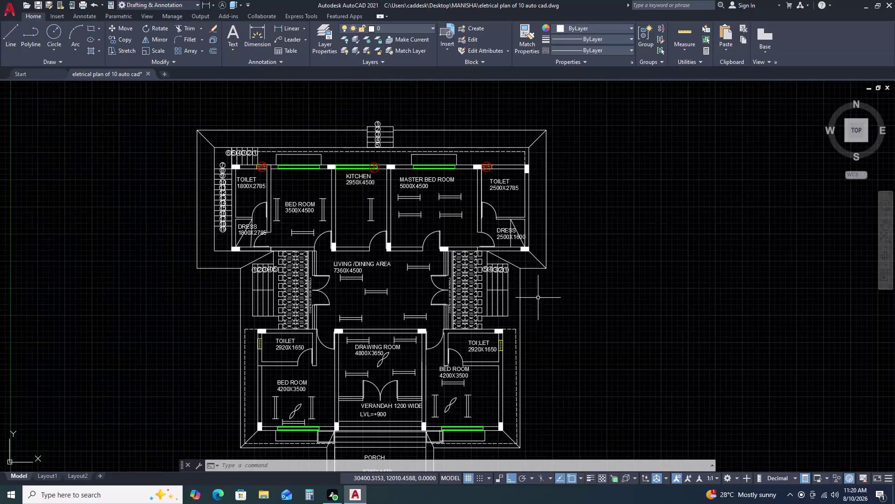
Shift the middle living/dining area tube light to the right.
scroll(down, 3)
scroll(up, 3)
middle_click(524, 313)
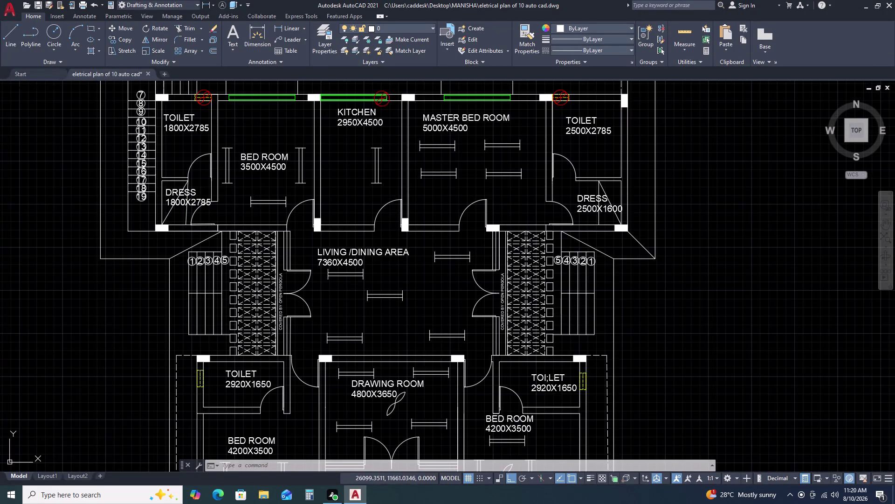
scroll(down, 3)
middle_drag(517, 341, 496, 319)
scroll(up, 3)
middle_drag(807, 335, 685, 314)
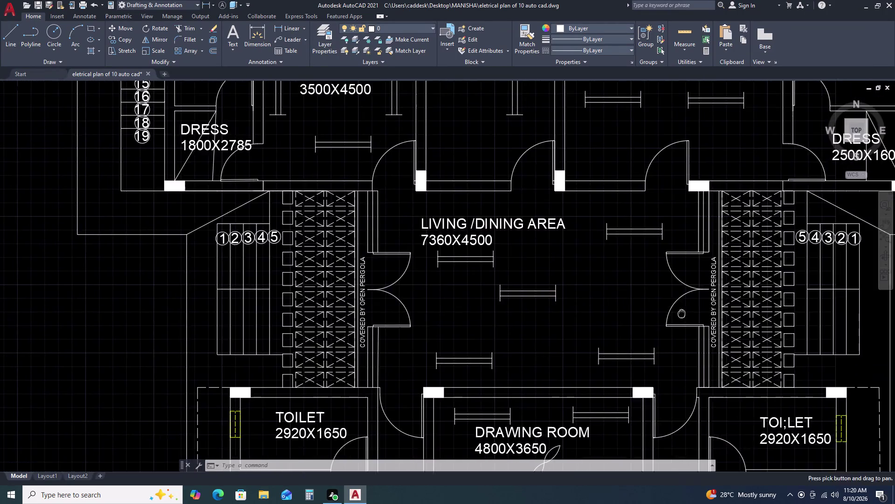
scroll(down, 3)
middle_drag(770, 344, 686, 310)
scroll(up, 3)
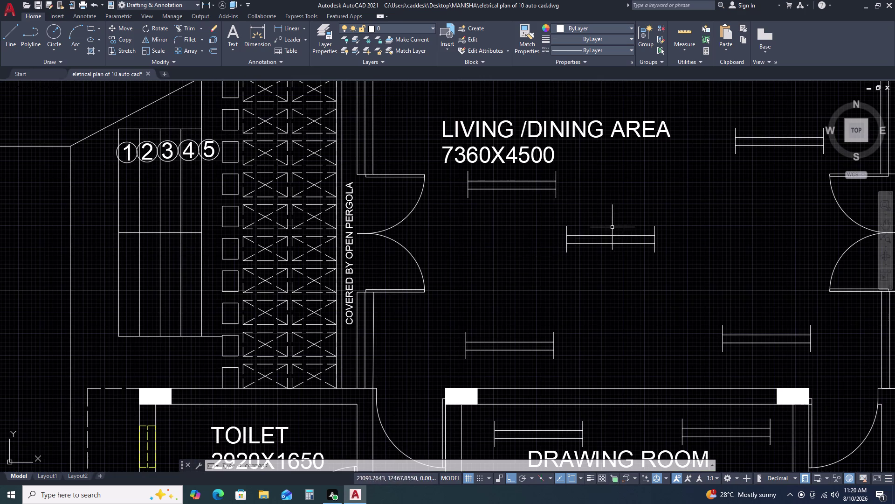
click(674, 219)
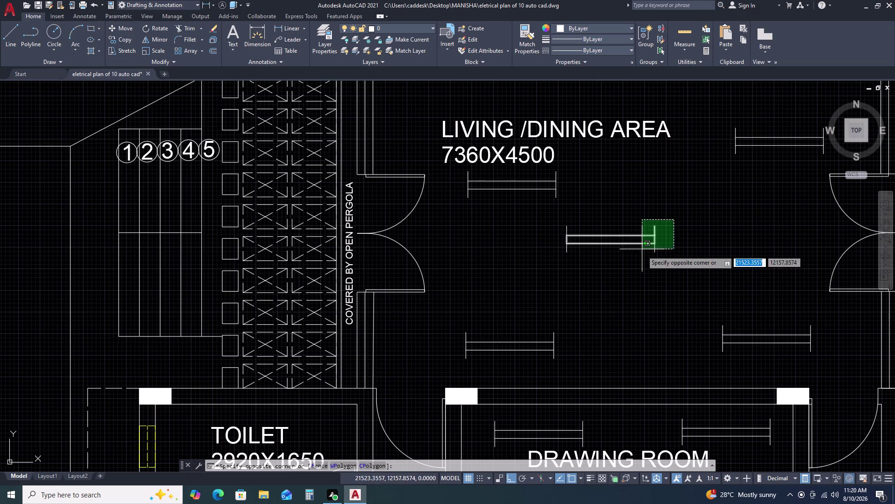
click(495, 275)
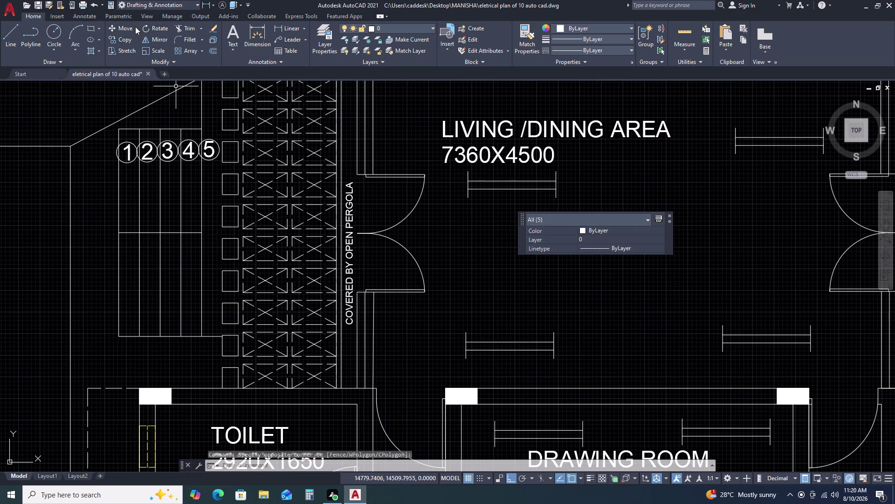
click(121, 26)
click(543, 282)
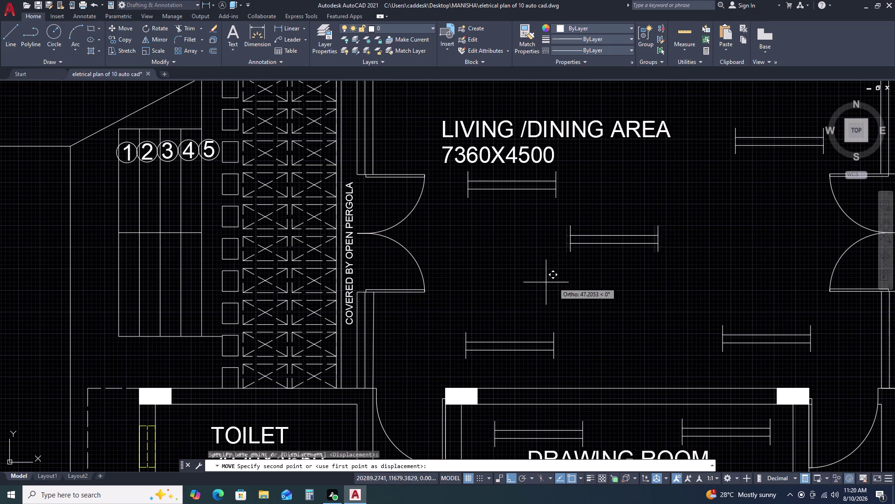
click(576, 286)
Raise the upper living/dining tube light toward the room label.
click(568, 167)
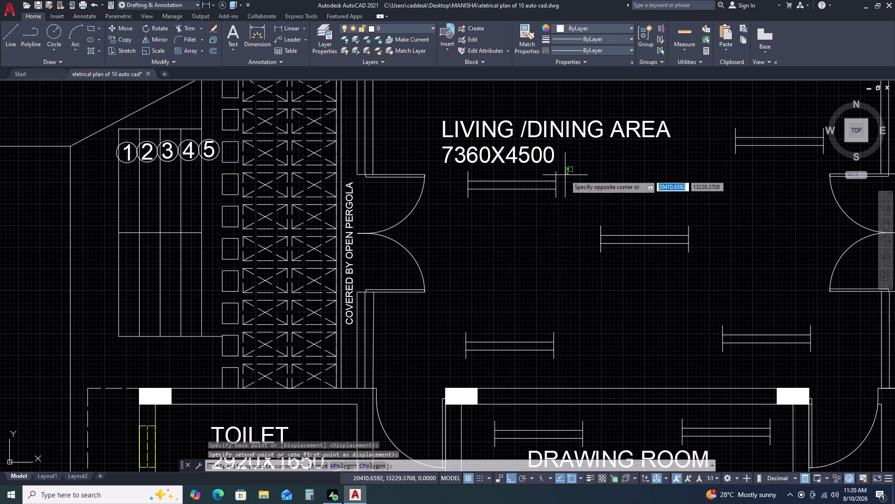
click(454, 204)
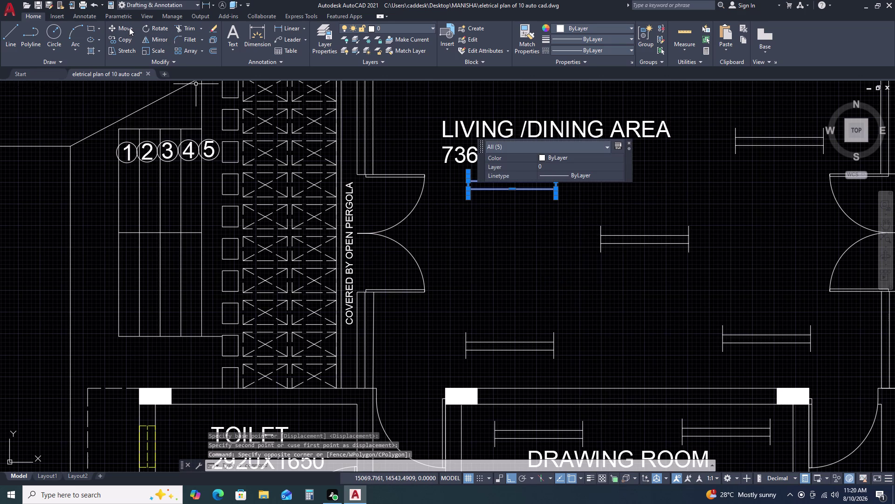
click(125, 27)
click(545, 203)
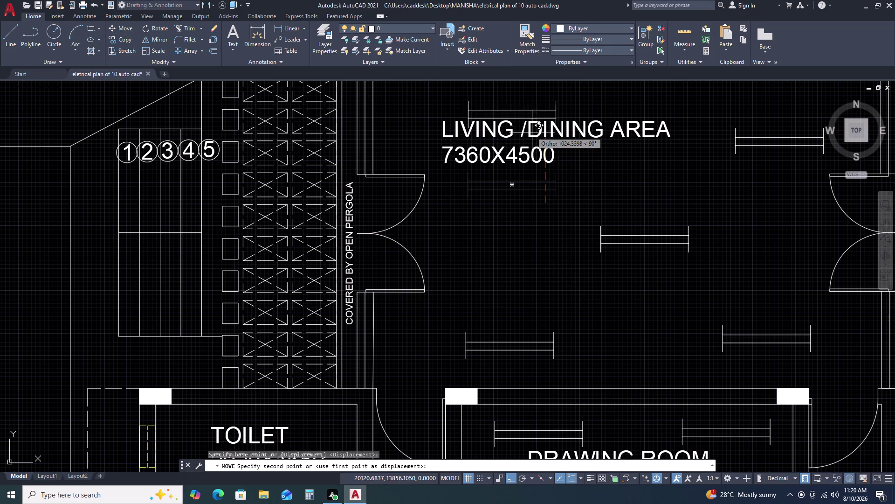
click(528, 112)
scroll(down, 3)
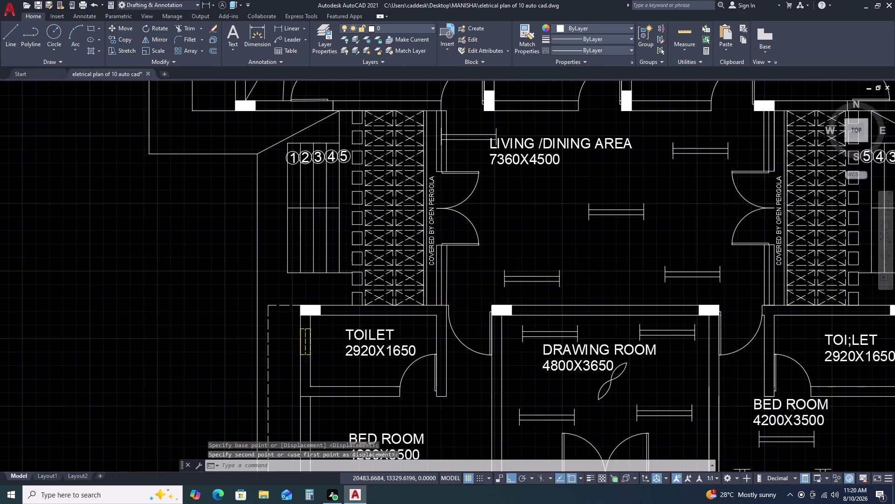
middle_drag(599, 193, 546, 255)
scroll(down, 3)
scroll(up, 3)
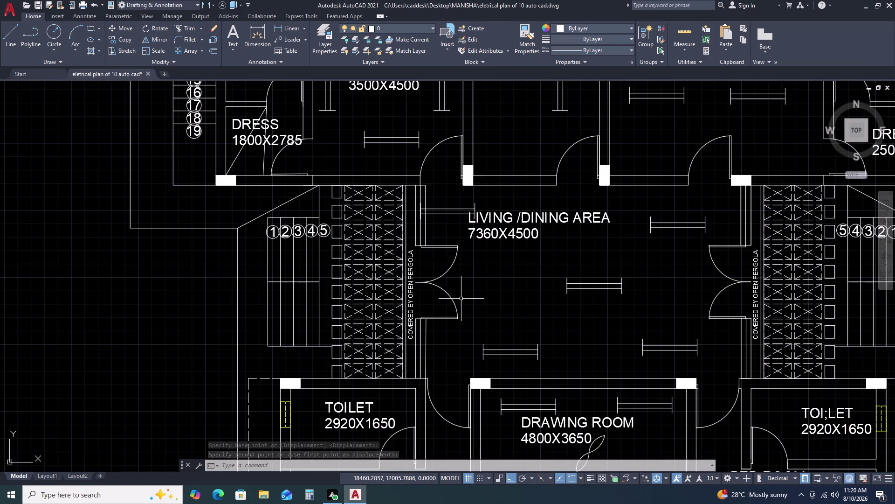
Undo the last two actions, reverting the upper tube light move.
key(ctrl+z)
key(ctrl+z)
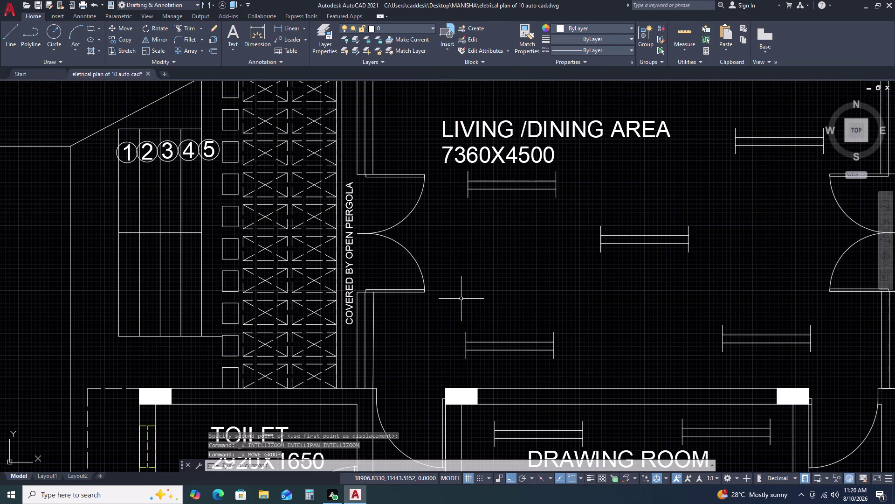
scroll(down, 3)
scroll(up, 3)
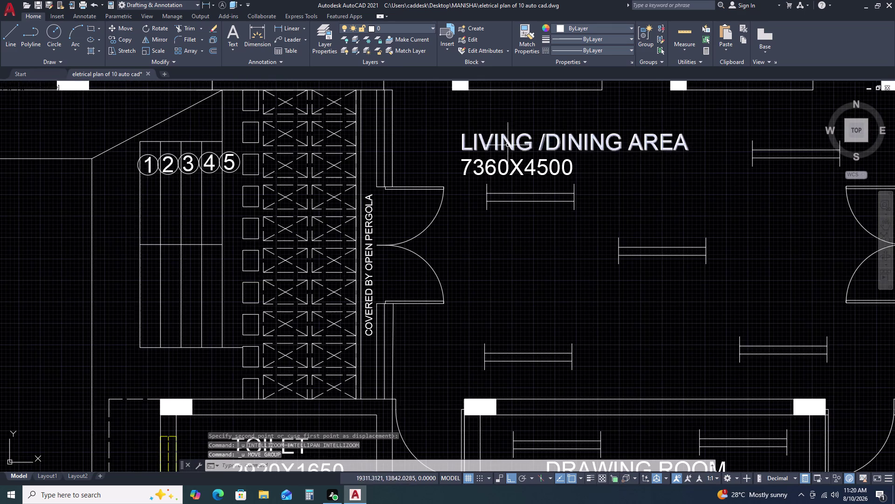
Move the LIVING /DINING AREA label lower in the room.
drag(575, 127, 567, 134)
click(509, 173)
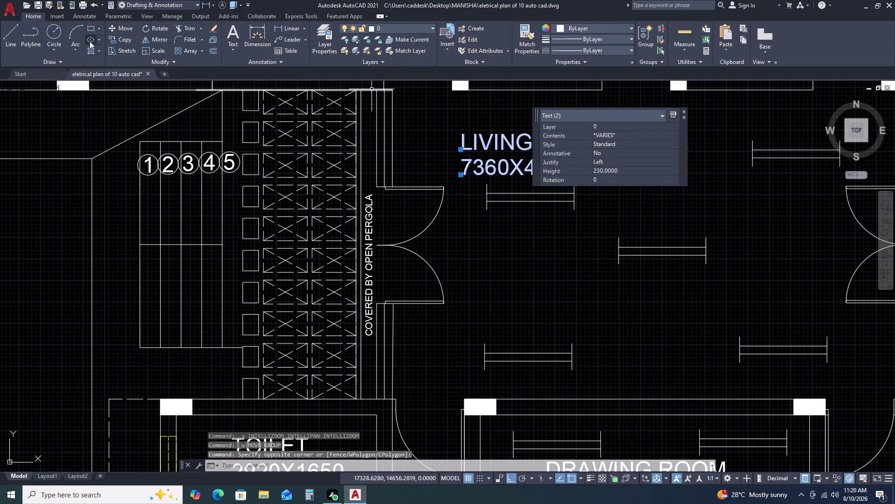
click(121, 29)
click(519, 169)
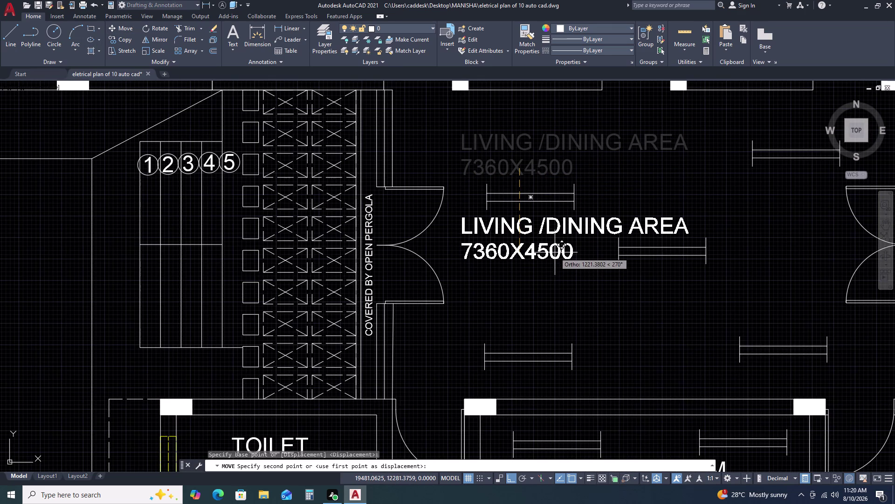
click(555, 253)
Move the upper tube light higher above the label.
click(481, 175)
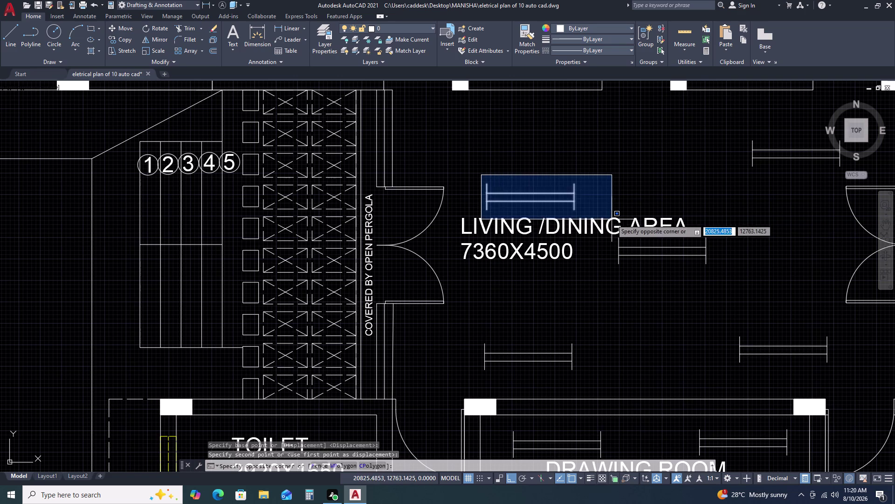
click(612, 219)
click(119, 23)
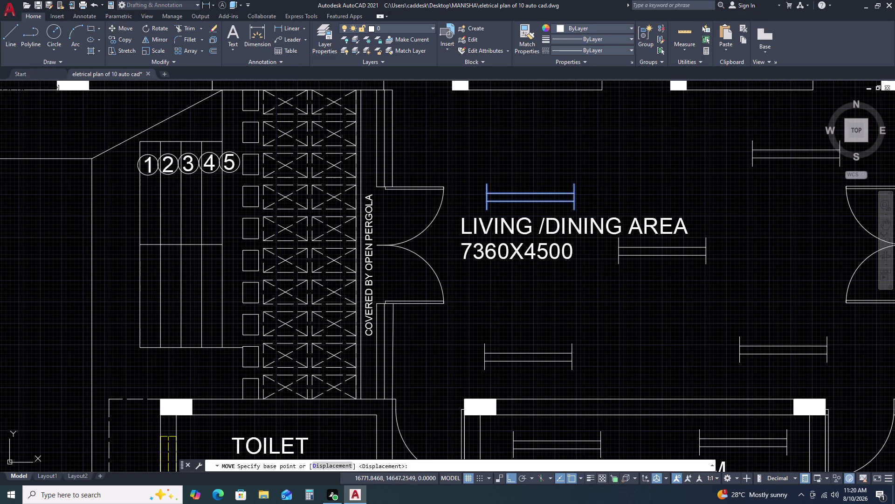
click(486, 210)
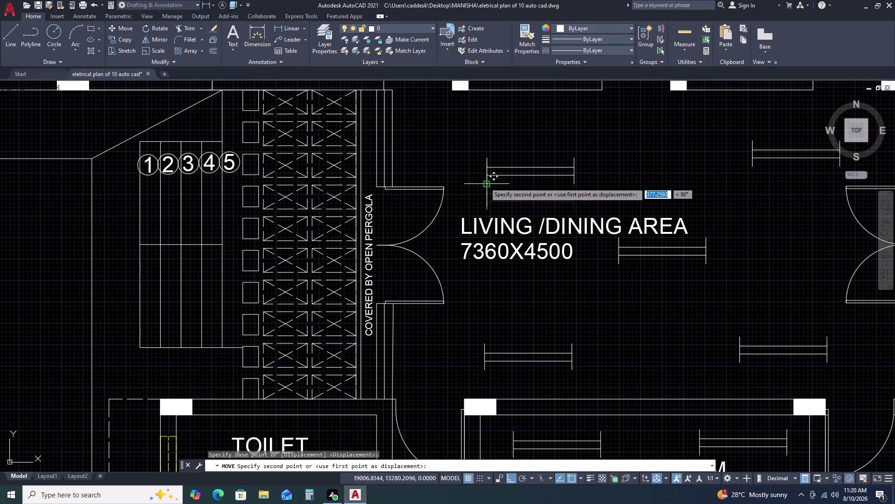
click(485, 176)
scroll(down, 3)
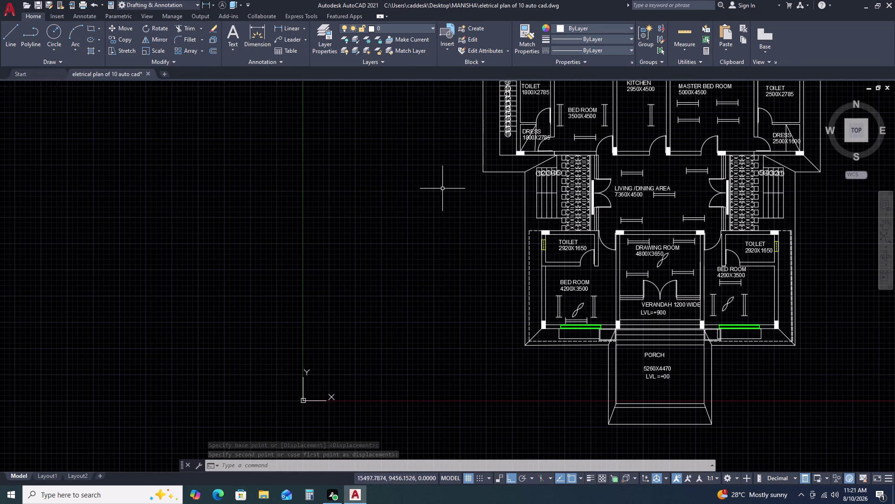
Dismiss the shortcut menu and window-select the Drawing Room's left and right tube lights.
right_drag(487, 151, 471, 122)
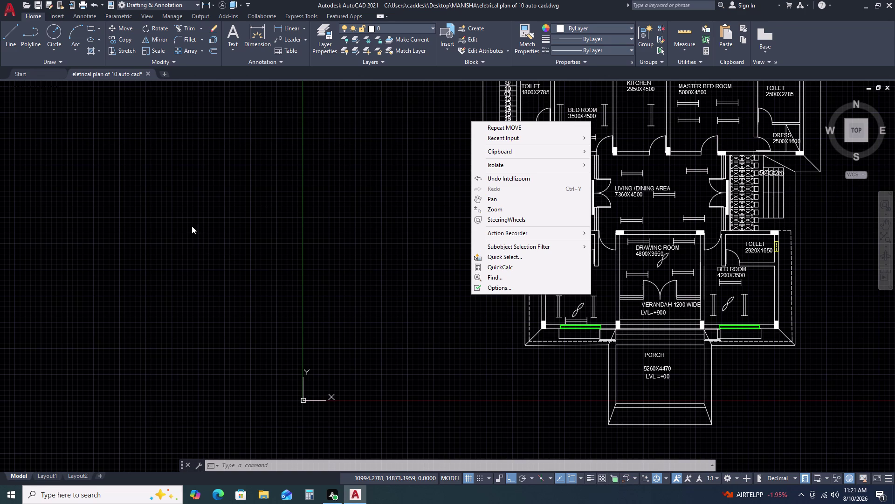
click(277, 205)
click(292, 268)
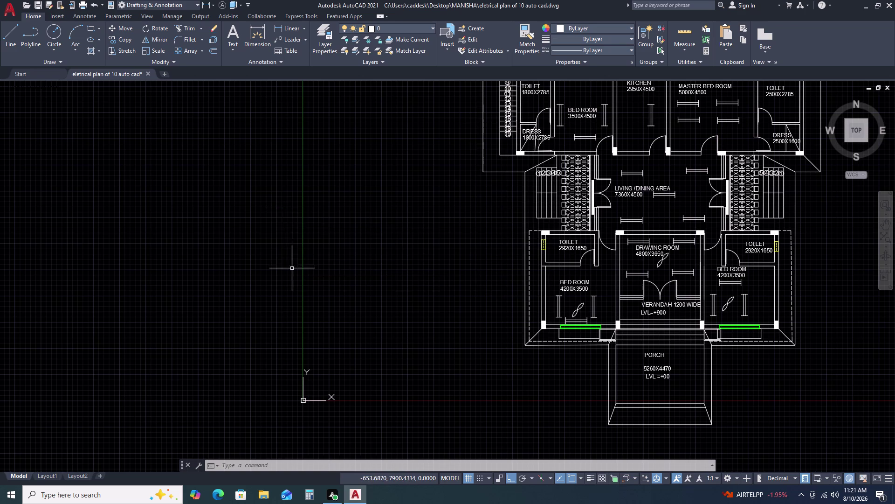
scroll(up, 3)
scroll(up, 3)
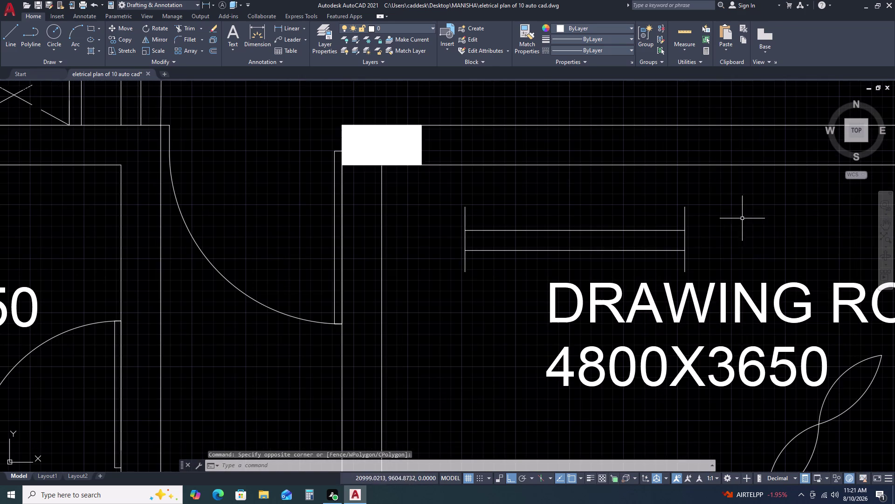
click(712, 194)
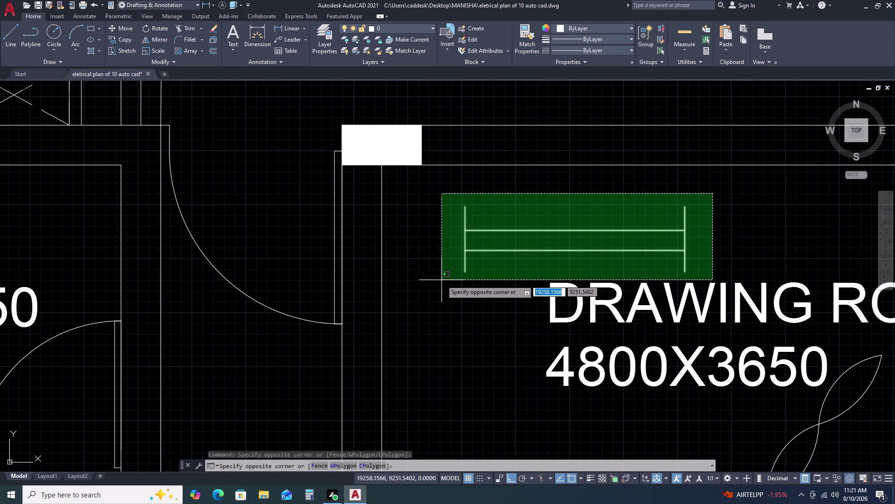
click(442, 280)
scroll(down, 3)
scroll(up, 3)
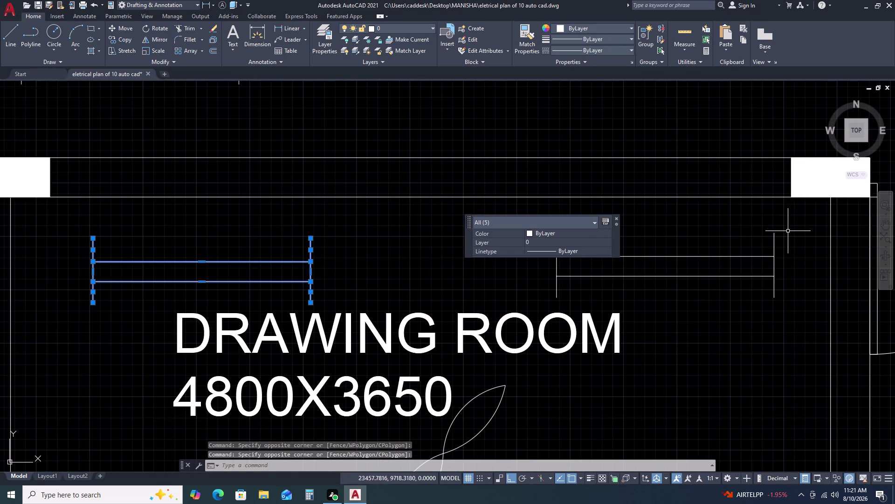
click(788, 230)
click(537, 307)
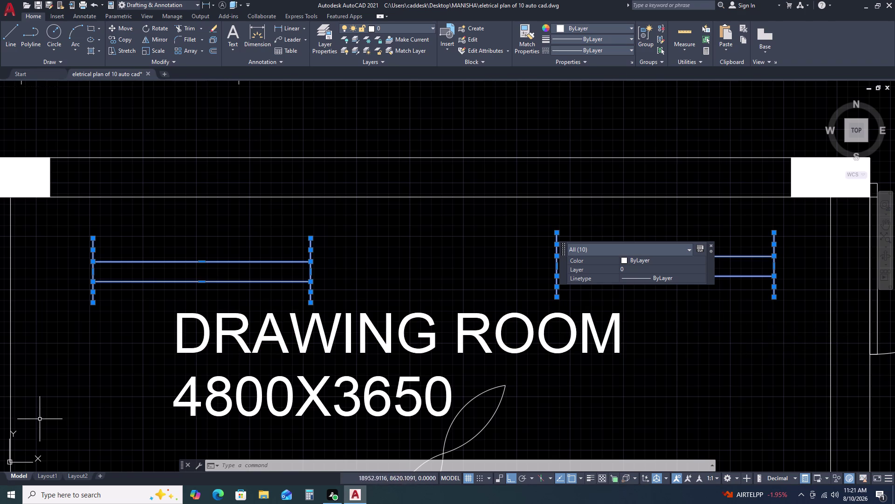
Select the drawing room ceiling fan and pan to the whole room.
scroll(down, 3)
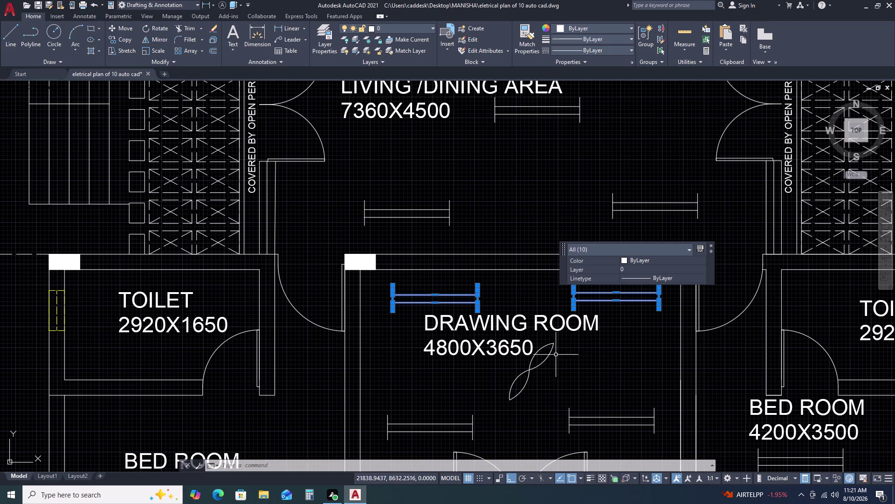
scroll(up, 3)
click(522, 395)
click(470, 427)
scroll(down, 3)
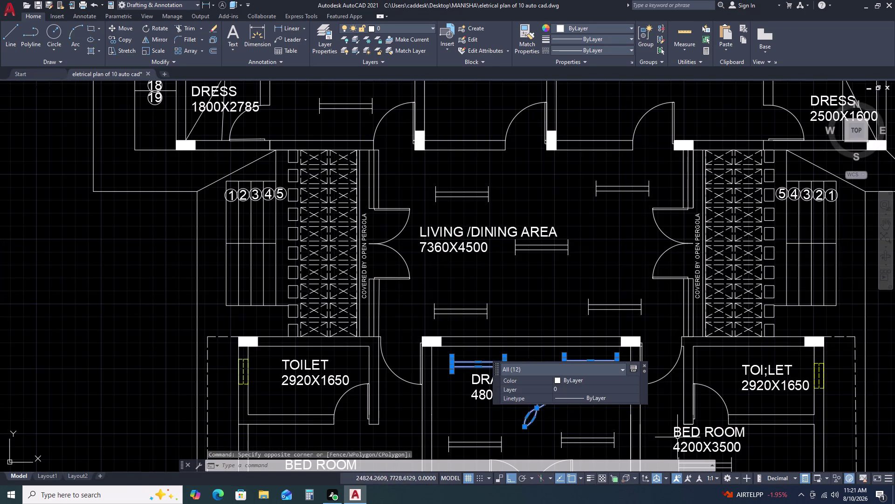
middle_drag(588, 439, 555, 358)
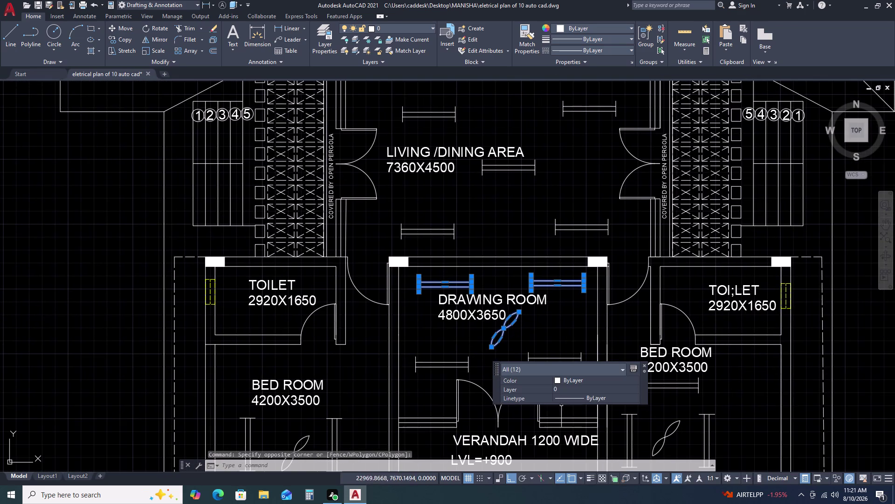
middle_drag(562, 409, 562, 331)
scroll(down, 3)
Add the lower tube lights and fan to the selection and start moving them.
click(578, 300)
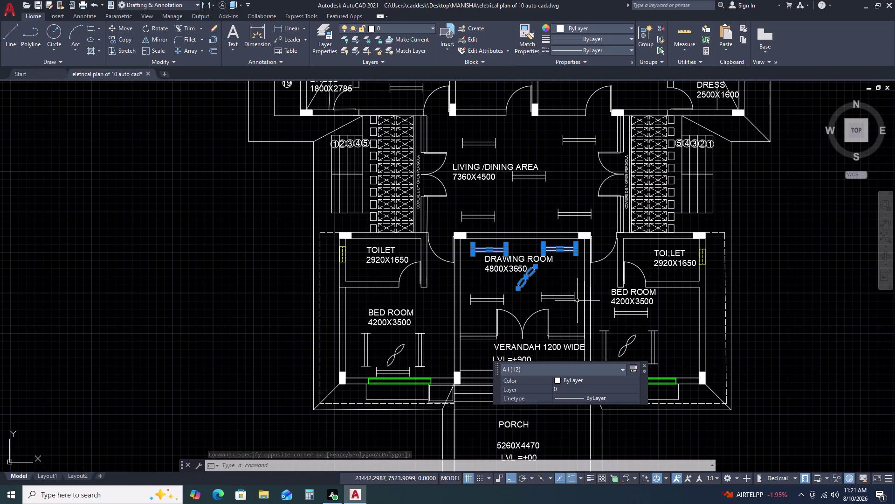
click(508, 295)
scroll(up, 3)
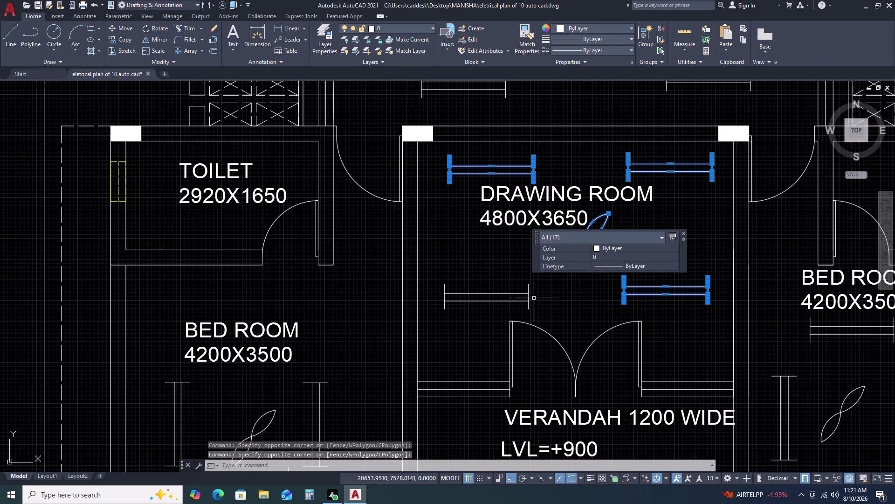
click(537, 297)
click(427, 300)
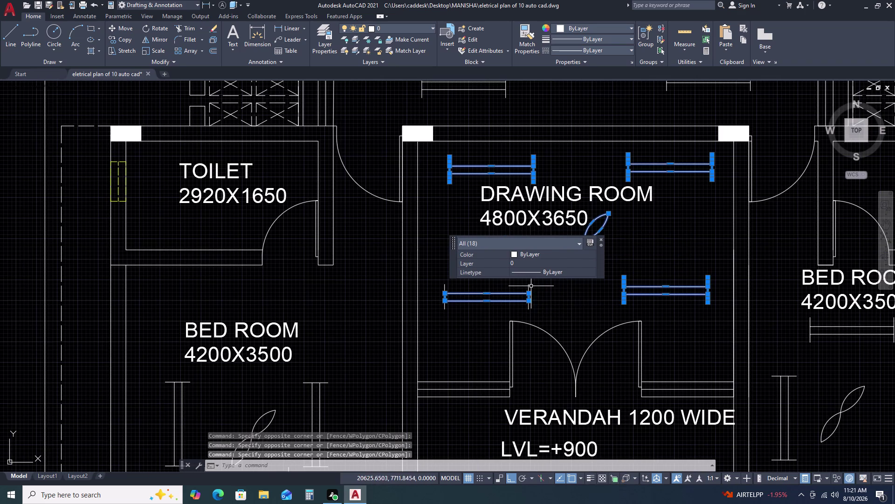
click(532, 286)
click(423, 308)
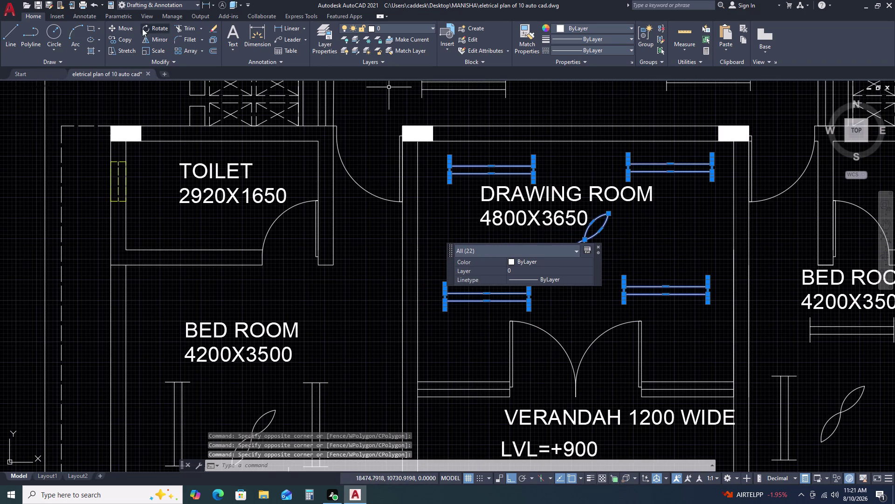
click(118, 28)
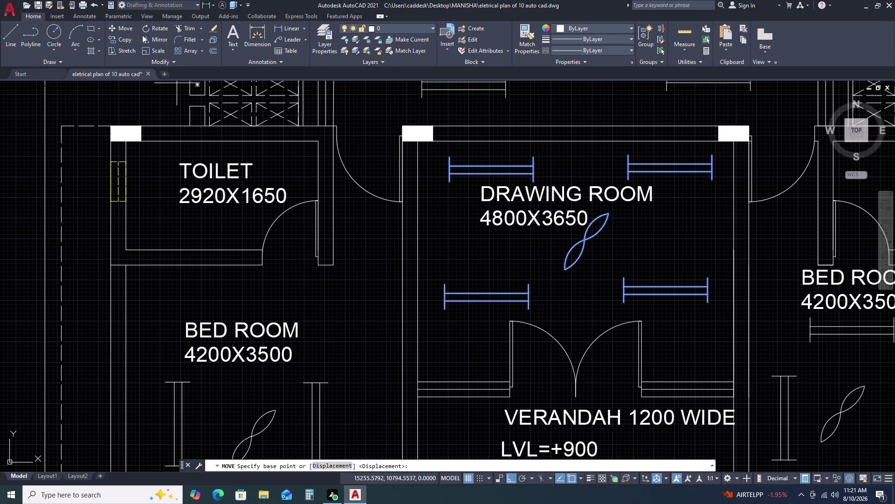
click(122, 38)
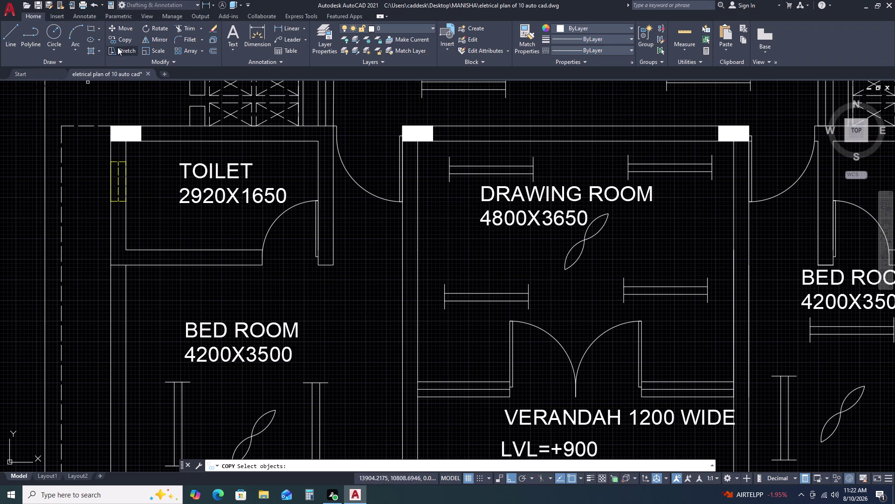
click(450, 342)
click(458, 343)
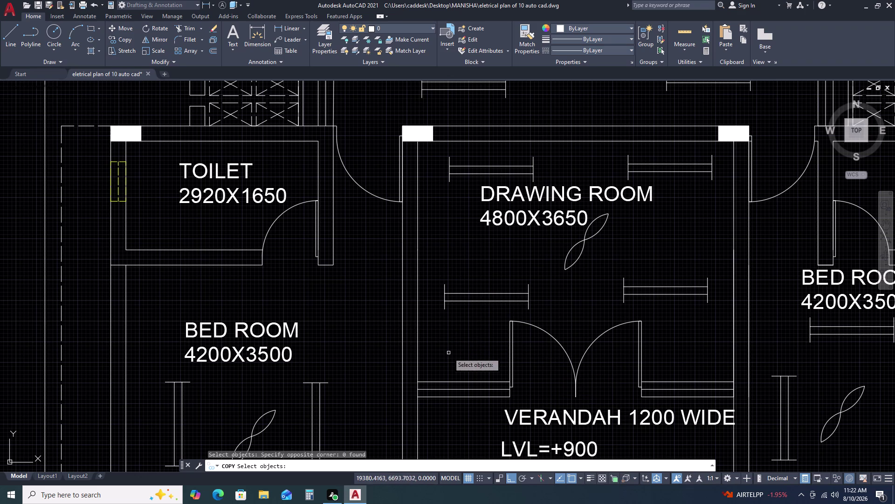
click(537, 272)
click(440, 311)
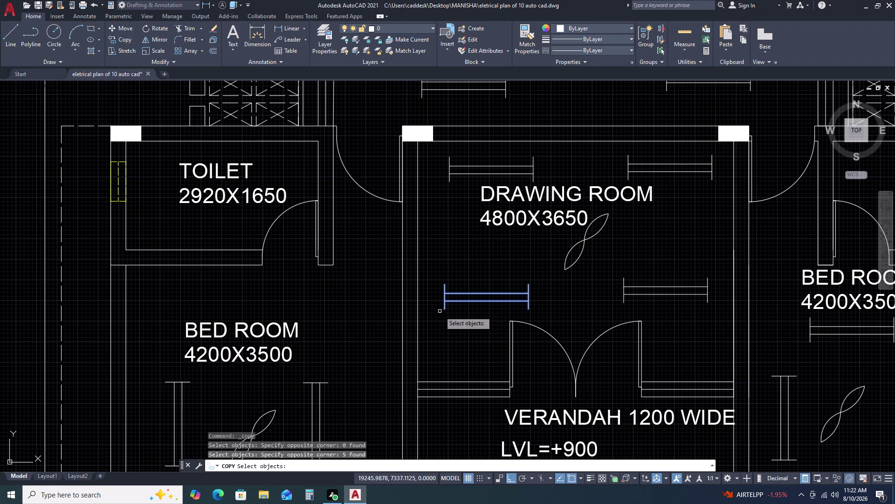
click(720, 270)
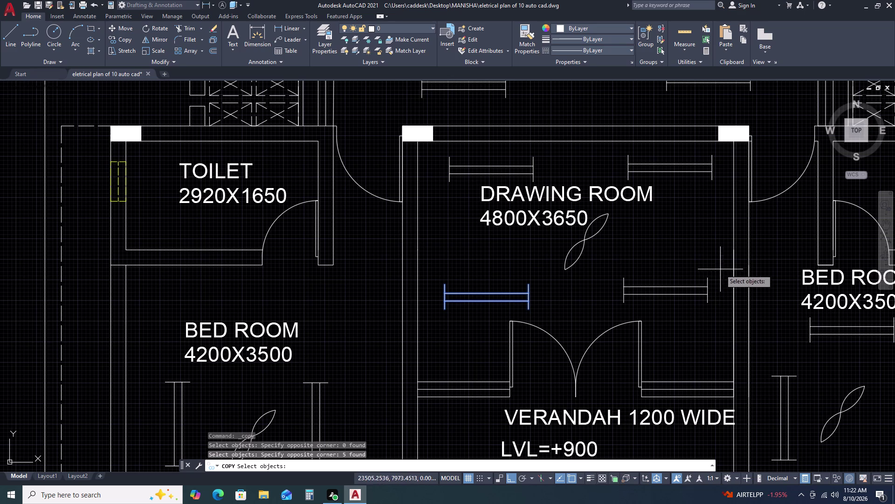
click(609, 306)
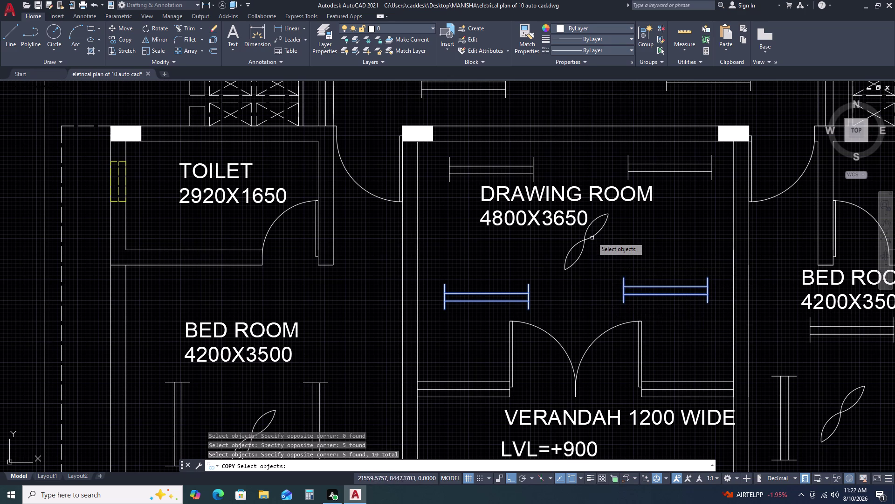
scroll(up, 3)
click(606, 228)
click(538, 318)
scroll(down, 3)
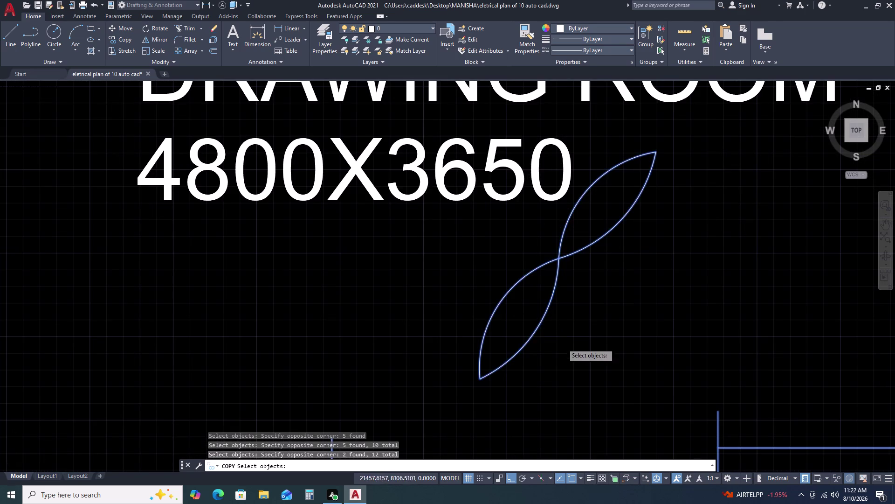
scroll(down, 3)
scroll(up, 3)
click(603, 230)
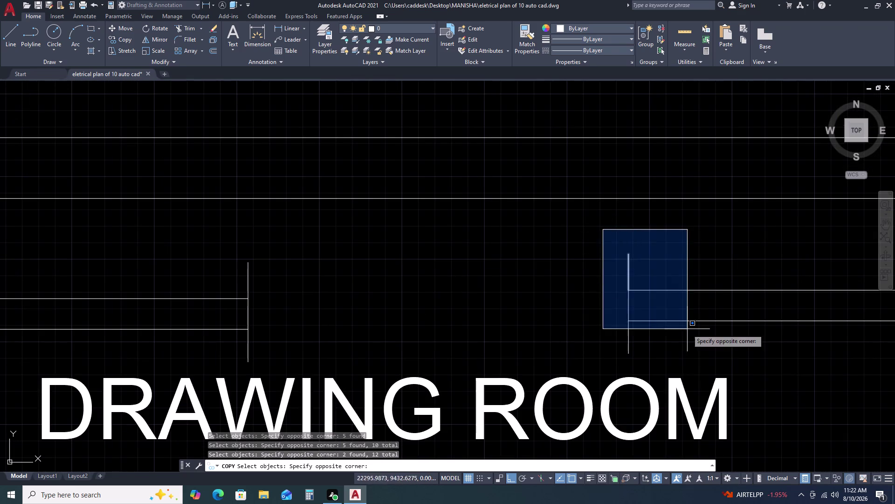
scroll(down, 3)
click(821, 339)
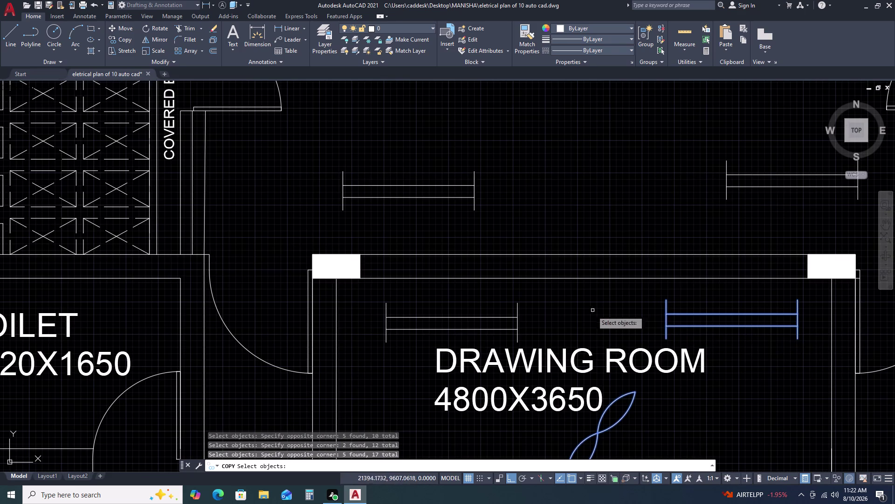
scroll(up, 3)
click(510, 262)
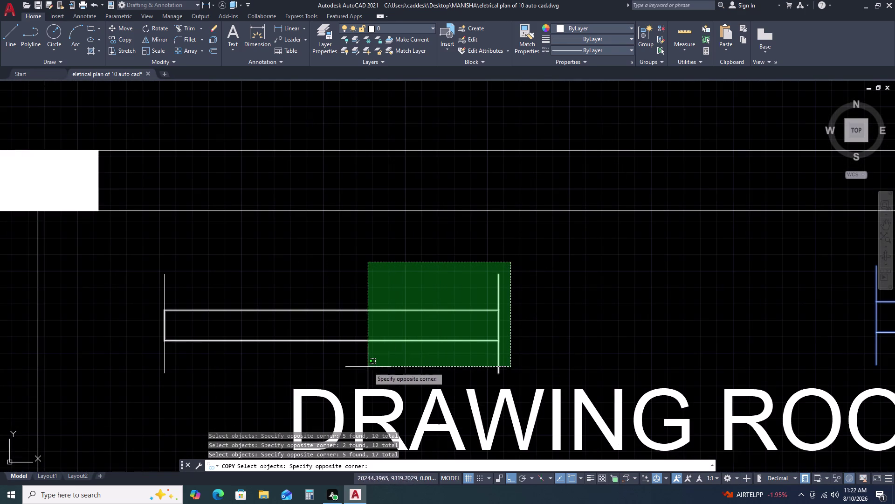
click(149, 364)
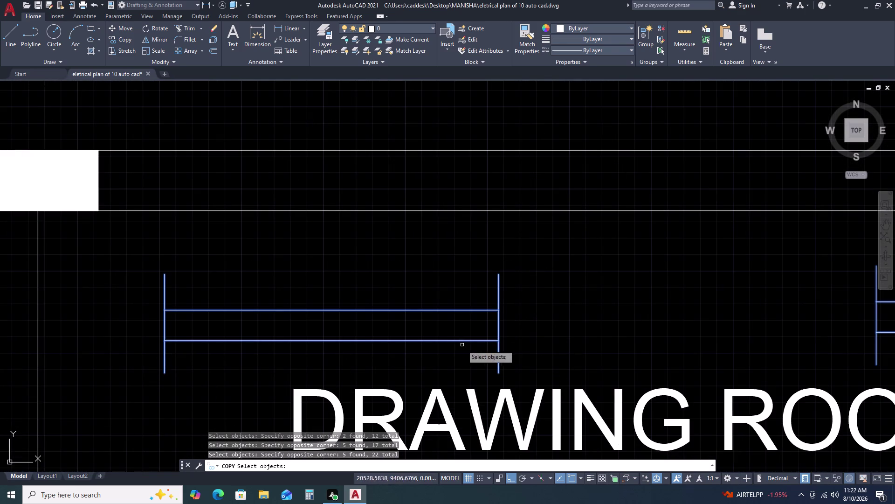
right_click(339, 240)
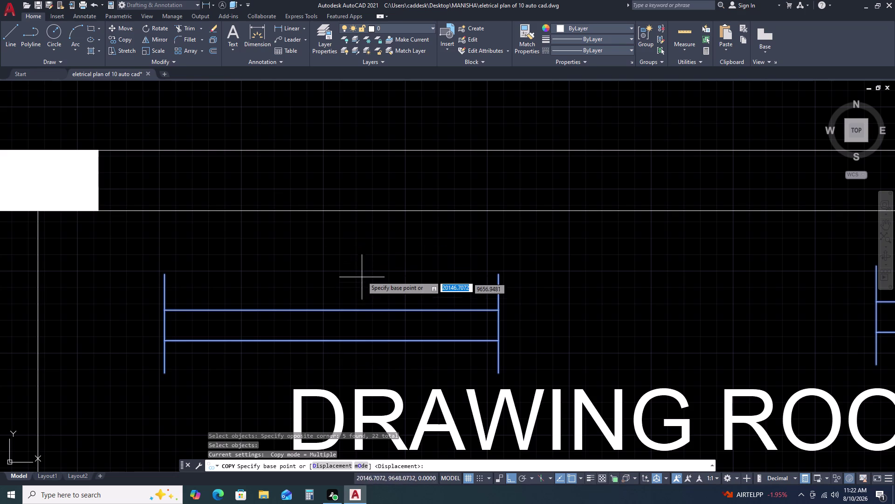
right_click(361, 261)
click(394, 274)
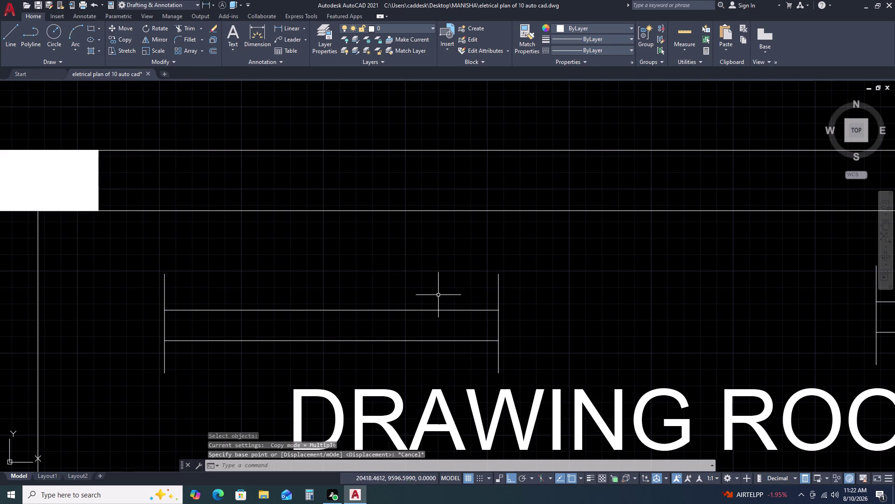
scroll(down, 3)
scroll(down, 3)
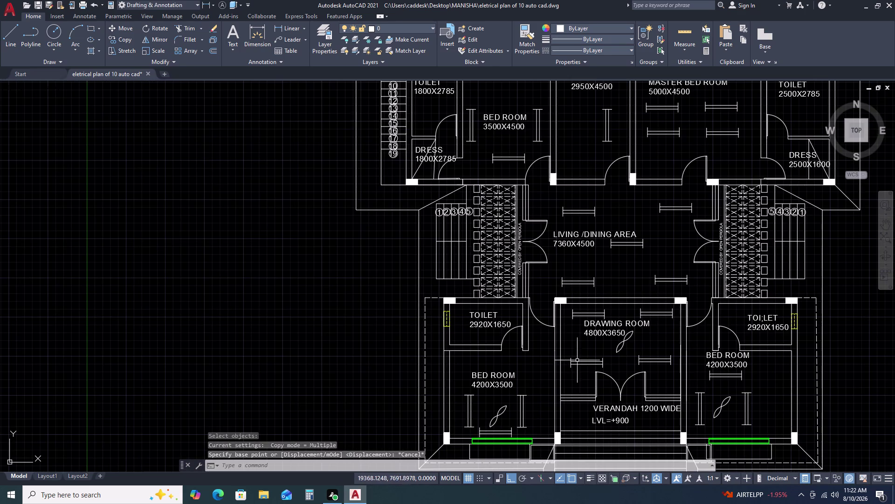
scroll(up, 3)
scroll(up, 3)
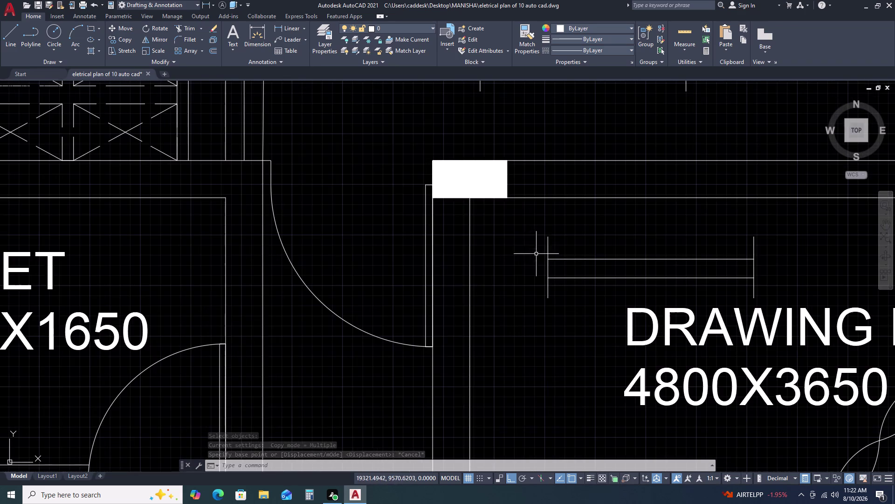
click(532, 223)
click(811, 301)
scroll(down, 3)
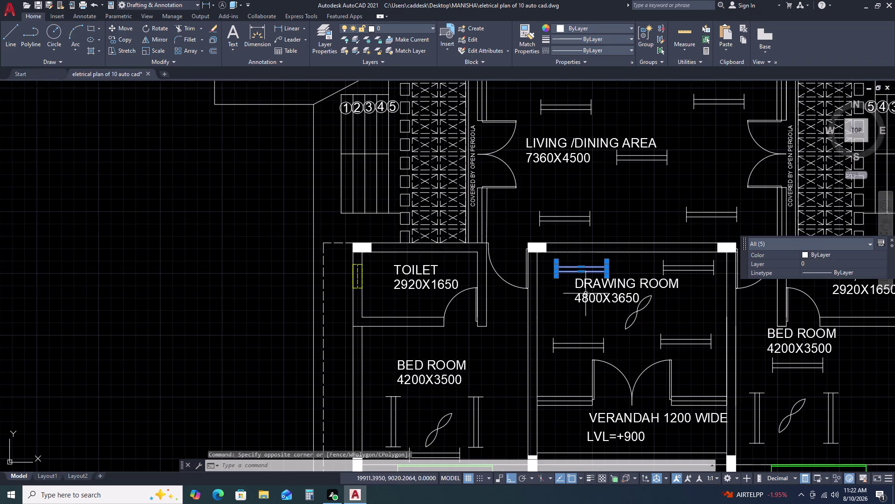
scroll(up, 3)
middle_drag(675, 333, 604, 297)
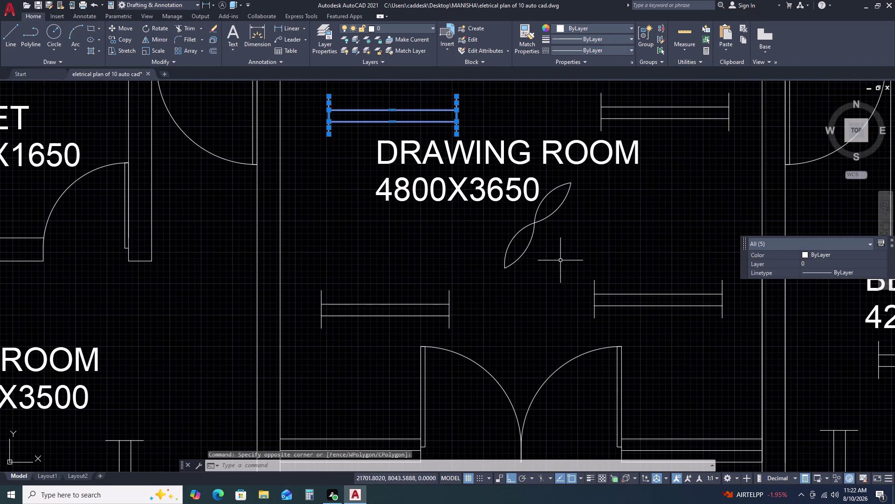
click(581, 256)
click(745, 328)
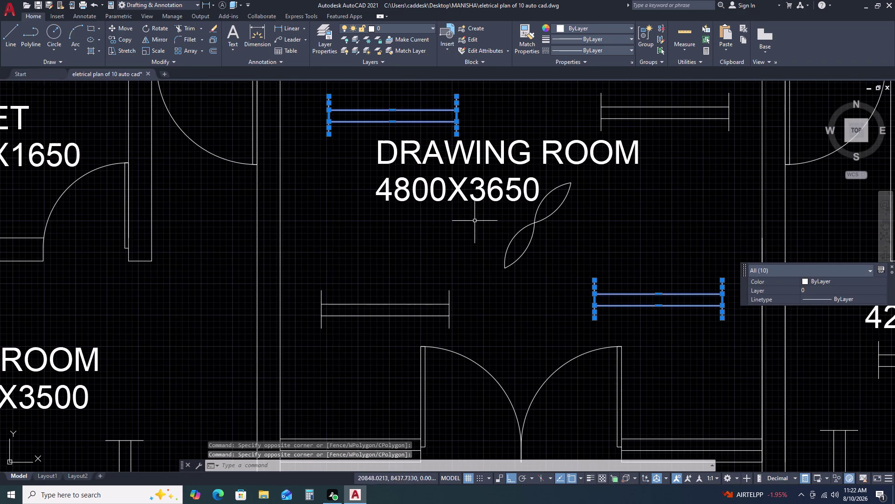
scroll(up, 3)
click(562, 234)
click(423, 289)
scroll(down, 3)
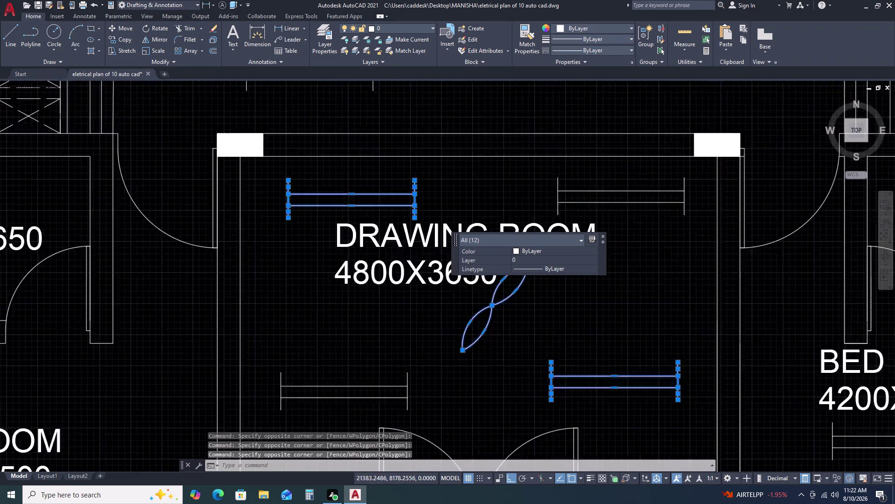
scroll(down, 3)
scroll(up, 3)
middle_drag(521, 283, 444, 319)
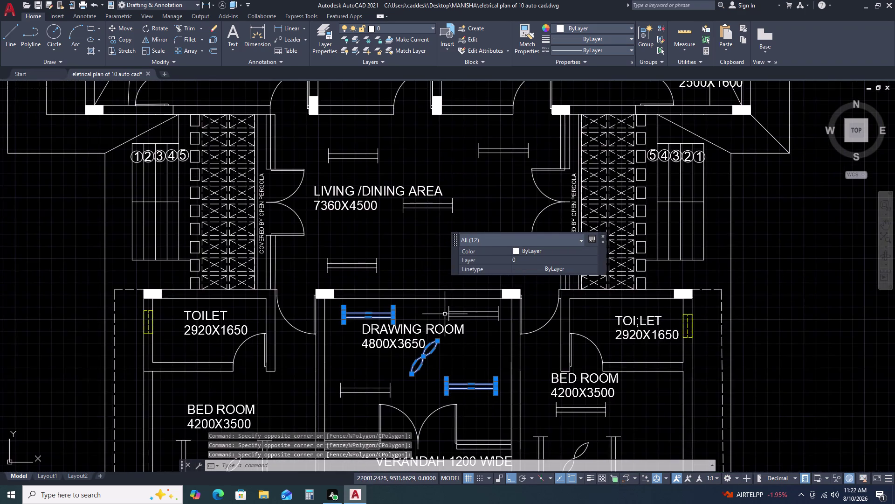
scroll(up, 3)
click(444, 284)
click(689, 353)
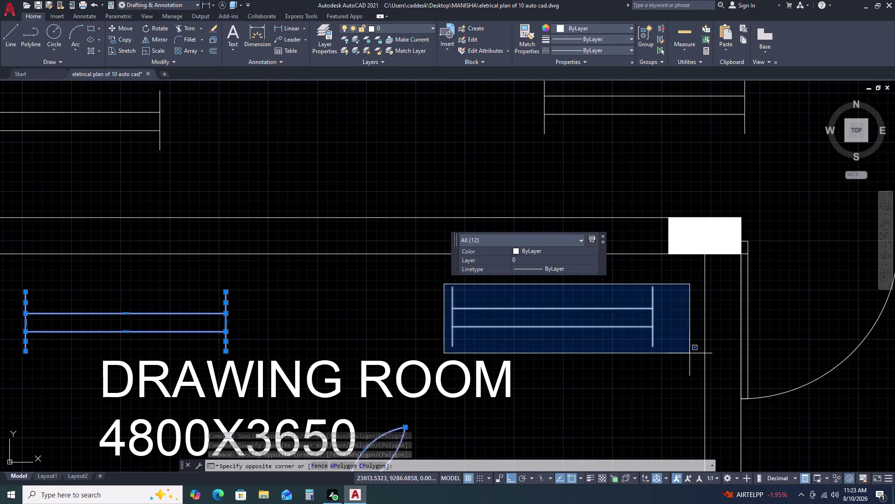
scroll(down, 3)
middle_drag(484, 353, 514, 237)
scroll(up, 3)
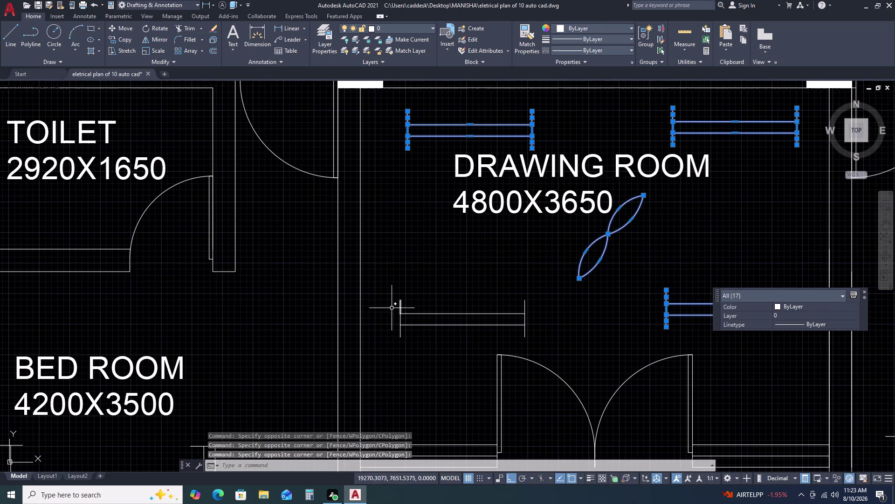
click(381, 295)
click(550, 346)
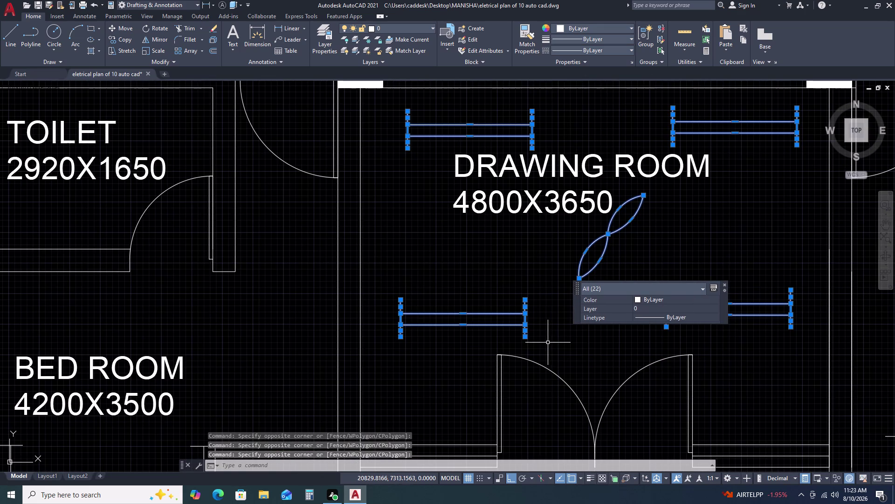
key(c)
key(o)
key(space)
drag(546, 331, 562, 331)
scroll(down, 3)
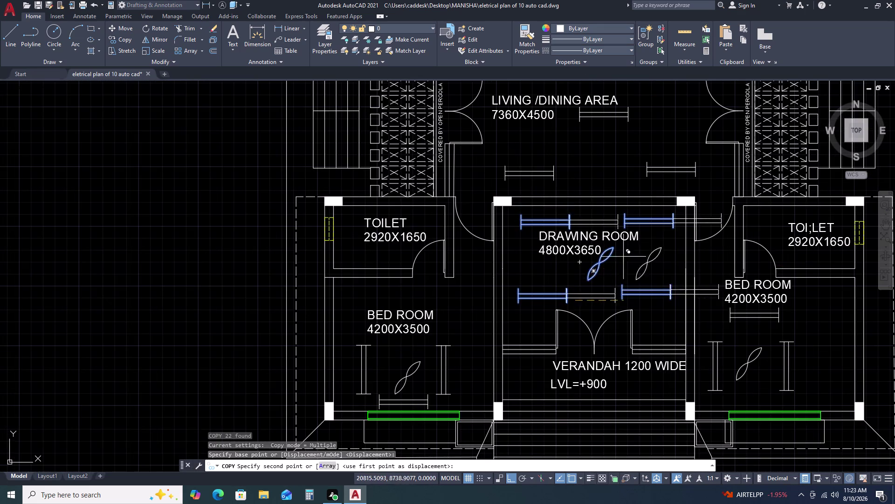
scroll(down, 3)
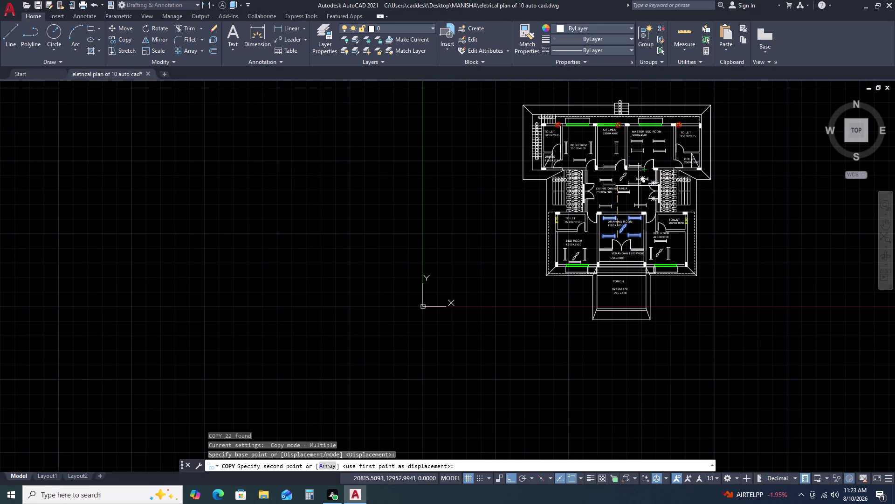
key(Escape)
scroll(up, 3)
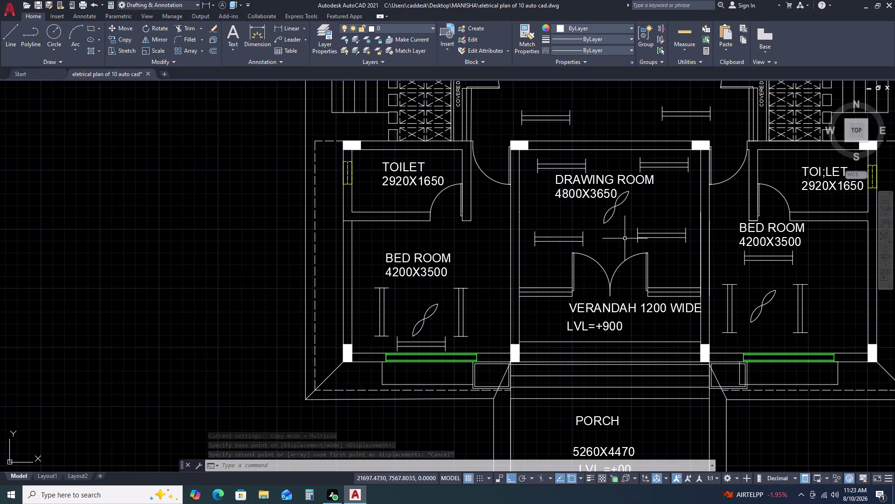
scroll(up, 3)
Cancel pending commands, select the drawing room fan, and start CO from its centre.
key(space)
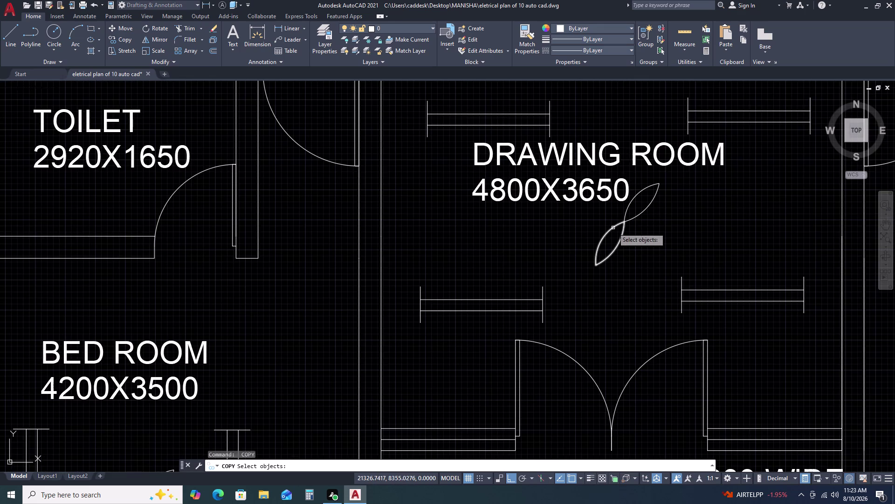
key(Escape)
key(Escape)
key(Escape)
scroll(up, 3)
click(688, 226)
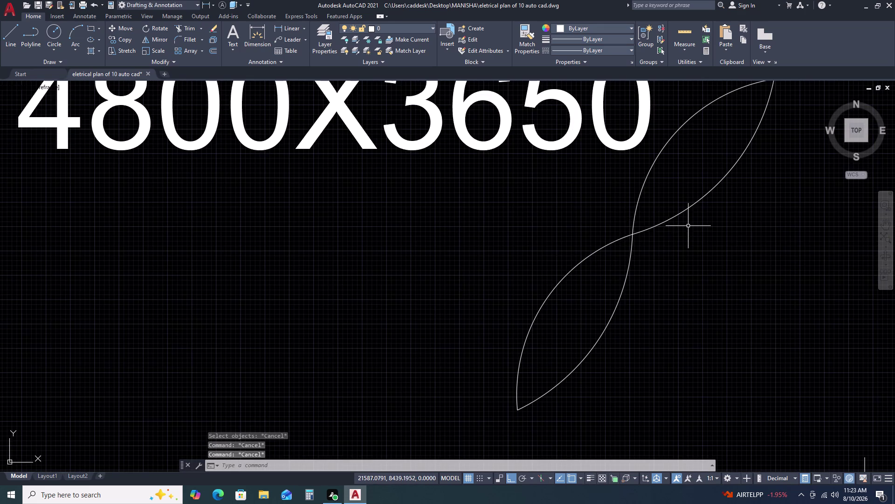
click(600, 282)
text(C)
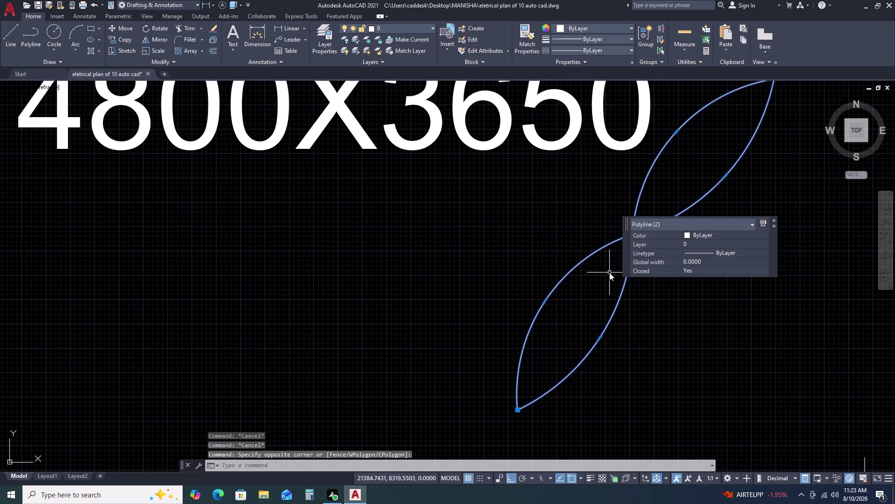
text(O)
key(space)
click(630, 232)
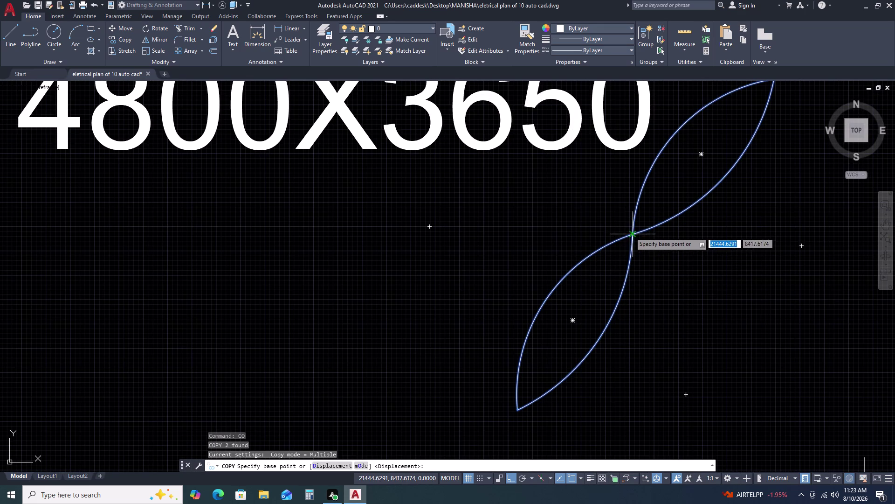
Place fan copies in the master bed room and the bed room with Ortho off.
scroll(down, 3)
scroll(down, 3)
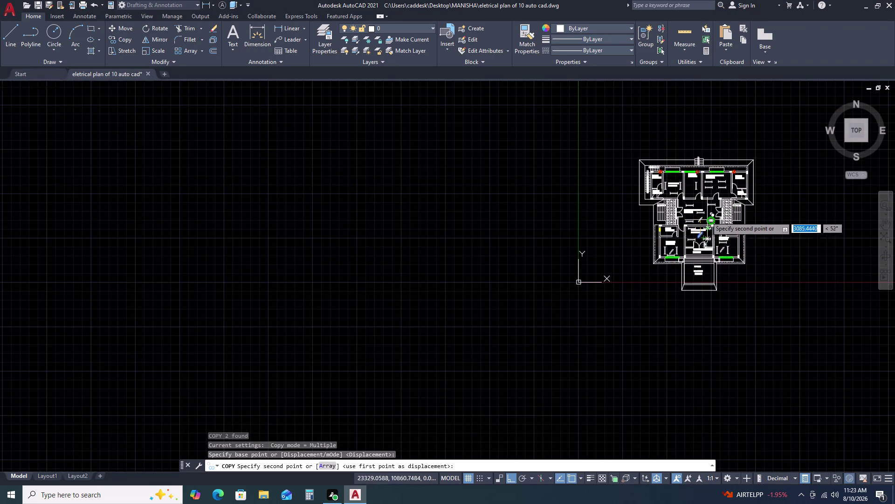
scroll(up, 3)
scroll(up, 3)
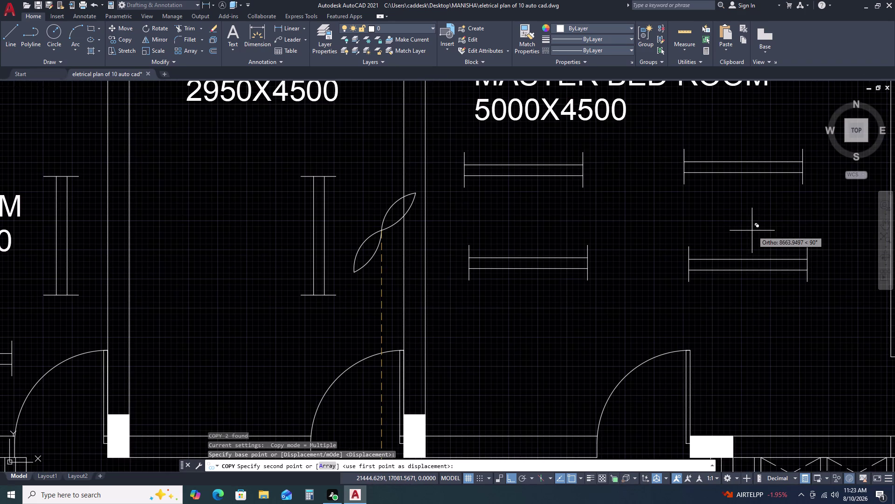
key(F8)
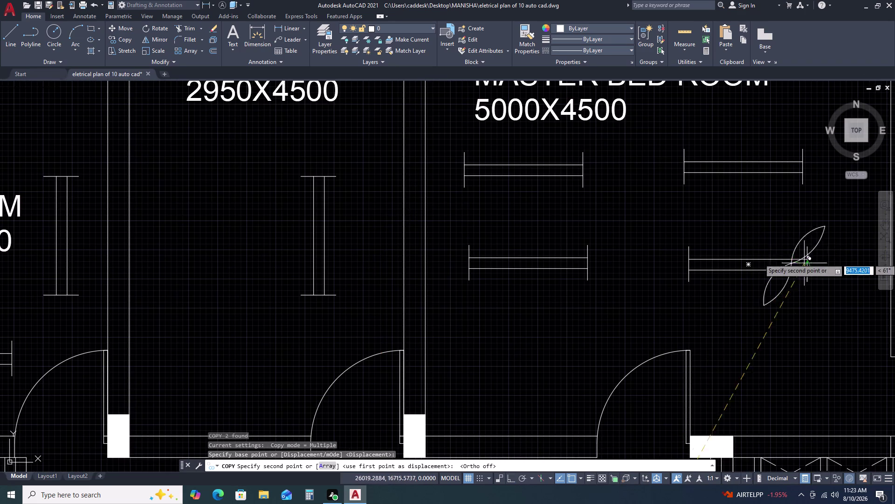
click(634, 221)
scroll(down, 3)
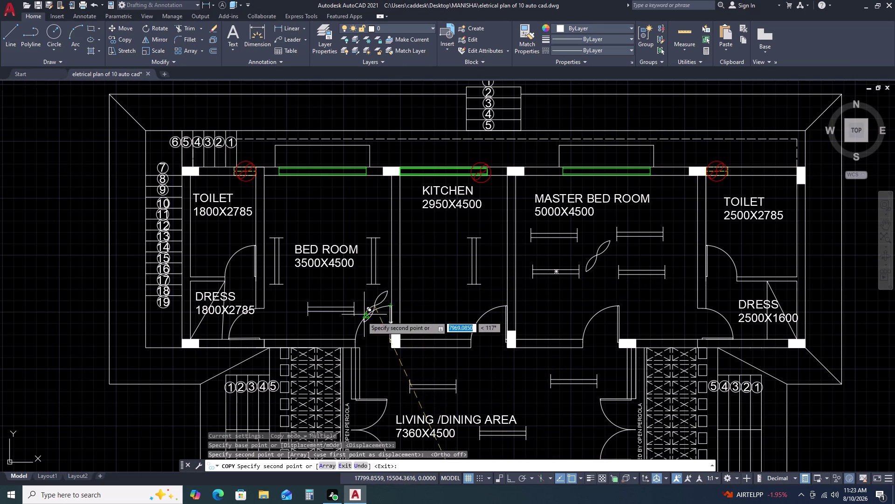
scroll(up, 3)
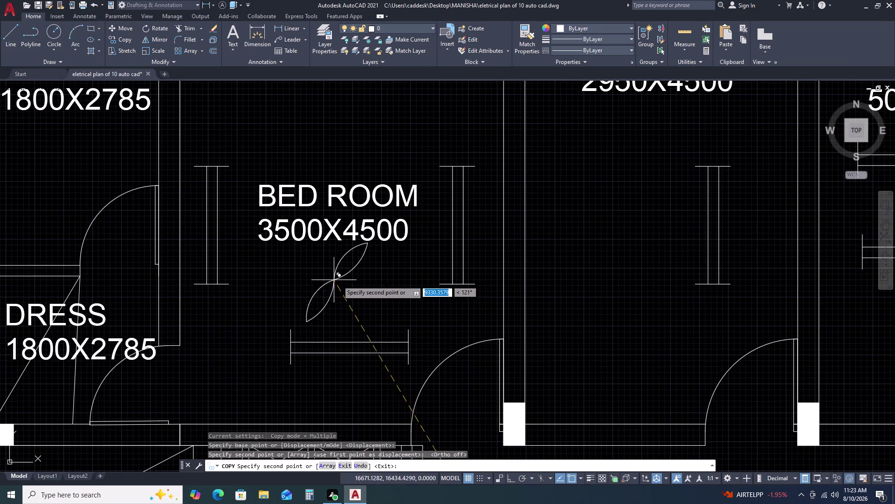
click(340, 281)
key(Escape)
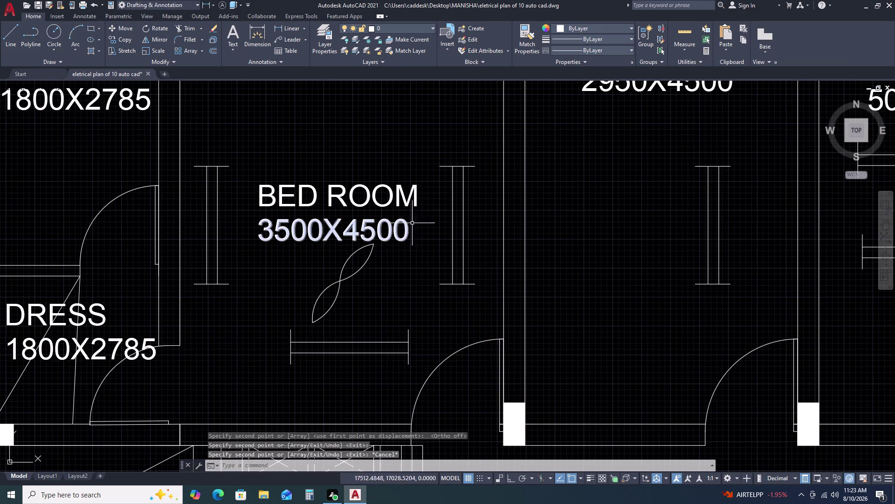
Move the BED ROOM label higher in the room.
click(409, 174)
click(402, 255)
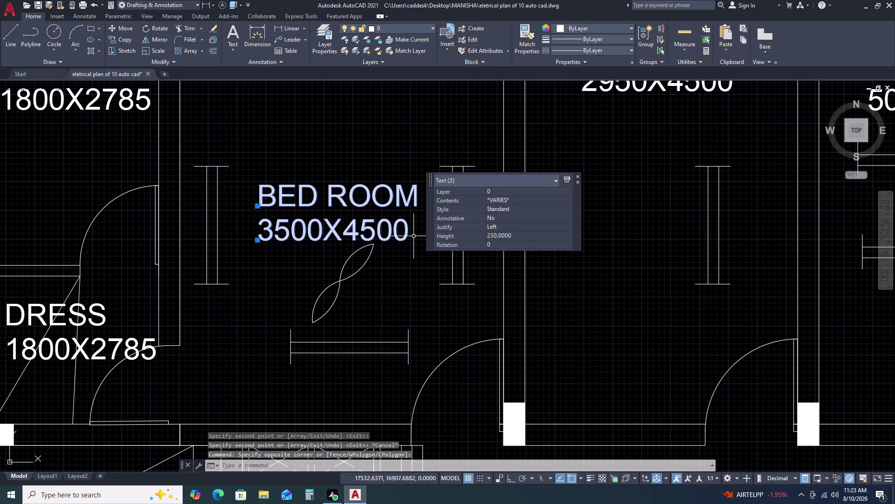
text(M)
key(space)
click(417, 236)
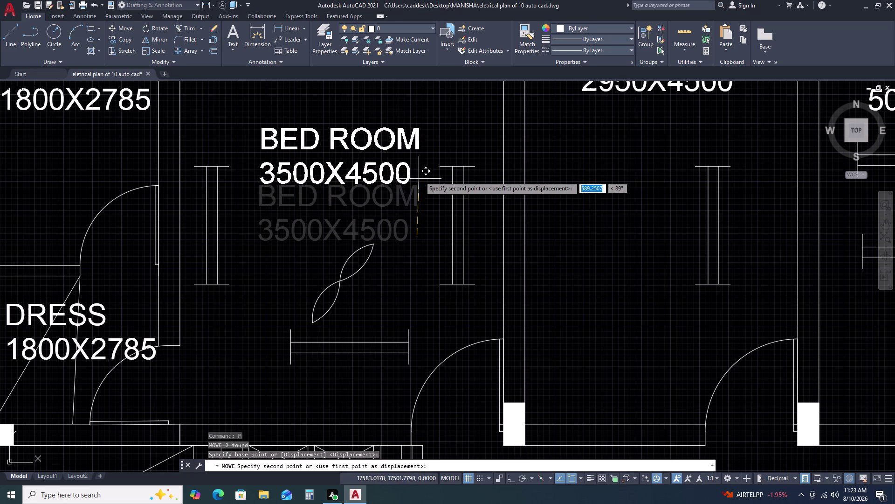
click(423, 157)
key(Escape)
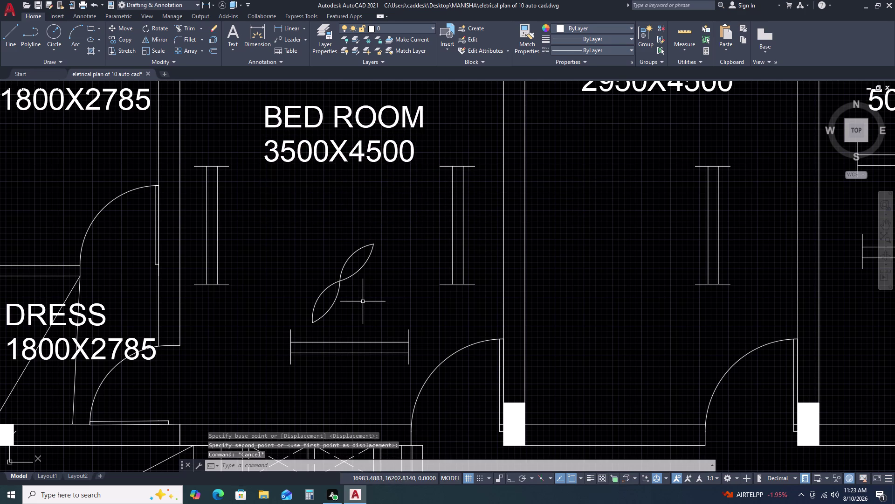
Move the bed room ceiling fan higher.
click(363, 301)
click(331, 271)
text(M)
key(space)
click(344, 259)
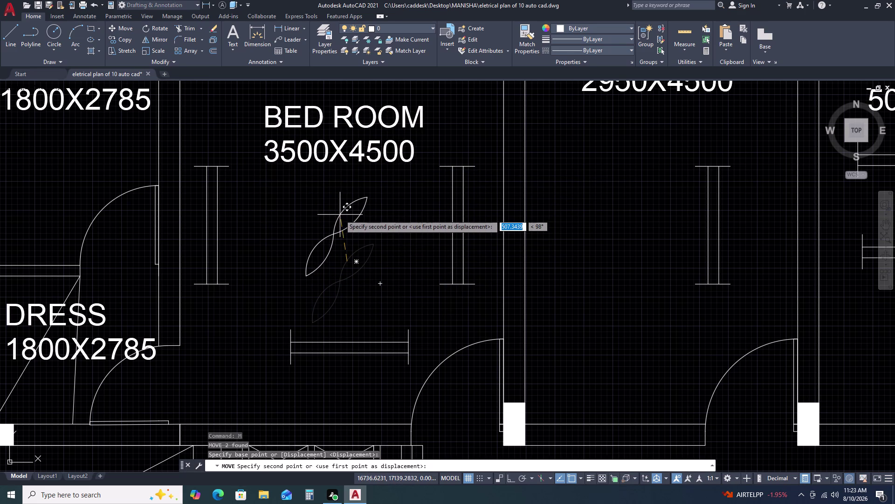
click(340, 214)
key(Escape)
Move the master bed room's two lower tube lights straight down with Ortho on.
scroll(down, 3)
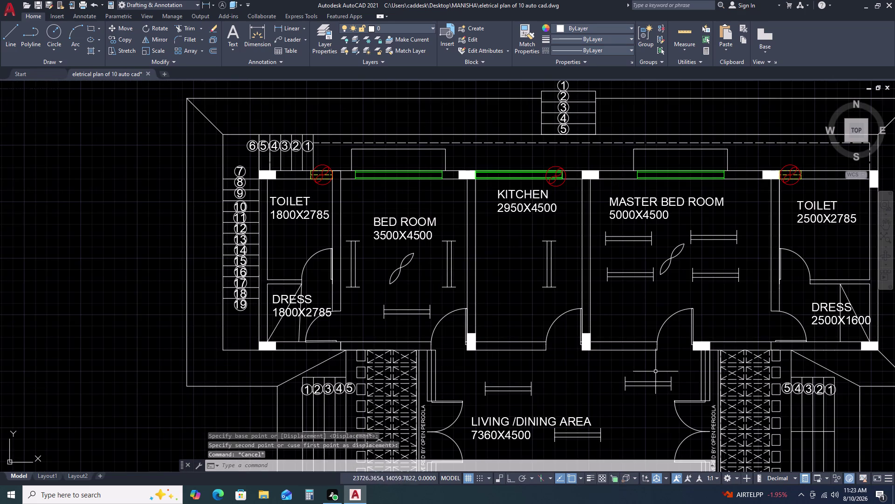
scroll(up, 3)
scroll(up, 3)
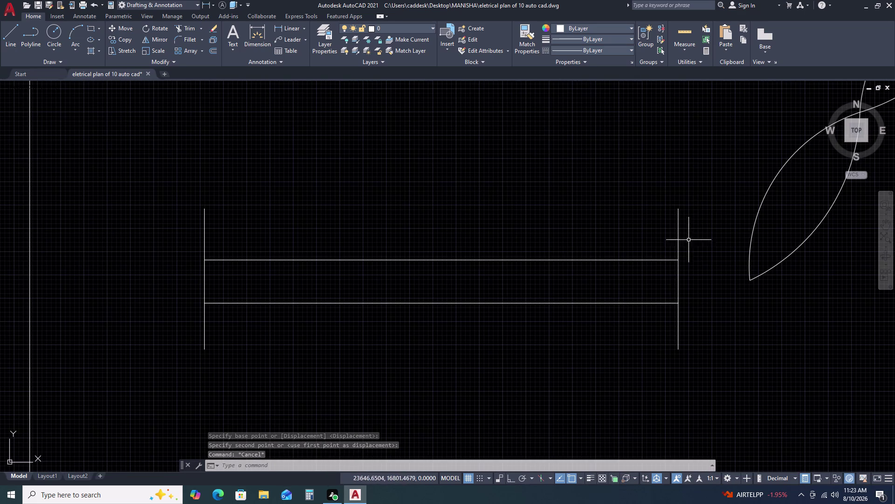
click(693, 206)
click(174, 351)
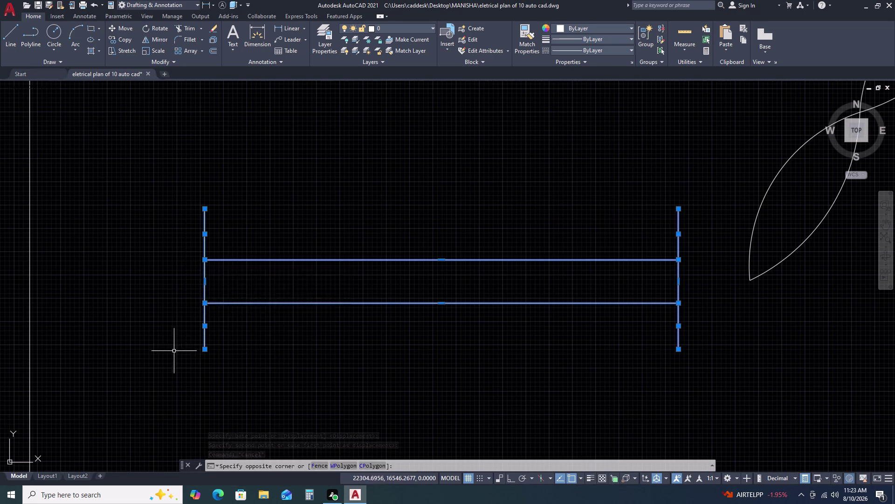
scroll(down, 3)
click(642, 291)
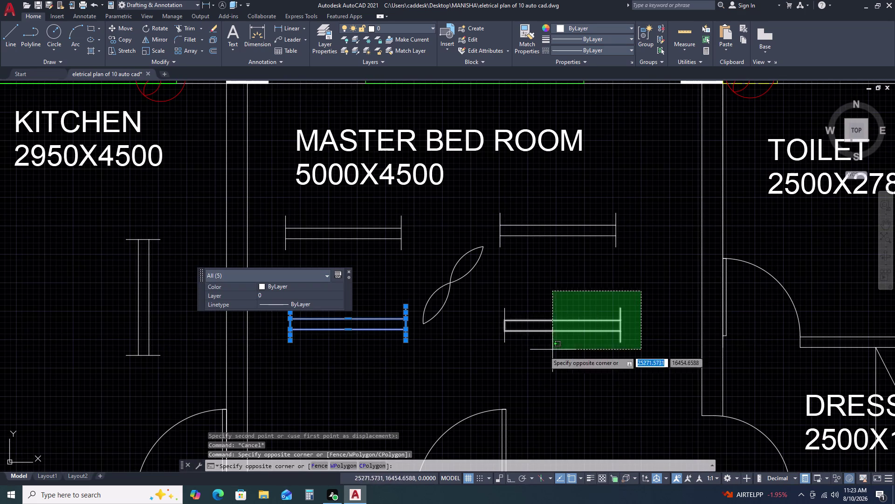
click(468, 362)
key(m)
key(space)
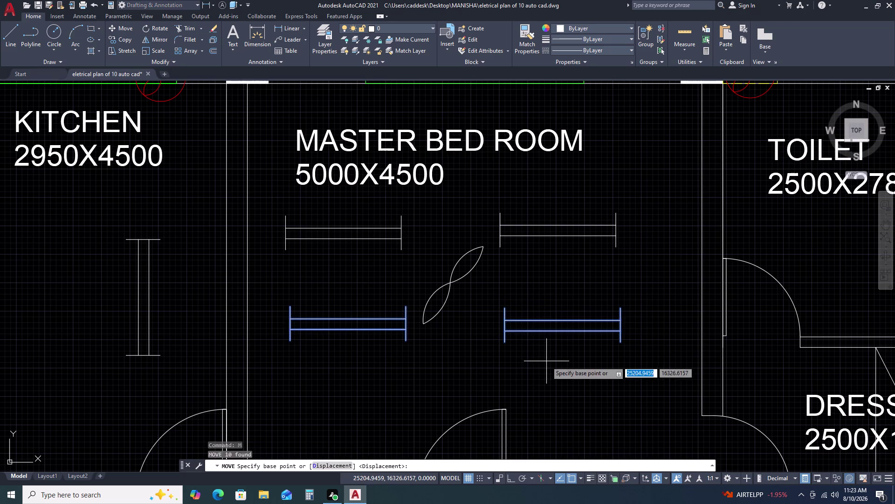
click(546, 361)
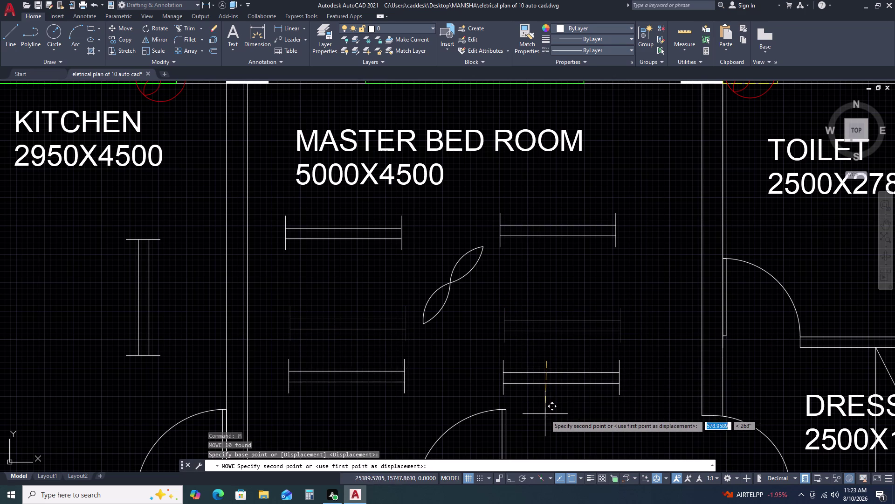
key(F8)
click(545, 415)
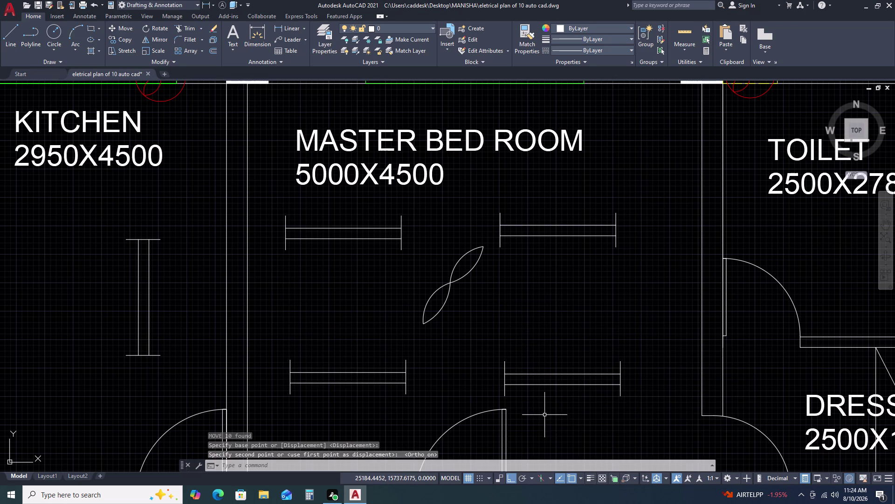
Move the master bed room fan lower, then pan to view the whole plan.
scroll(up, 3)
click(477, 257)
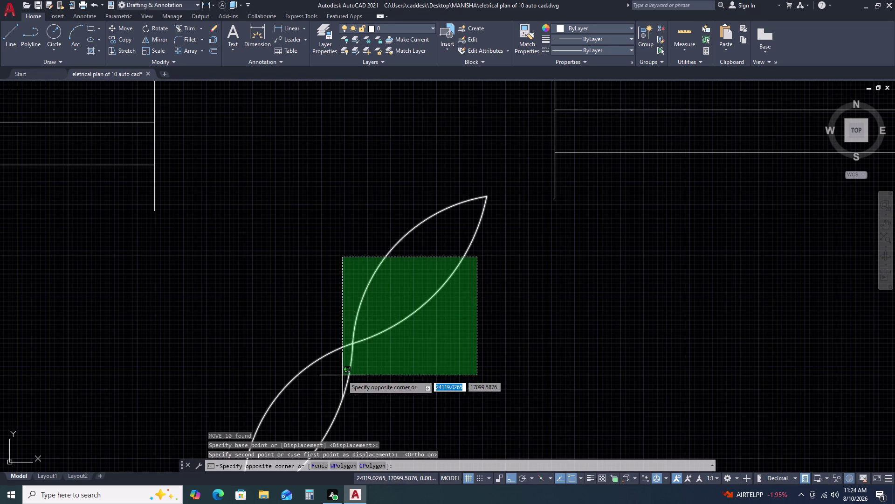
click(342, 374)
scroll(down, 3)
key(m)
key(space)
scroll(down, 3)
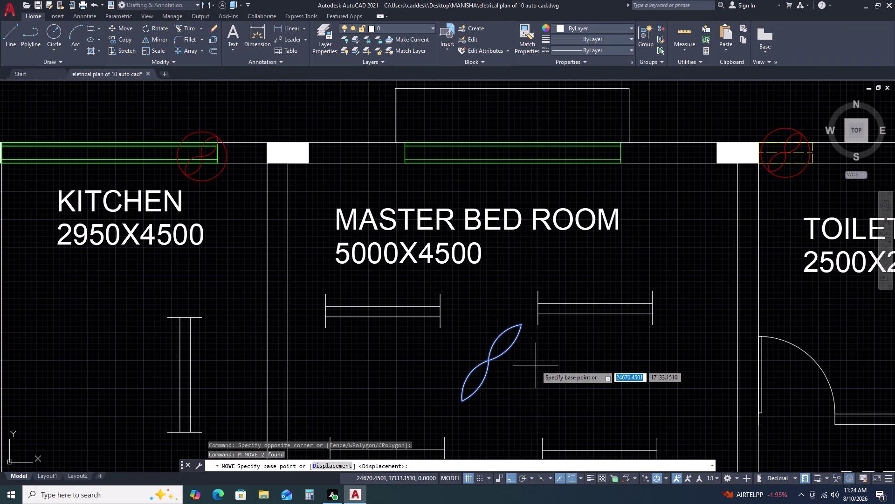
drag(536, 369, 536, 373)
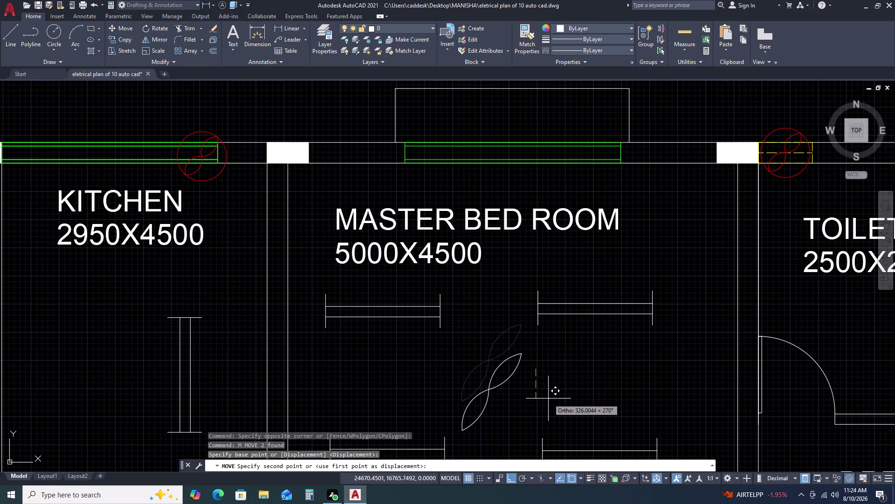
click(552, 400)
scroll(down, 3)
middle_drag(597, 396, 600, 376)
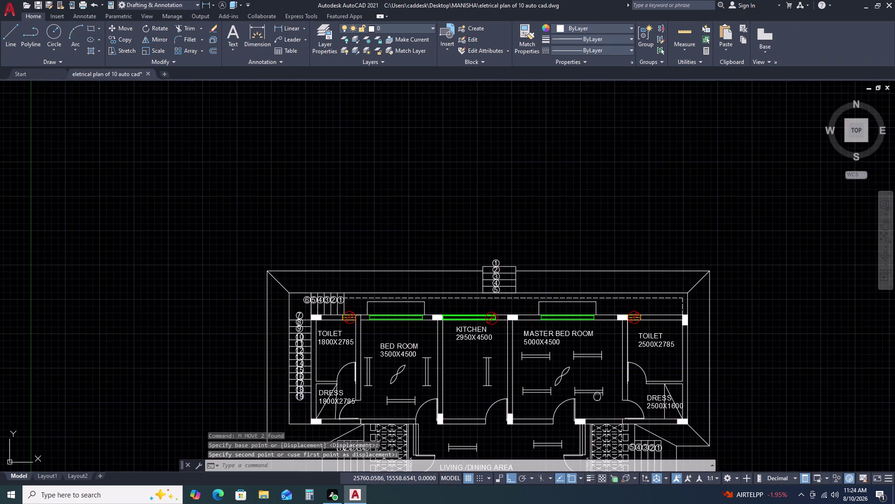
middle_drag(600, 375, 622, 294)
middle_drag(483, 389, 498, 283)
scroll(down, 3)
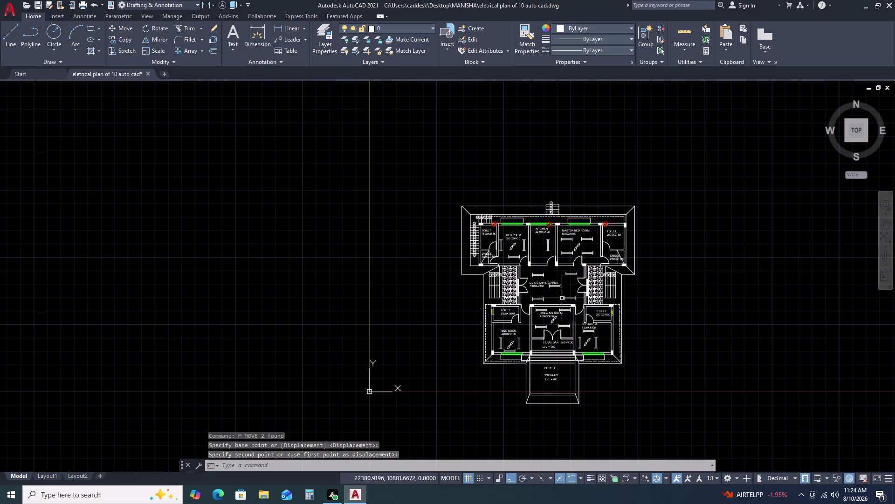
scroll(up, 3)
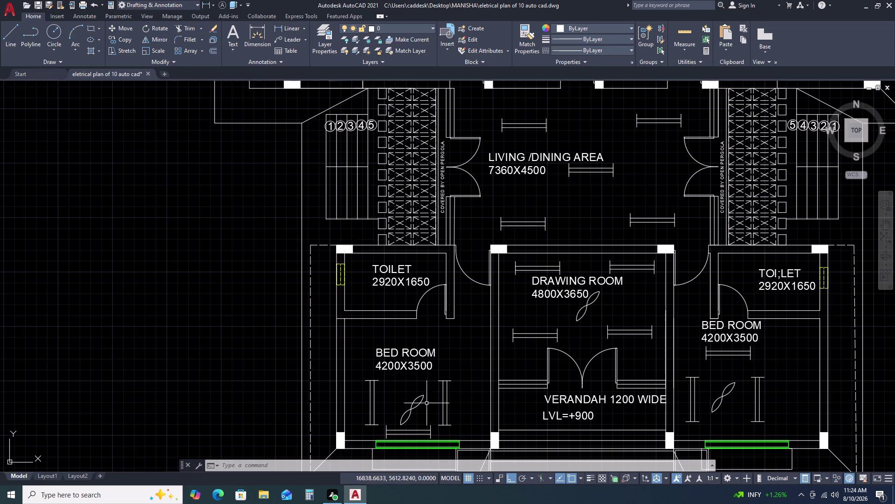
scroll(up, 3)
scroll(down, 3)
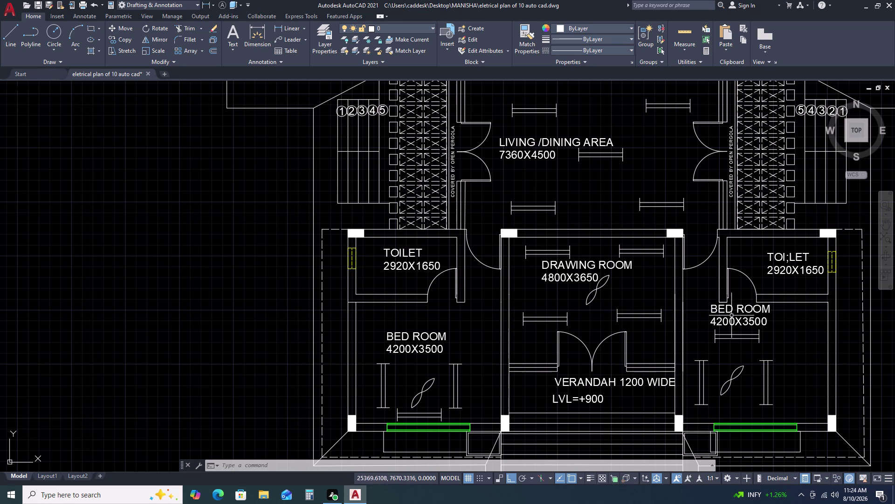
scroll(down, 3)
scroll(up, 3)
scroll(down, 3)
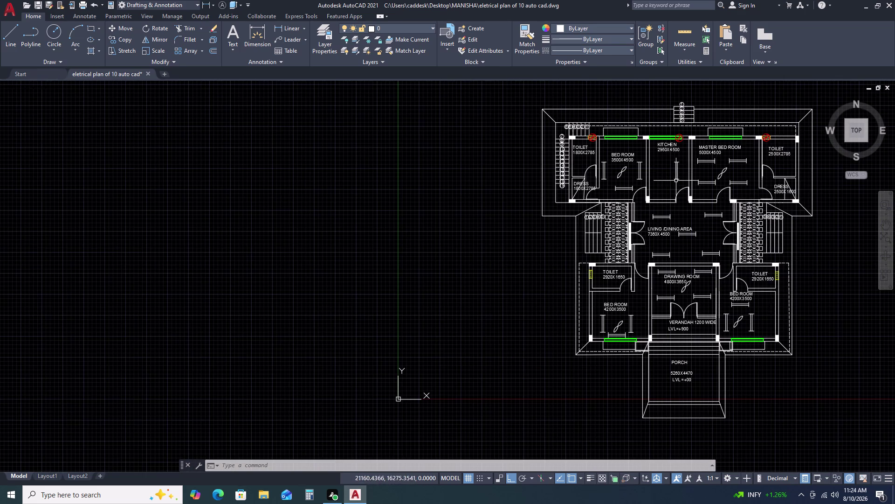
scroll(up, 3)
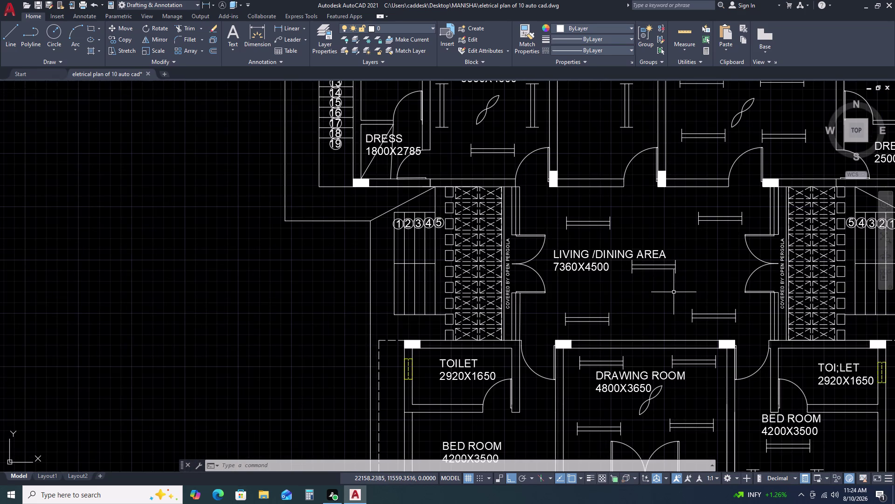
scroll(down, 3)
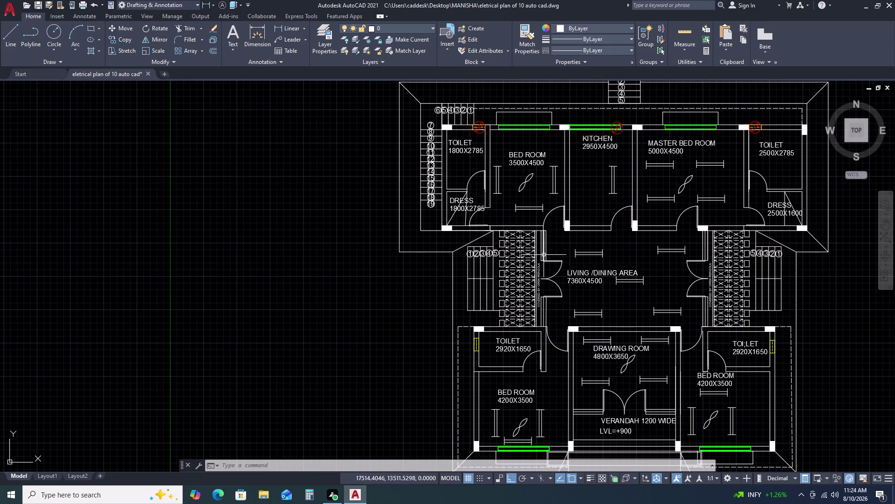
scroll(down, 3)
scroll(up, 3)
scroll(down, 3)
middle_drag(787, 218, 765, 200)
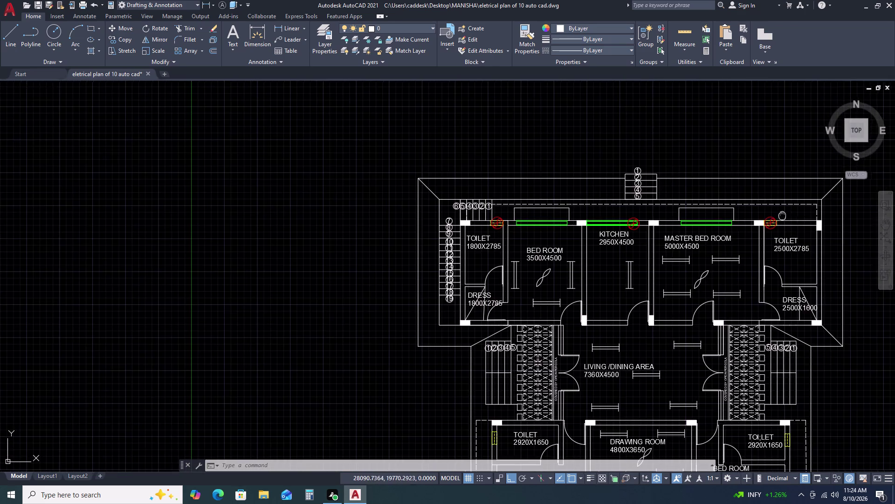
middle_drag(766, 200, 677, 163)
scroll(up, 3)
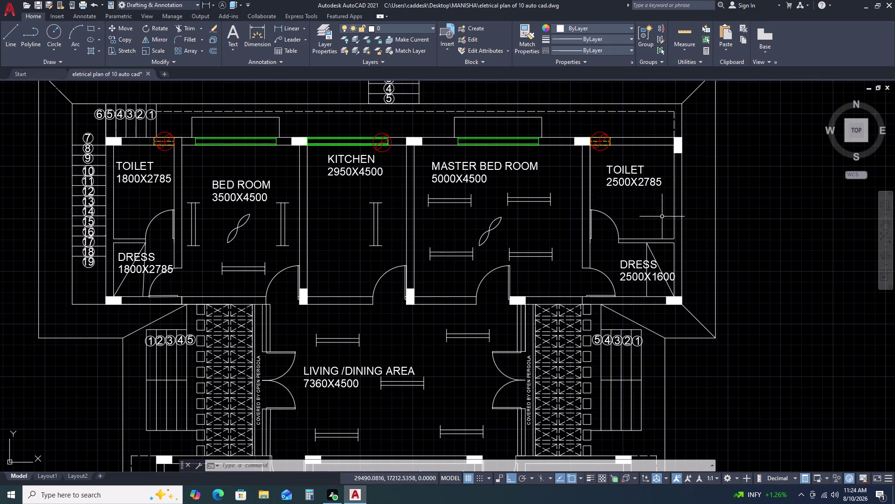
scroll(up, 3)
scroll(down, 3)
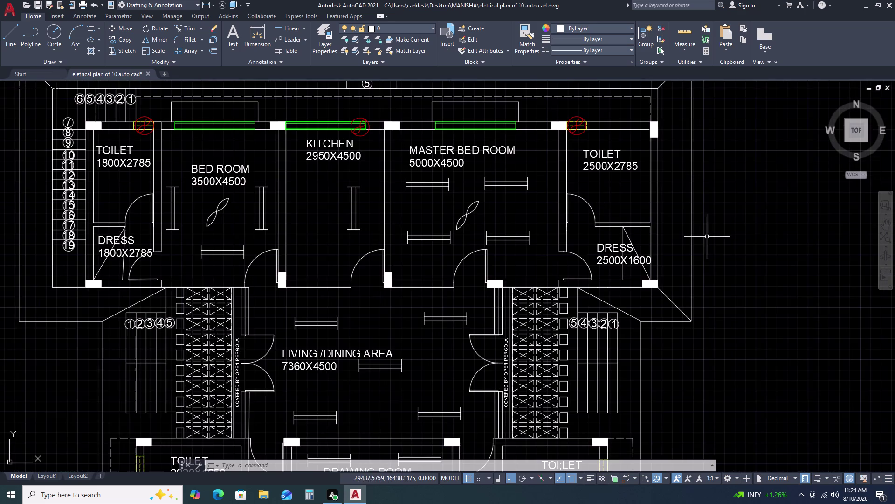
middle_drag(754, 242, 675, 217)
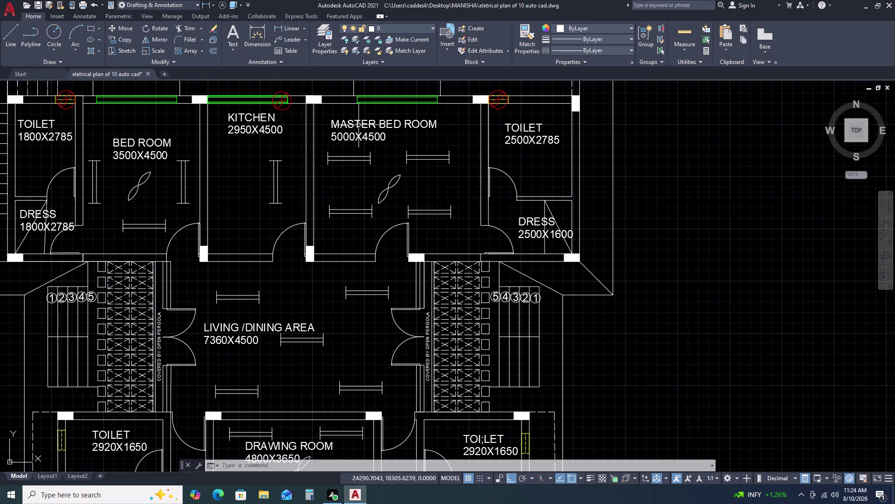
click(75, 33)
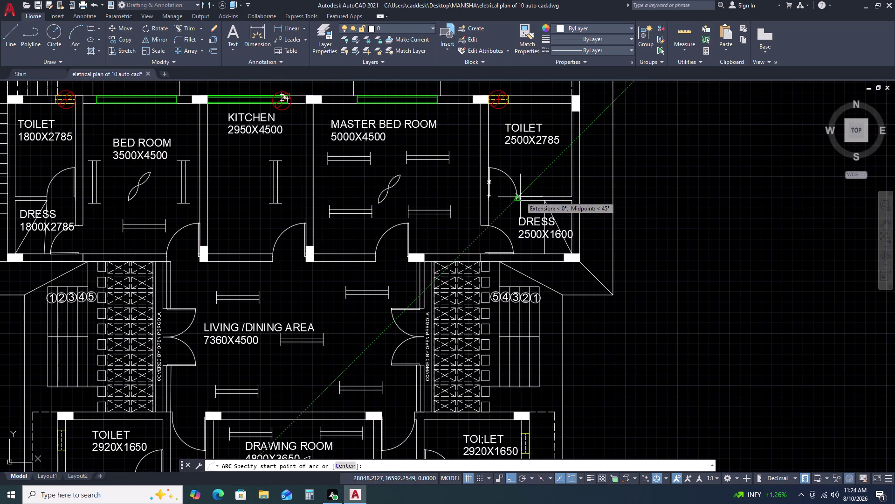
Draw a three-point semicircular arc on the toilet/dress room wall.
scroll(up, 3)
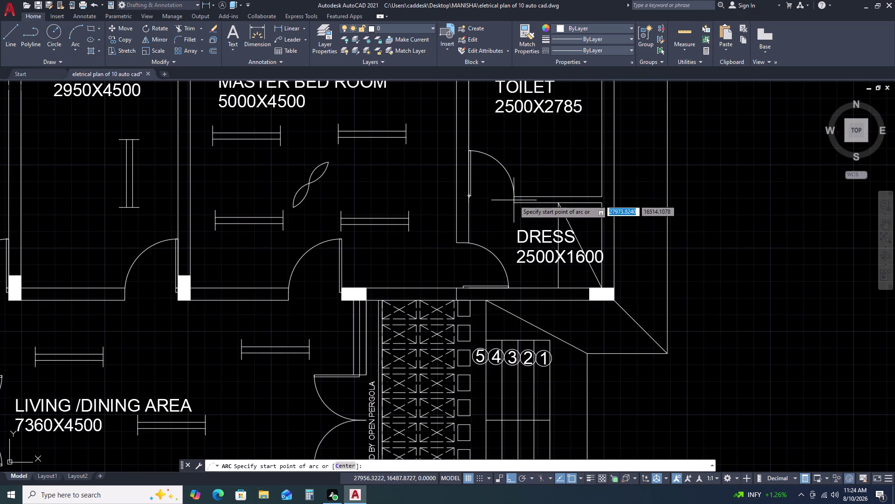
click(516, 195)
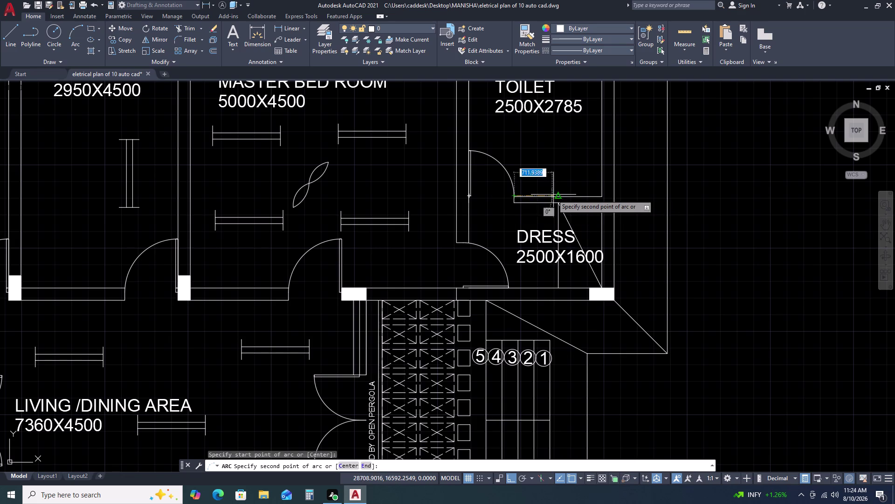
click(557, 197)
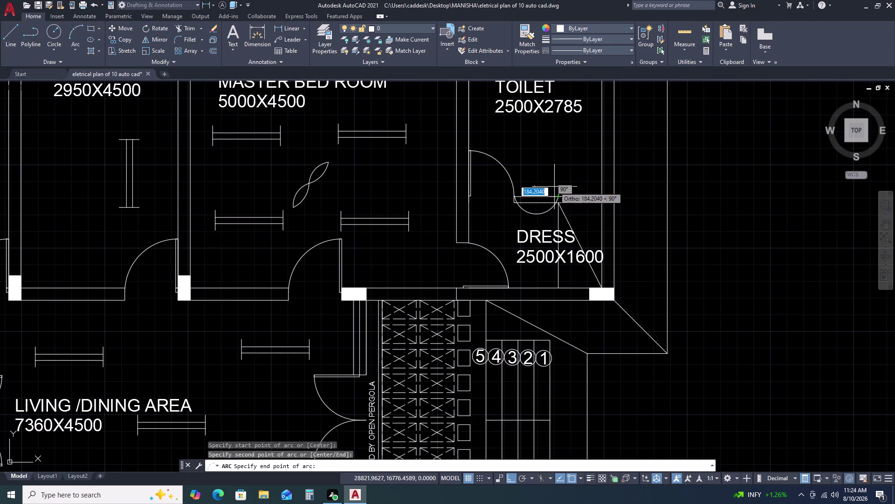
click(554, 186)
click(541, 213)
click(541, 214)
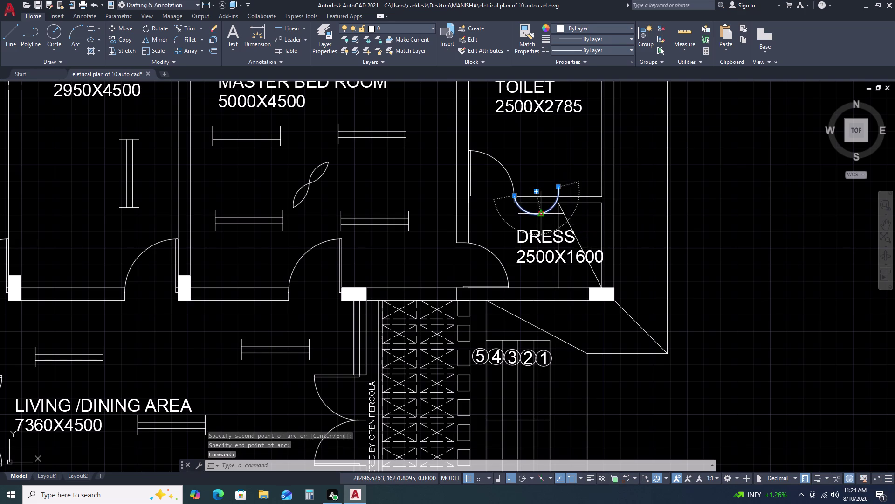
key(Escape)
key(Escape)
Rotate the arc 180° about its end so it bulges upward.
key(r)
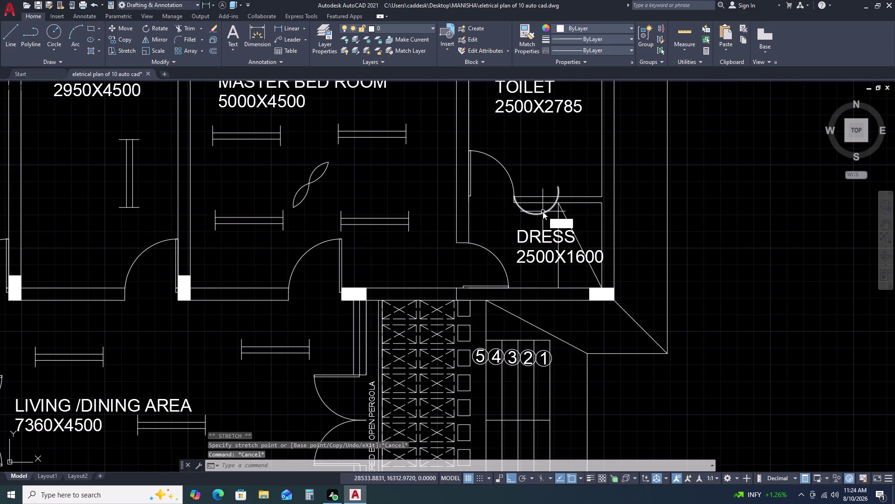
key(o)
key(space)
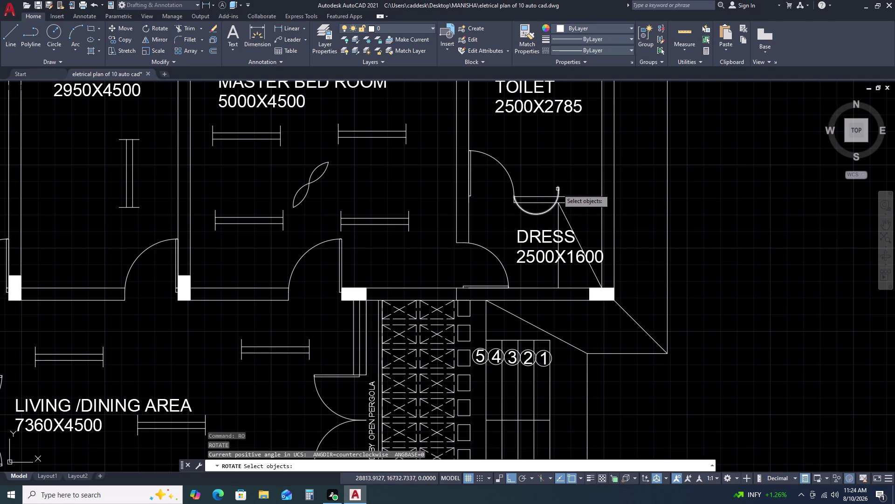
click(558, 188)
key(space)
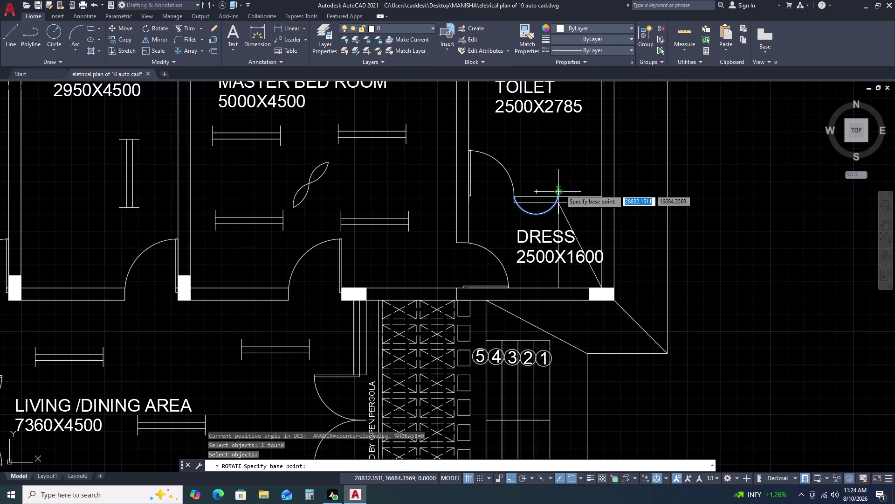
click(559, 188)
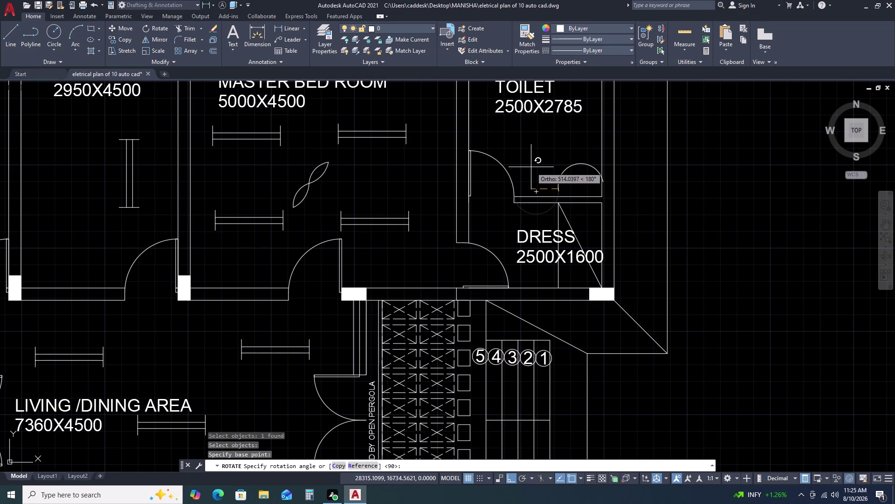
key(F8)
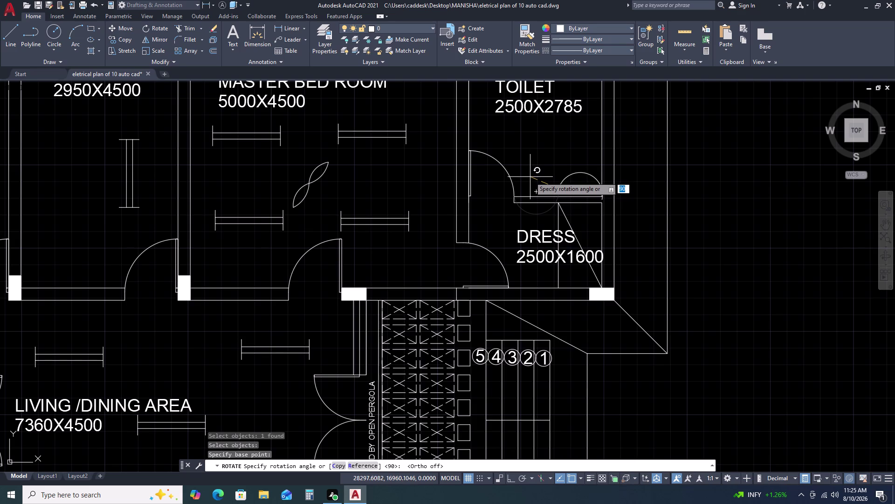
click(530, 177)
scroll(up, 3)
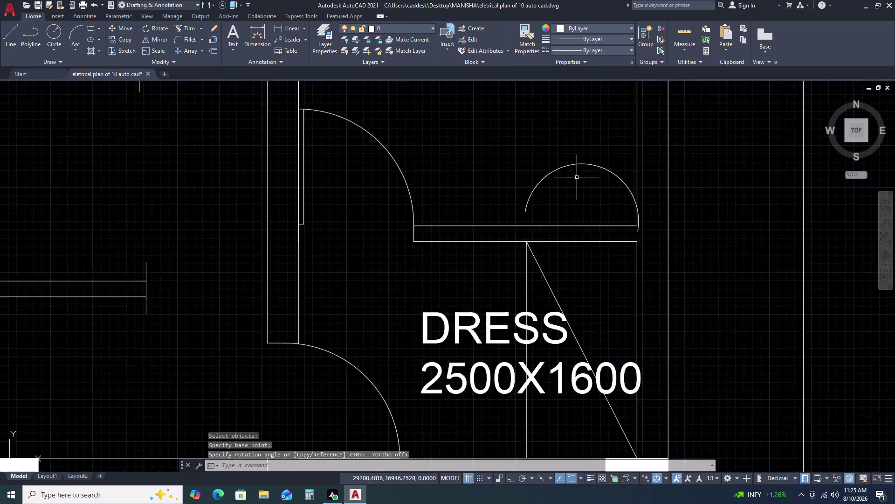
Move the arc by its centre grip onto the toilet wall line.
drag(612, 139, 592, 148)
click(528, 174)
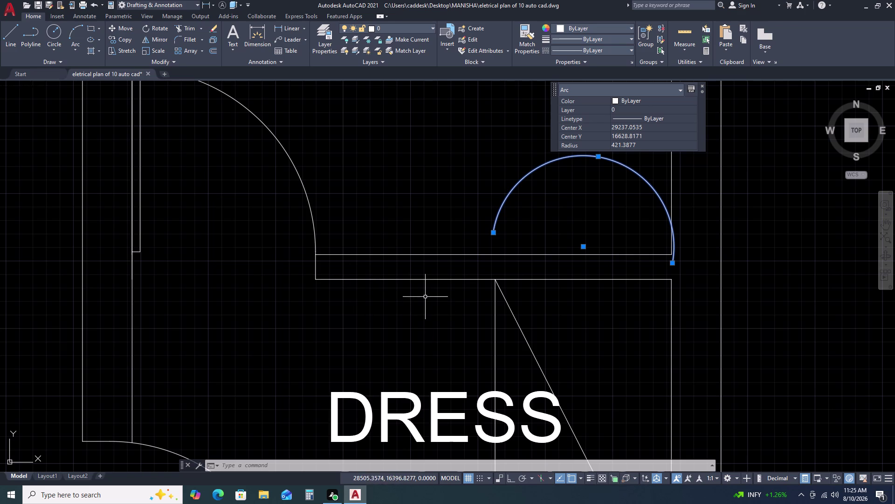
click(582, 247)
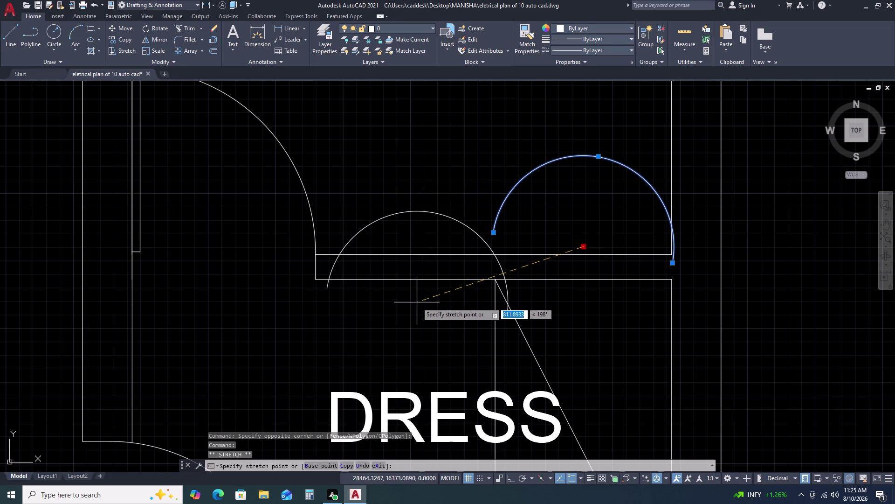
click(418, 304)
Trim away the arc's lower left portion below the wall.
text(T)
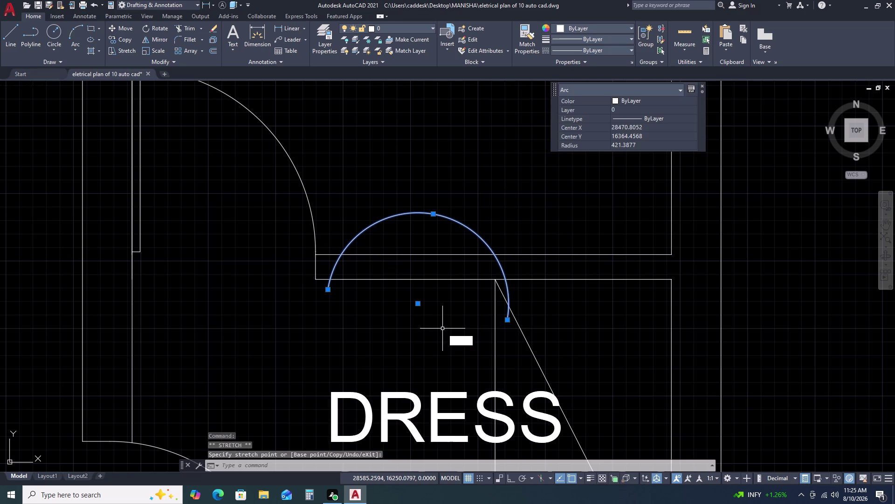
text(R)
key(space)
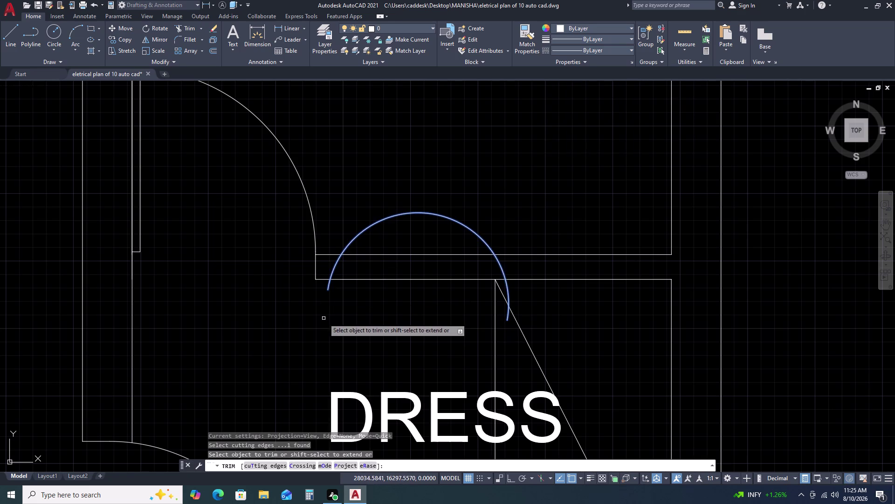
key(Escape)
text(TR)
key(space)
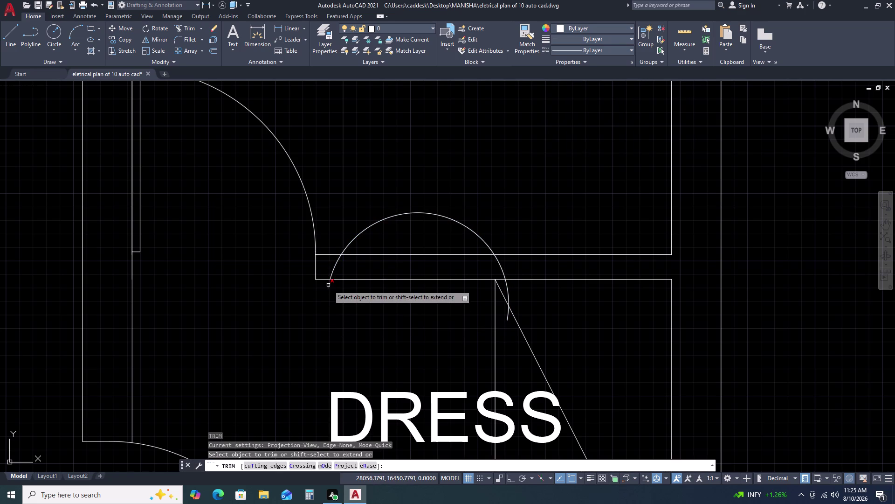
click(329, 285)
click(332, 265)
click(349, 271)
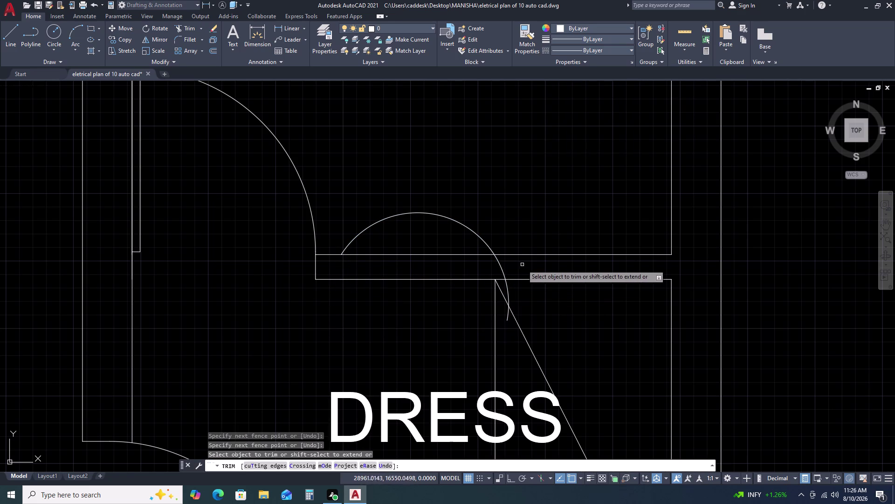
Trim the arc's lower right portion and the remaining piece below the wall.
click(521, 264)
click(485, 266)
click(507, 289)
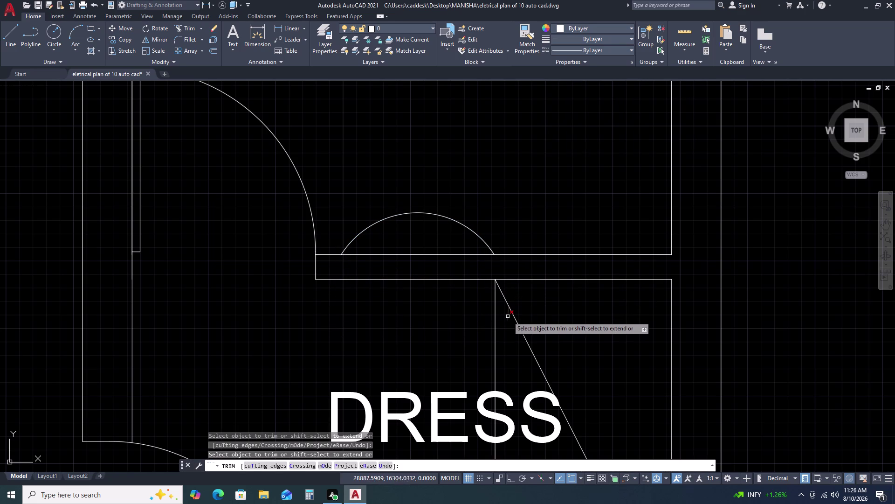
click(507, 316)
key(Escape)
Drag the arc's top grip upward to make a taller dome.
click(415, 204)
click(402, 233)
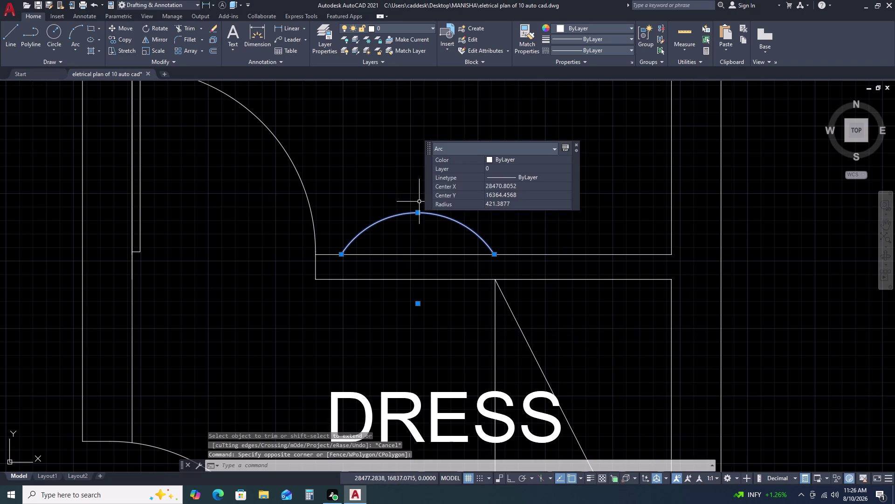
click(418, 212)
click(423, 189)
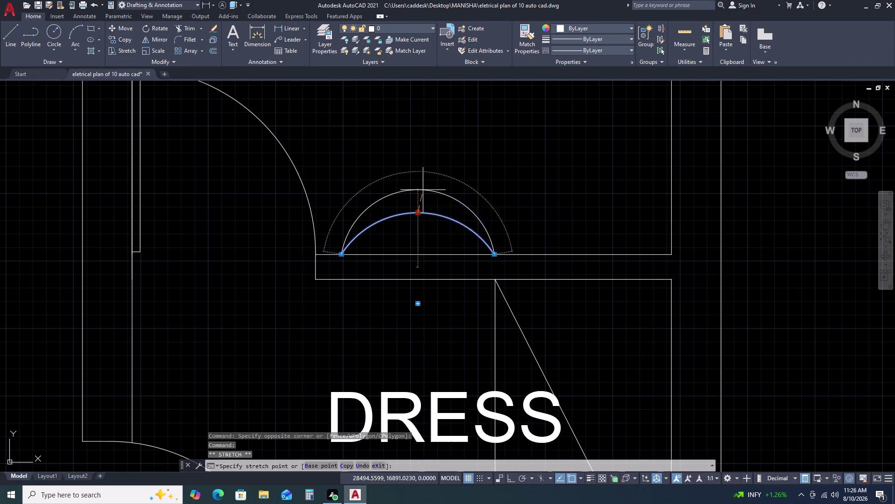
key(Escape)
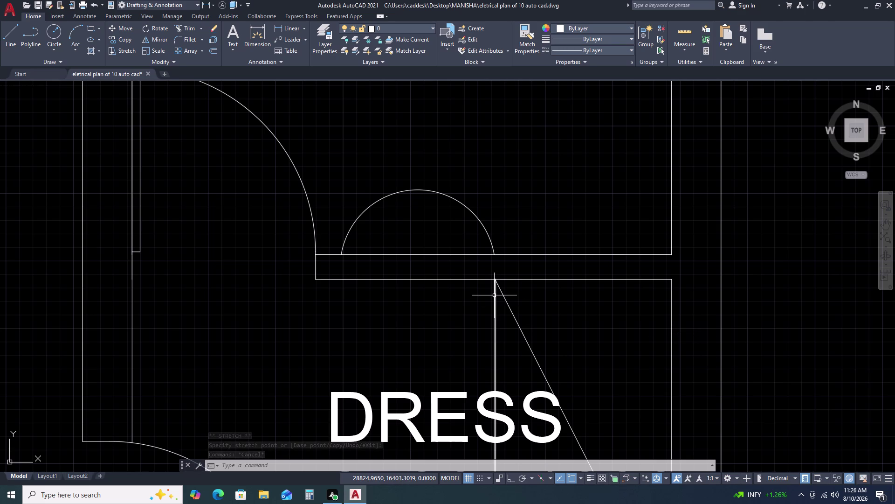
Draw left, top and right rays radiating from the dome with LINE.
text(L)
key(space)
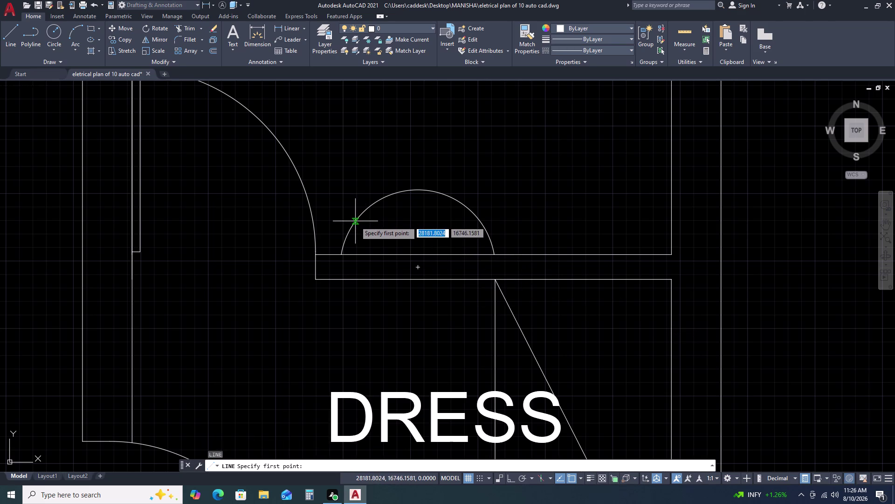
click(355, 221)
click(317, 157)
key(Escape)
key(space)
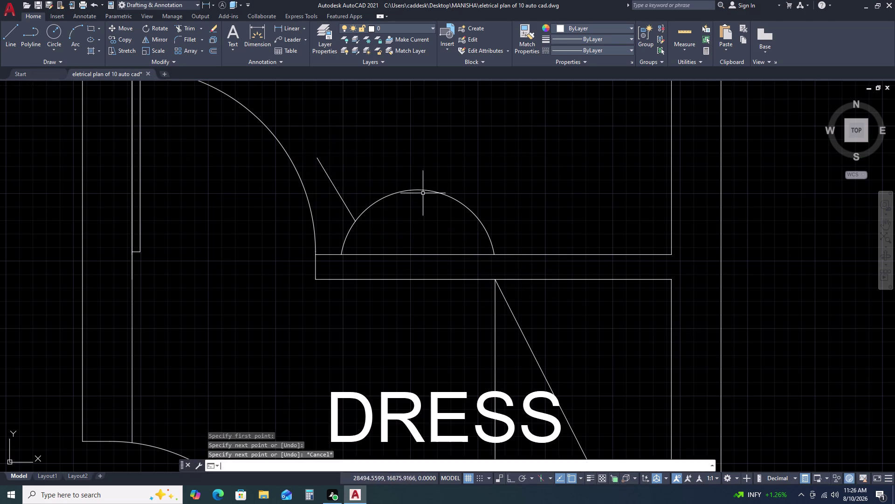
click(417, 188)
click(419, 134)
key(space)
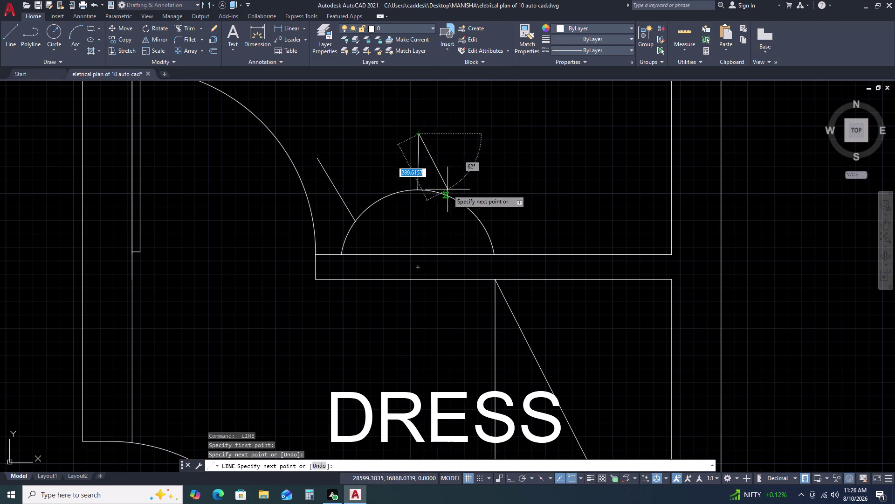
key(space)
click(481, 222)
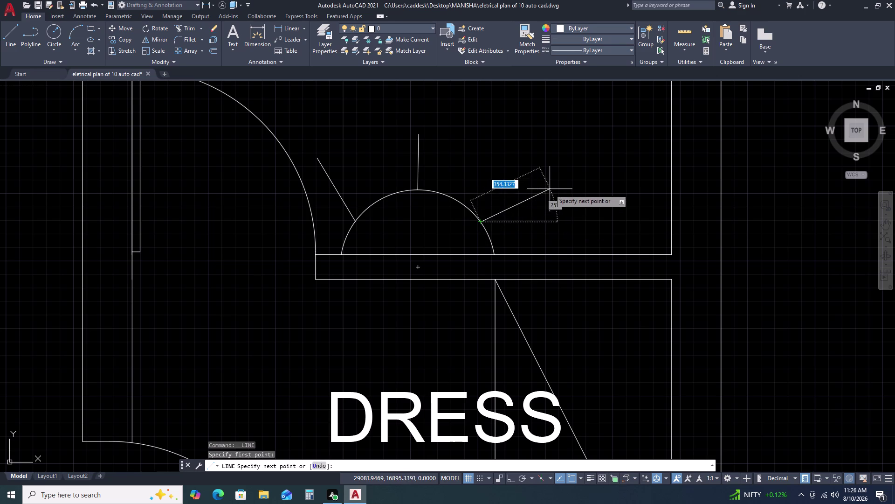
click(549, 189)
key(Escape)
Delete the left ray.
click(325, 177)
click(331, 176)
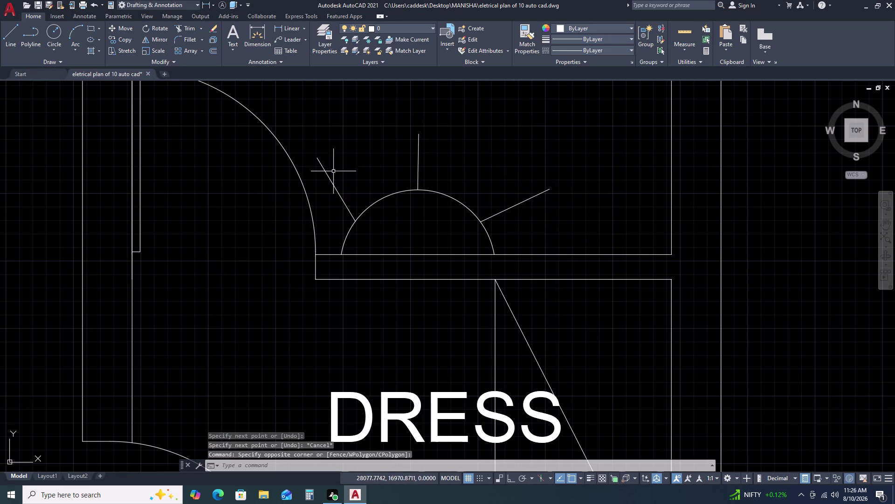
click(337, 162)
click(330, 186)
key(Delete)
key(space)
key(space)
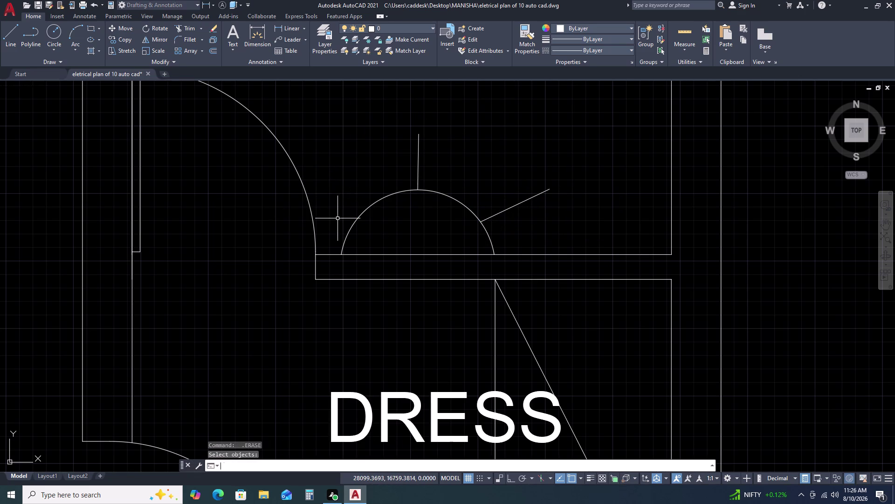
Start a leader annotation from the ribbon, then cancel it.
click(302, 43)
click(304, 43)
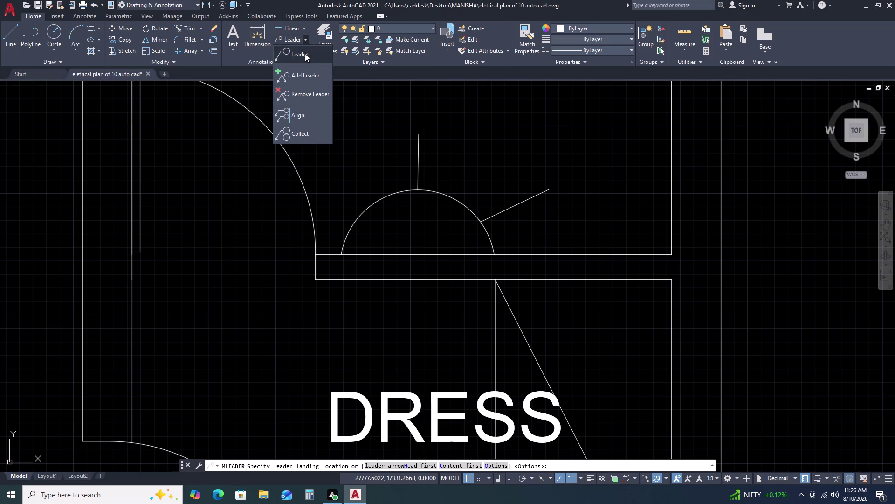
click(402, 103)
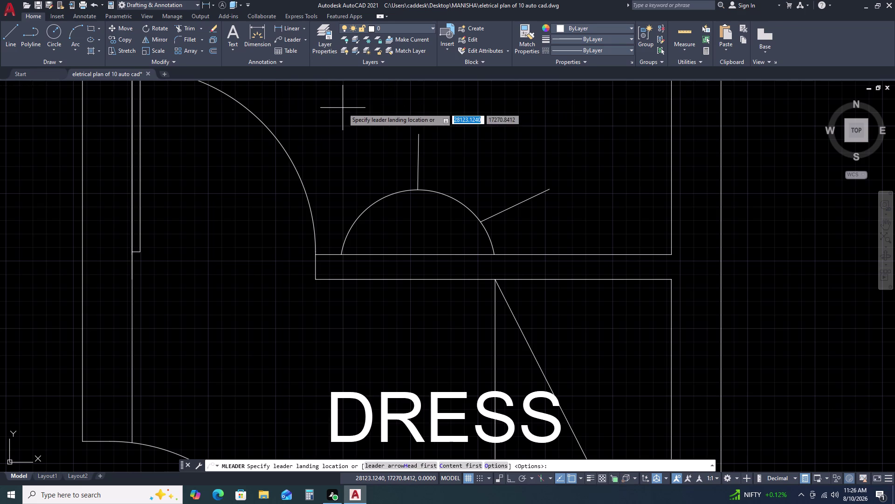
click(343, 107)
key(Escape)
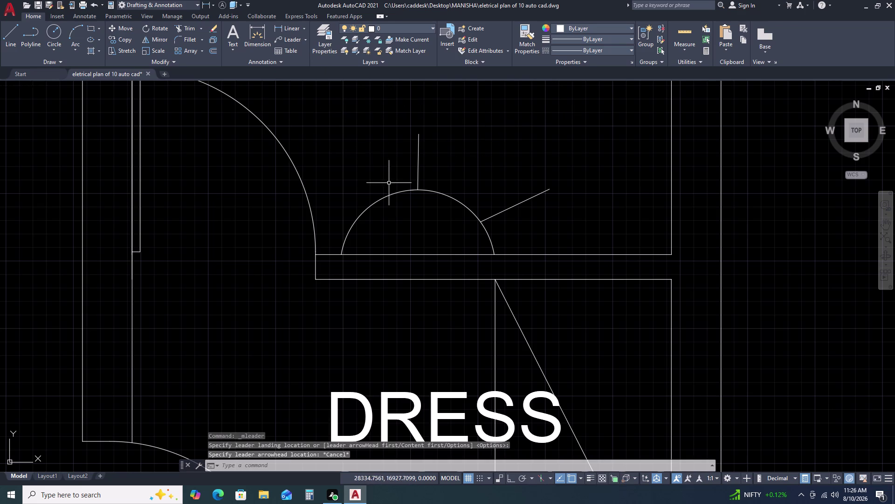
Redraw the left ray from the dome with LINE.
text(L)
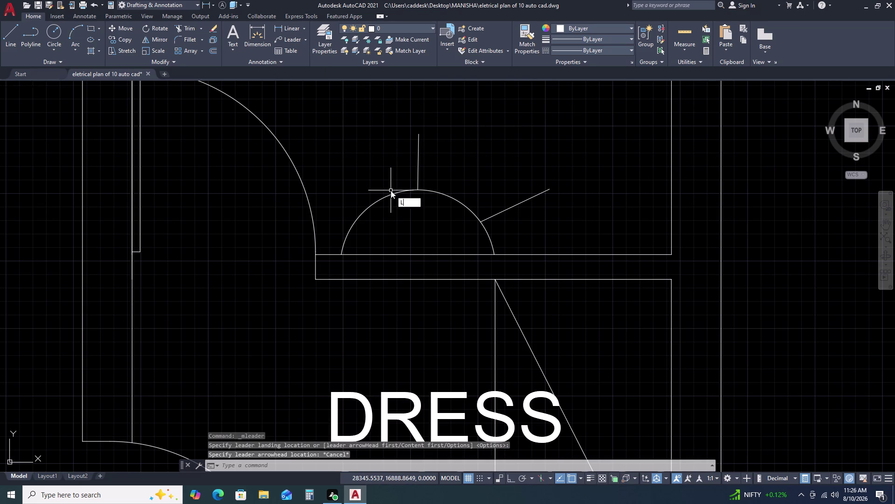
key(space)
double_click(355, 219)
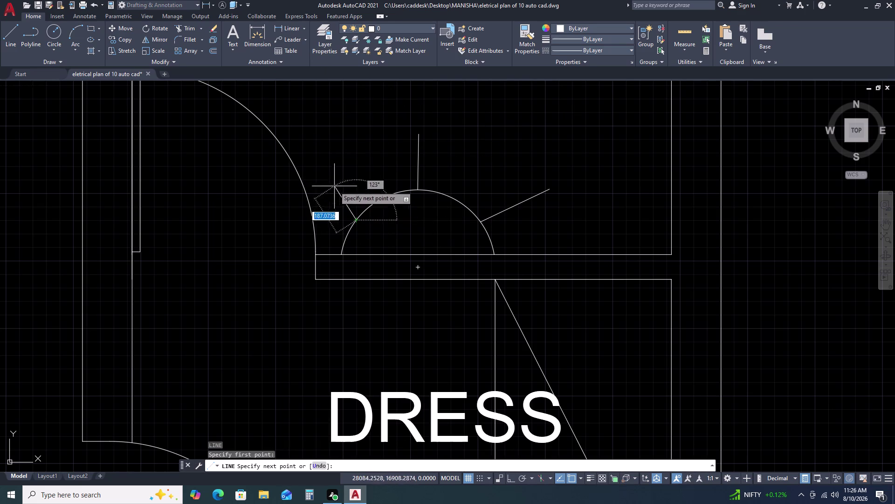
click(316, 168)
key(Escape)
scroll(down, 3)
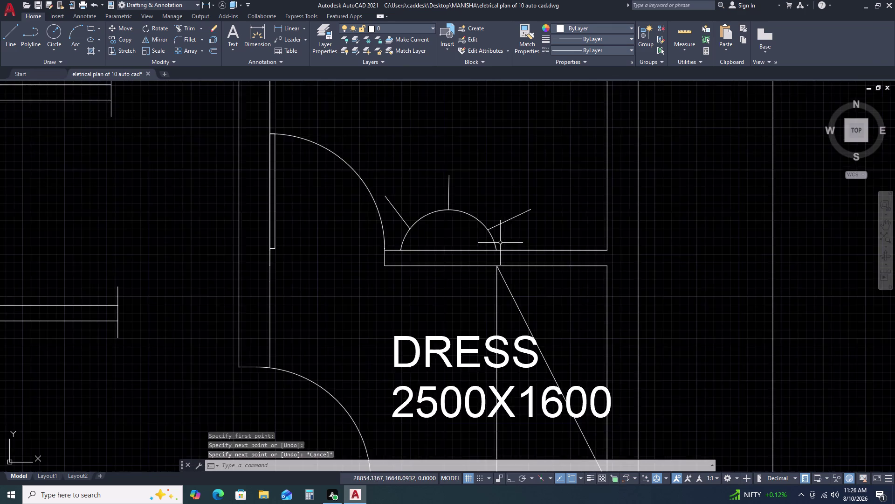
Window-select the wall light symbol and move it slightly right.
scroll(down, 3)
scroll(down, 3)
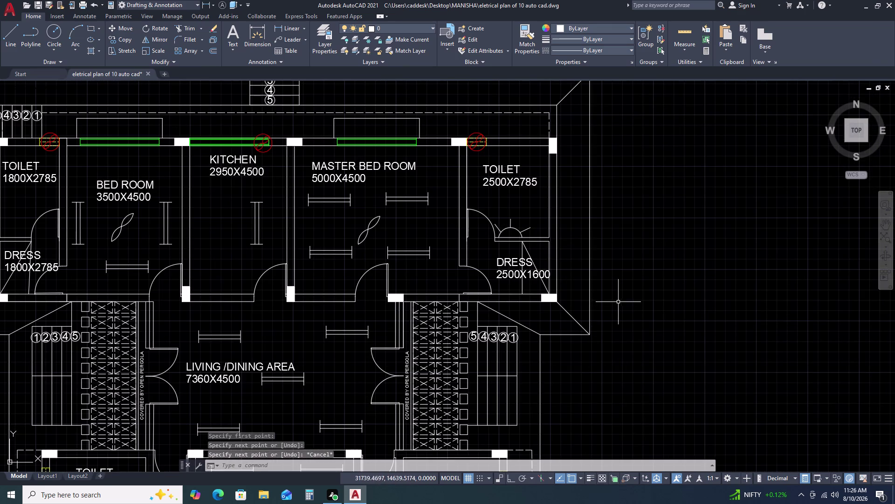
scroll(up, 3)
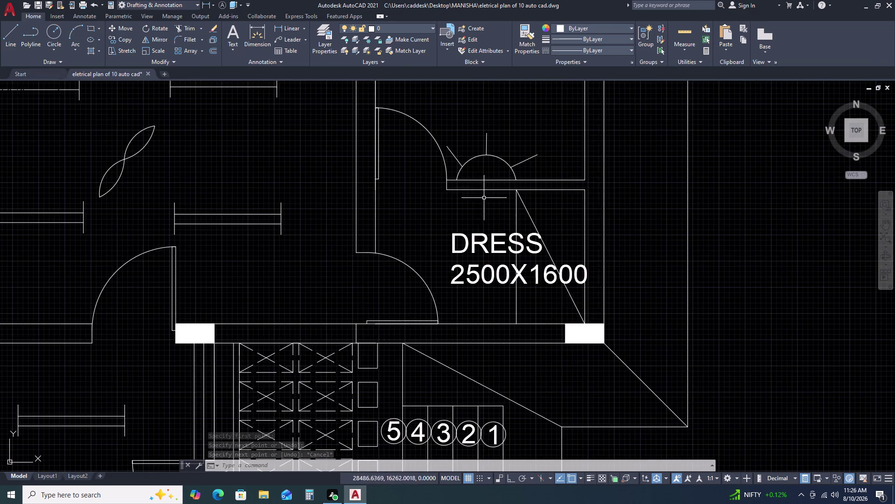
scroll(up, 3)
drag(690, 173, 687, 174)
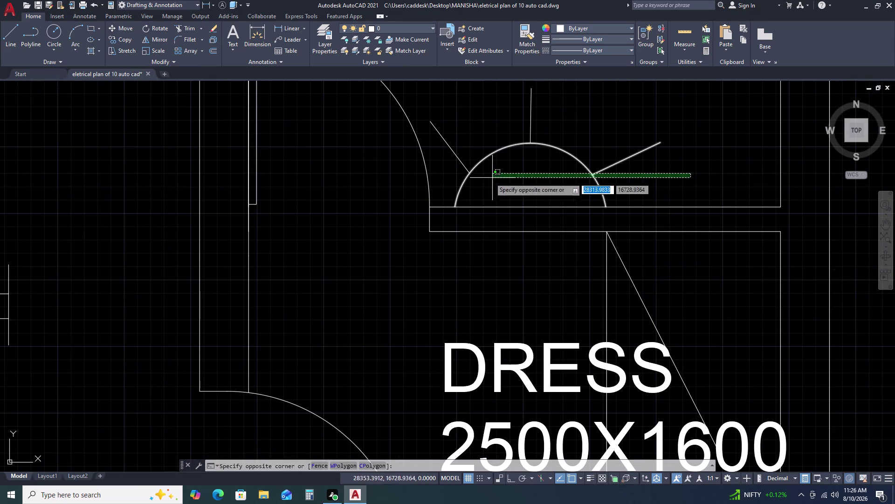
click(452, 131)
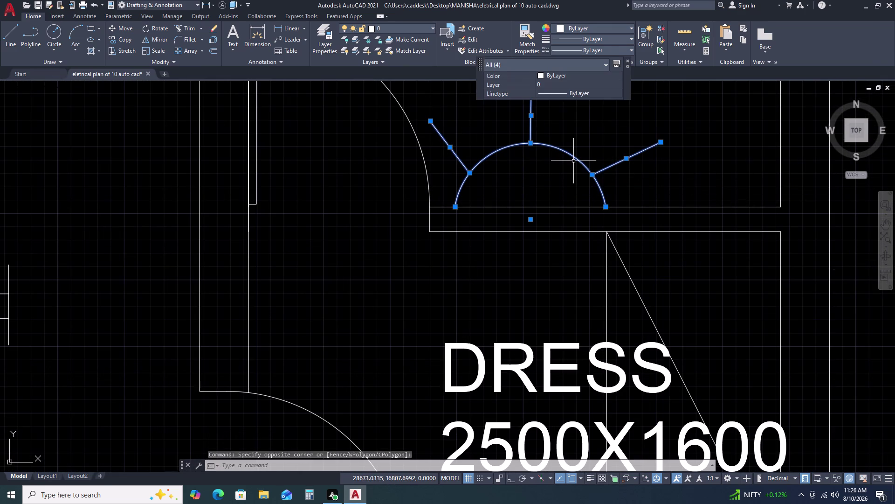
key(m)
key(space)
click(593, 179)
click(645, 186)
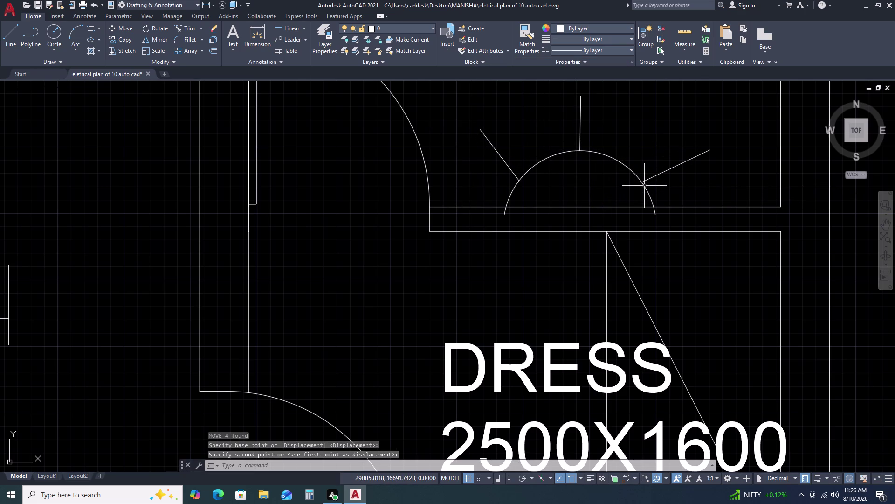
key(Escape)
Shorten the left ray by dragging its outer end grip.
click(509, 155)
click(488, 166)
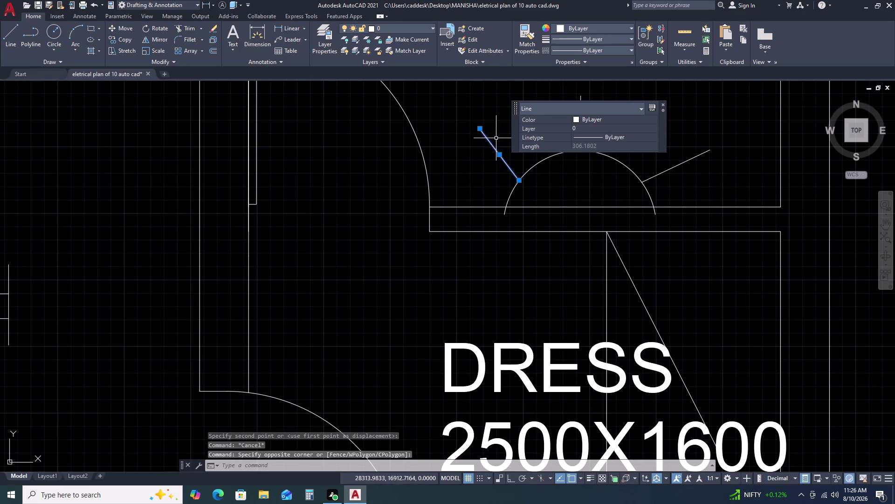
click(482, 129)
click(477, 142)
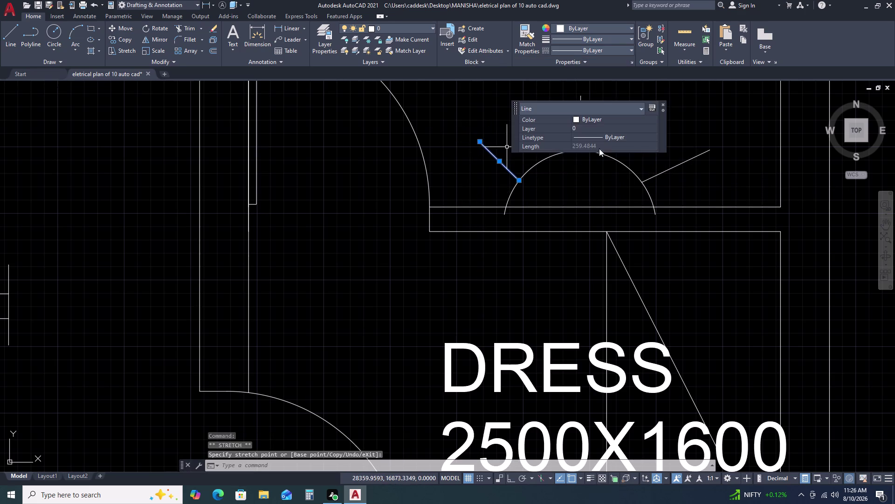
key(Escape)
Adjust the right ray's outer end point with its grip.
click(704, 160)
click(679, 149)
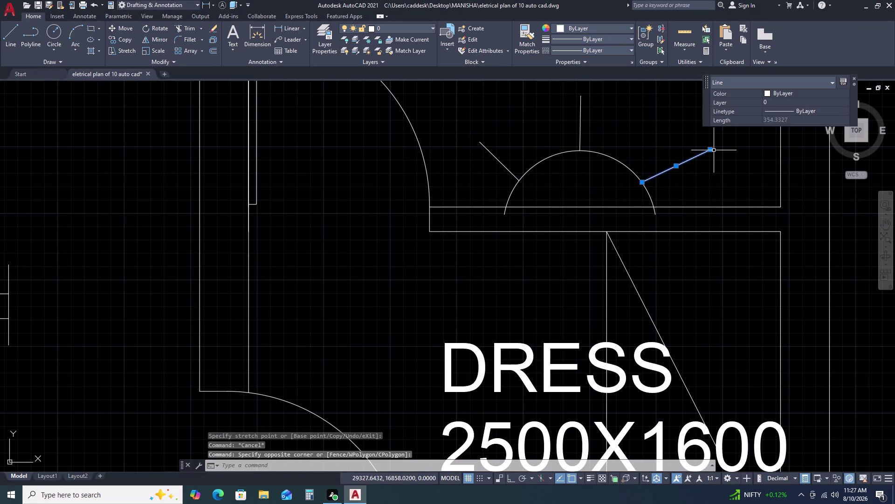
click(711, 150)
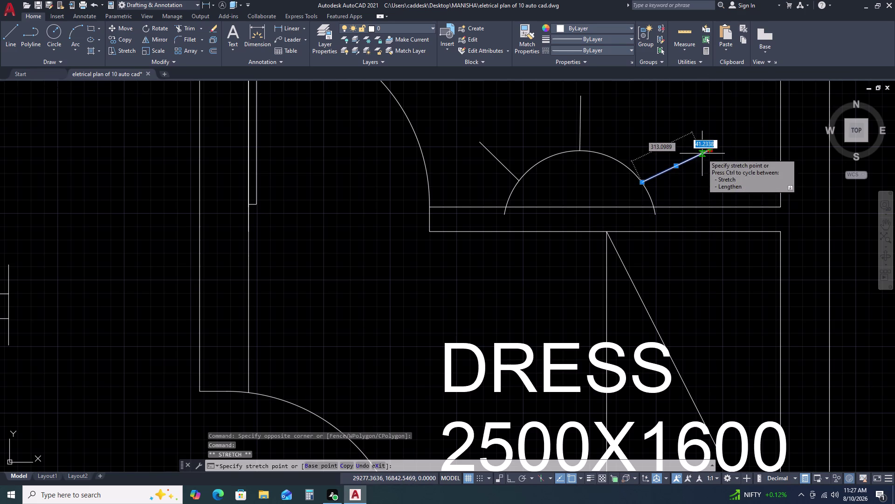
click(704, 156)
key(Escape)
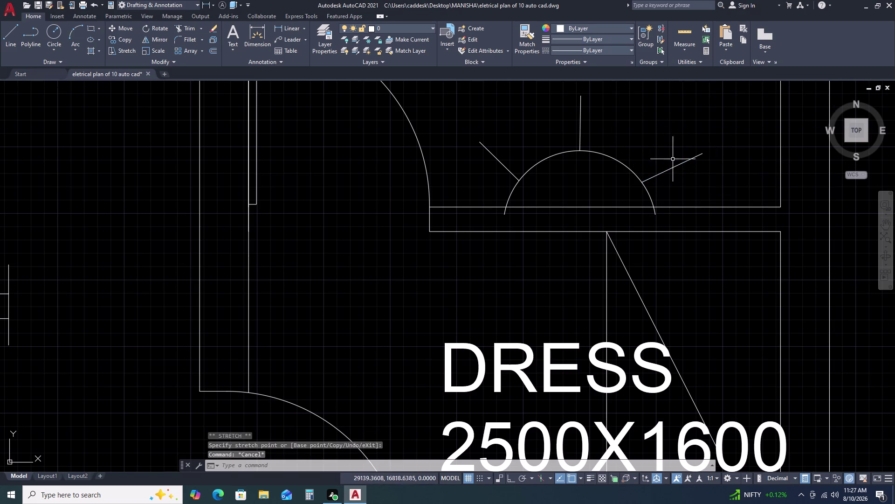
Move the right ray against the arc and stretch its outer end to match the left.
click(668, 172)
click(652, 168)
text(M)
key(space)
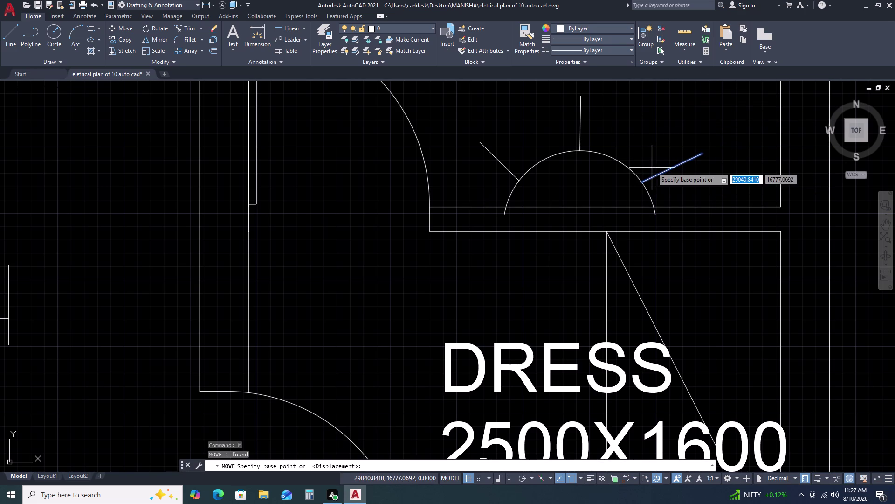
click(643, 181)
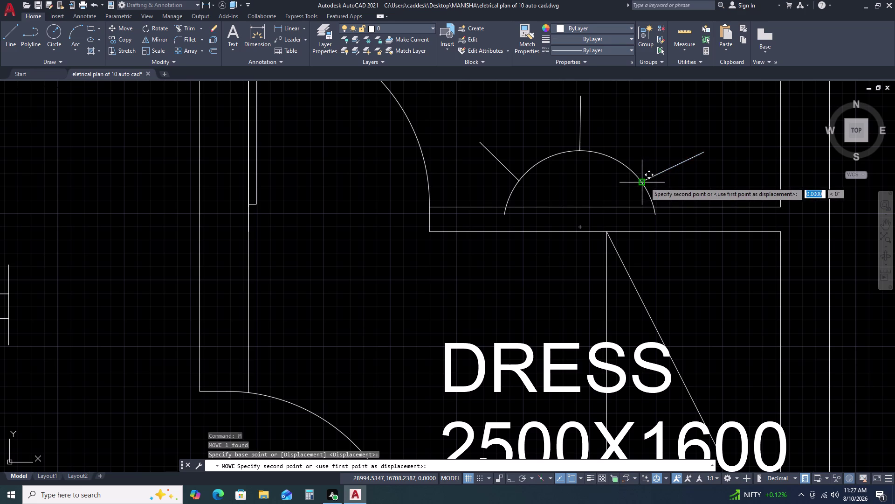
click(648, 187)
click(695, 168)
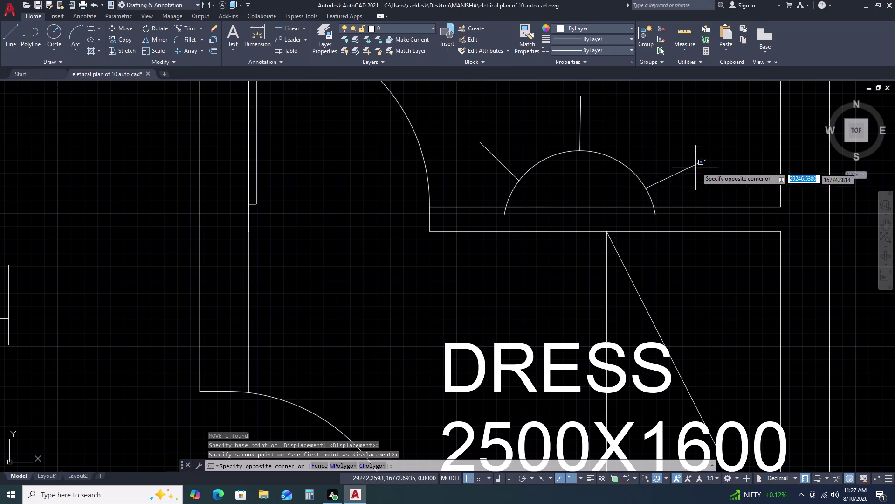
click(689, 153)
click(706, 158)
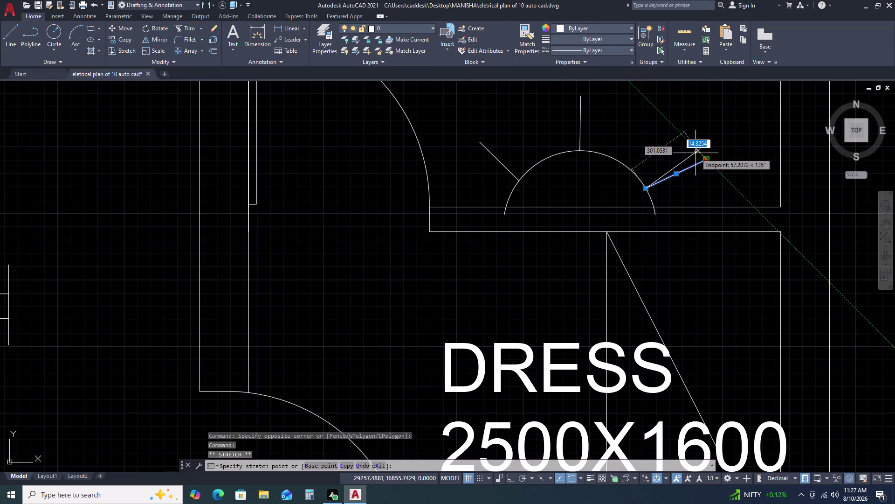
click(696, 153)
key(Escape)
Select the wall light's dome and all its rays.
scroll(down, 3)
scroll(up, 3)
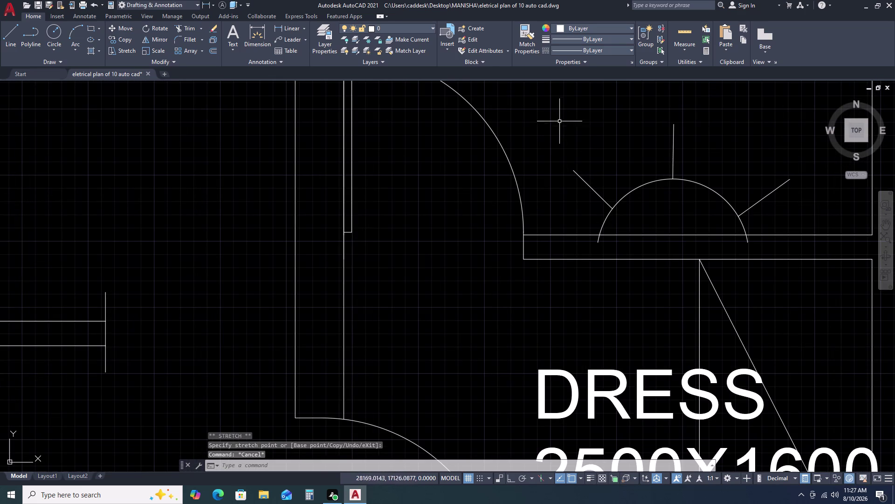
click(556, 117)
click(789, 255)
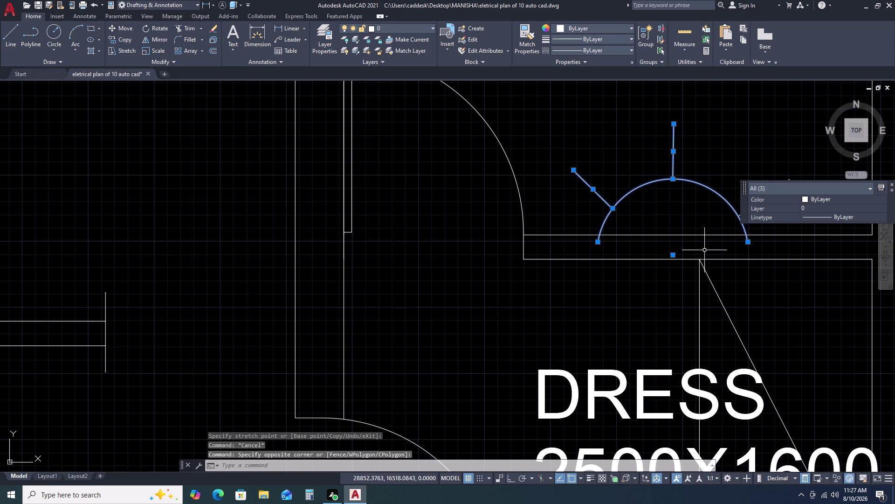
middle_drag(711, 222, 650, 209)
middle_drag(597, 198, 592, 196)
click(692, 191)
click(669, 161)
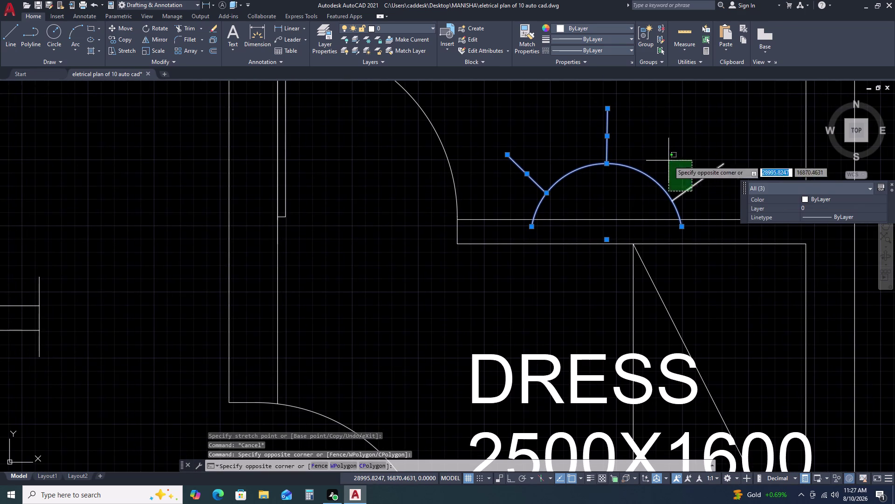
Move the symbol onto the toilet's lower wall line beside the door.
text(M)
key(space)
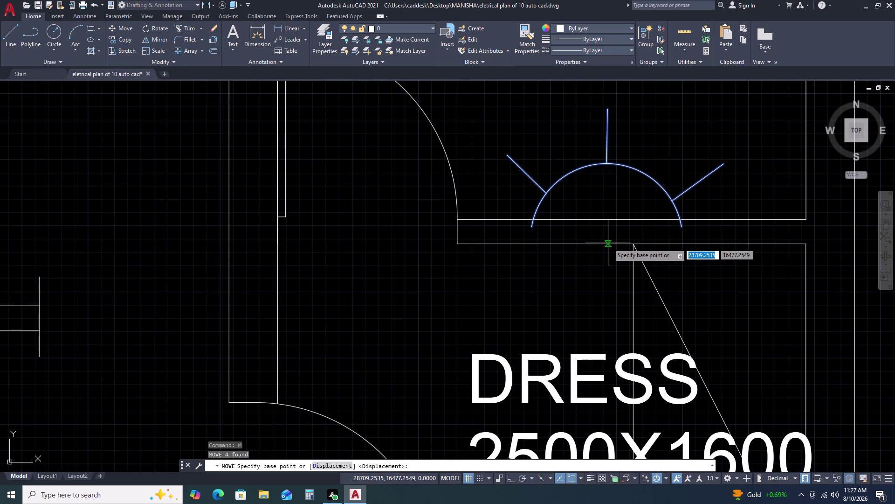
click(683, 224)
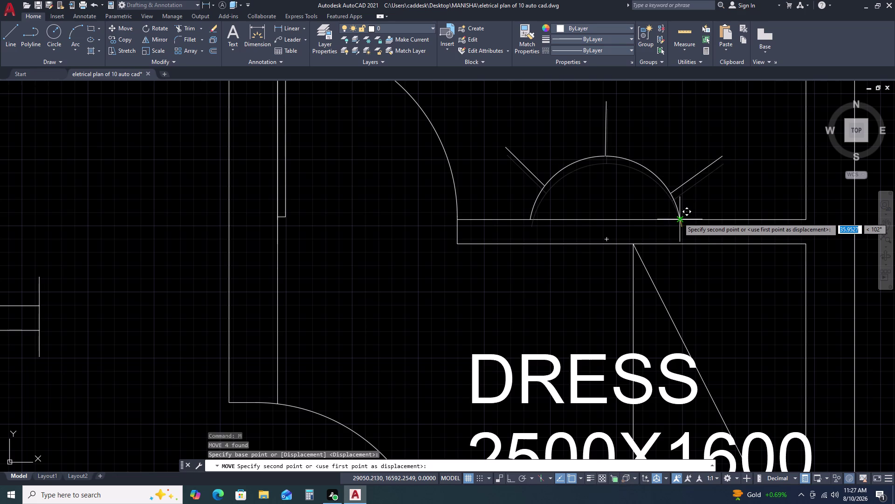
click(678, 217)
scroll(down, 3)
scroll(down, 3)
scroll(up, 3)
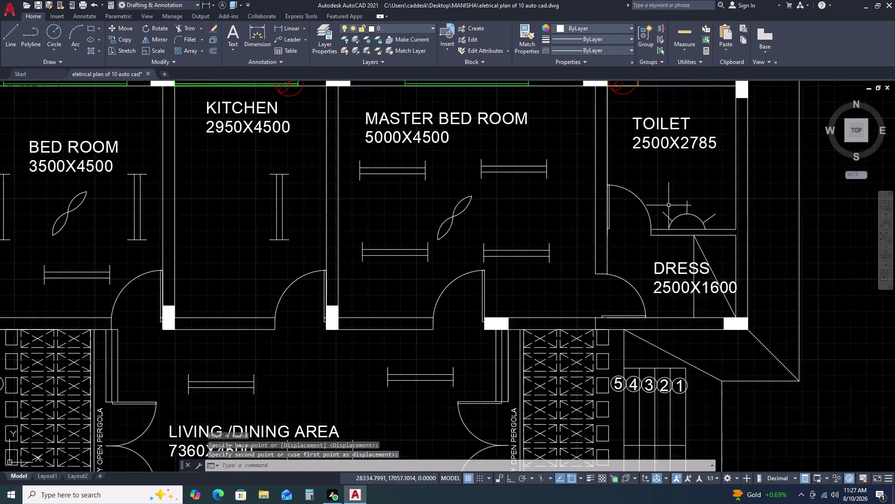
scroll(up, 3)
scroll(down, 3)
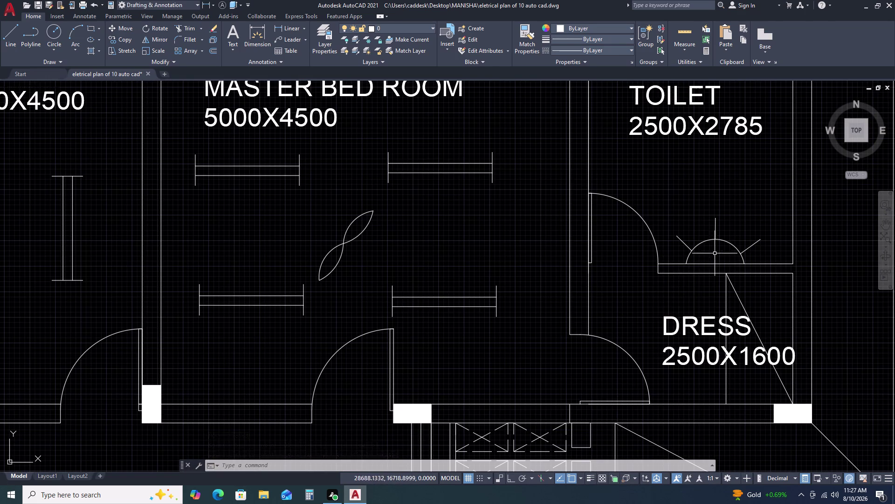
Select the wall light symbol and start copying it (CO) from a base point.
scroll(up, 3)
click(807, 250)
click(609, 215)
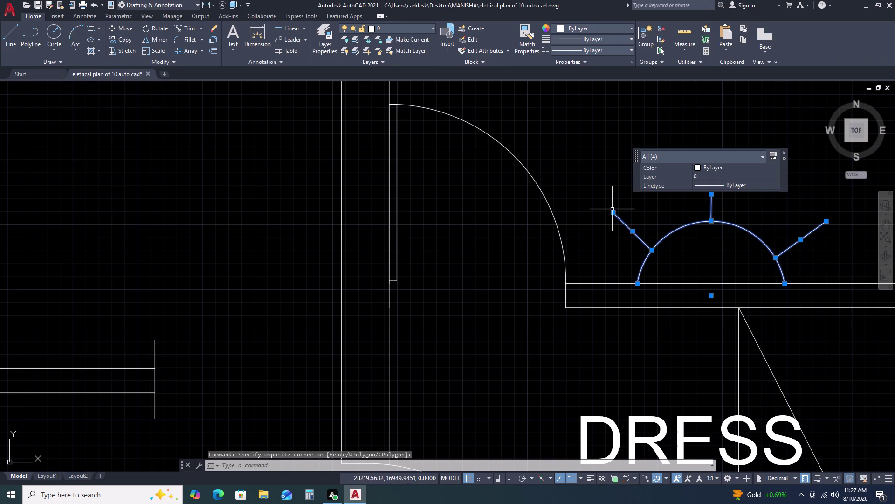
text(CO)
key(space)
click(679, 256)
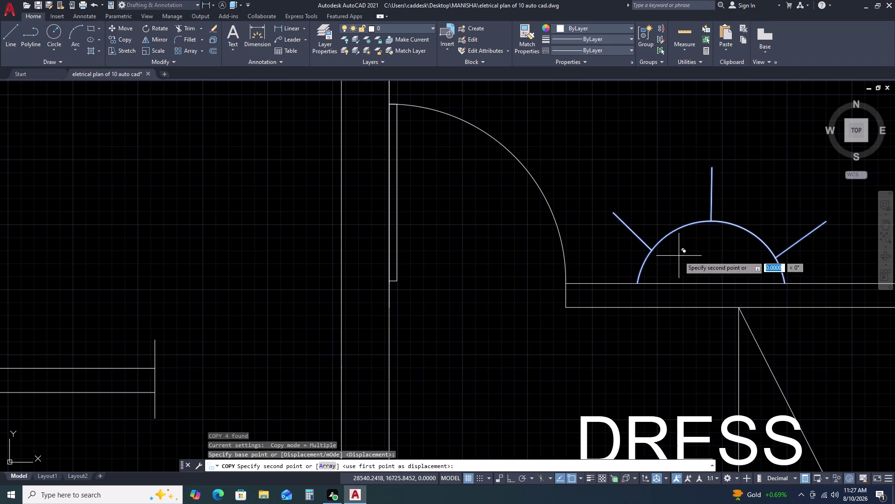
Place wall light copies in the right bed room and three in the drawing room.
scroll(down, 3)
middle_drag(604, 383, 606, 379)
middle_drag(613, 334, 613, 327)
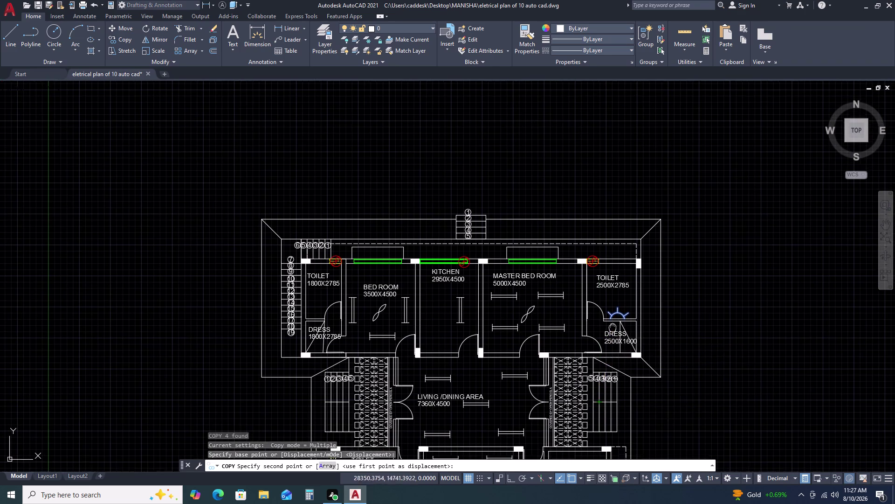
middle_drag(628, 408, 682, 246)
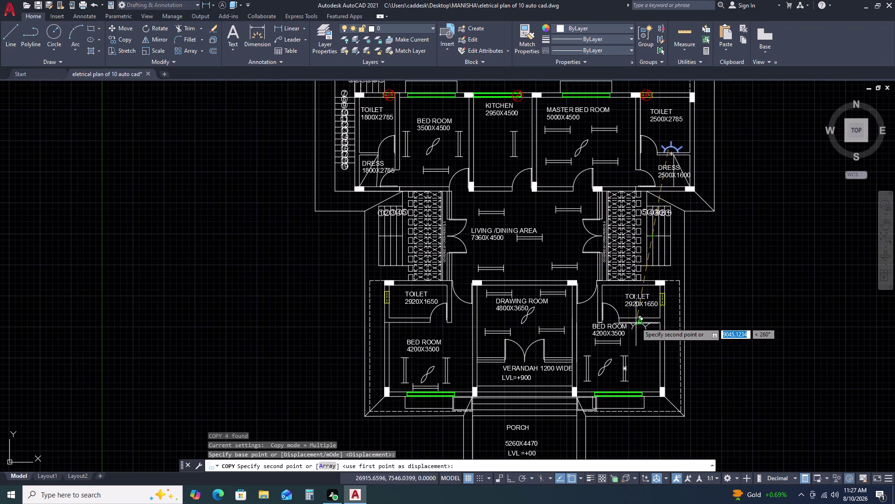
scroll(up, 3)
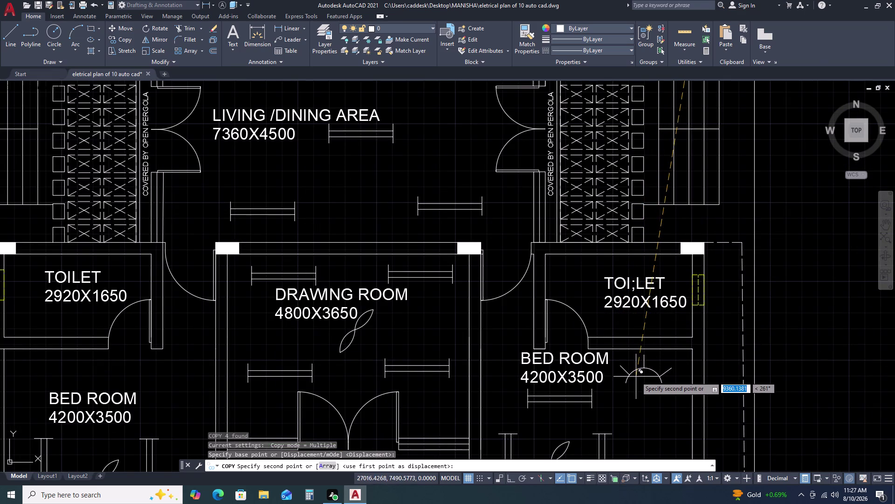
click(640, 381)
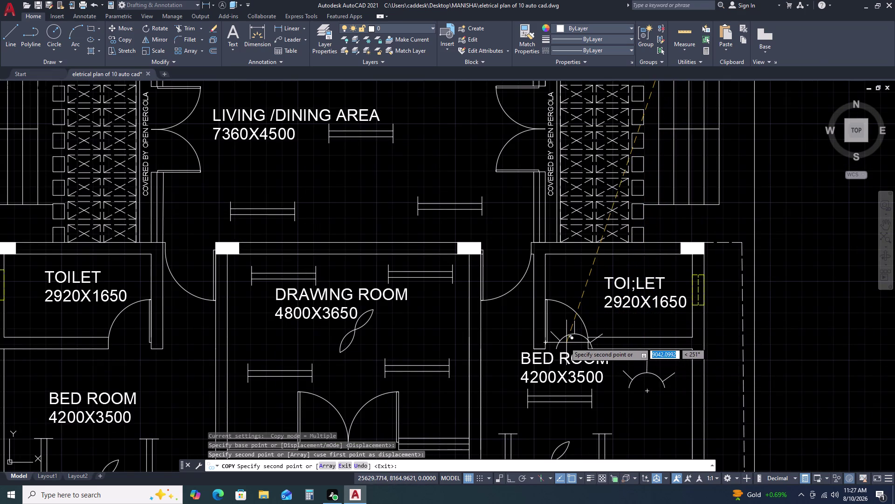
click(435, 322)
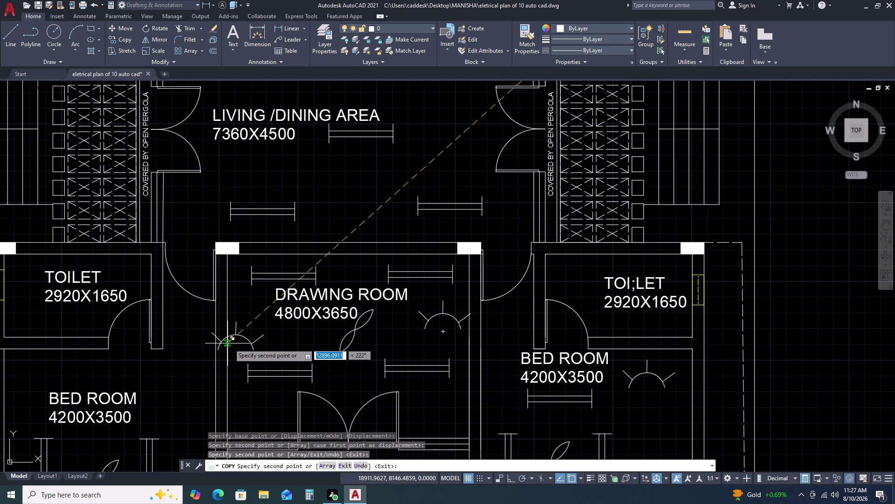
click(251, 351)
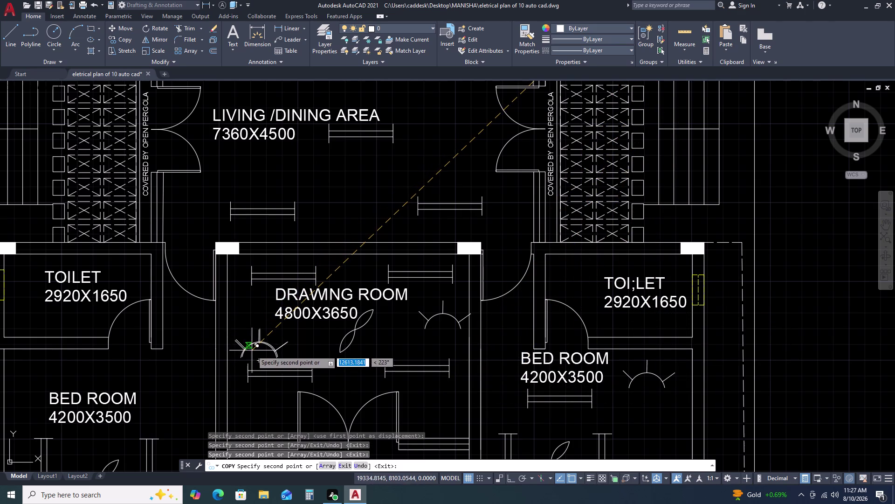
scroll(up, 3)
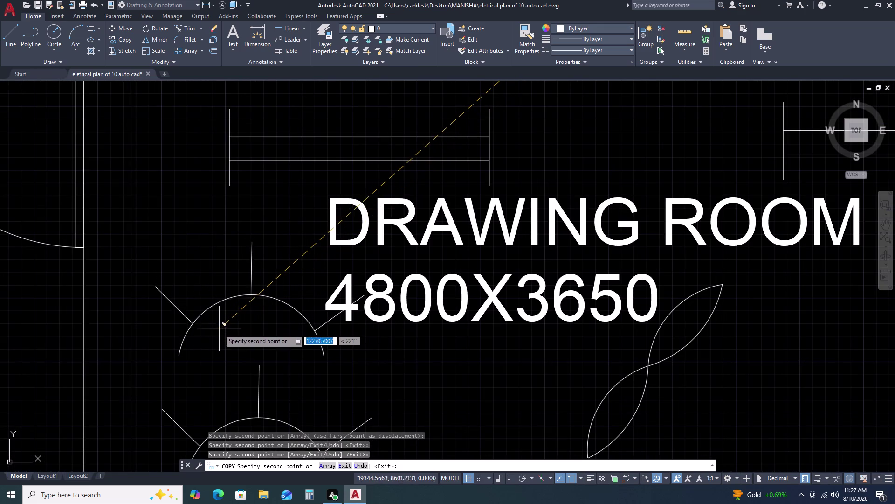
click(219, 330)
Place wall light copies in the left bed room and along the bed room walls.
scroll(down, 3)
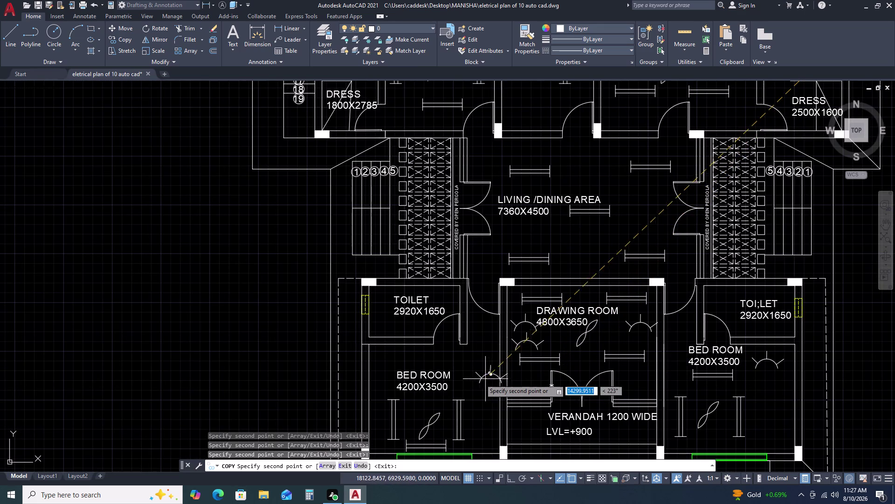
middle_drag(493, 382, 537, 266)
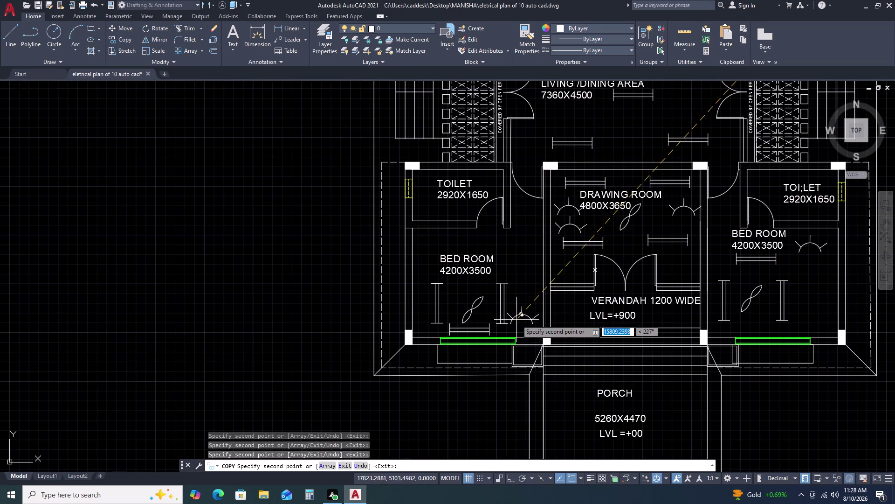
scroll(up, 3)
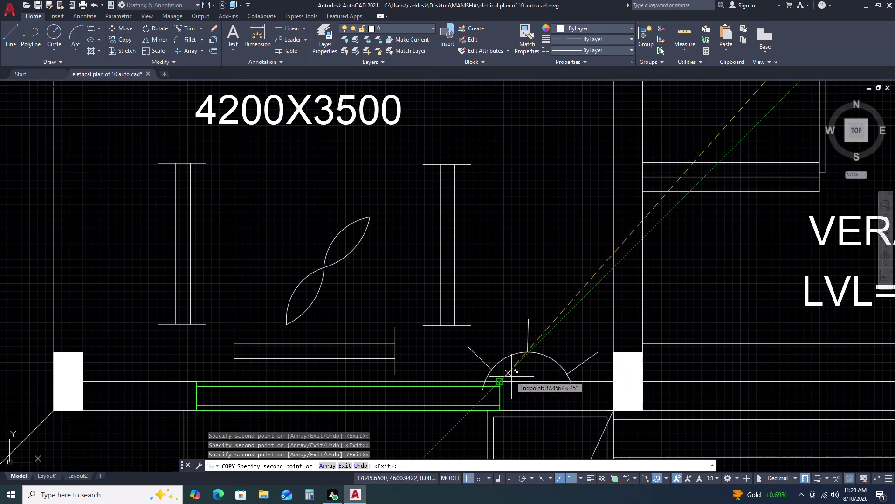
click(523, 350)
scroll(down, 3)
scroll(up, 3)
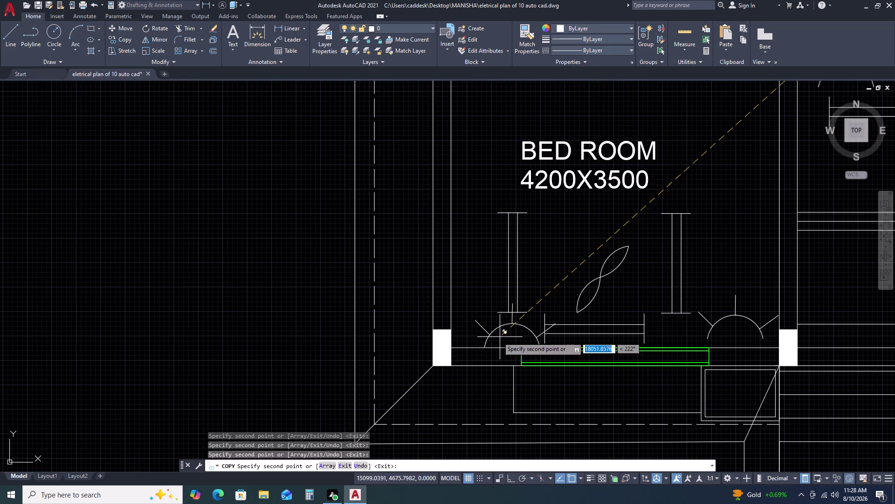
click(483, 330)
scroll(down, 3)
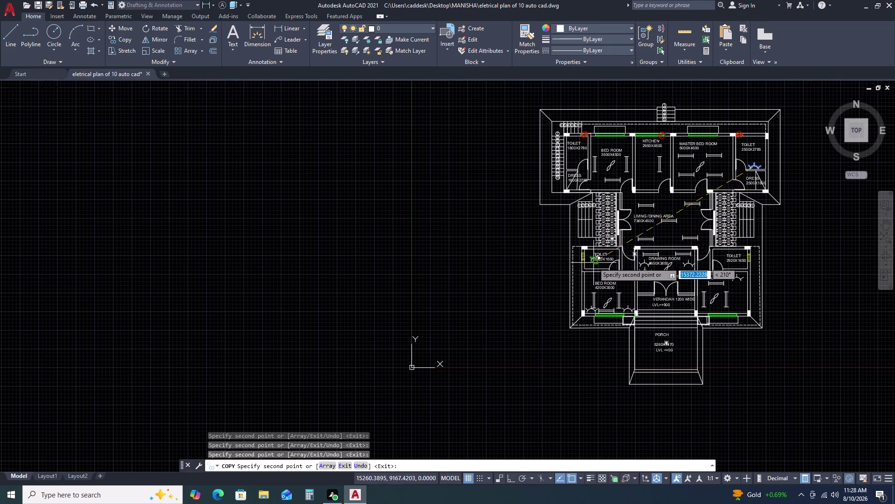
scroll(up, 3)
scroll(up, 3)
click(568, 241)
scroll(down, 3)
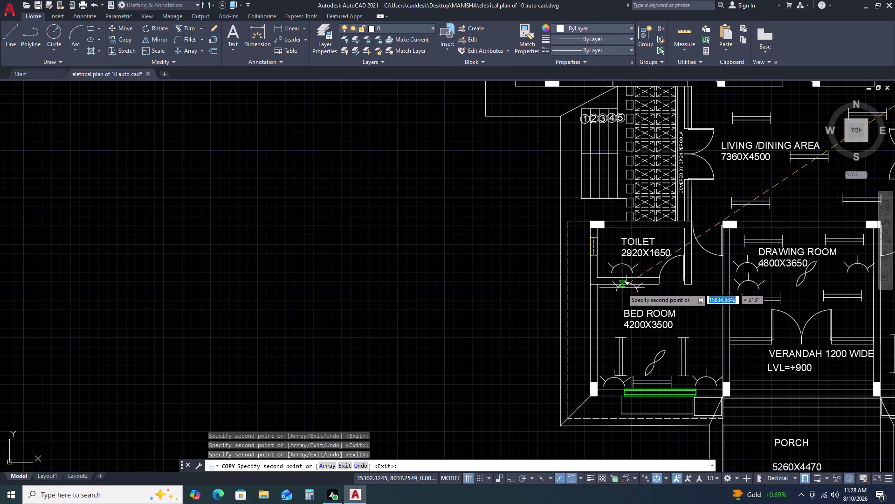
scroll(down, 3)
scroll(up, 3)
scroll(up, 3)
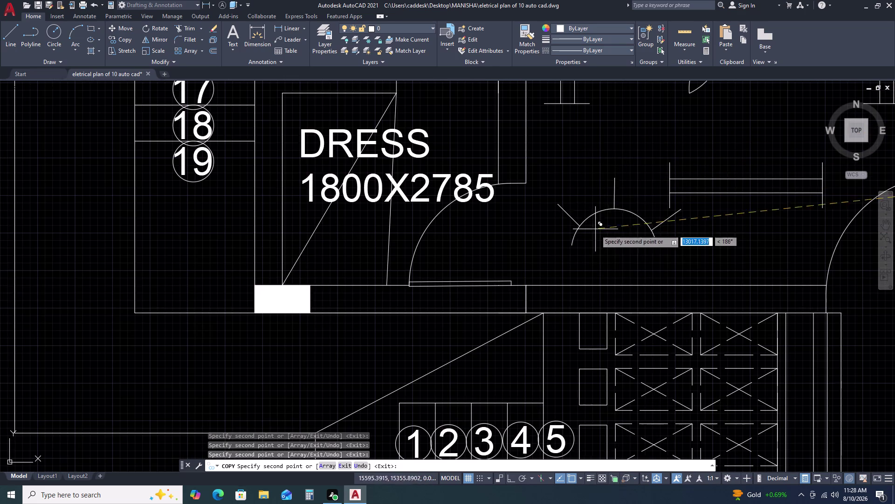
click(585, 263)
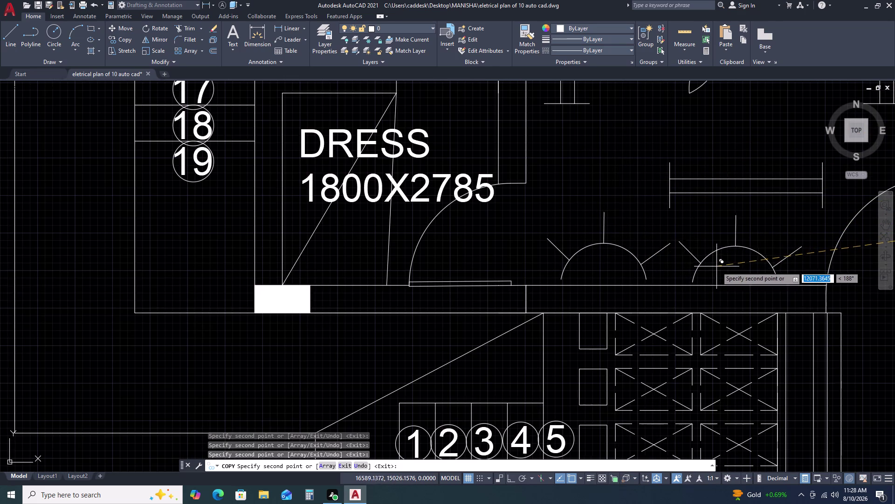
click(717, 266)
Place wall lights in both toilets, the kitchen, a bed room and the master bed room, then end copying.
scroll(down, 3)
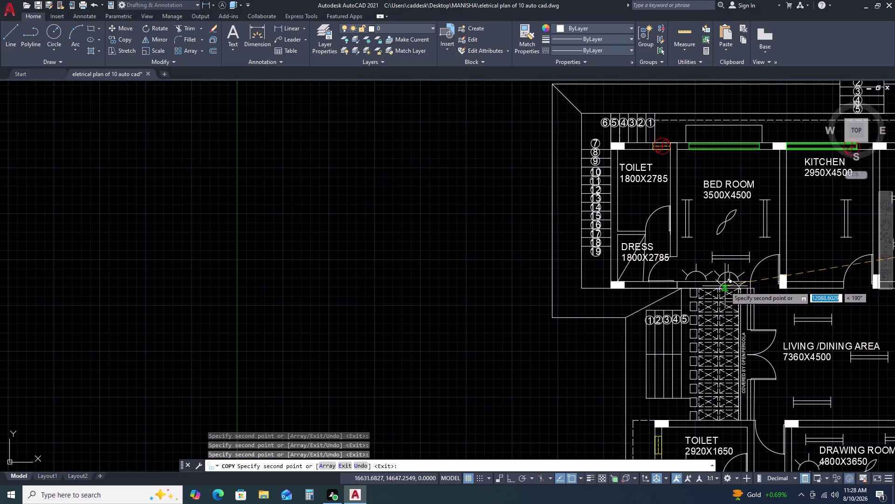
scroll(up, 3)
click(620, 202)
scroll(down, 3)
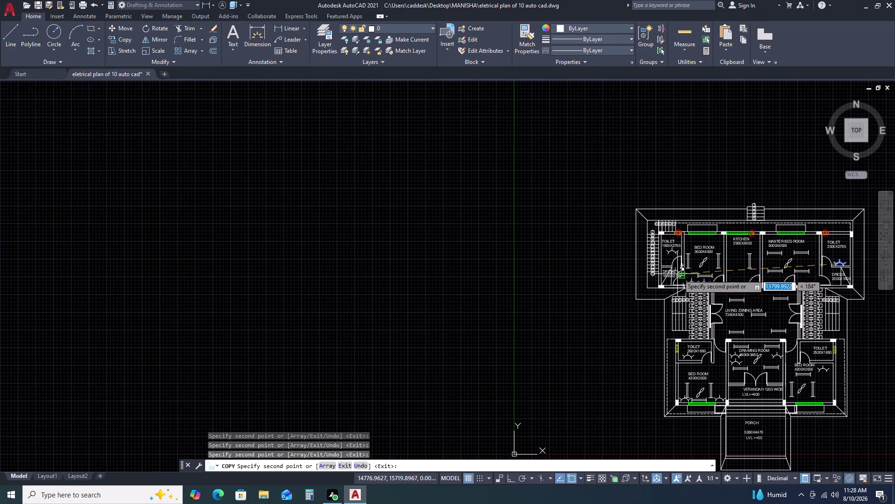
scroll(up, 3)
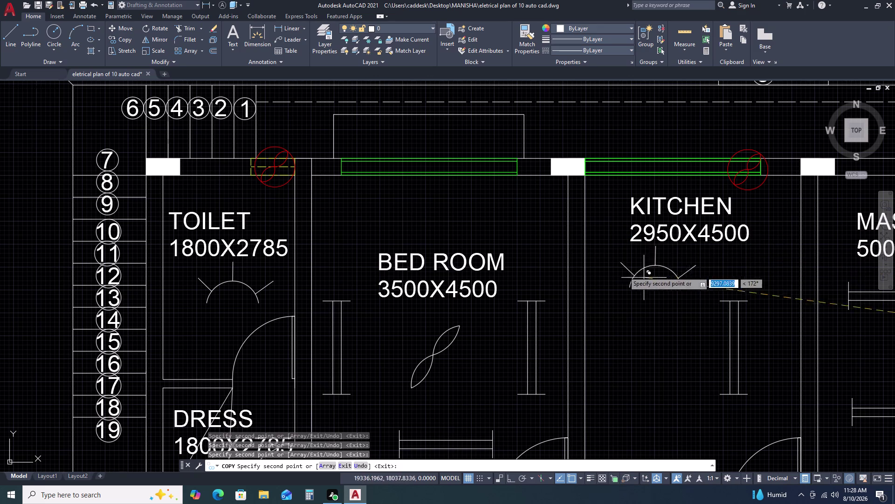
click(507, 212)
click(635, 303)
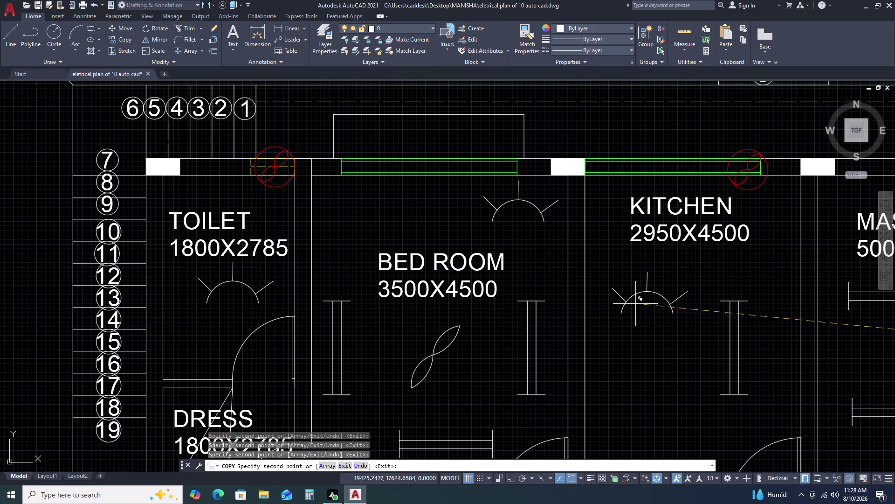
scroll(down, 3)
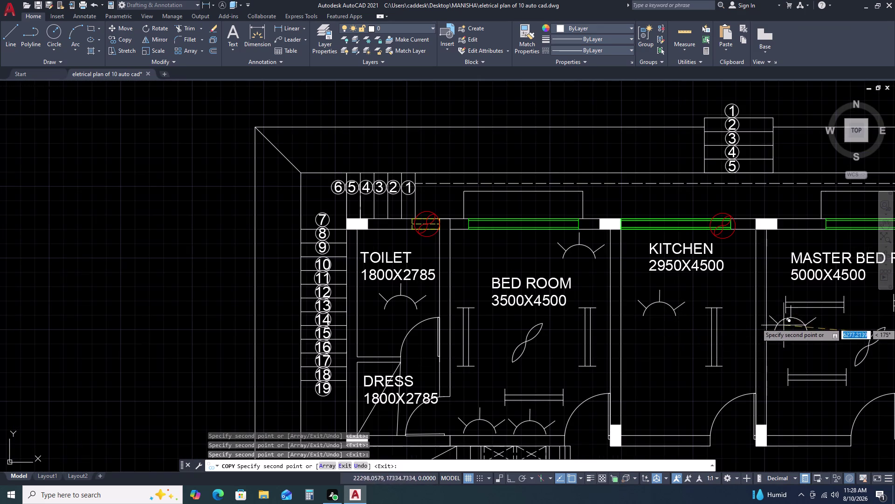
middle_drag(775, 290, 522, 300)
scroll(down, 3)
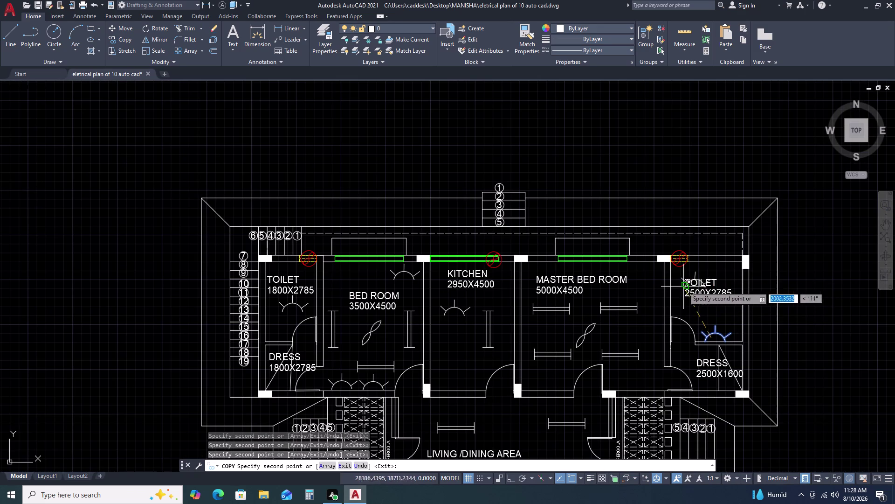
scroll(up, 3)
click(631, 267)
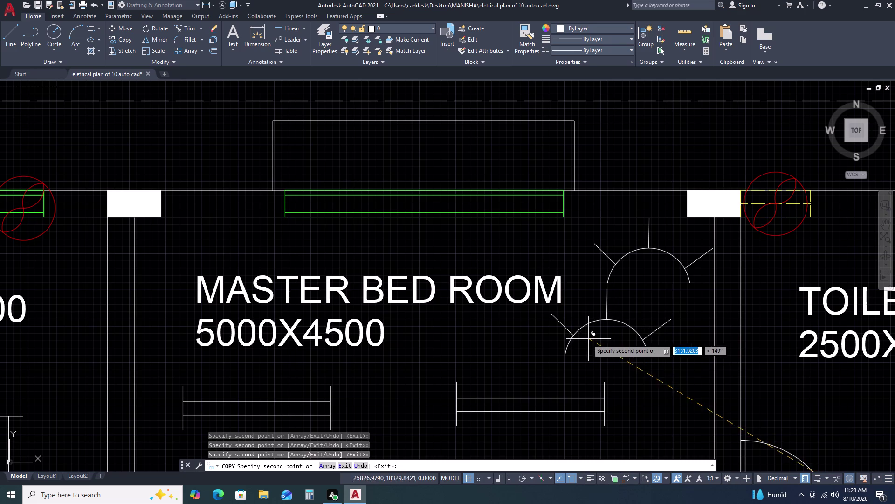
click(586, 339)
key(Escape)
scroll(down, 3)
scroll(down, 3)
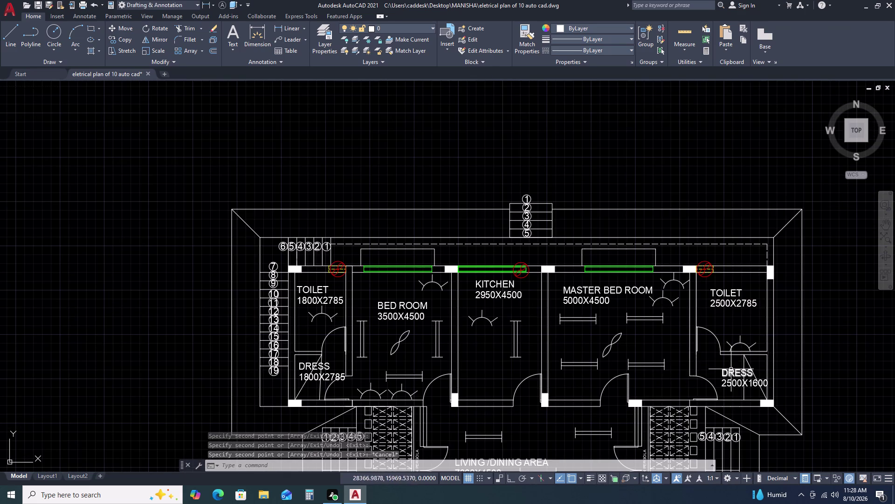
scroll(up, 3)
middle_drag(821, 393, 787, 288)
middle_drag(782, 268, 779, 262)
scroll(down, 3)
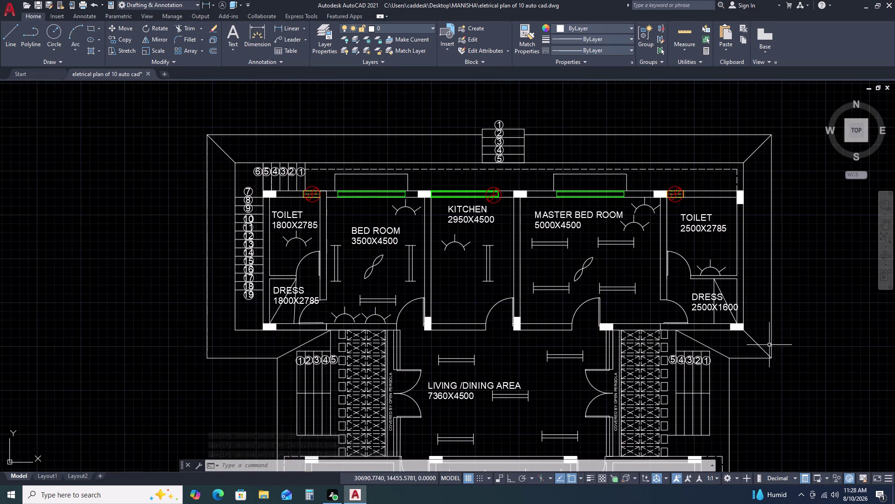
middle_drag(768, 394, 753, 197)
scroll(up, 3)
middle_drag(720, 354, 729, 287)
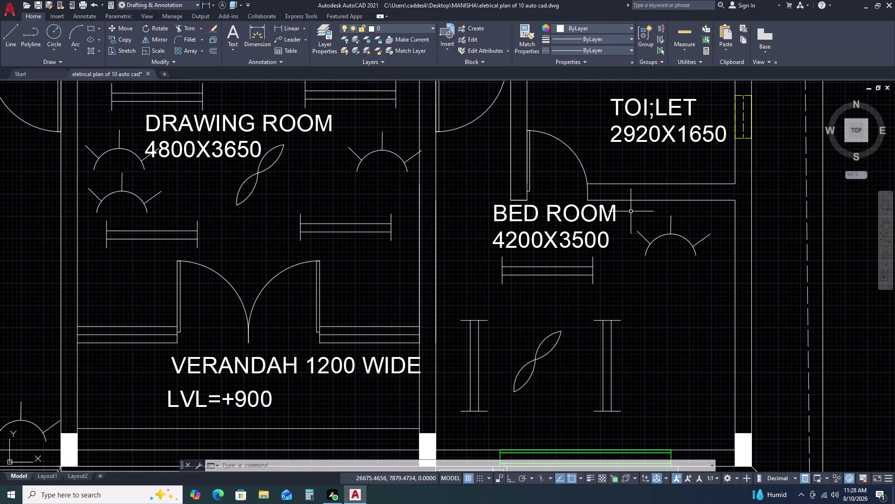
Mirror the right bed room's wall light across a horizontal line, erasing the original.
drag(631, 212, 634, 215)
click(716, 270)
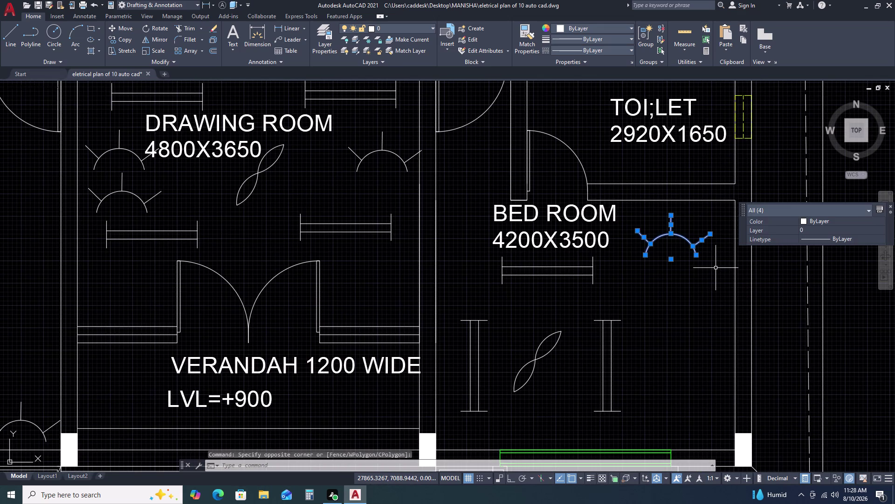
text(MI)
key(space)
click(645, 257)
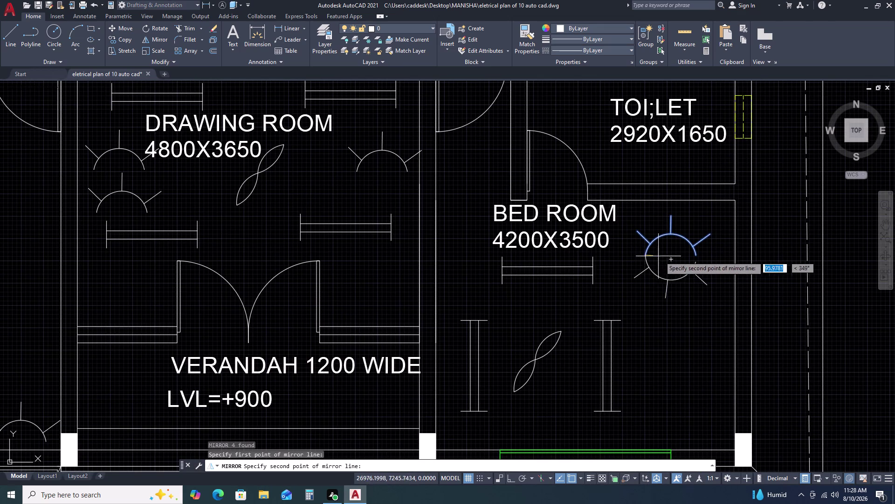
click(696, 257)
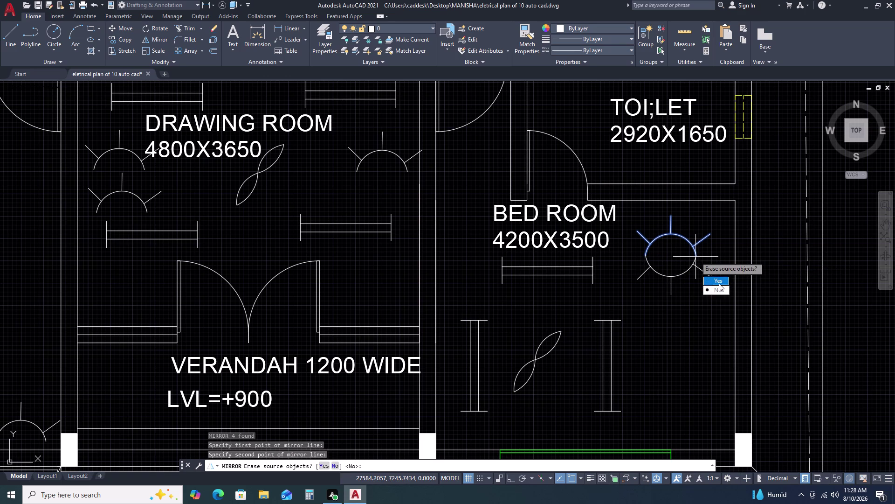
click(720, 282)
click(711, 247)
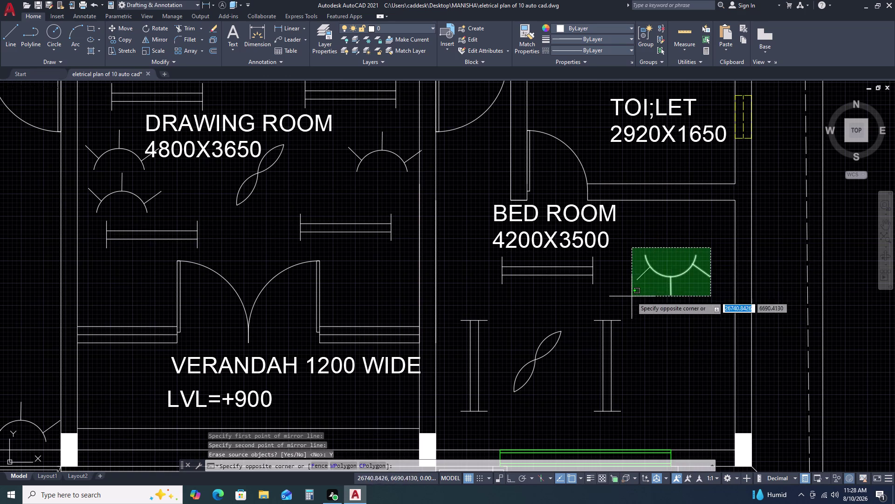
click(630, 297)
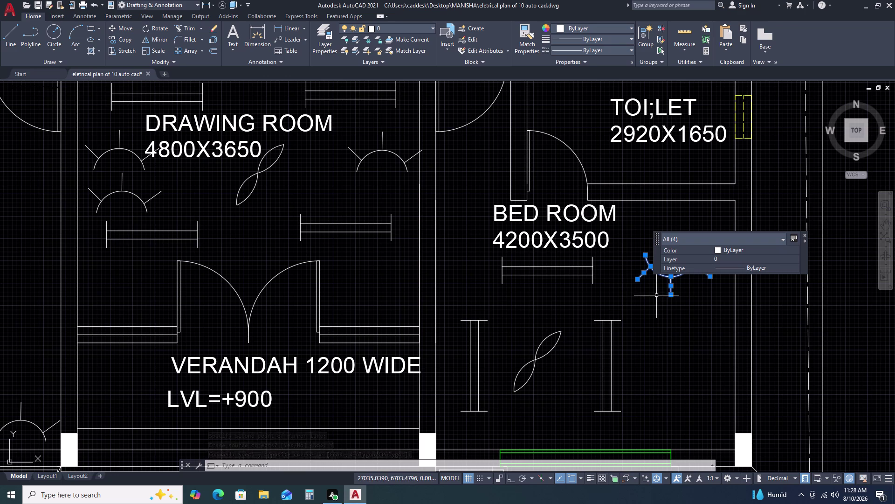
key(Escape)
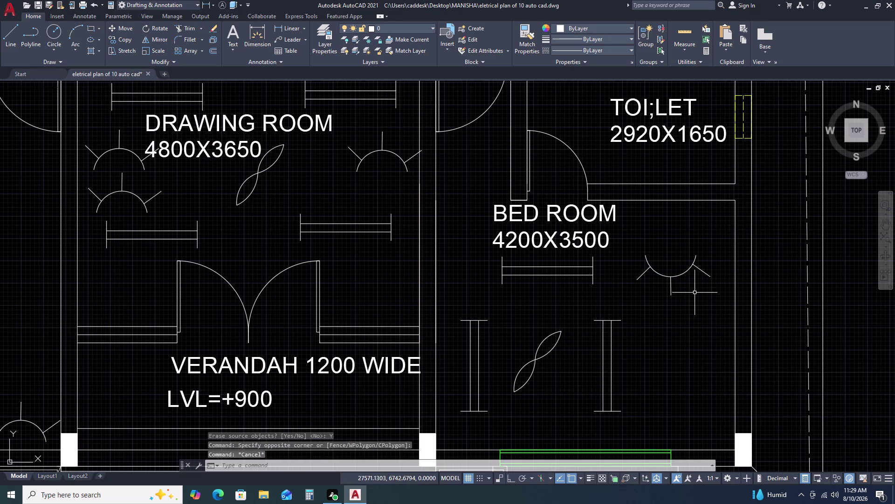
scroll(down, 3)
scroll(down, 3)
scroll(up, 3)
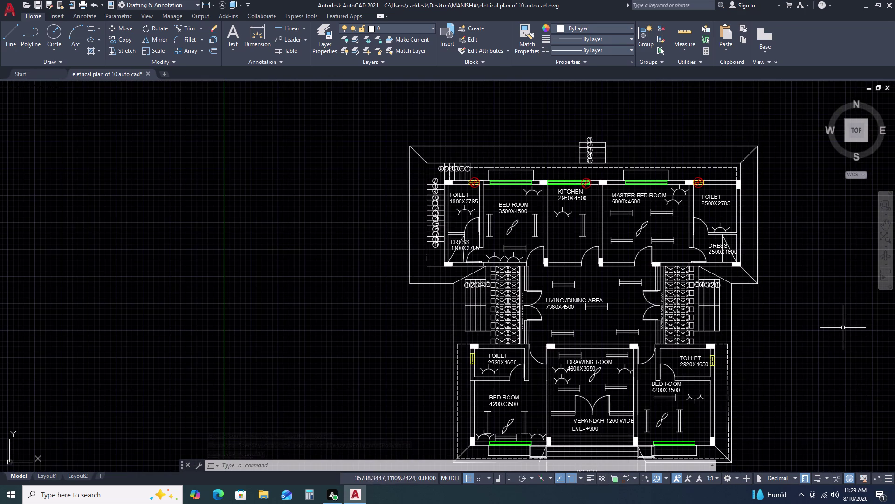
Rotate the bed room wall light 90° with Ortho on.
middle_drag(707, 389, 713, 270)
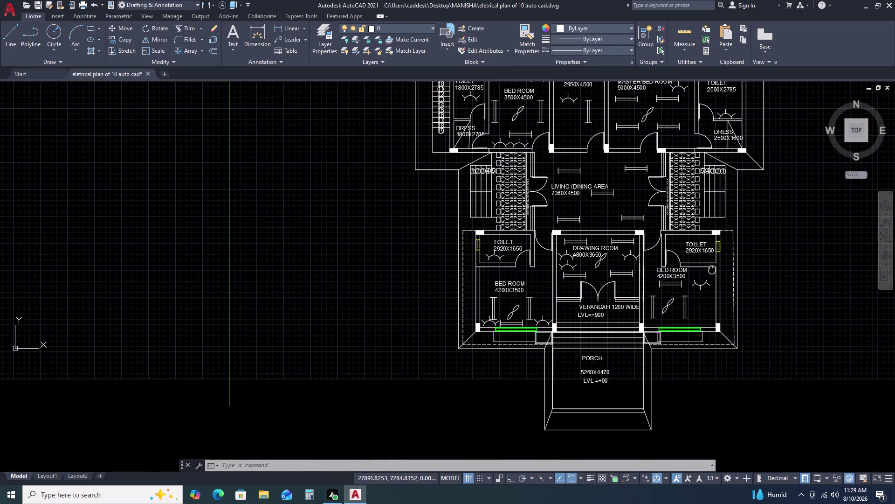
scroll(up, 3)
click(769, 270)
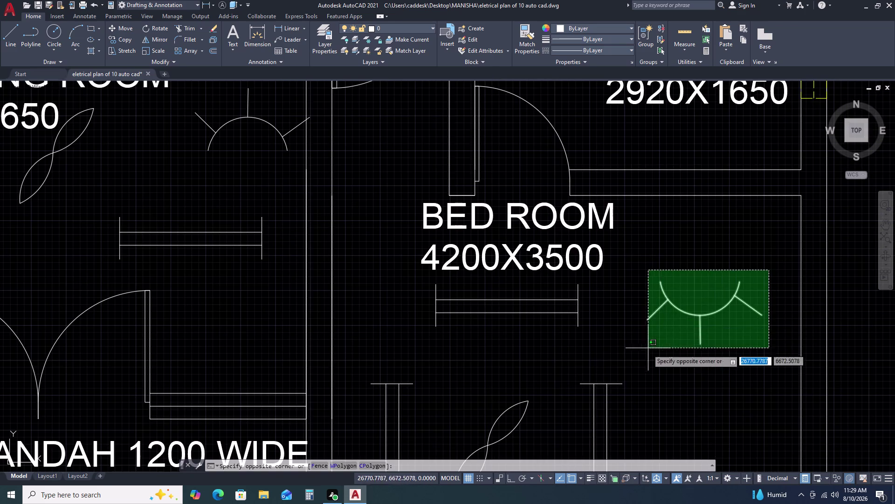
click(648, 353)
key(r)
text(O)
key(space)
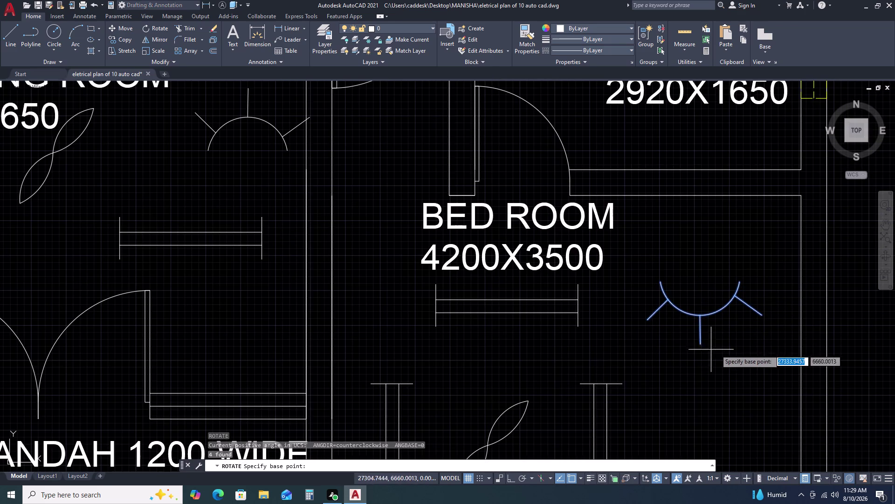
click(737, 349)
key(F8)
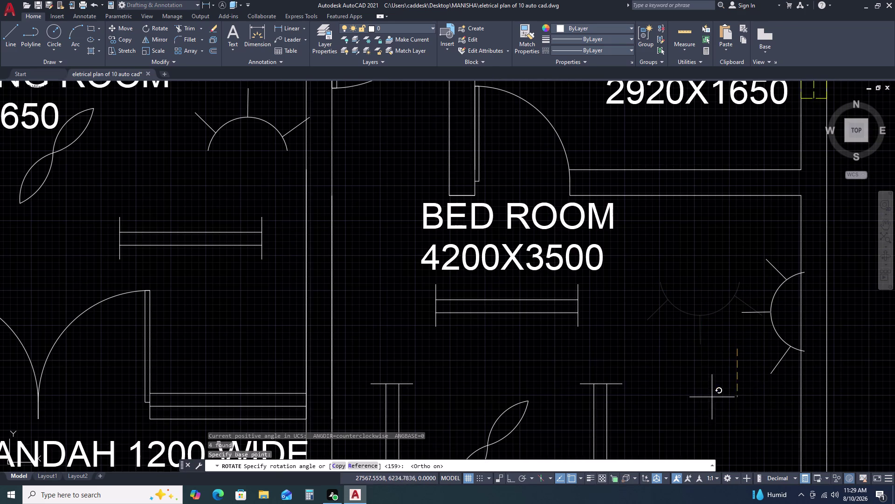
click(739, 398)
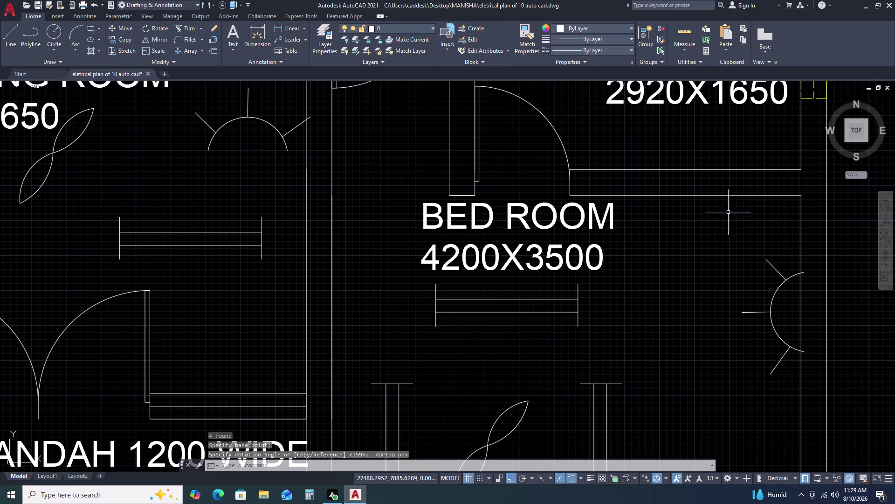
Move the rotated wall light onto the 2920X1650 toilet's right wall.
click(729, 212)
click(828, 401)
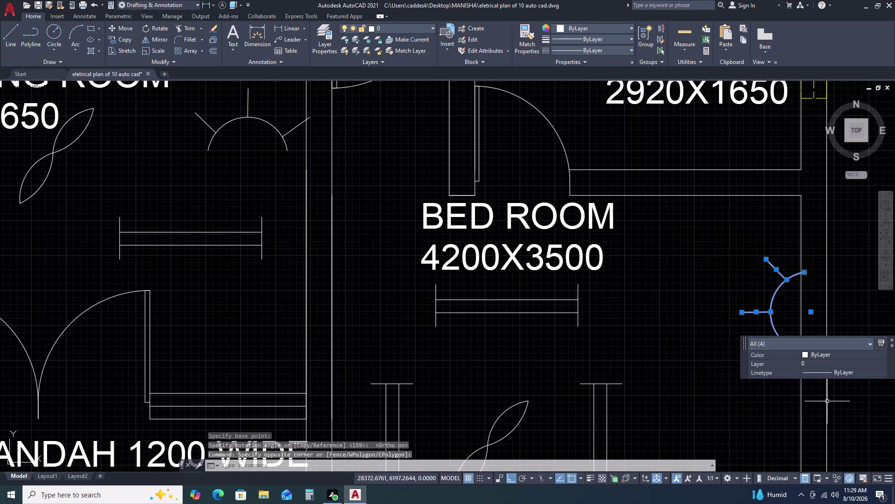
text(M)
key(space)
click(805, 352)
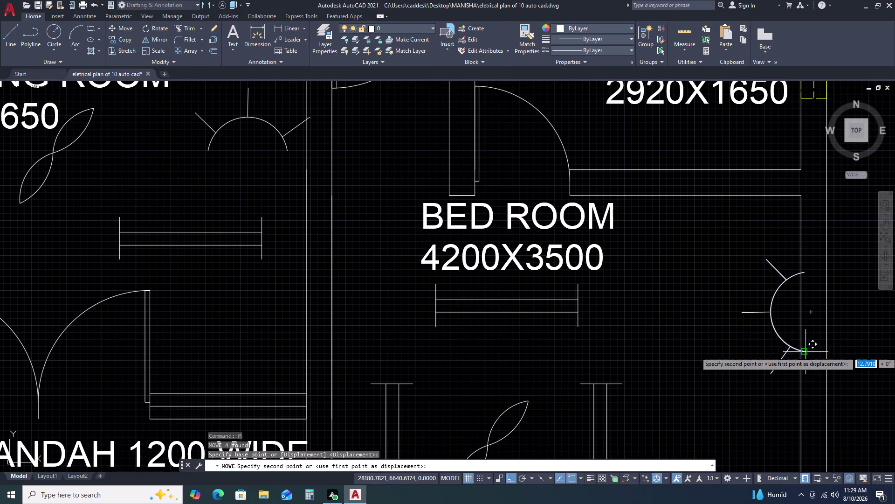
scroll(down, 3)
middle_drag(773, 212, 753, 324)
scroll(down, 3)
scroll(up, 3)
scroll(up, 3)
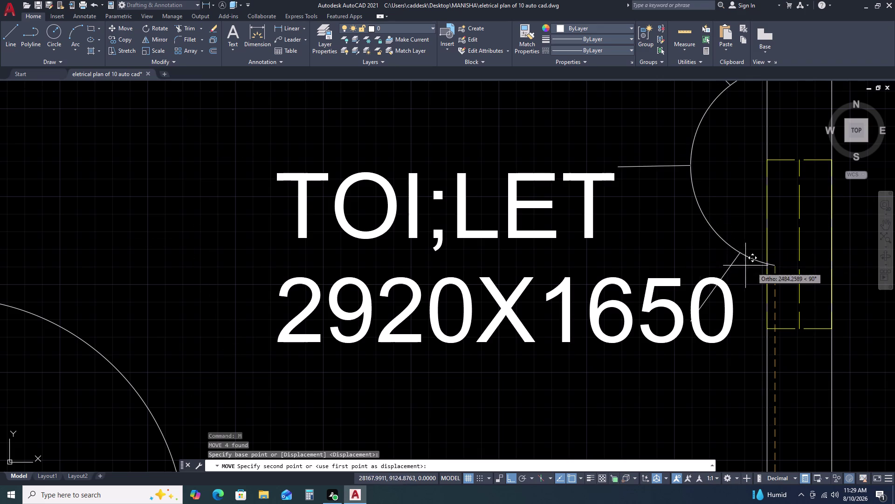
click(769, 276)
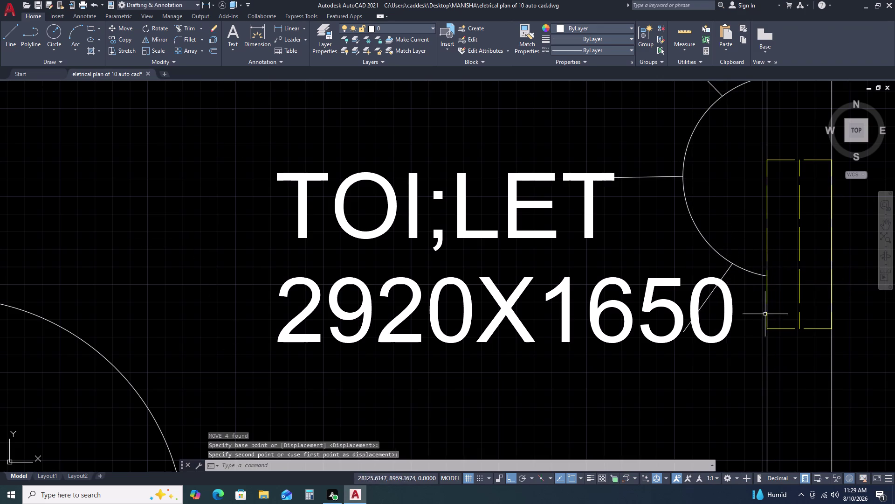
scroll(down, 3)
click(683, 255)
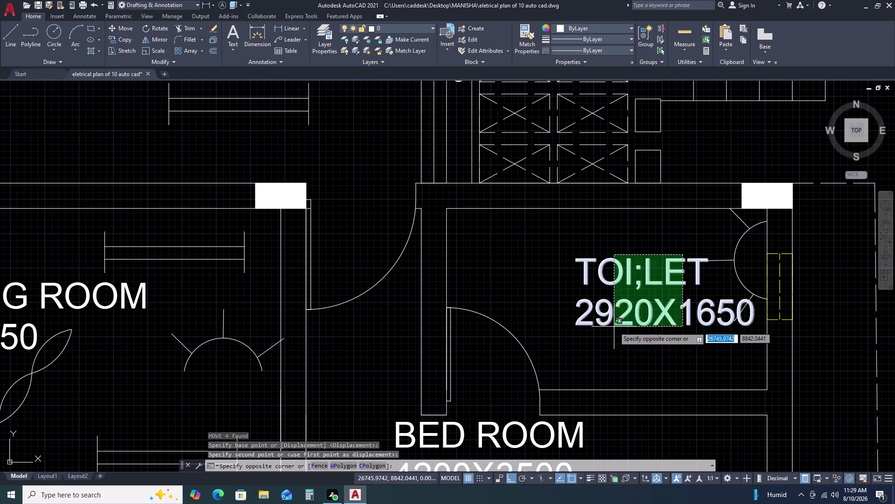
Move the TOI;LET label slightly to the left within the toilet.
click(614, 327)
text(L)
key(space)
click(626, 325)
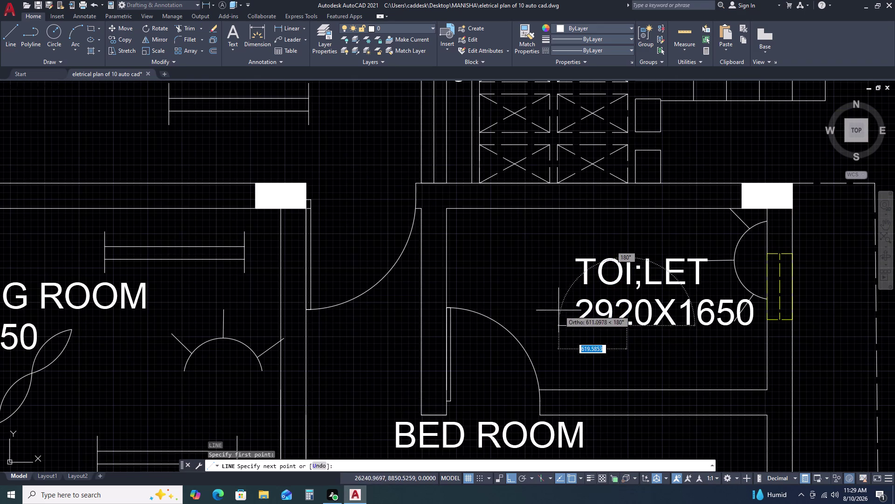
key(Escape)
drag(676, 248, 673, 253)
click(610, 328)
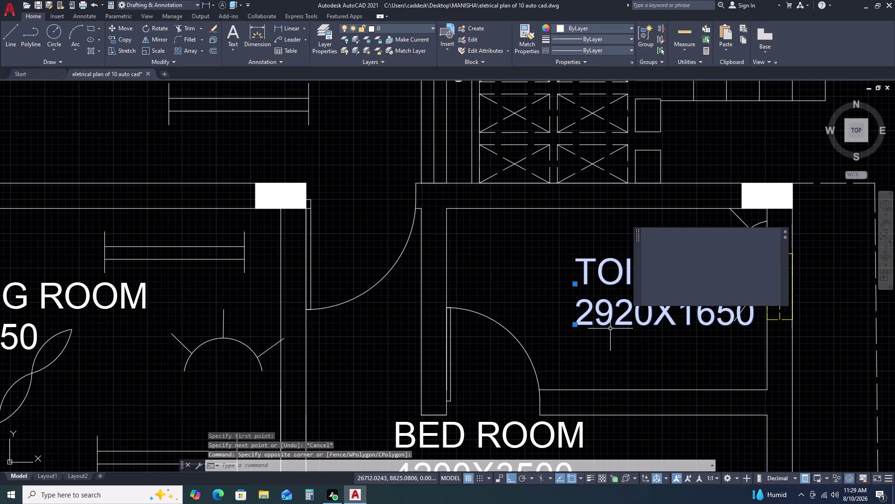
text(M)
key(space)
click(610, 329)
click(536, 304)
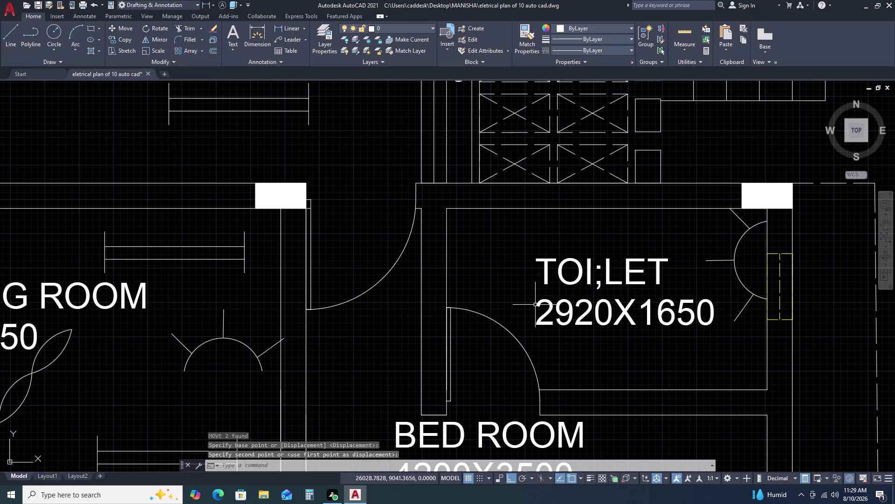
key(Escape)
Edit the label text from TOI;LET to TOILET.
double_click(626, 287)
click(616, 277)
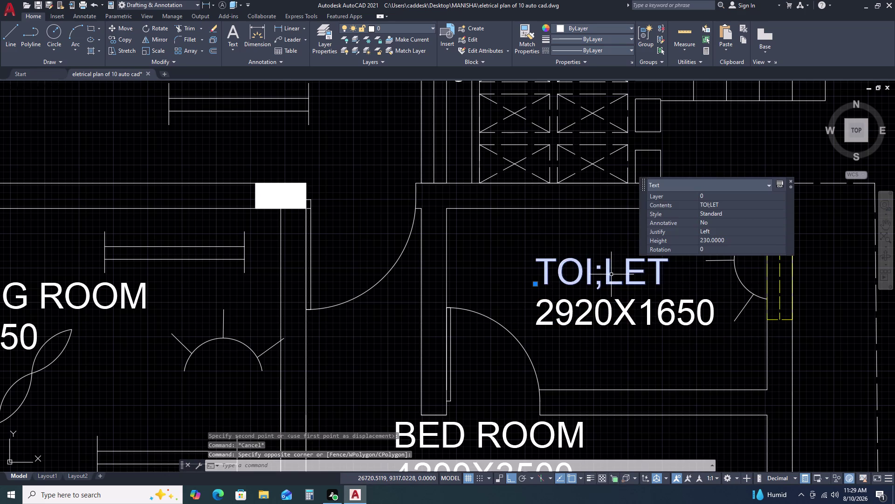
double_click(608, 269)
click(606, 270)
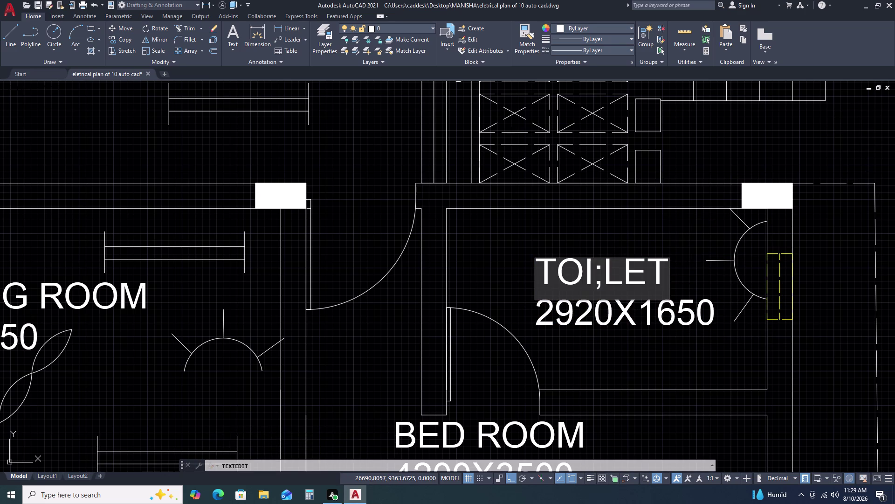
key(BackSpace)
key(l)
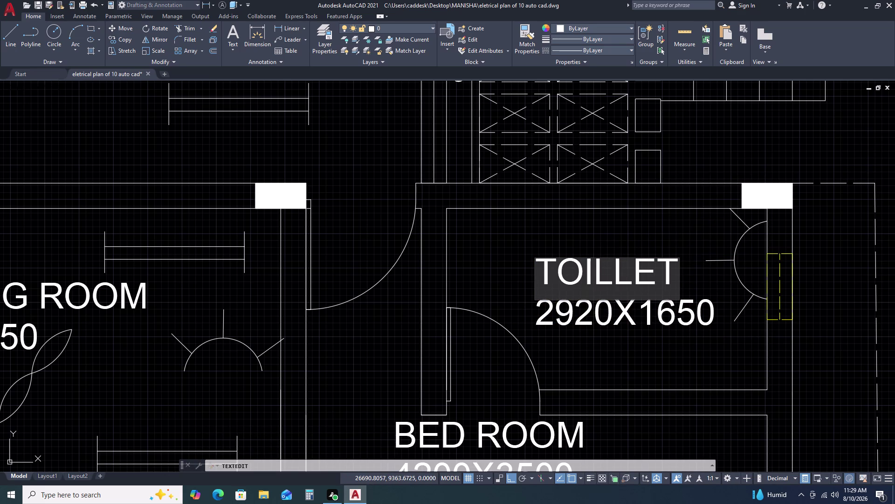
key(BackSpace)
click(652, 329)
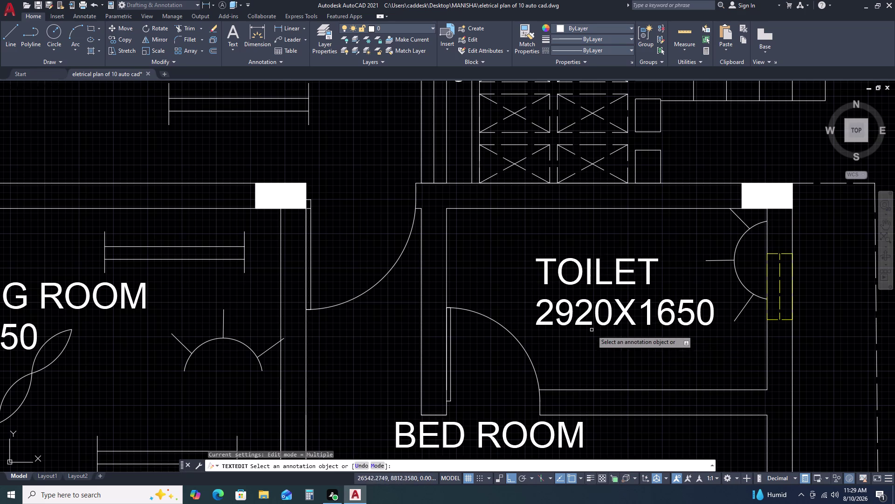
key(Escape)
scroll(down, 3)
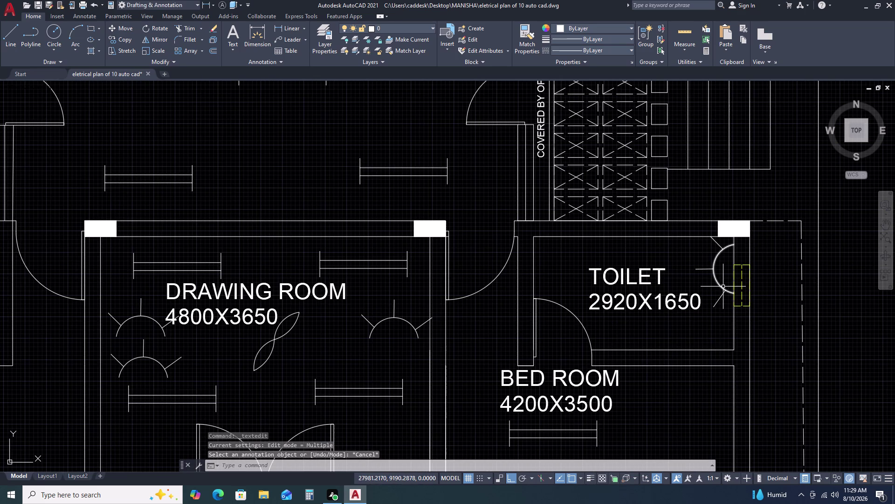
Rotate the drawing room's right wall light about the right wall, then undo it.
scroll(down, 3)
scroll(down, 3)
middle_drag(748, 368, 746, 325)
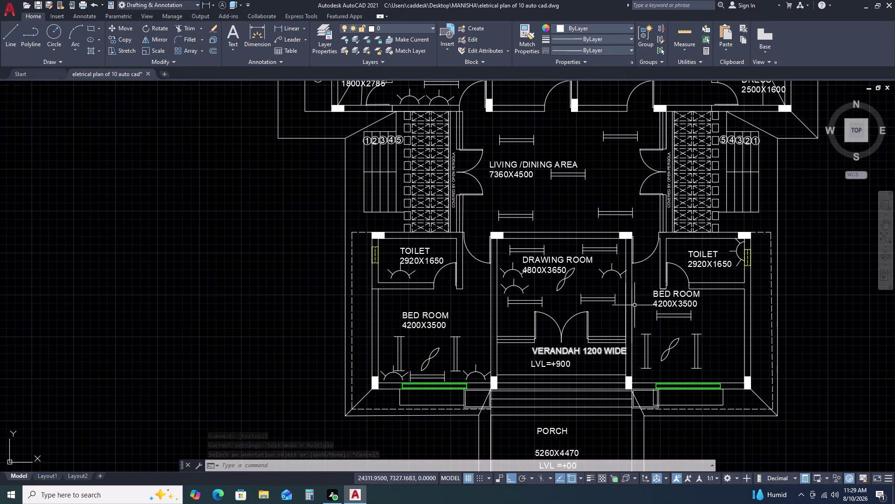
scroll(up, 3)
middle_drag(642, 292, 707, 300)
middle_click(709, 301)
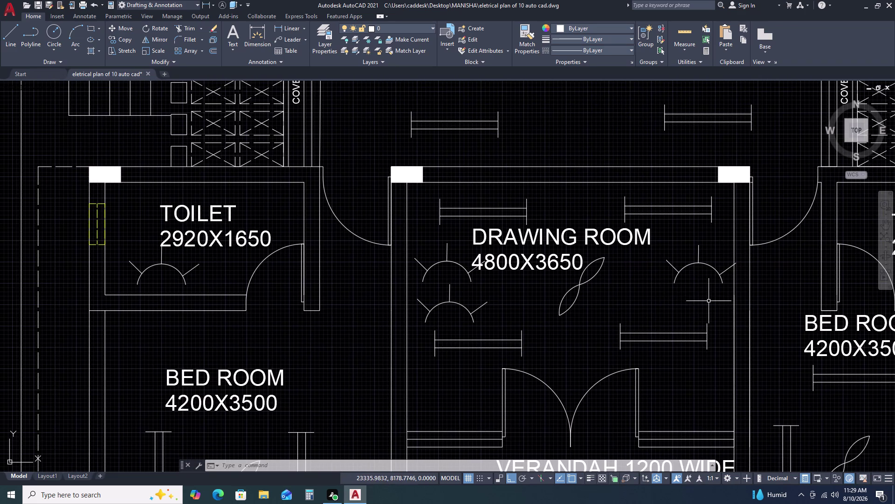
click(656, 242)
click(743, 302)
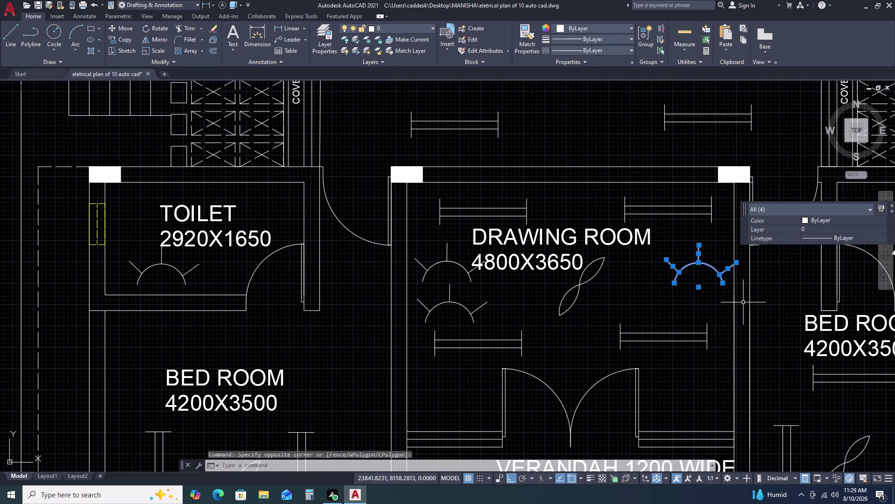
key(r)
text(O)
key(space)
drag(752, 299, 753, 282)
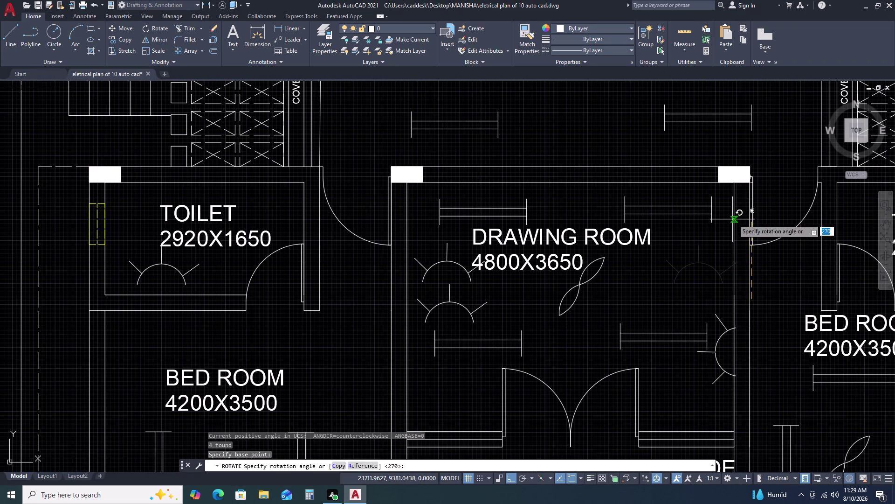
click(733, 219)
key(ctrl+z)
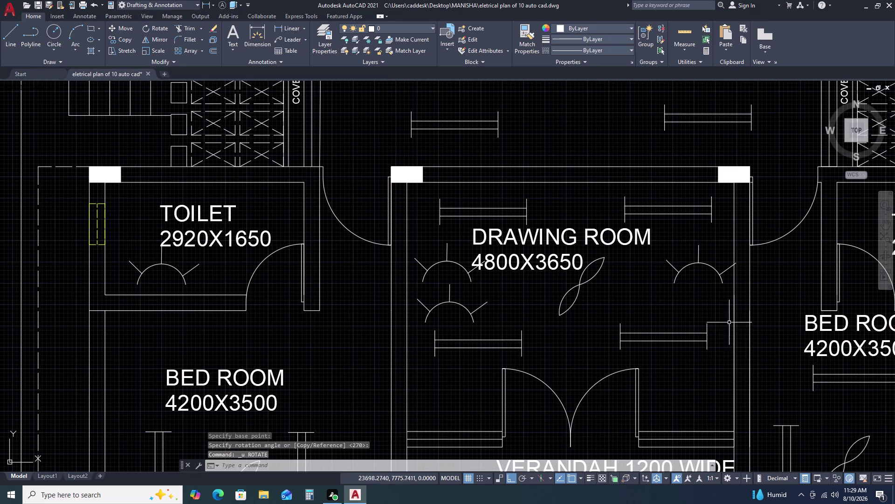
Rotate the wall light again from a new pivot so it faces the right wall.
click(654, 243)
click(747, 301)
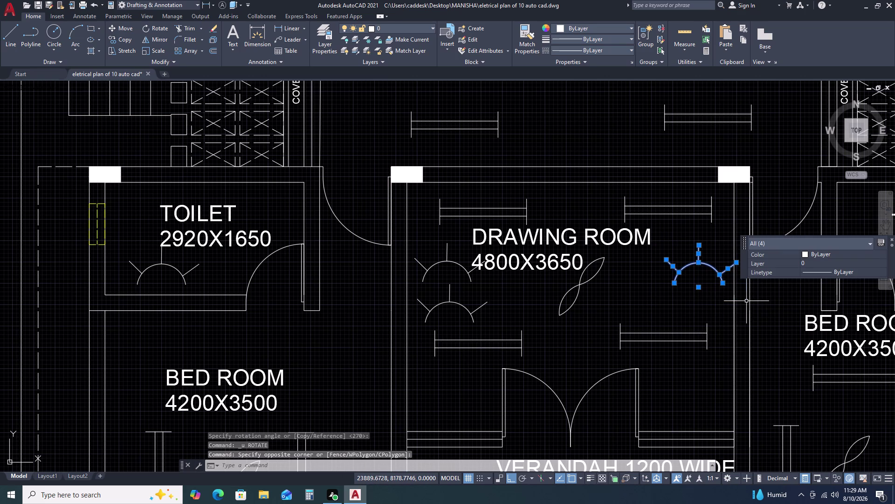
text(RO)
key(space)
drag(737, 284, 735, 278)
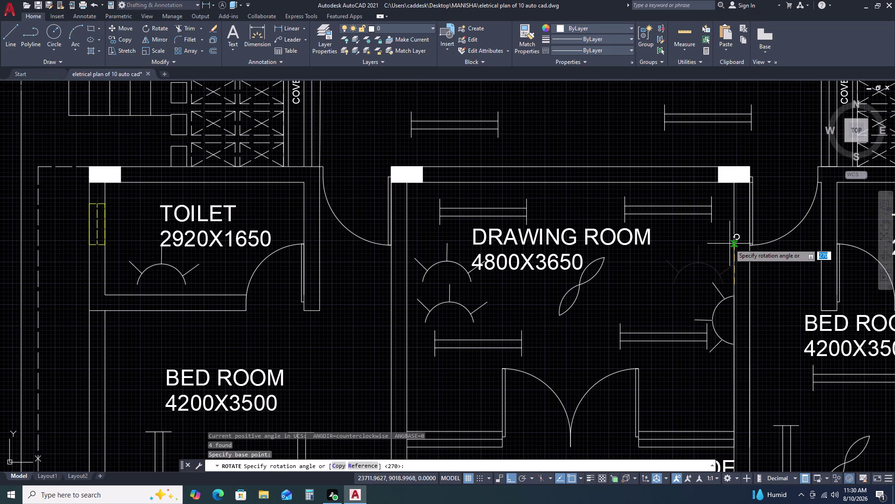
click(730, 244)
scroll(up, 3)
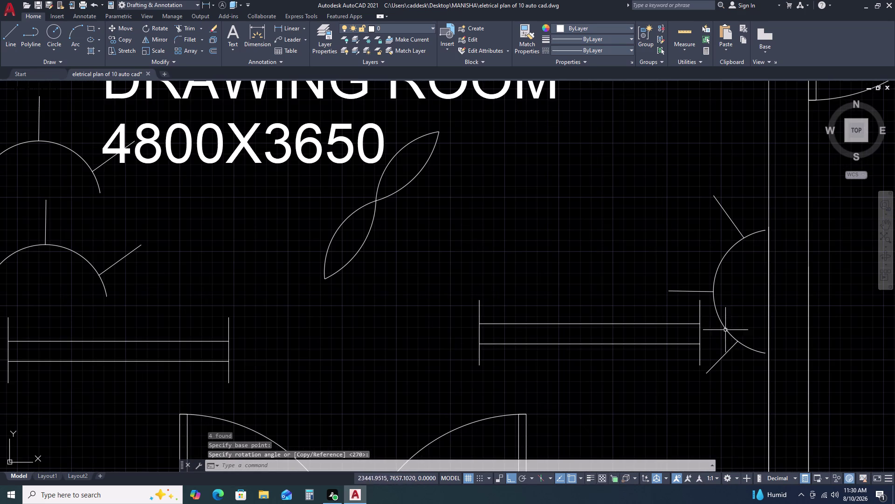
click(729, 253)
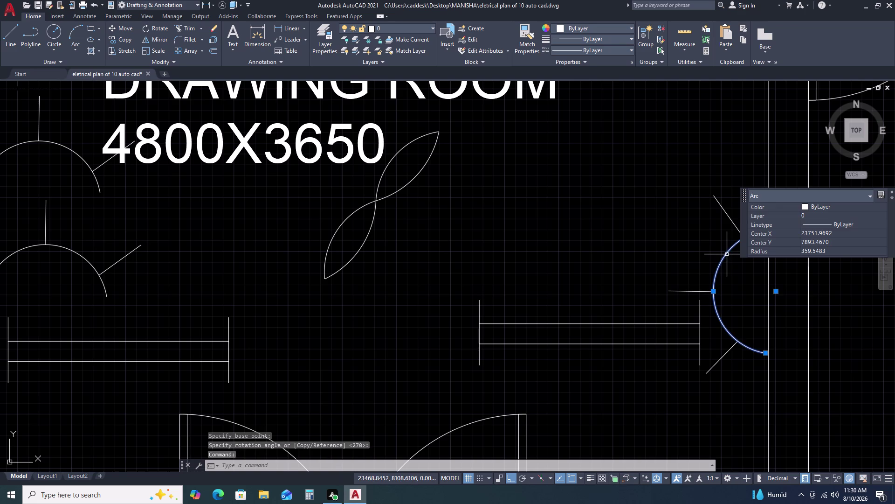
Offset the wall light's arc 50 units inward.
key(o)
key(space)
text(50)
key(space)
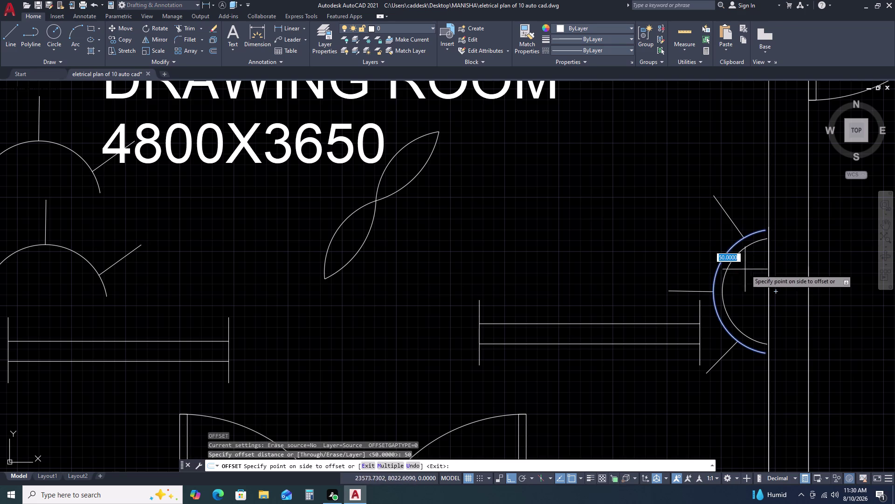
click(758, 279)
key(Escape)
scroll(down, 3)
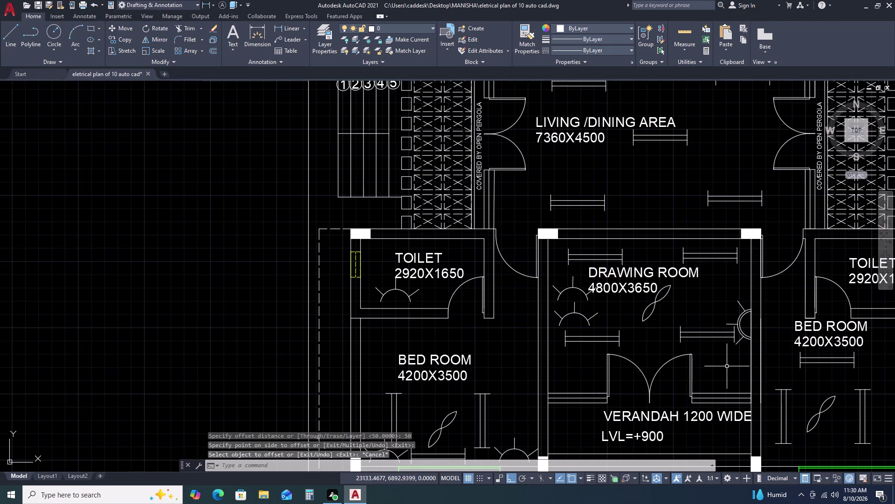
scroll(up, 3)
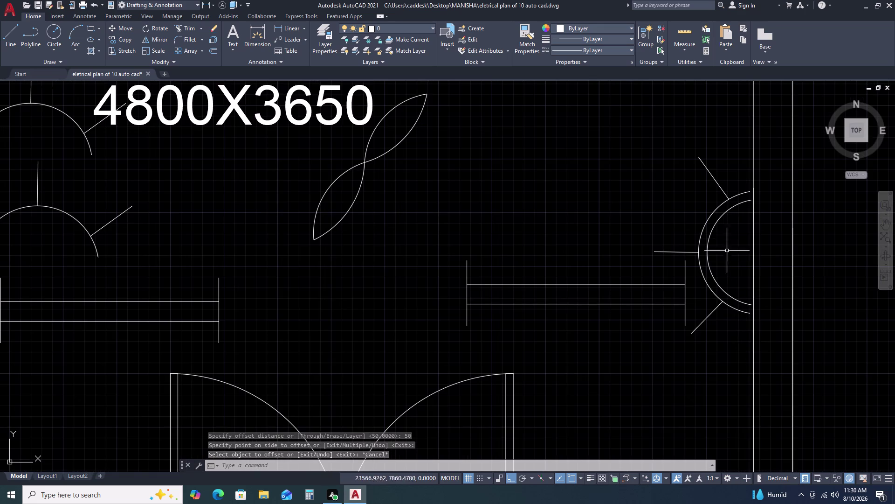
Repeat the 50 offset, then delete the resulting duplicate inner arc.
click(715, 222)
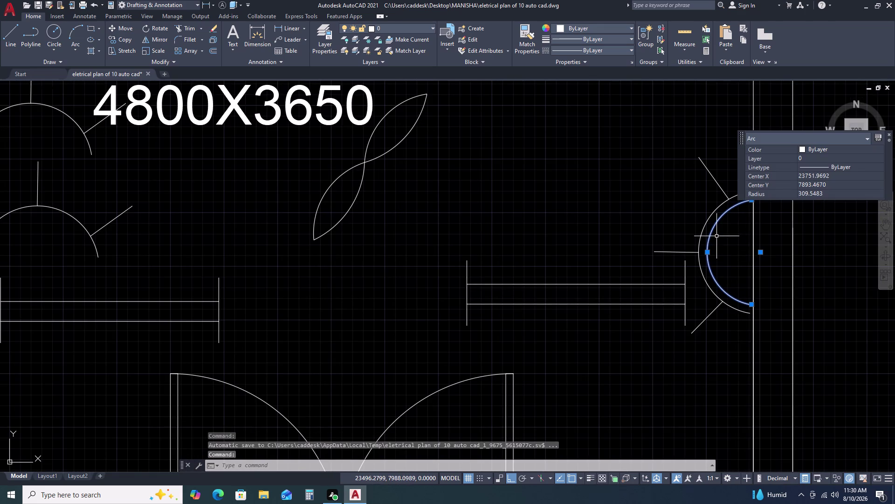
key(0)
key(space)
key(BackSpace)
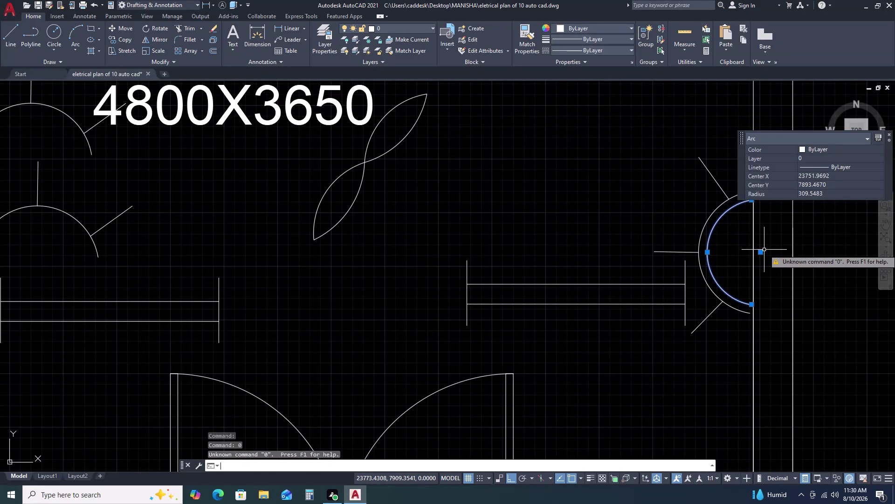
text(O)
key(space)
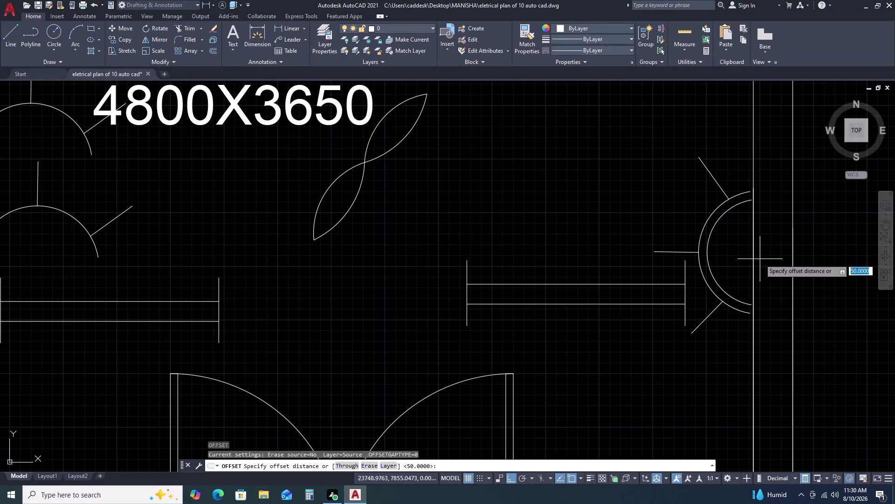
key(space)
click(765, 259)
key(Escape)
click(710, 236)
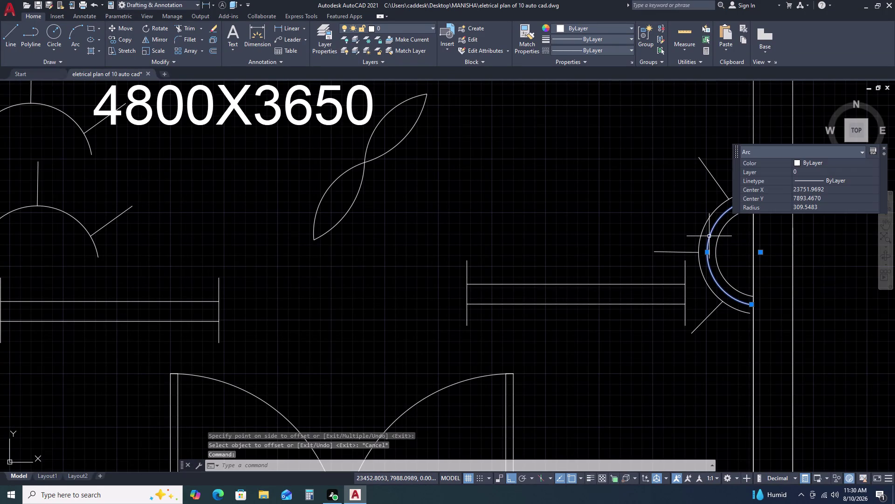
key(Delete)
scroll(up, 3)
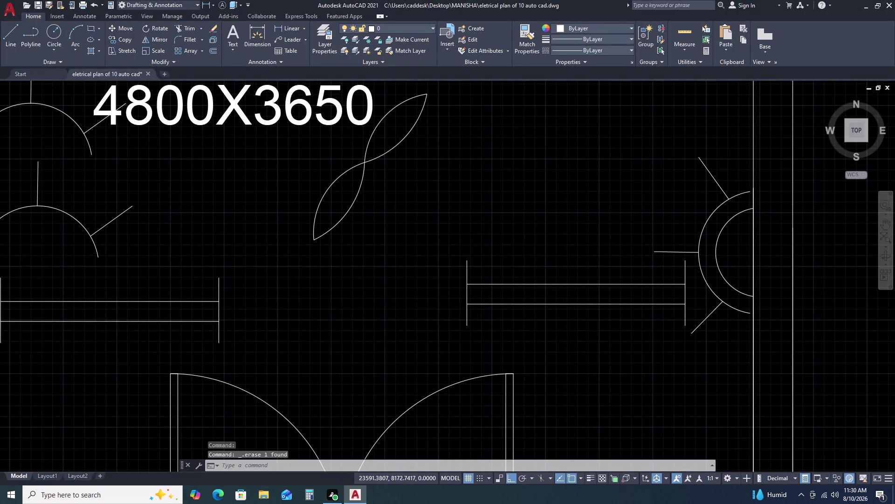
Extend both ends of the inner arc to the wall line using a fence.
key(r)
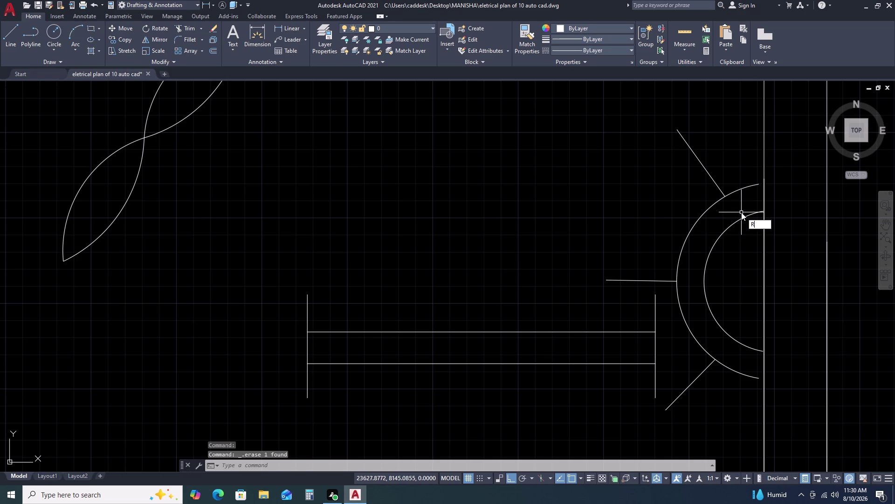
key(Escape)
key(e)
key(x)
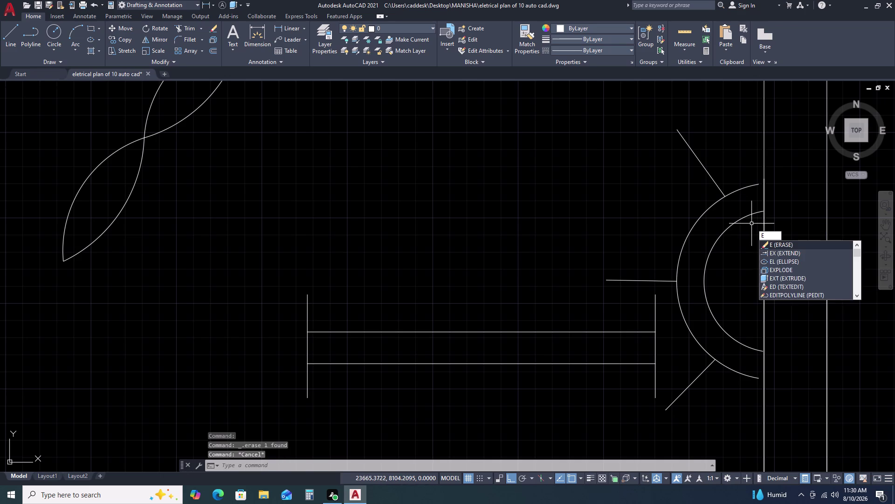
key(space)
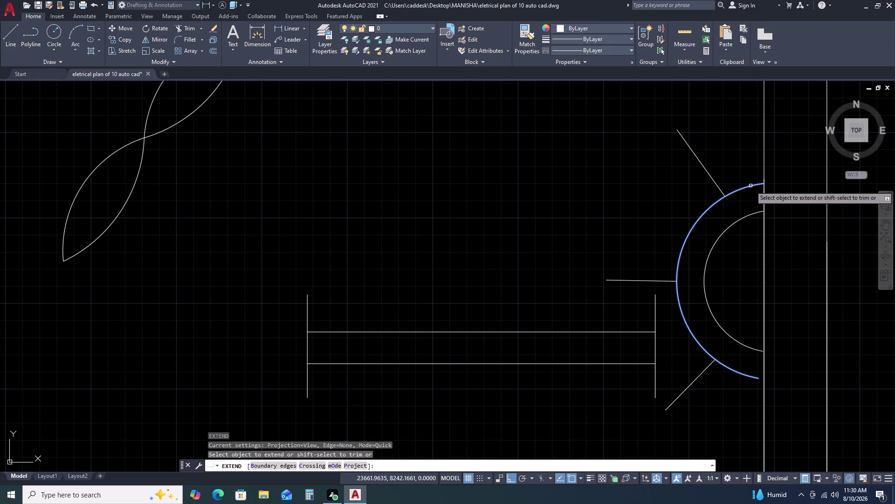
click(750, 186)
click(753, 218)
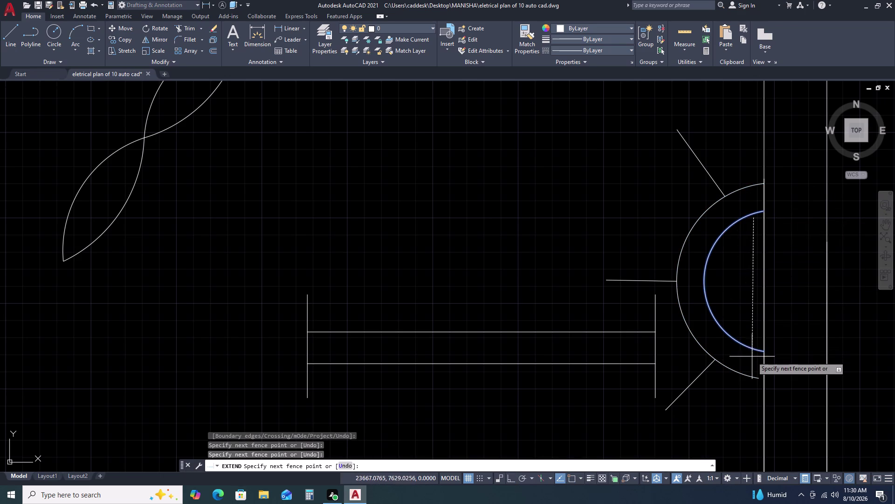
click(757, 357)
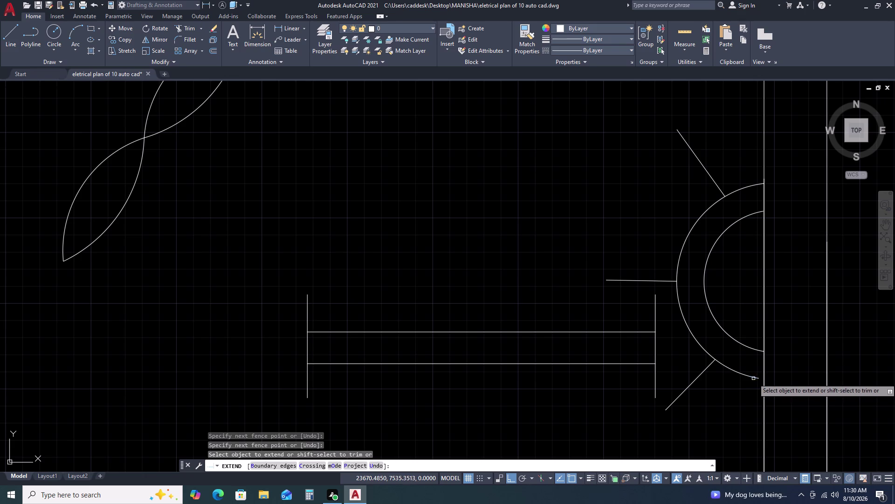
click(755, 378)
key(Escape)
scroll(down, 3)
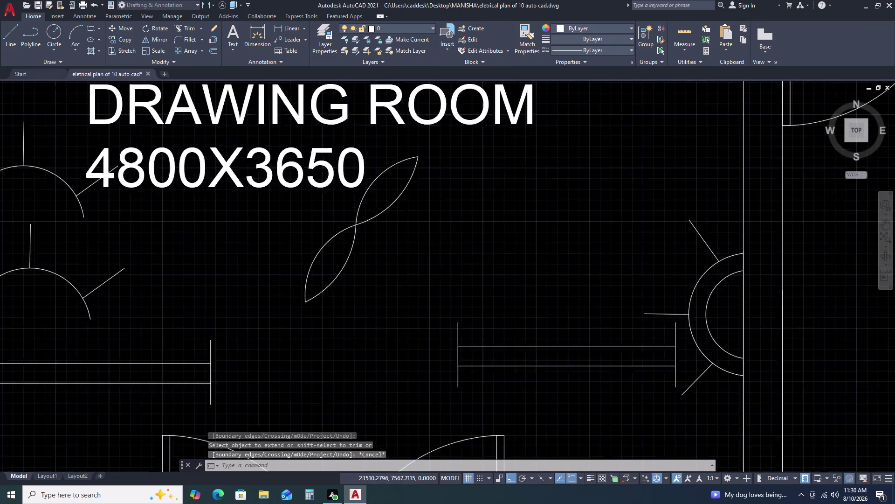
scroll(up, 3)
scroll(up, 3)
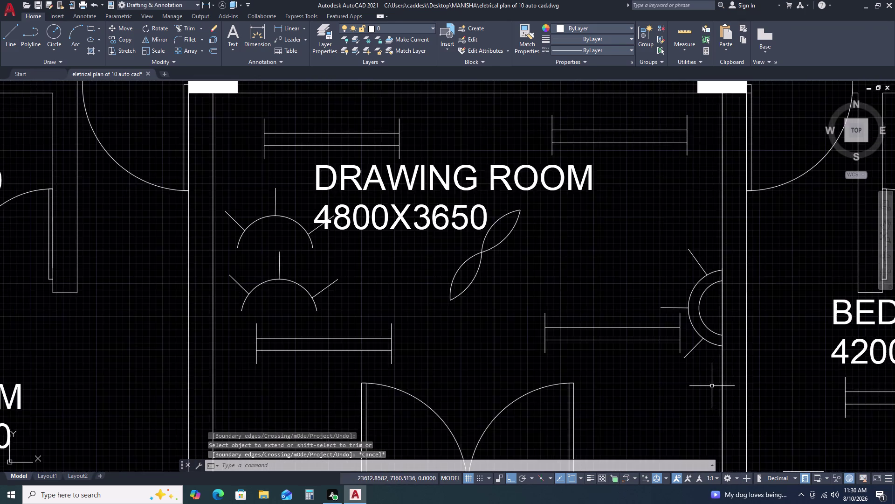
Select the wall light symbol and try joining its pieces.
scroll(up, 3)
click(714, 324)
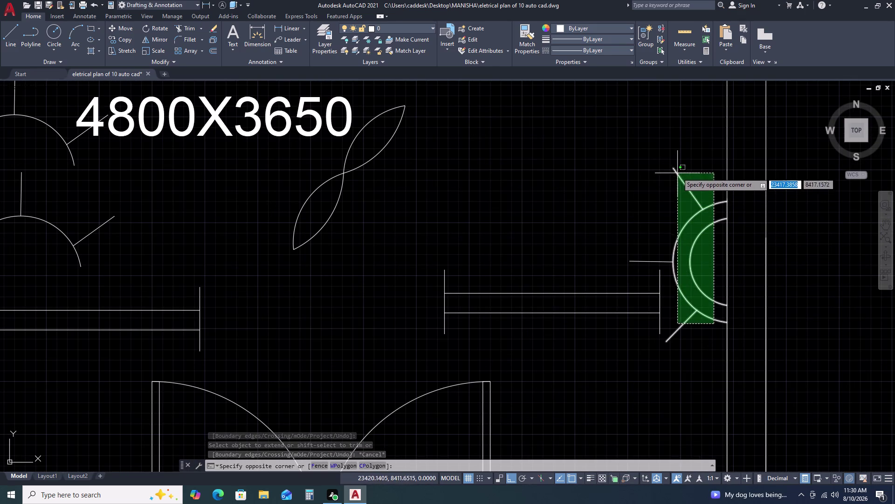
drag(675, 168, 671, 163)
click(681, 266)
click(650, 248)
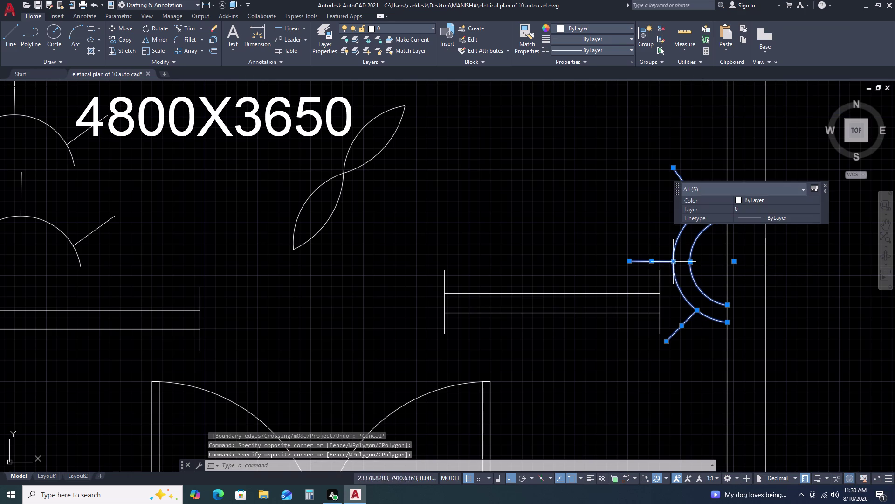
key(j)
key(Return)
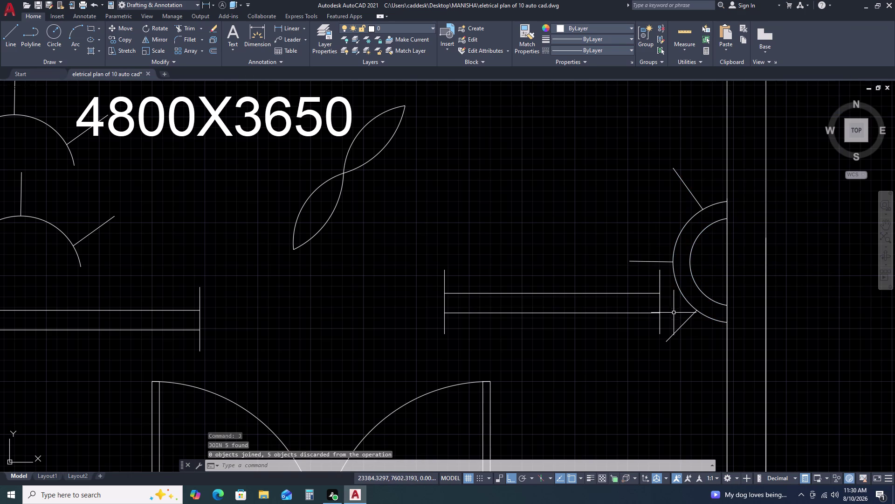
Reselect the symbol's arcs and lines and try JOIN again.
drag(713, 333, 694, 308)
click(682, 274)
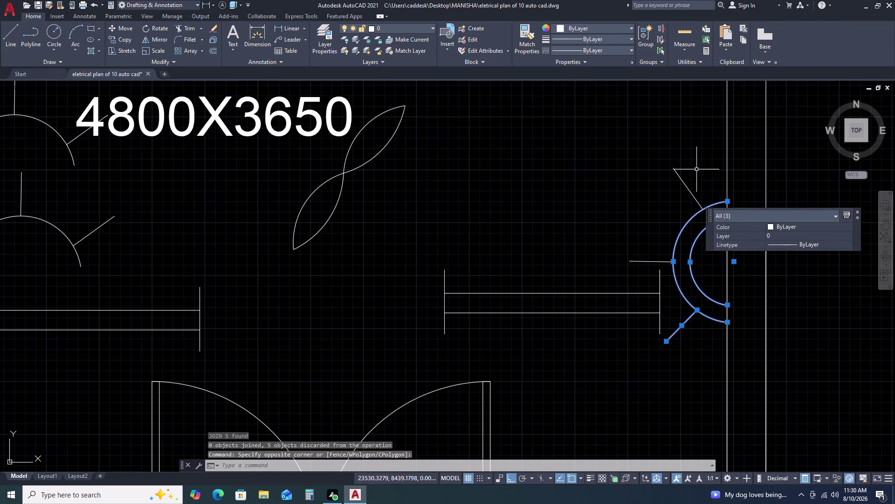
click(697, 170)
click(622, 266)
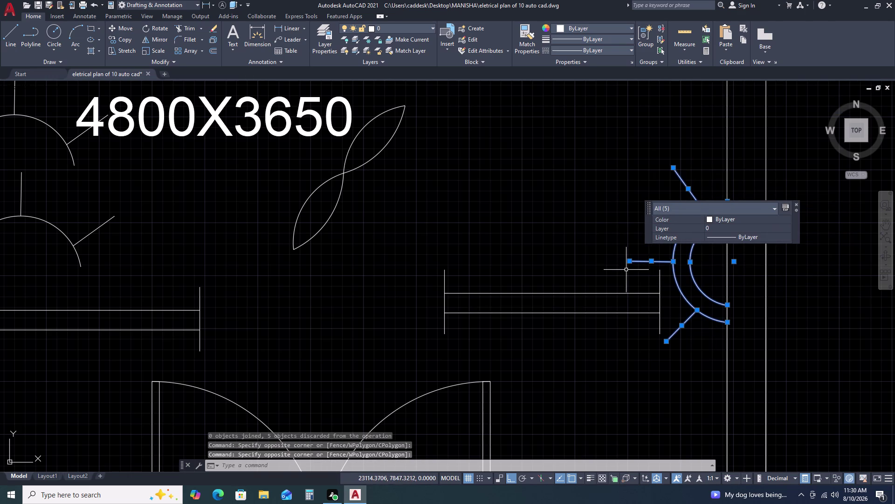
key(j)
key(Return)
Select the whole wall light and move it onto the Drawing Room's right wall near the top.
drag(701, 318, 700, 310)
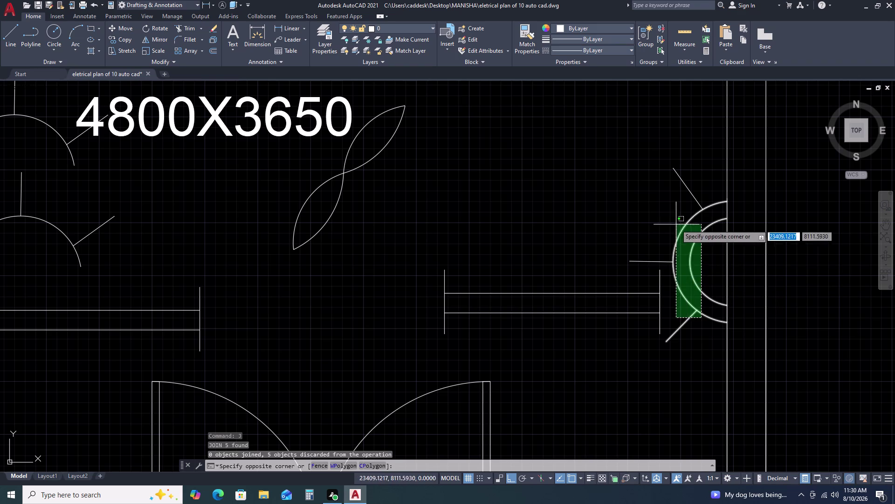
click(678, 185)
click(664, 259)
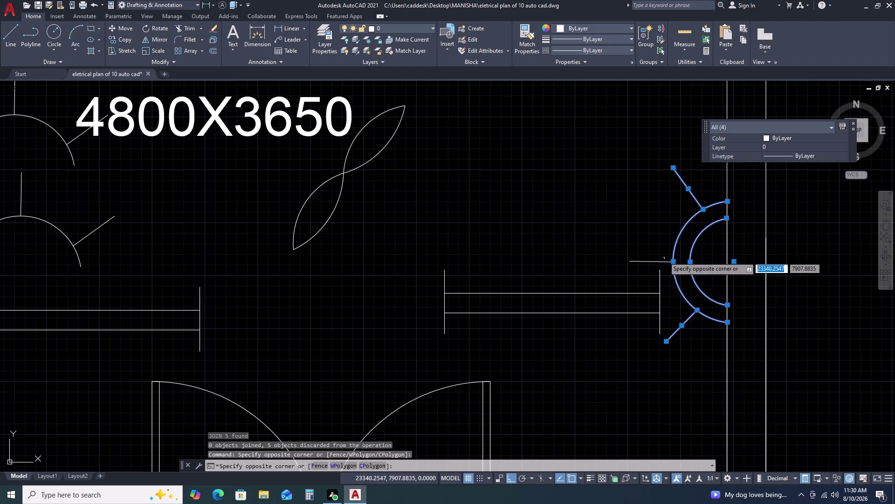
click(656, 250)
click(649, 265)
click(640, 250)
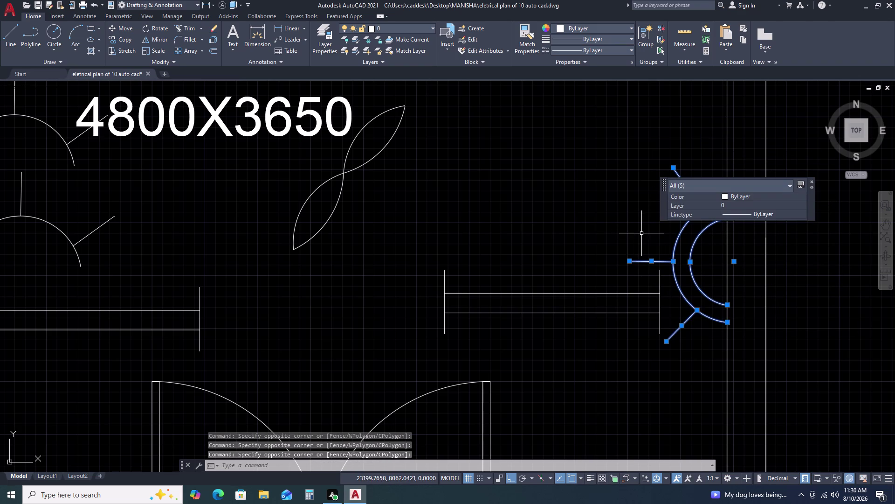
key(m)
key(space)
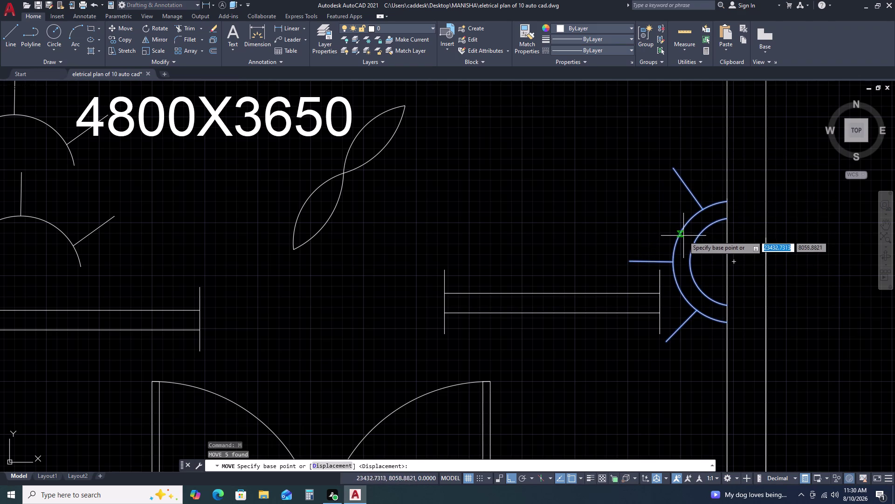
click(727, 260)
scroll(down, 3)
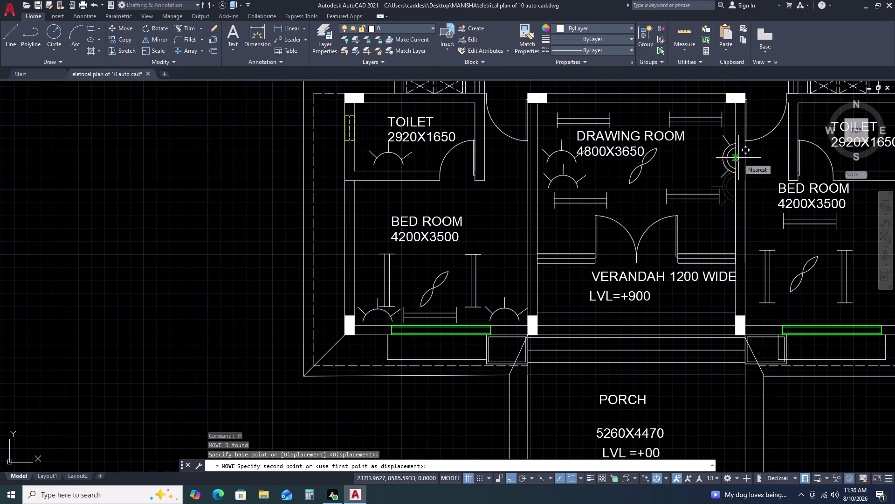
click(736, 158)
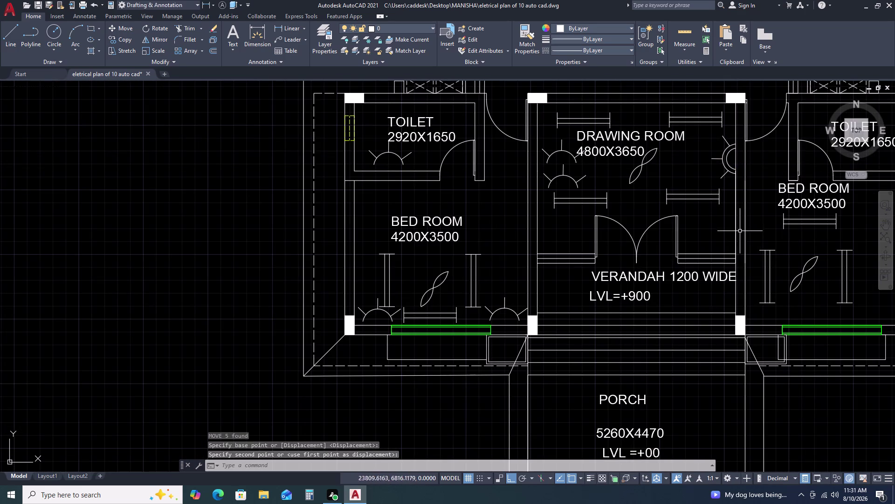
scroll(up, 3)
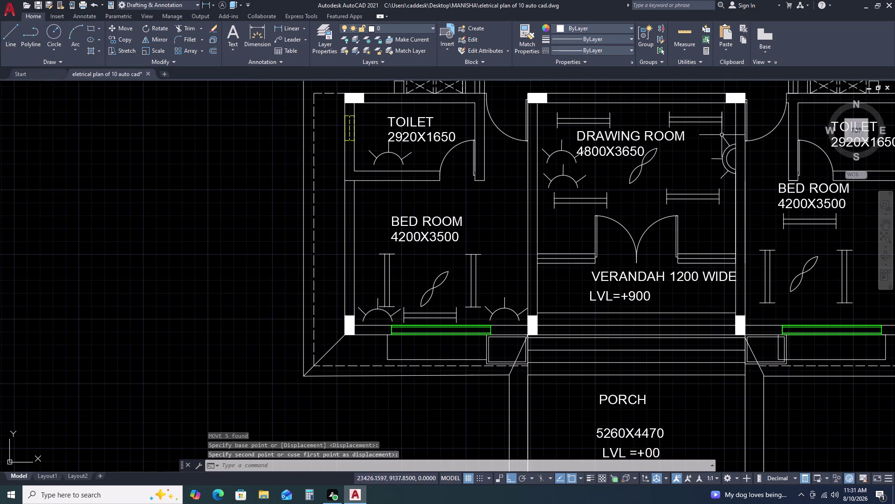
Mirror the wall light about a vertical line on the wall, keeping the original.
scroll(up, 3)
click(679, 114)
click(794, 324)
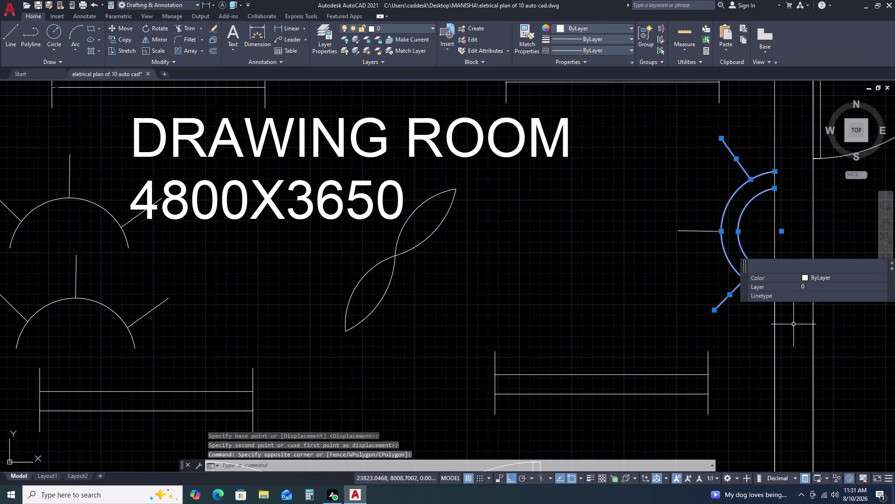
click(714, 218)
click(669, 255)
text(MI)
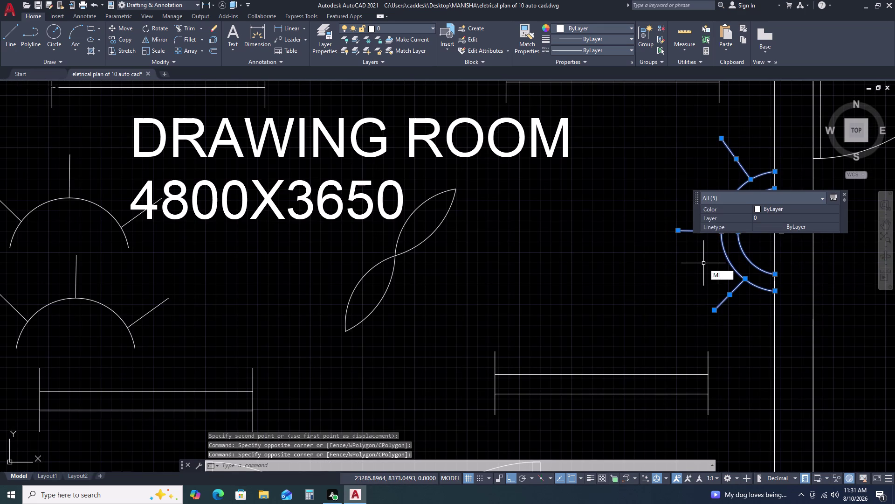
key(space)
drag(775, 291, 776, 272)
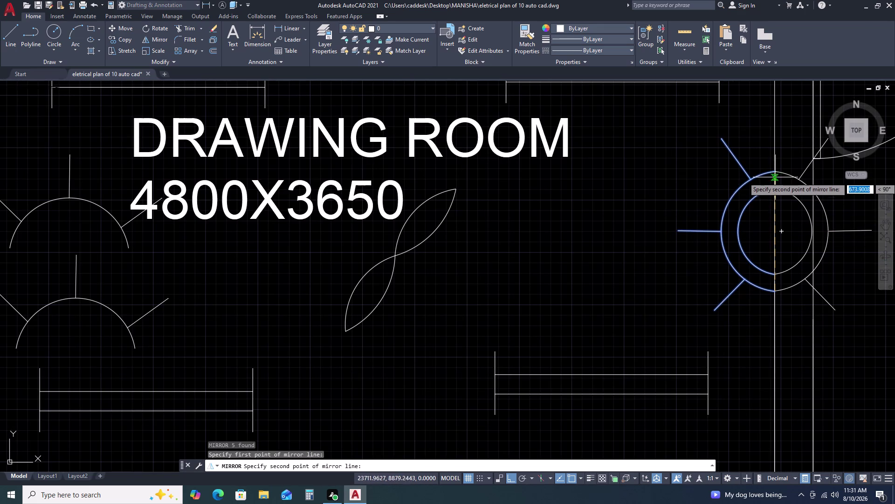
click(774, 171)
click(806, 208)
scroll(down, 3)
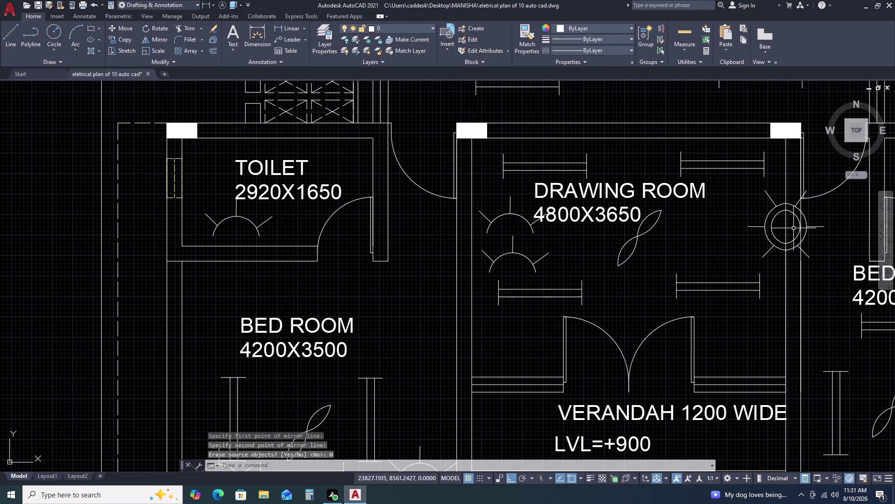
scroll(up, 3)
Move the mirrored copy lower down the Bed Room wall with Ortho off.
click(781, 172)
scroll(down, 3)
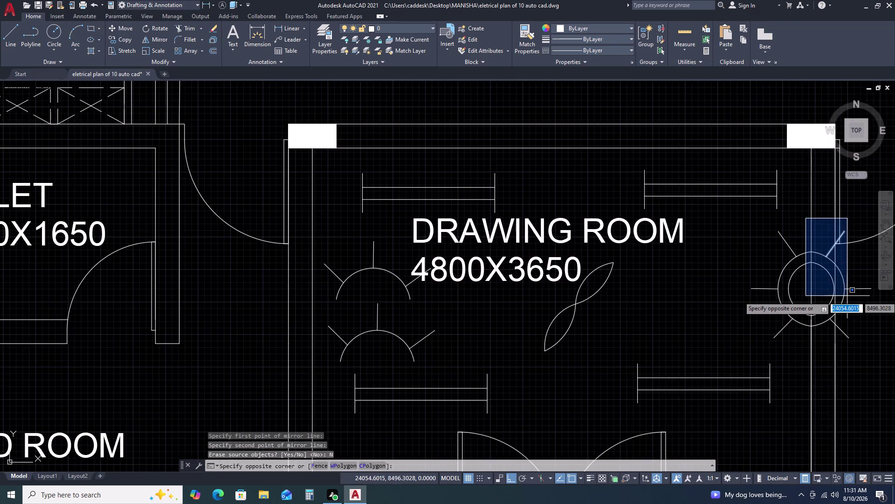
middle_drag(850, 328, 680, 297)
middle_drag(617, 287, 612, 286)
click(695, 314)
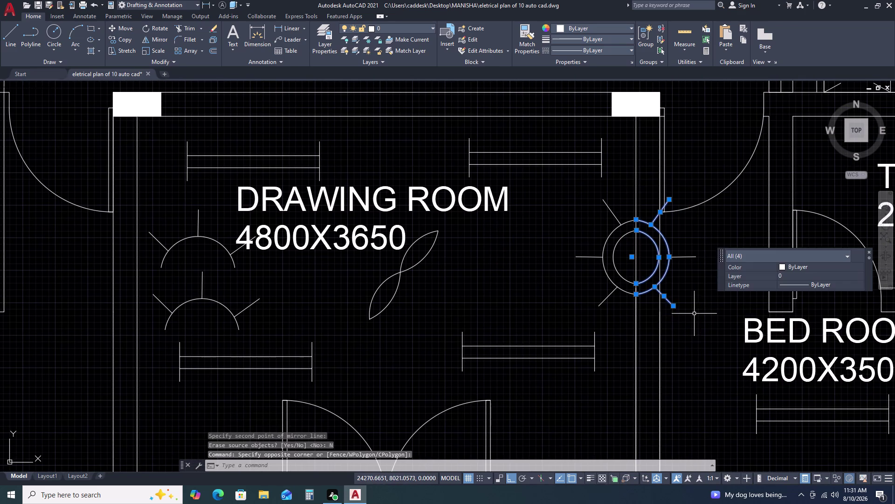
click(701, 248)
click(692, 267)
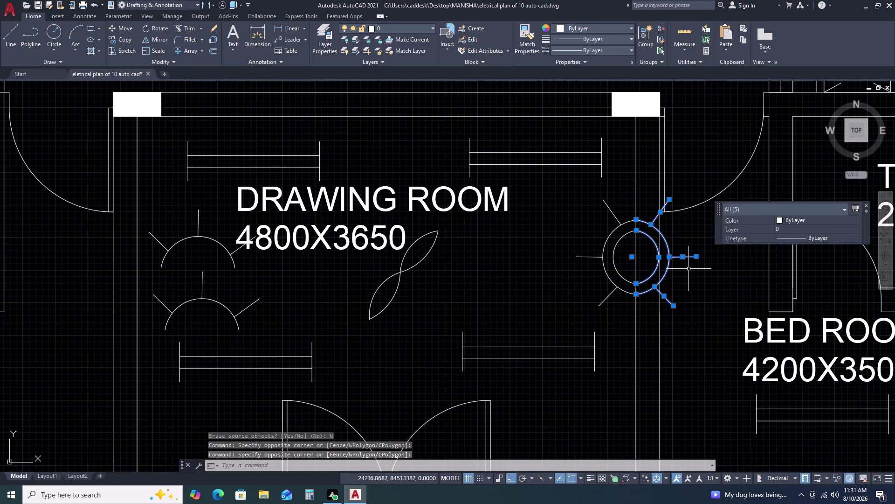
text(M)
key(space)
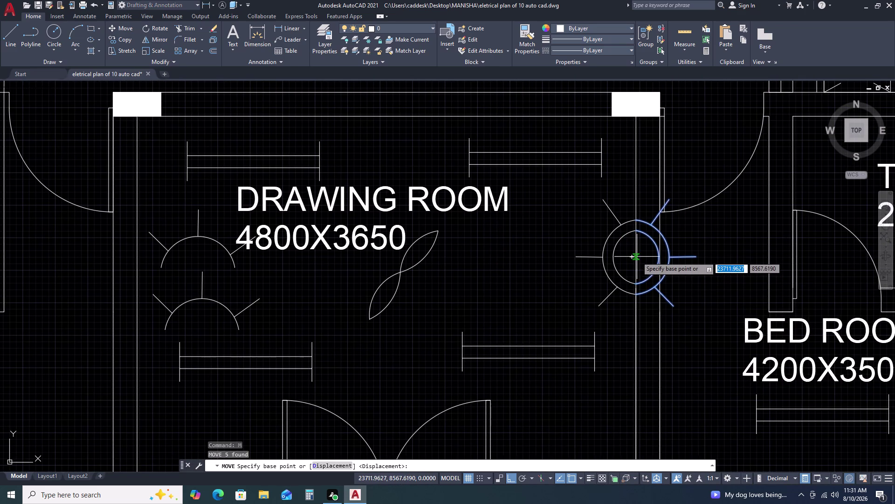
click(637, 257)
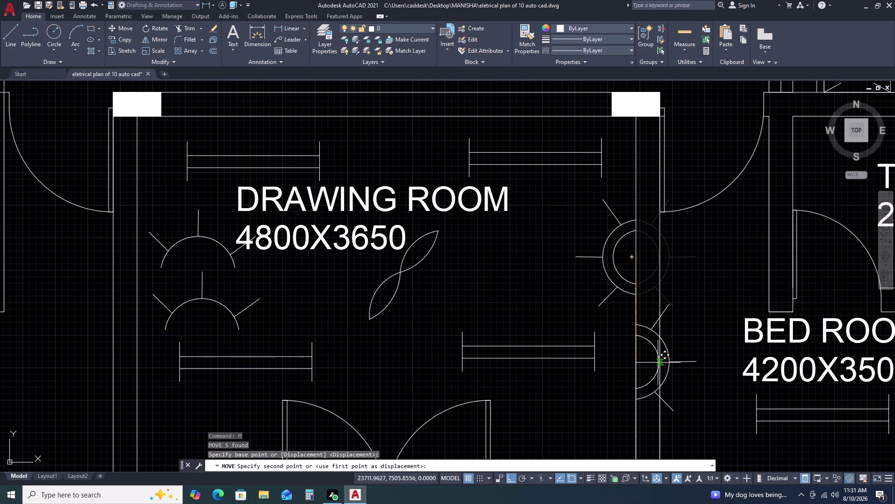
key(F8)
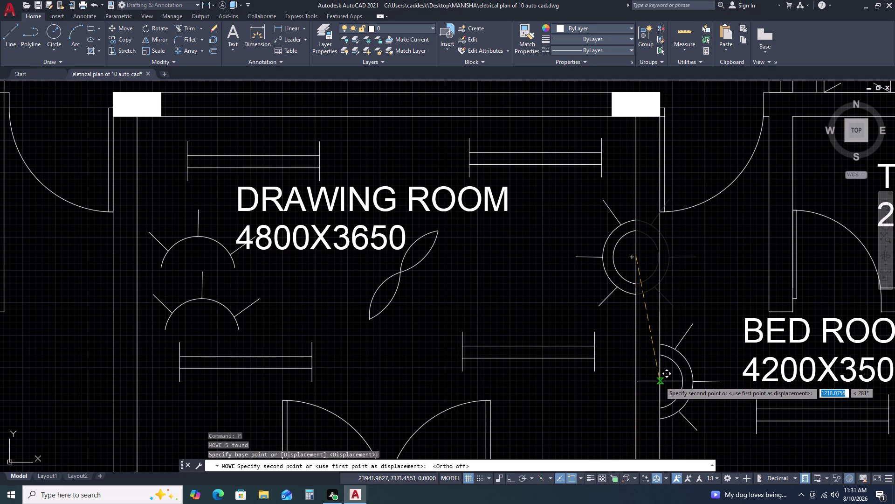
click(660, 381)
scroll(down, 3)
middle_drag(702, 419, 704, 407)
middle_drag(706, 388, 710, 363)
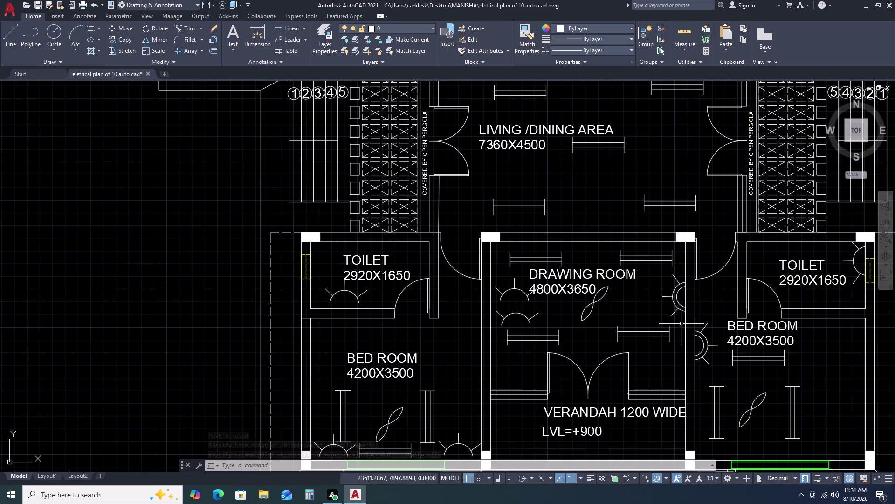
scroll(up, 3)
Delete the wall light symbol by the Toilet wall and its leftover stray lines.
click(559, 212)
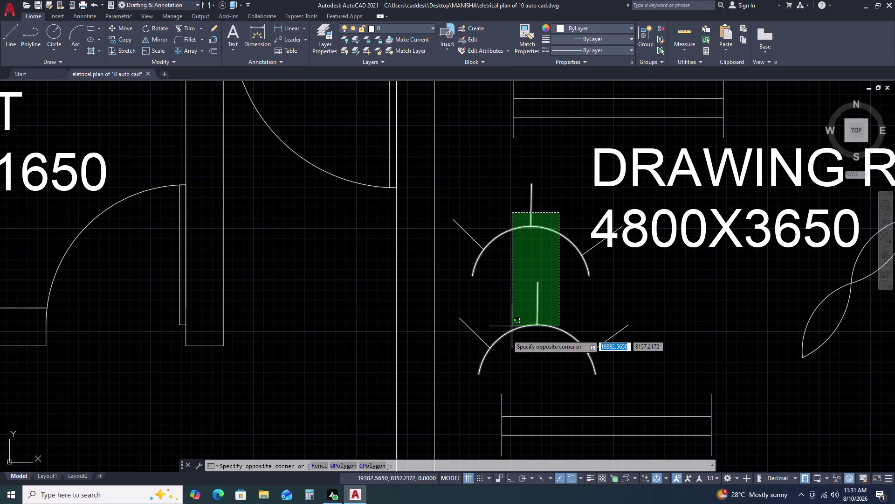
click(486, 359)
key(Delete)
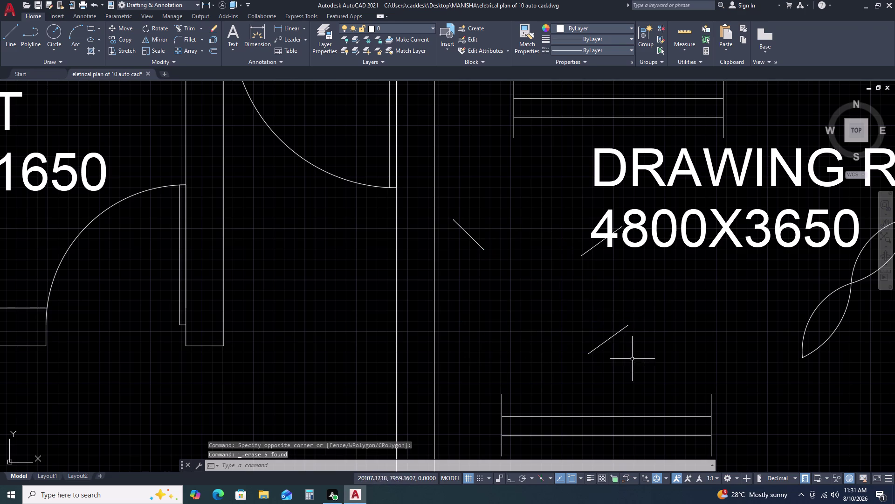
drag(624, 348, 610, 336)
drag(579, 302, 576, 297)
drag(588, 263, 587, 256)
click(577, 243)
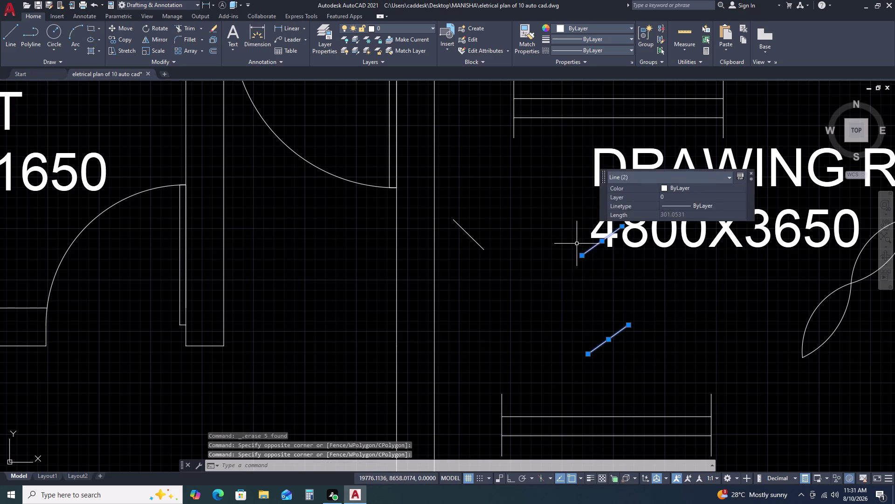
key(Delete)
click(498, 236)
click(475, 263)
key(Delete)
scroll(down, 3)
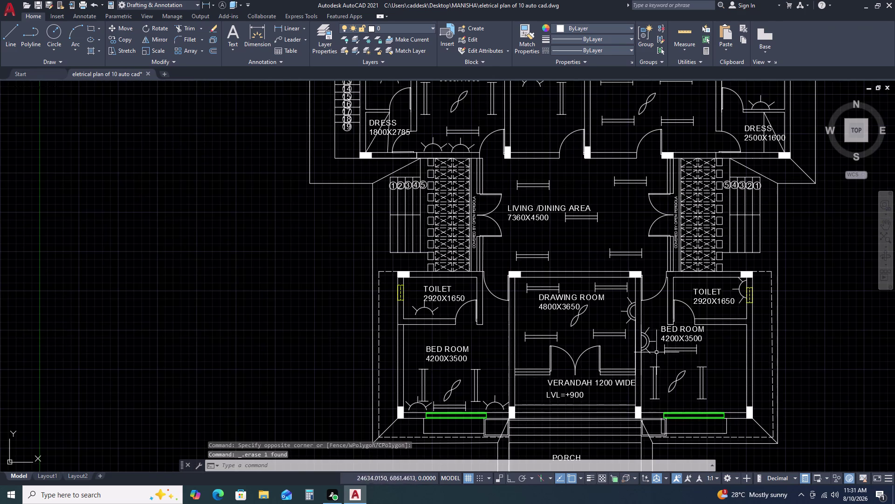
scroll(up, 3)
Mirror the Bed Room wall light across a vertical line onto the drawing room's opposite wall.
click(612, 286)
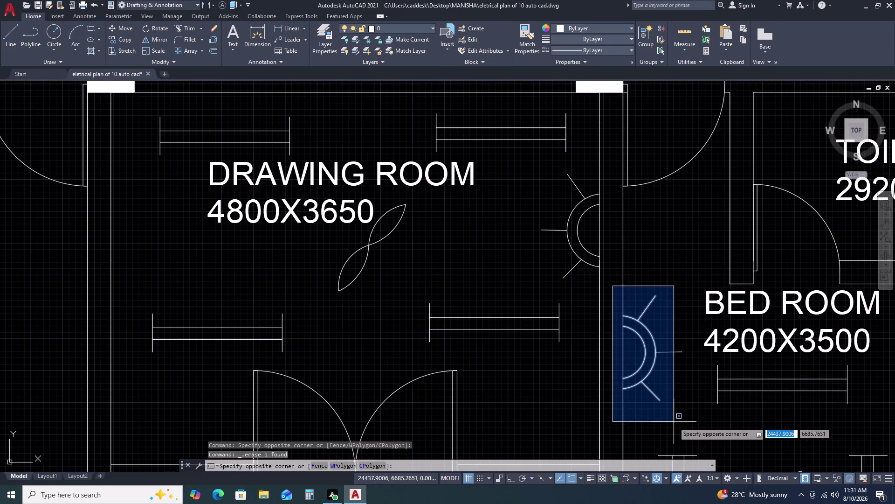
click(674, 421)
drag(677, 379, 670, 353)
click(662, 313)
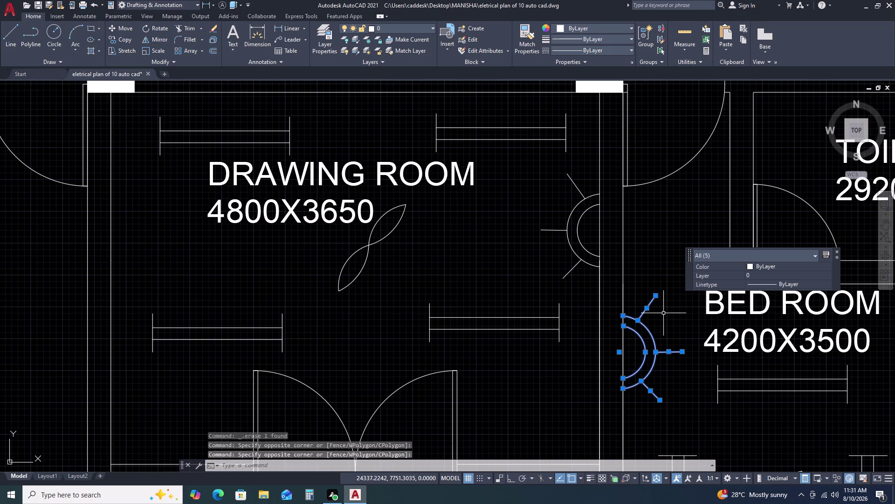
text(MI)
key(space)
scroll(down, 3)
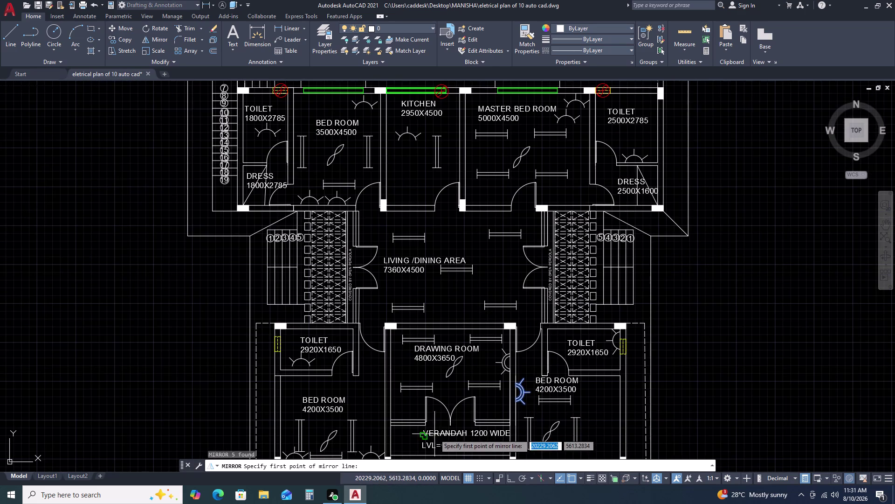
drag(451, 425, 451, 409)
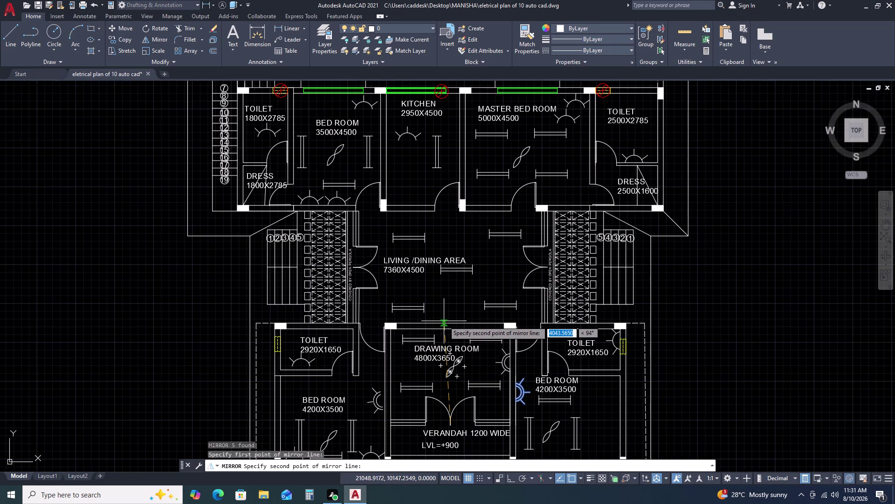
key(F8)
click(449, 284)
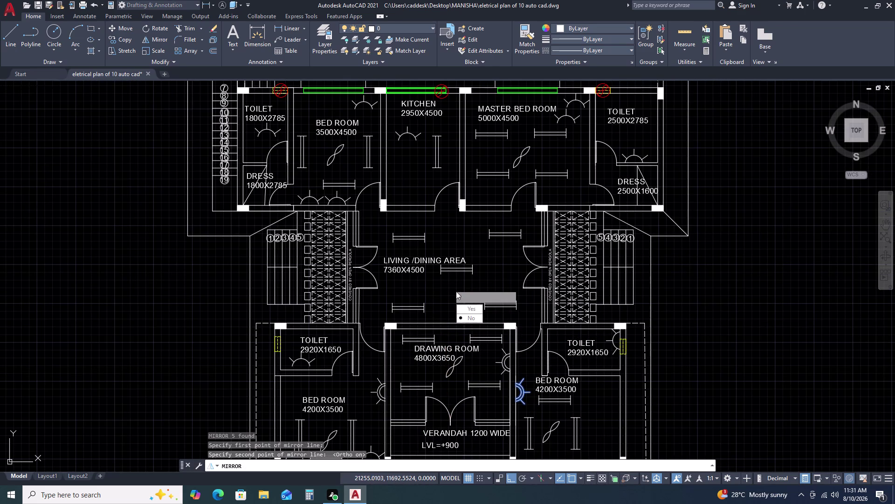
drag(470, 318, 449, 284)
middle_drag(335, 445, 338, 443)
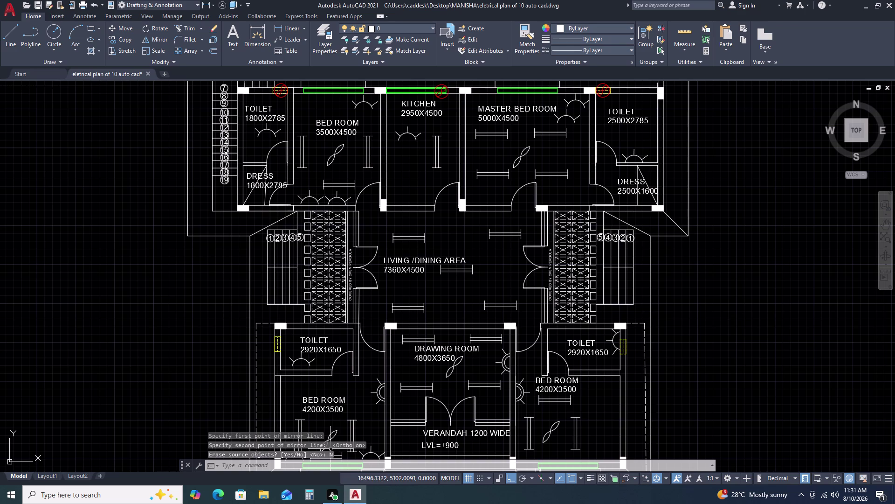
middle_drag(338, 443, 520, 379)
scroll(down, 3)
middle_drag(534, 378, 721, 320)
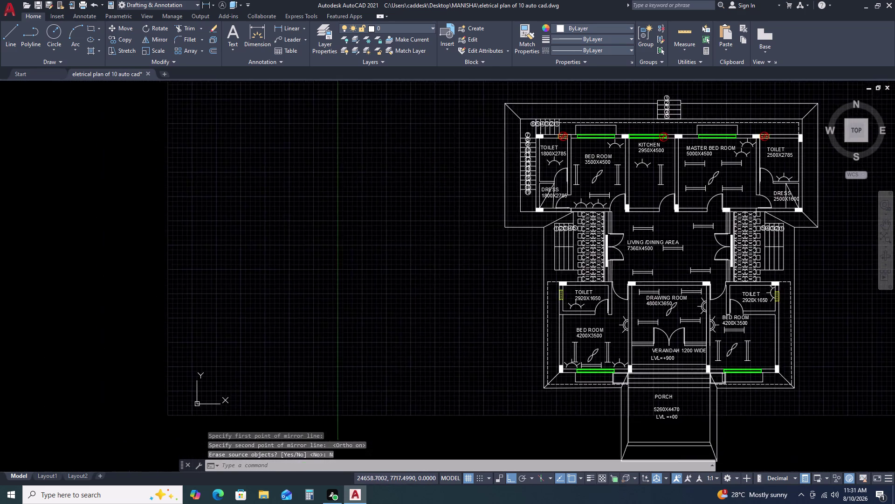
Mirror the bedroom wall light across the shared wall line, keeping the original.
scroll(down, 3)
scroll(up, 3)
scroll(up, 3)
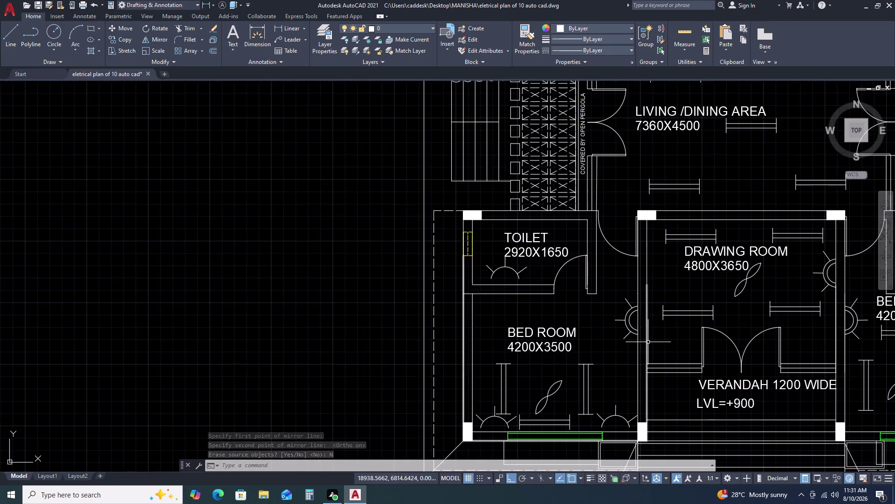
scroll(up, 3)
click(535, 223)
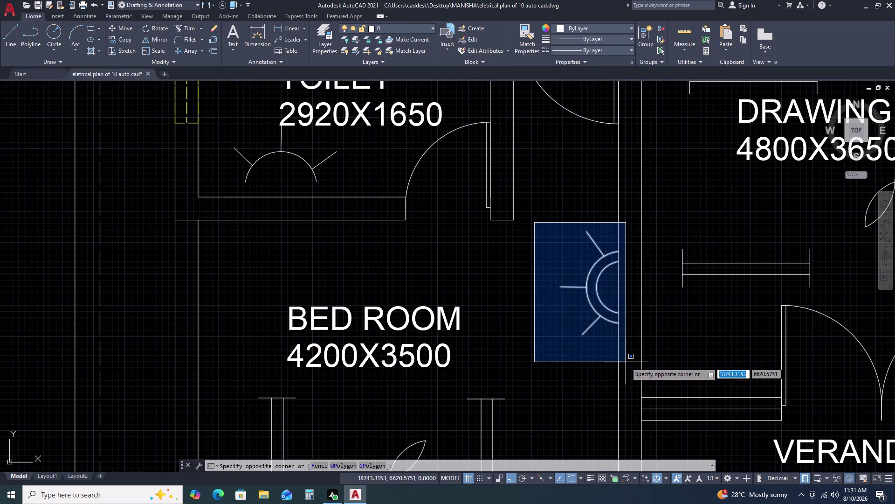
click(626, 362)
text(MI)
key(space)
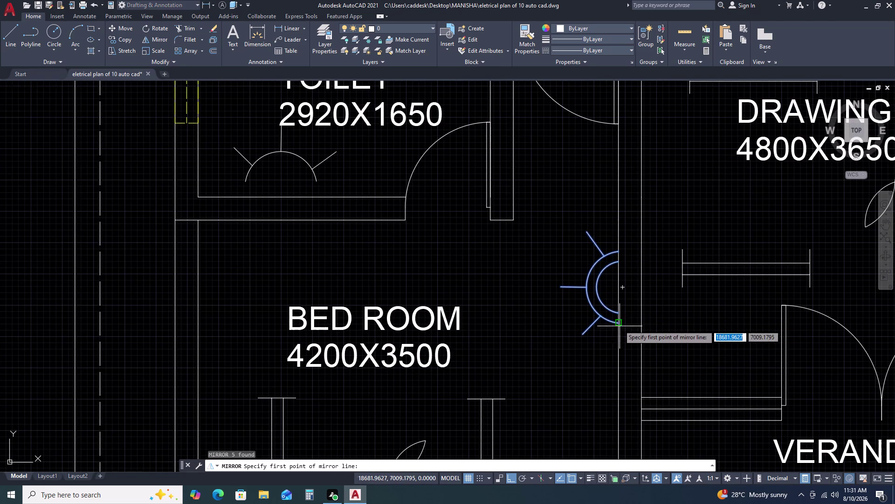
drag(617, 323, 614, 304)
drag(618, 247, 618, 243)
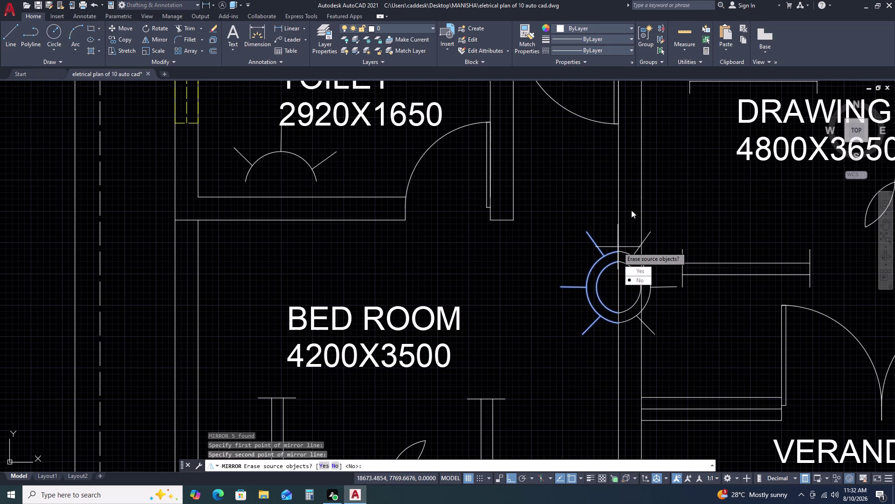
click(640, 278)
Move the drawing-room-facing copy up near the room's top with Ortho off.
click(601, 191)
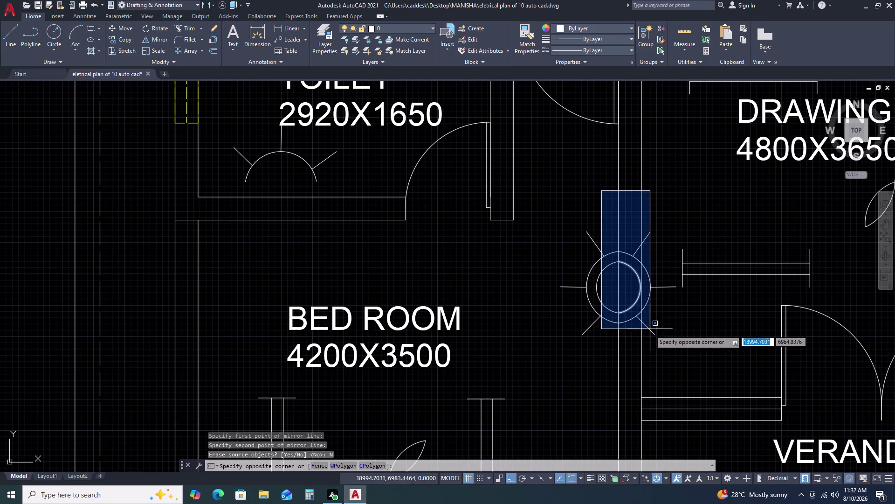
click(669, 353)
key(m)
key(space)
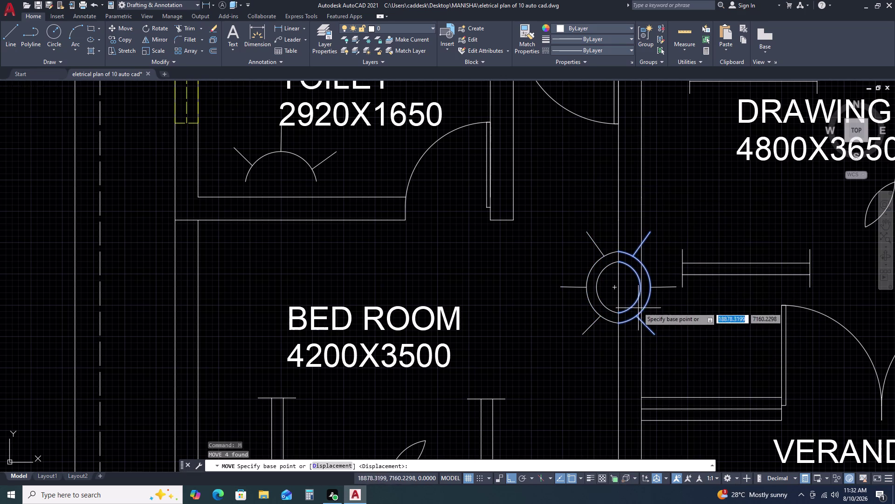
double_click(618, 289)
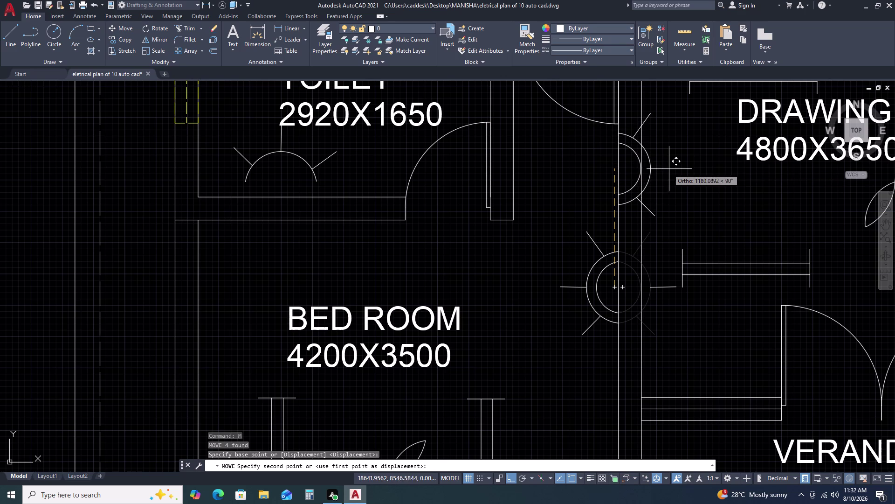
key(F8)
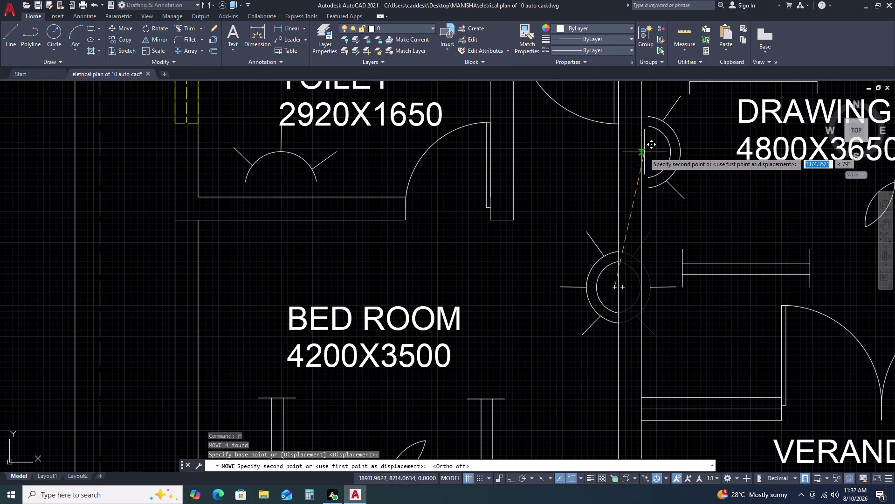
scroll(down, 3)
scroll(up, 3)
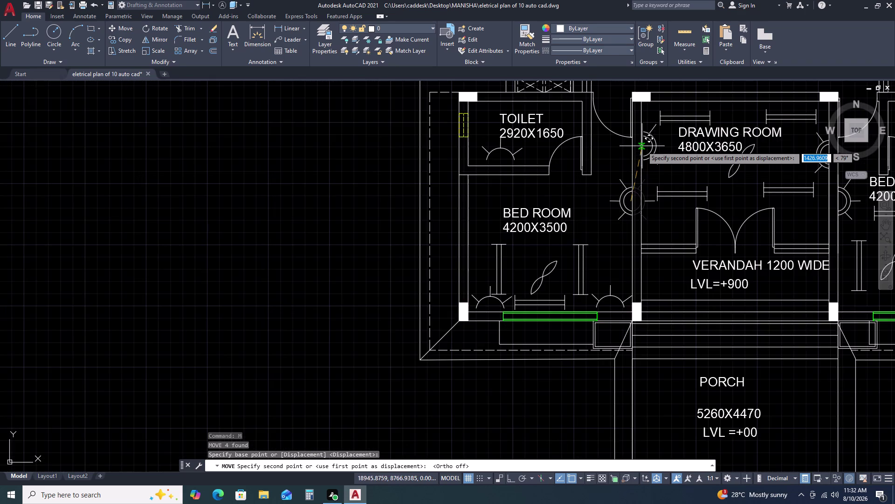
scroll(up, 3)
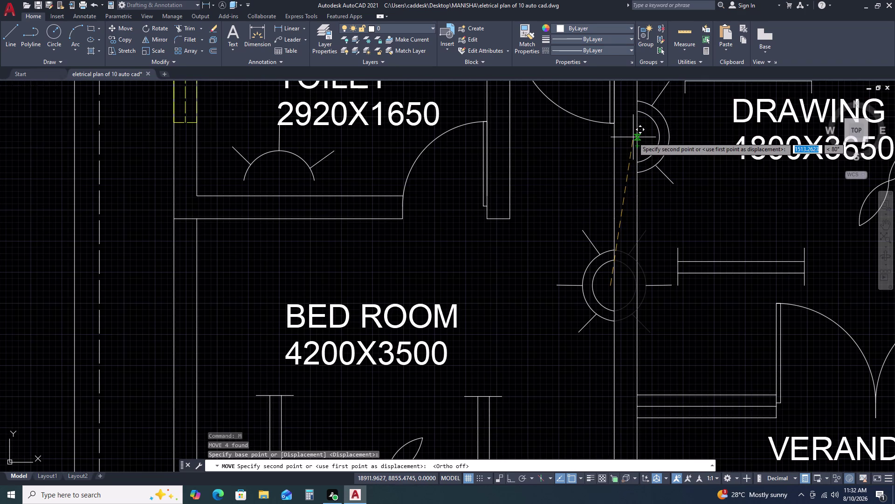
click(633, 137)
key(Escape)
scroll(down, 3)
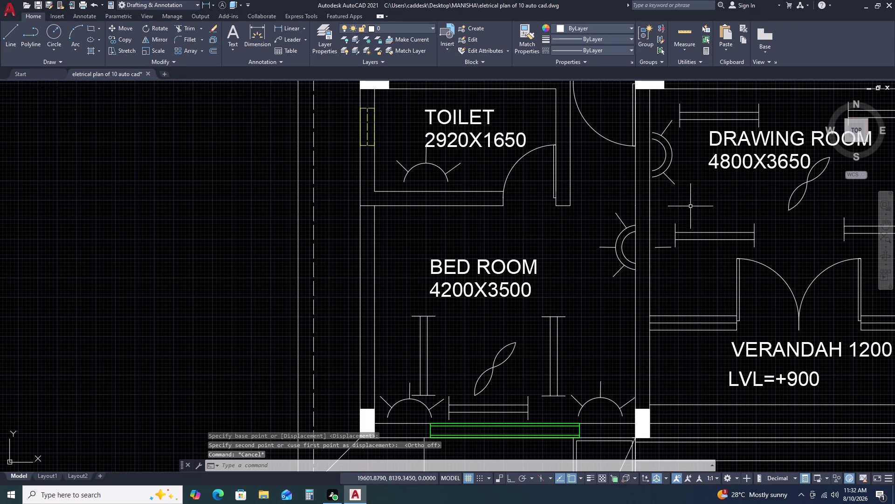
Move the short stray line near the drawing room's left wall to its new position.
scroll(up, 3)
drag(681, 222, 682, 210)
click(646, 127)
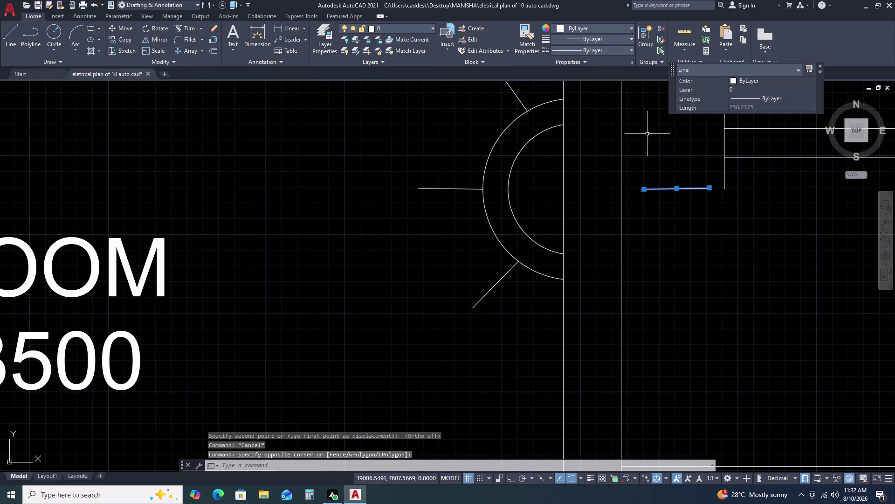
text(M)
key(space)
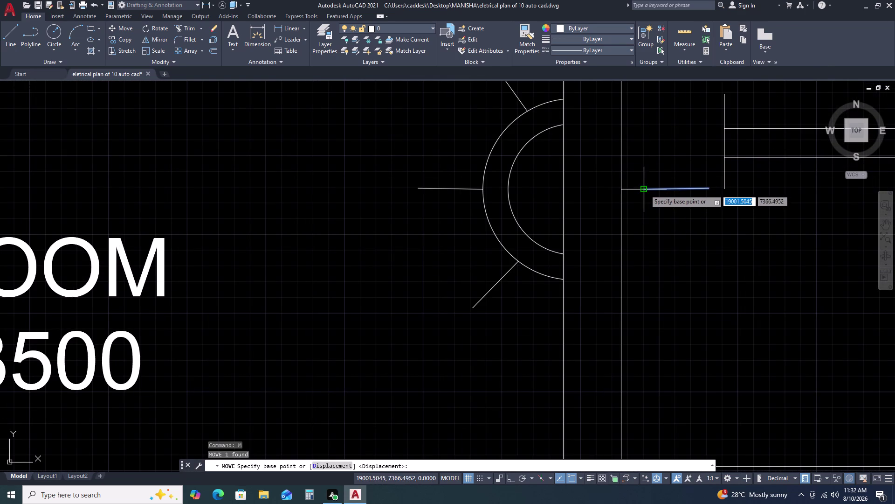
click(645, 189)
scroll(down, 3)
scroll(down, 3)
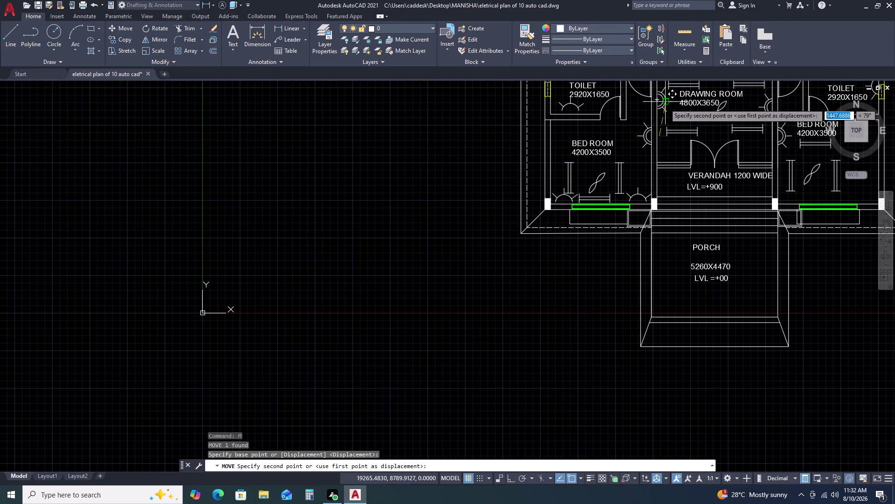
scroll(up, 3)
click(667, 95)
scroll(down, 3)
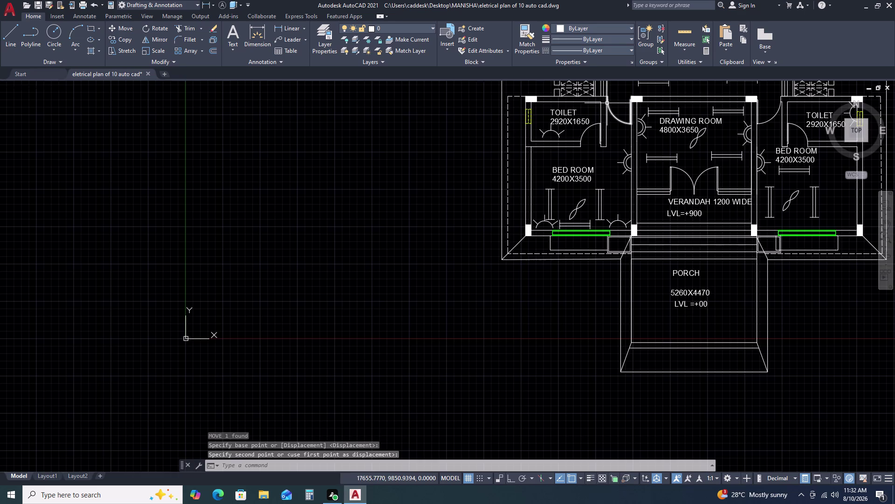
key(Escape)
scroll(up, 3)
scroll(down, 3)
scroll(up, 3)
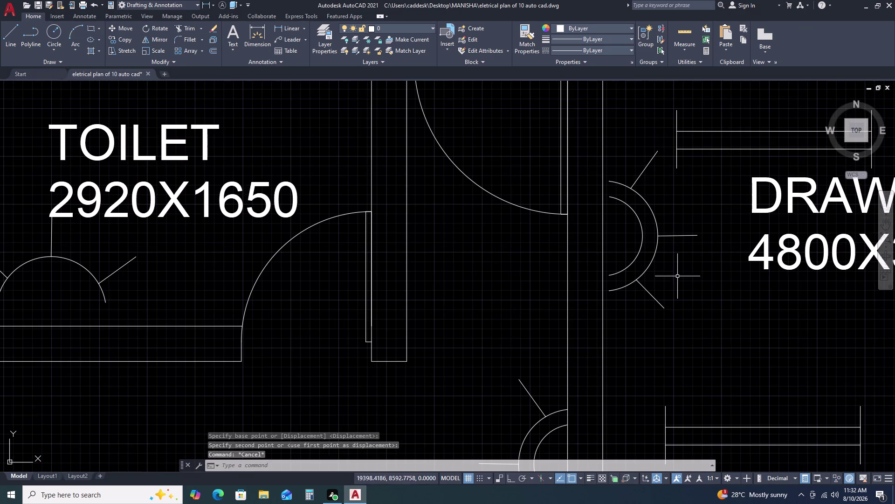
Nudge the drawing room's left-wall light symbol slightly left into place.
drag(682, 318, 676, 310)
click(632, 171)
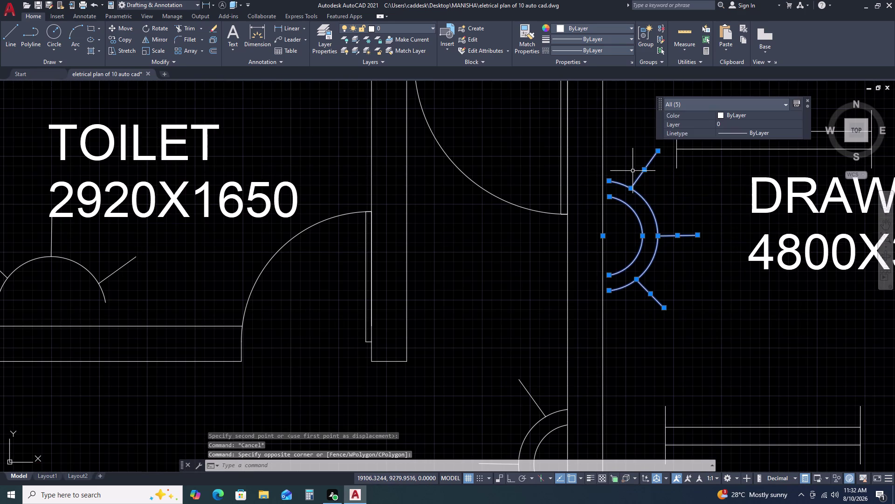
key(m)
key(space)
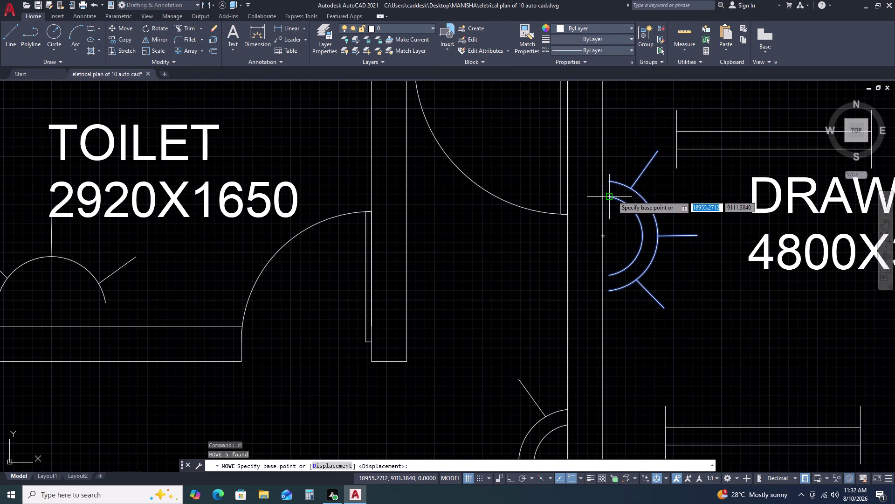
click(612, 196)
click(605, 196)
scroll(down, 3)
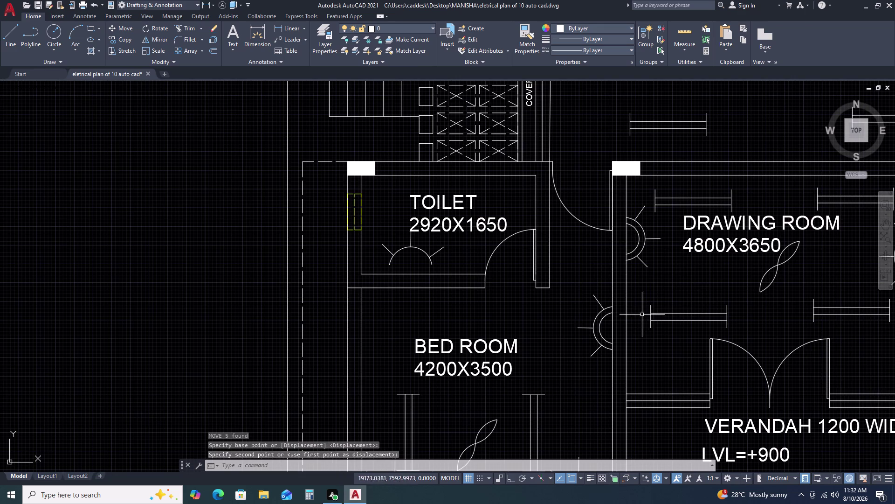
scroll(up, 3)
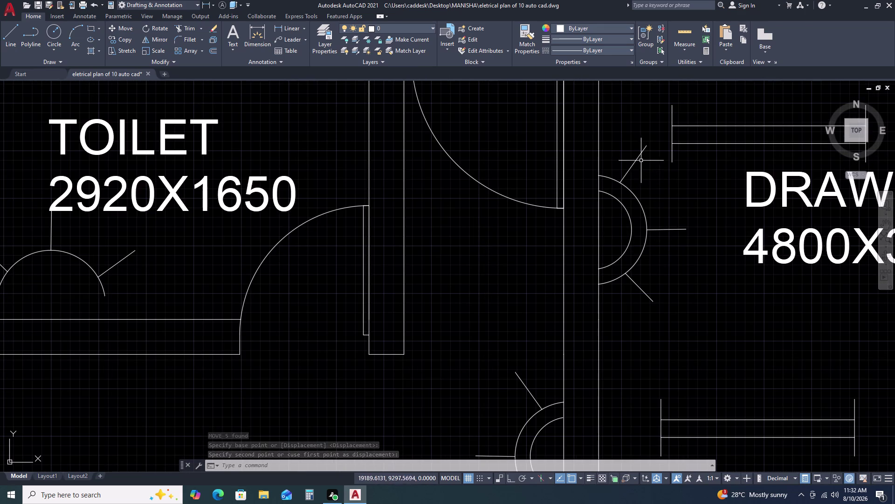
Copy the whole wall light symbol to a spot lower on the same wall.
click(641, 158)
click(632, 154)
click(677, 240)
click(644, 204)
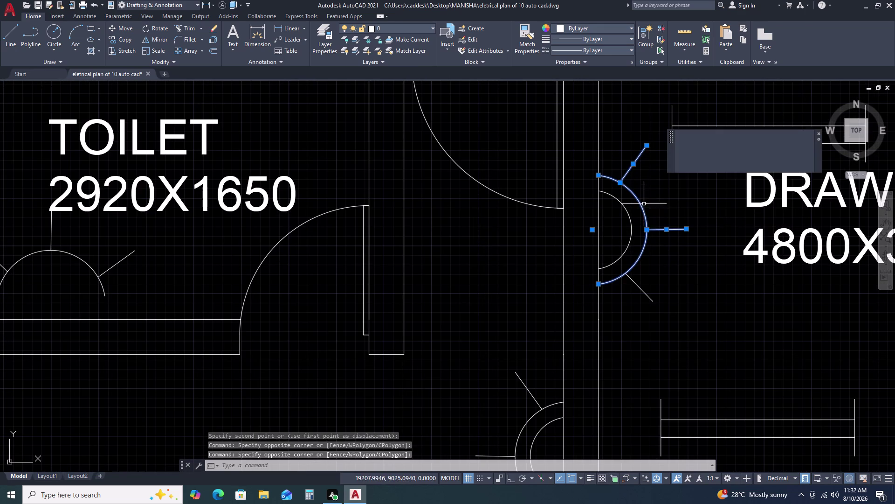
click(657, 284)
click(642, 307)
text(C)
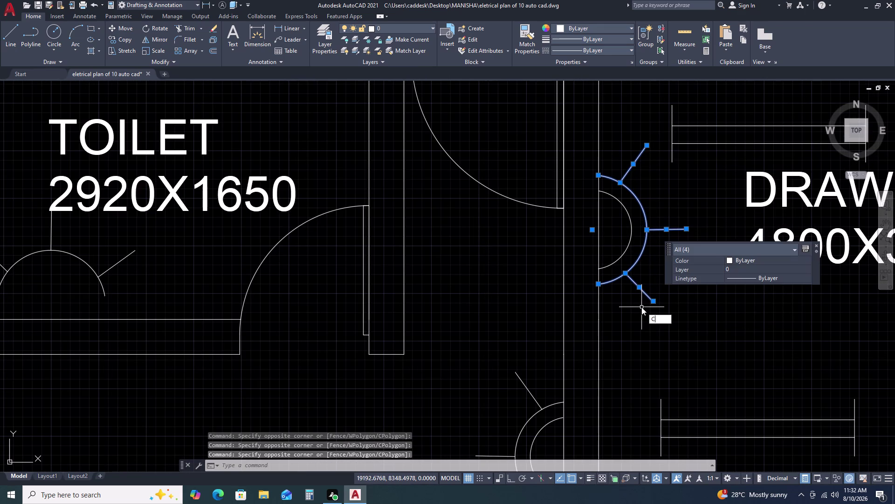
text(O)
key(space)
click(603, 286)
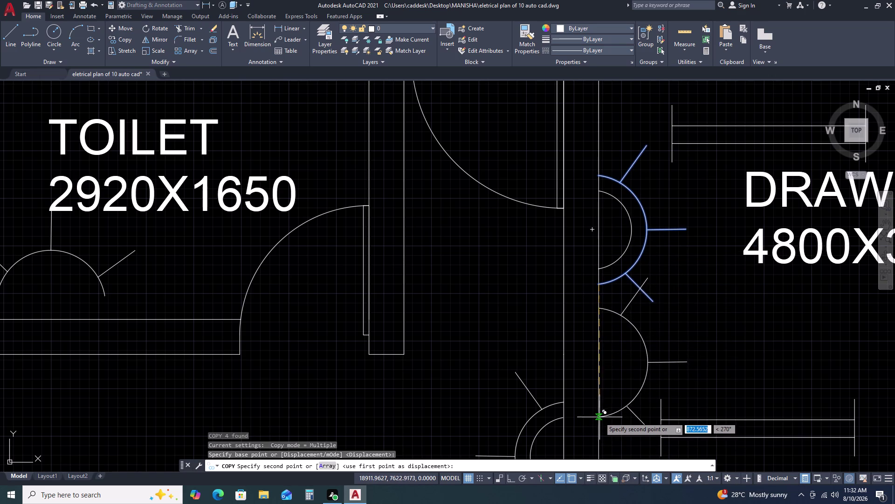
click(599, 416)
scroll(down, 3)
key(Escape)
scroll(down, 3)
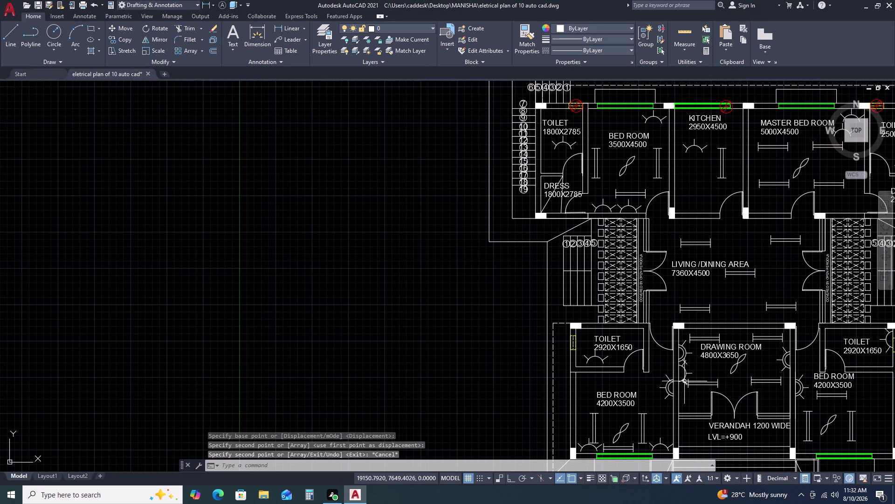
scroll(up, 3)
click(640, 306)
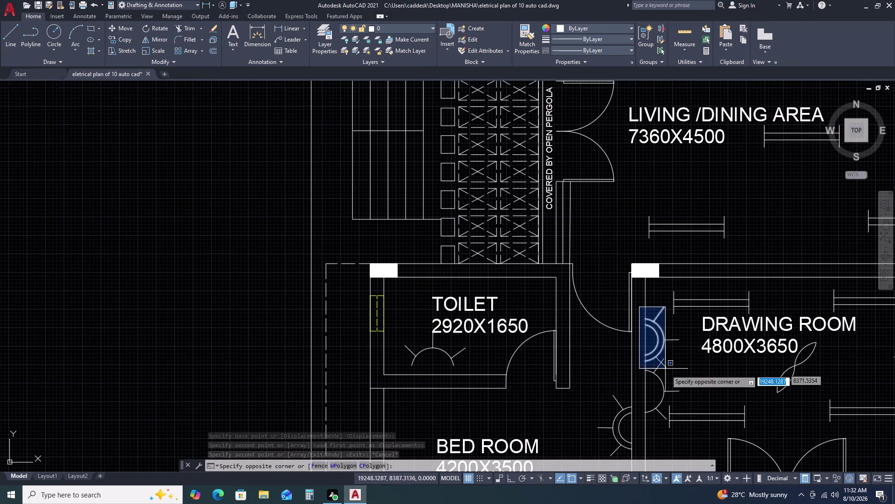
click(669, 385)
drag(671, 359, 671, 354)
click(664, 335)
scroll(up, 3)
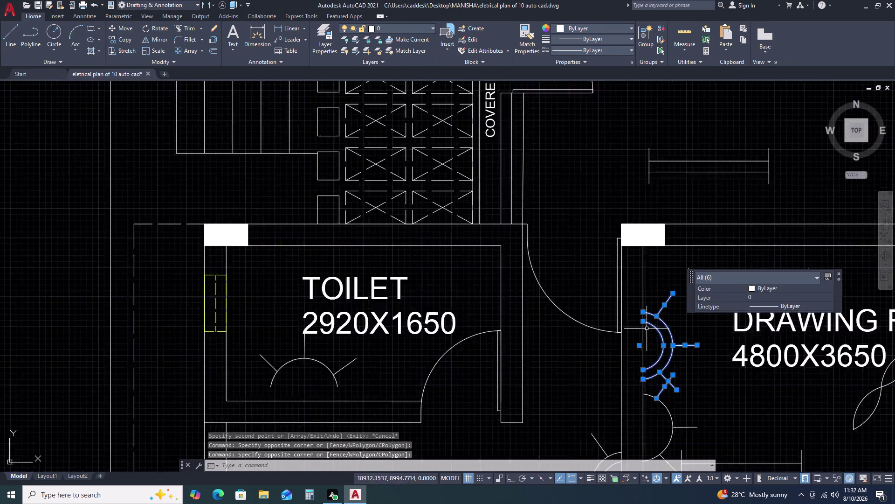
scroll(up, 3)
right_click(650, 343)
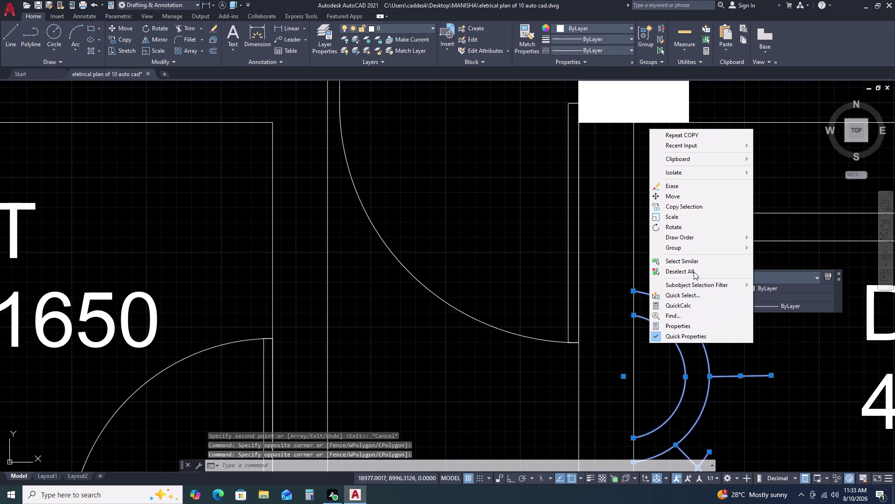
click(696, 259)
scroll(down, 3)
scroll(down, 3)
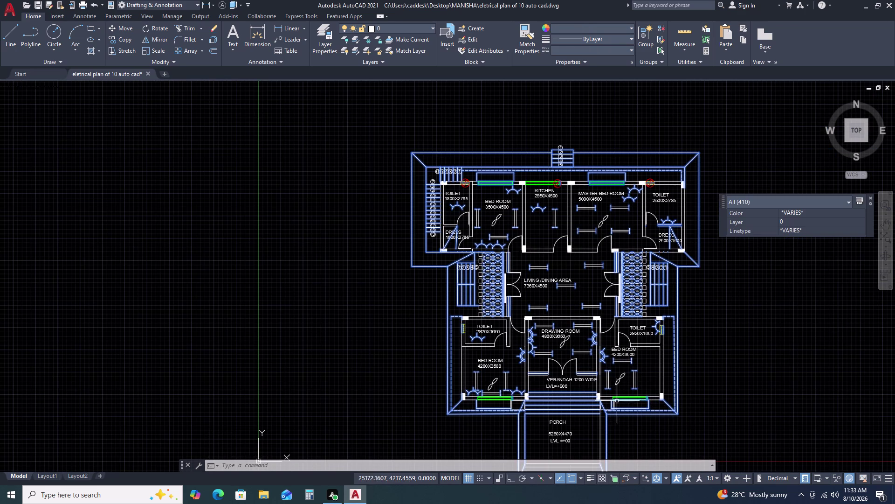
key(Escape)
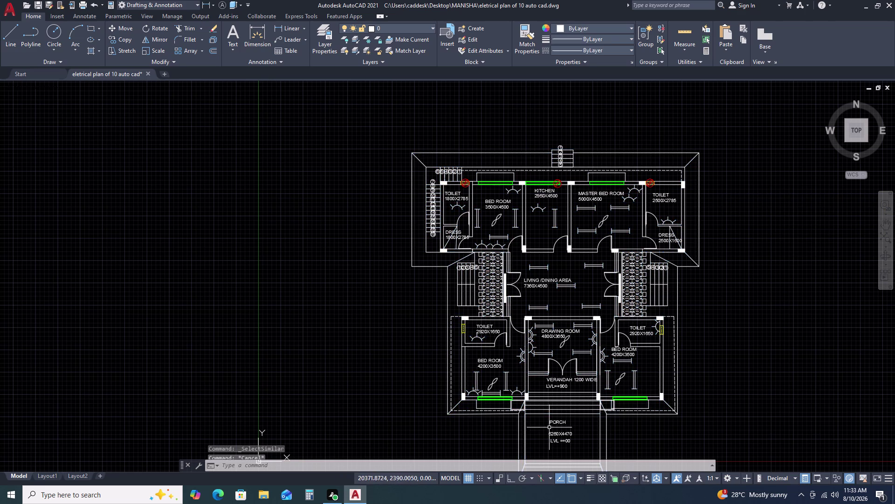
scroll(up, 3)
scroll(down, 3)
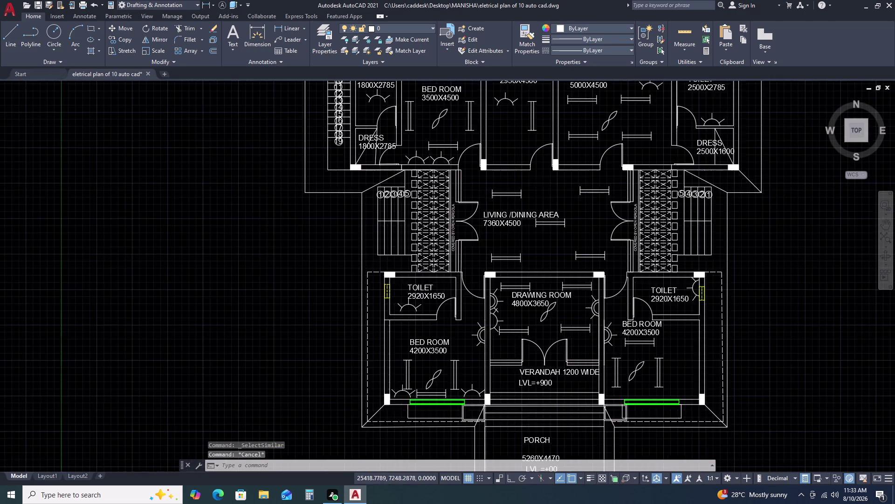
scroll(up, 3)
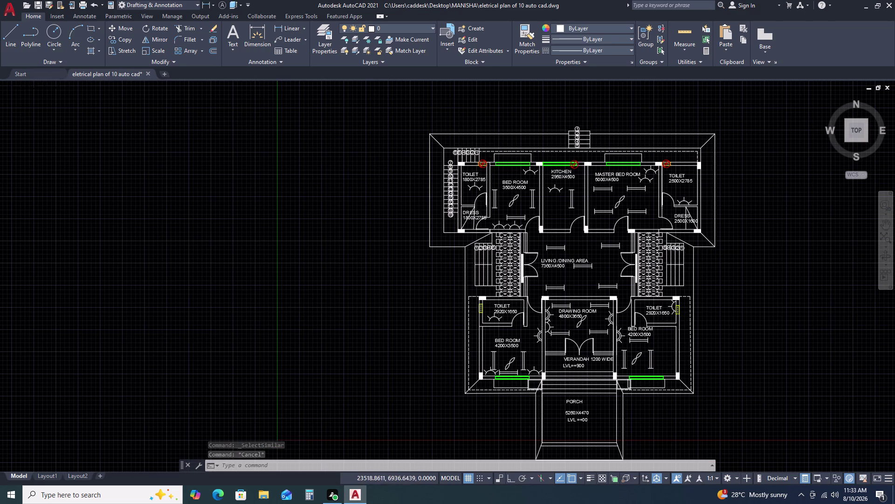
scroll(up, 3)
scroll(down, 3)
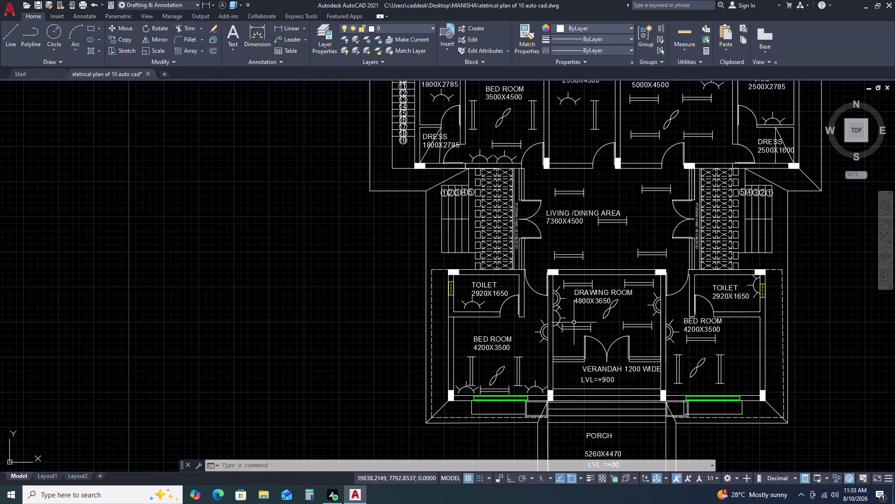
scroll(up, 3)
scroll(down, 3)
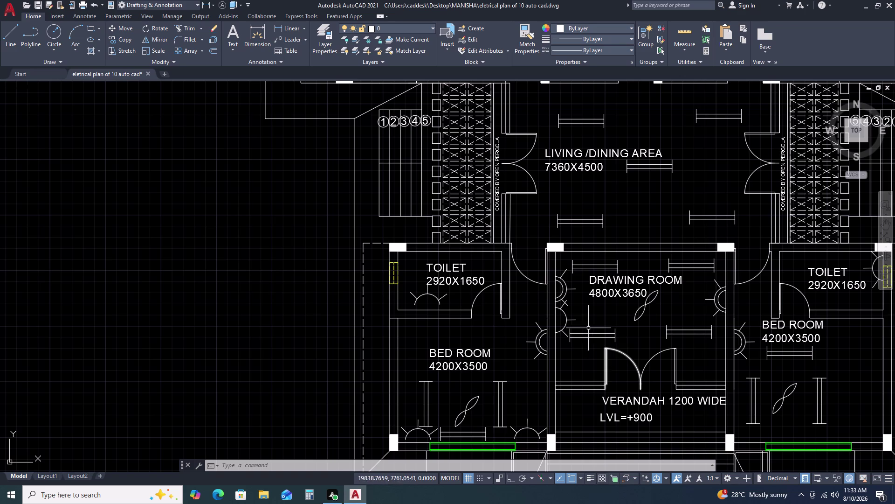
scroll(down, 3)
scroll(up, 3)
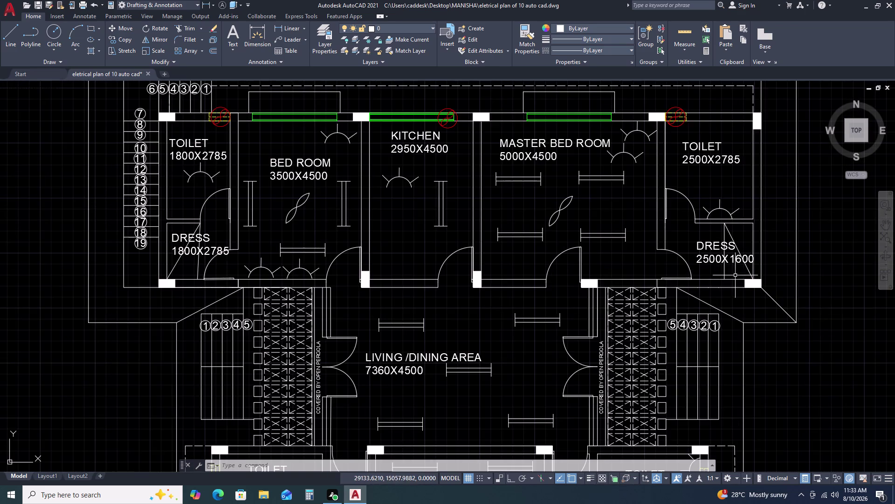
scroll(down, 3)
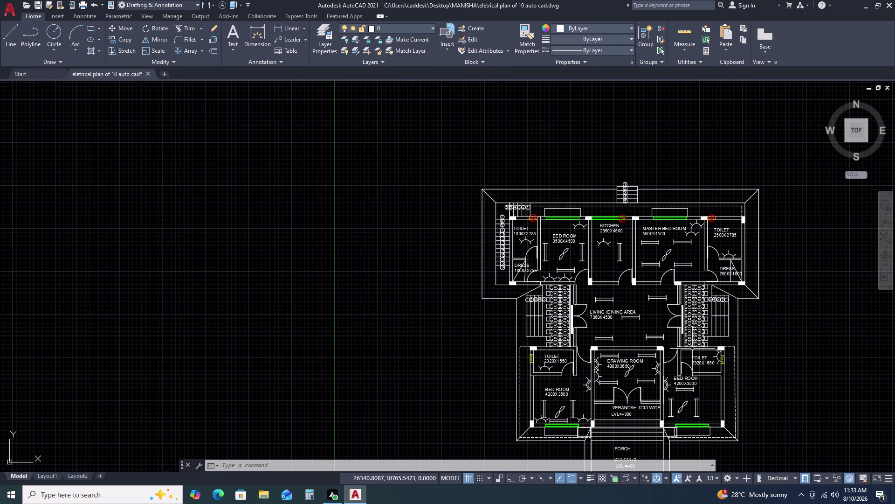
scroll(up, 3)
scroll(down, 3)
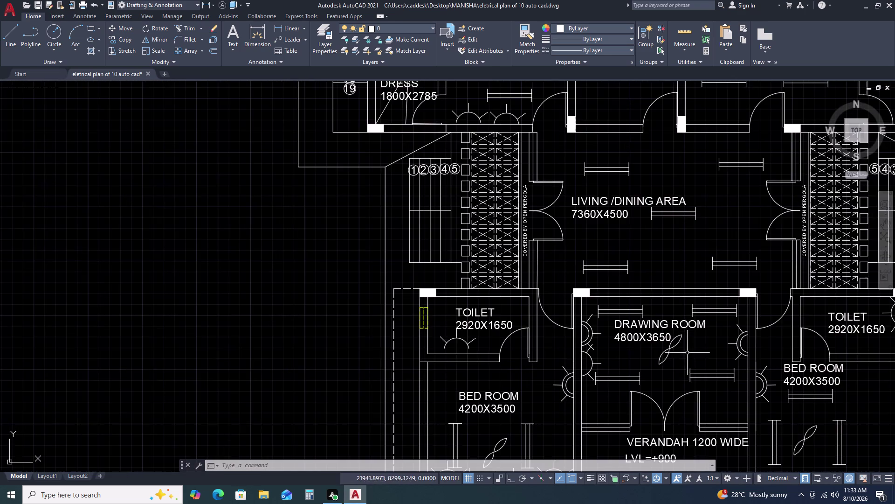
scroll(up, 3)
scroll(down, 3)
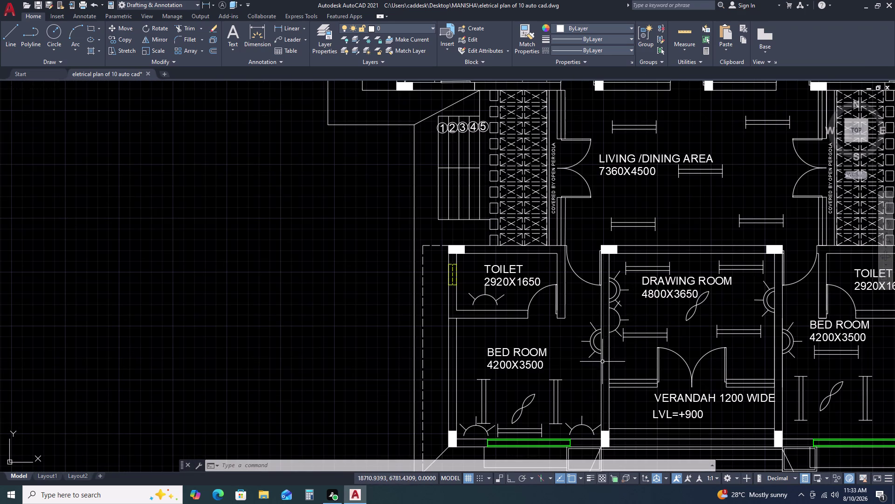
scroll(up, 3)
Scale the drawing room's lower tube light down to a shorter length.
click(752, 336)
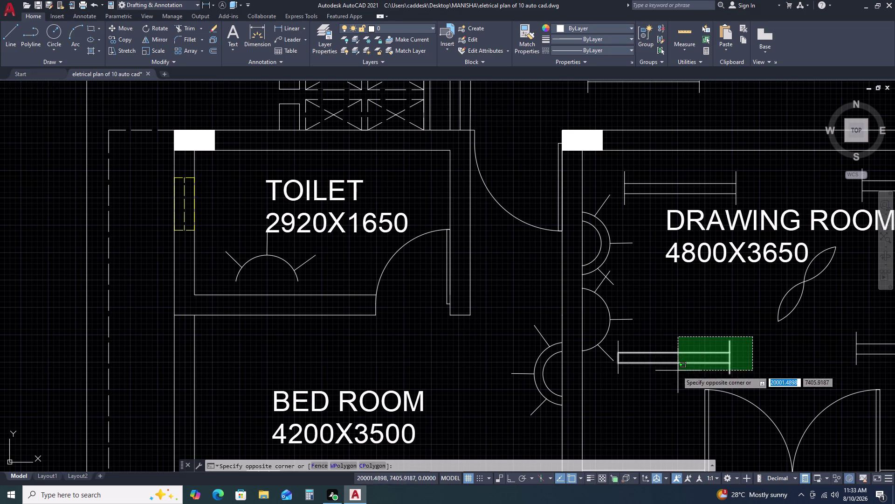
click(618, 380)
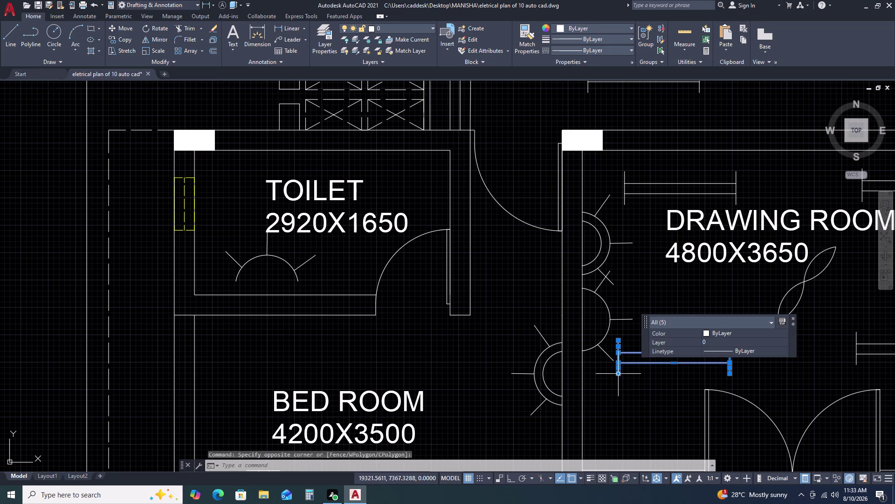
key(c)
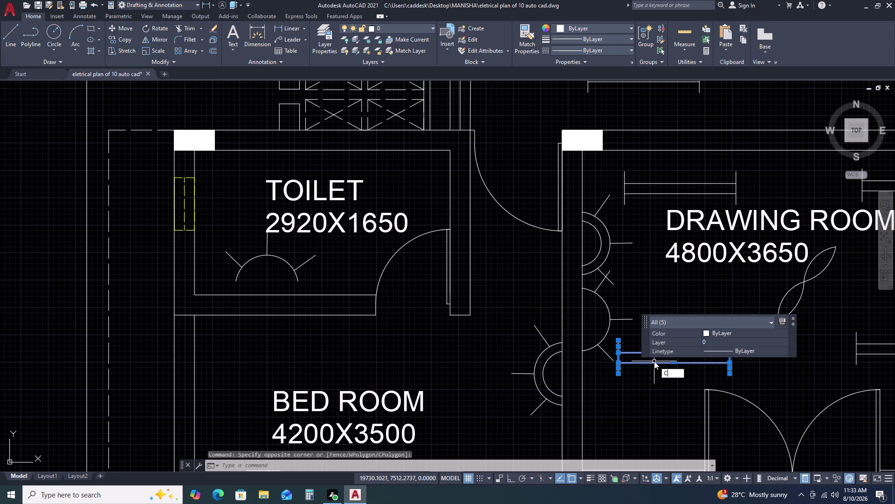
key(BackSpace)
text(SC)
key(space)
click(673, 362)
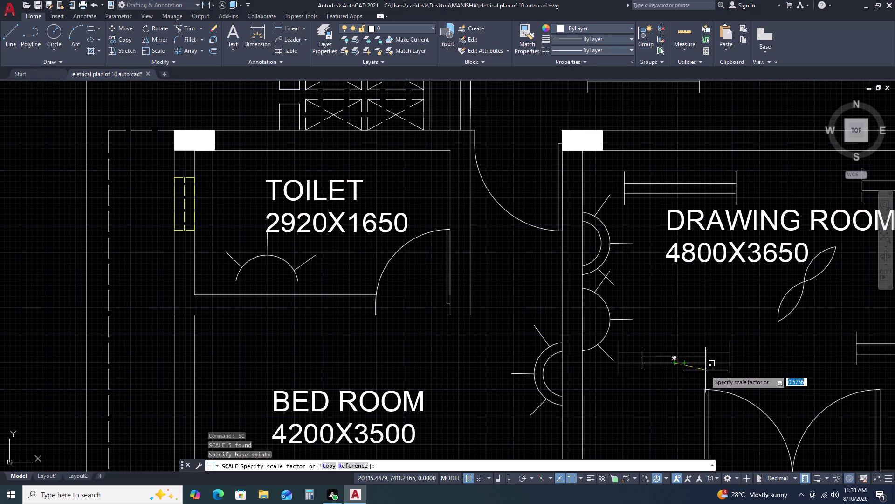
click(706, 370)
scroll(down, 3)
middle_drag(751, 361, 716, 316)
scroll(up, 3)
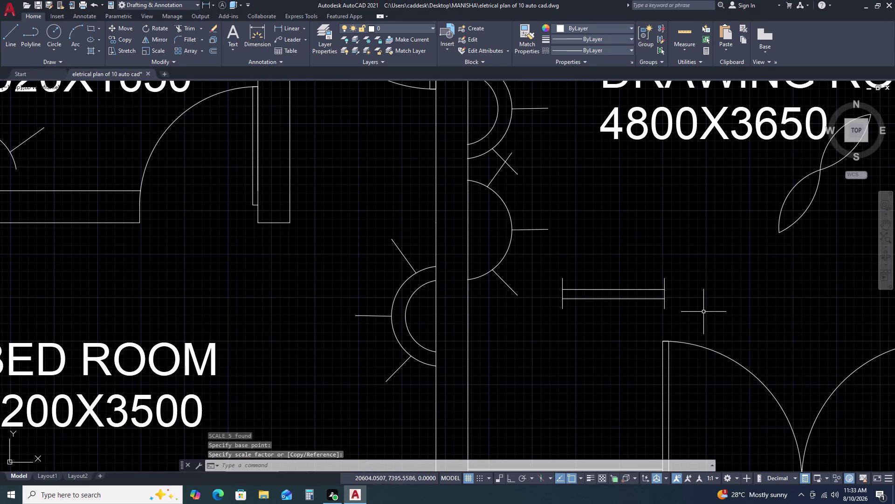
Move the resized tube light to the right, to its new spot in the room.
click(705, 308)
click(549, 274)
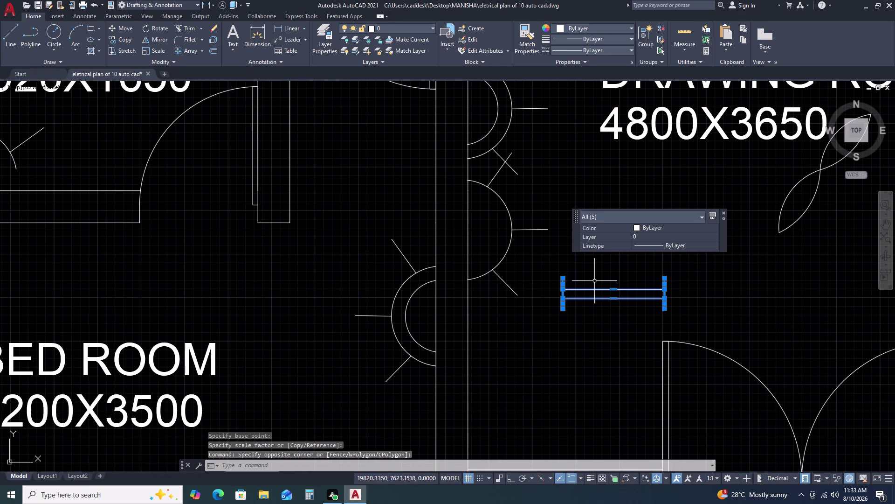
text(M)
key(space)
click(602, 287)
click(651, 286)
scroll(down, 3)
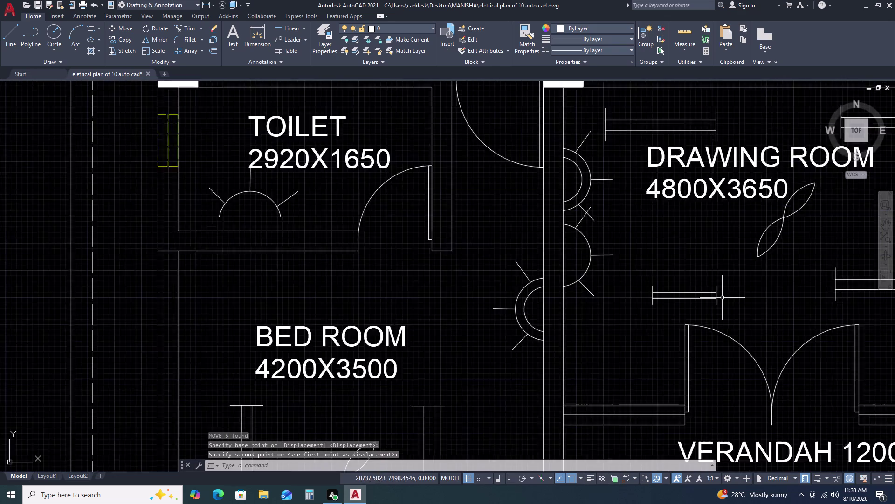
middle_drag(753, 300, 654, 289)
scroll(up, 3)
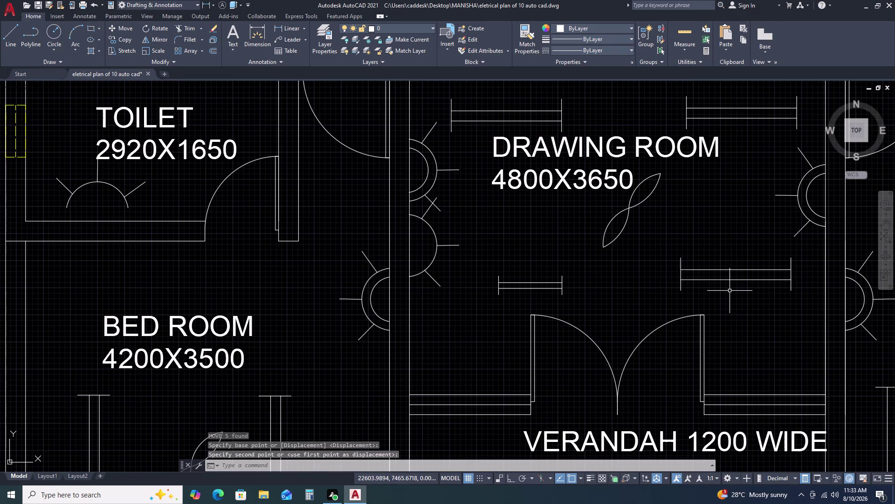
Undo 117 recent copy, move, mirror, rotate and line edits until TOI;LET reappears.
key(ctrl+z)
key(ctrl+z)
key(ctrl+z)
key(ctrl+z)
key(ctrl+z)
key(ctrl+z)
key(ctrl+z)
key(ctrl+z)
key(ctrl+z)
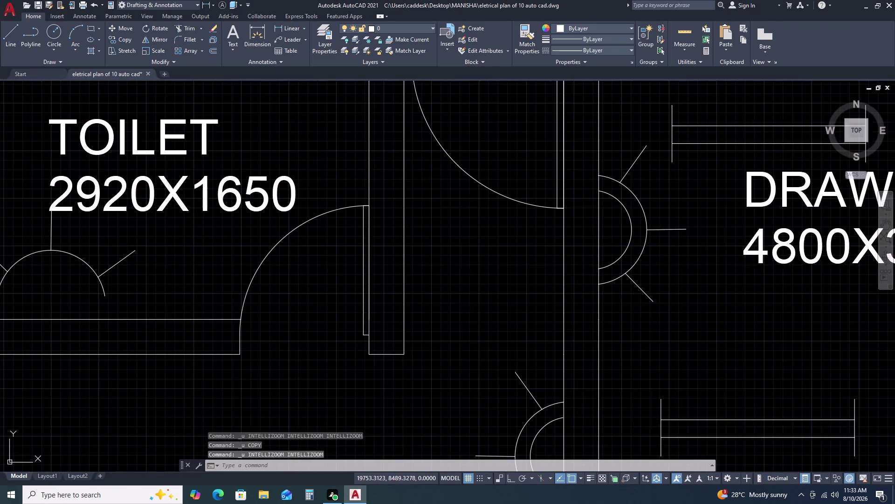
key(ctrl+z)
key(ctrl+z)
key(ctrl+z)
key(ctrl+z)
key(ctrl+z)
key(ctrl+z)
key(ctrl+z)
key(ctrl+z)
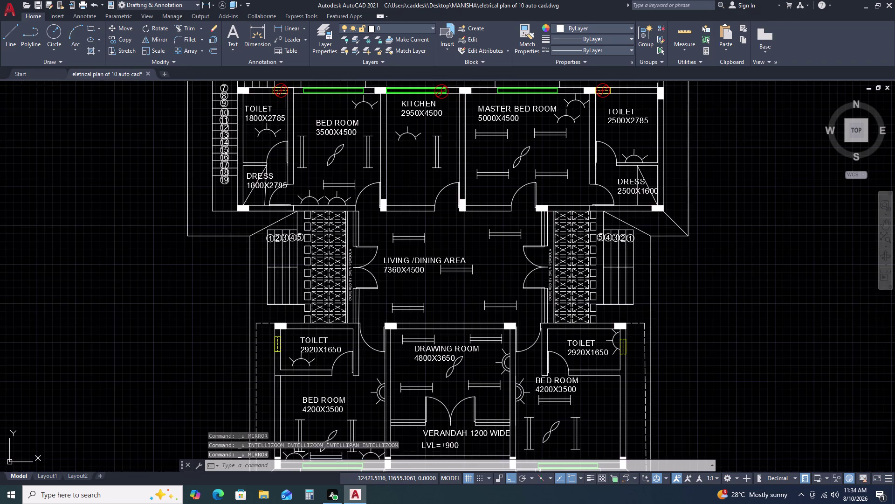
key(ctrl+z)
key(ctrl+z)
key(ctrl+z)
key(ctrl+z)
key(ctrl+z)
key(ctrl+z)
key(ctrl+z)
key(ctrl+z)
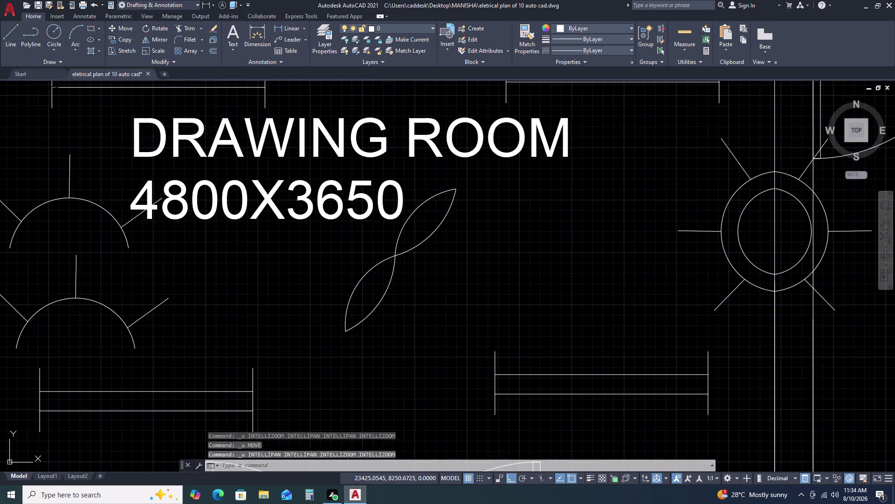
key(ctrl+z)
key(ctrl+z)
key(ctrl+z)
key(ctrl+z)
key(ctrl+z)
key(ctrl+z)
key(ctrl+z)
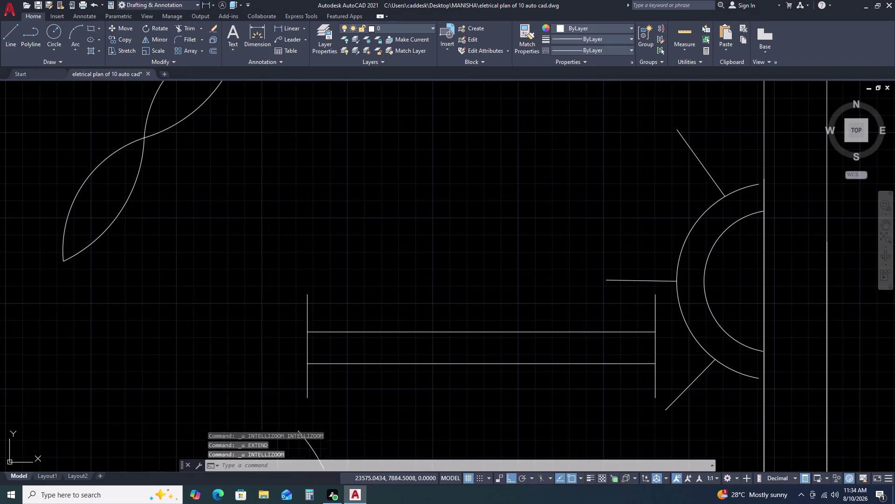
key(ctrl+z)
key(ctrl+z)
key(ctrl+z)
key(ctrl+z)
key(ctrl+z)
key(ctrl+z)
key(ctrl+z)
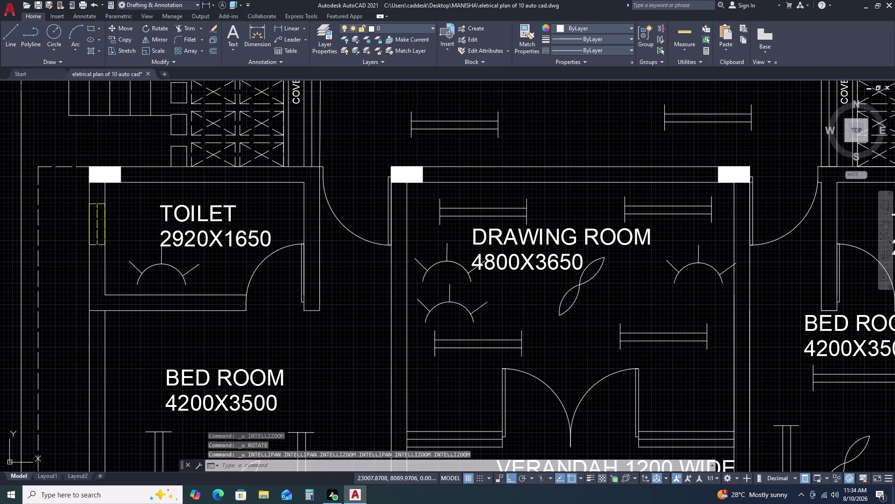
key(ctrl+z)
key(ctrl+z)
key(ctrl+z)
key(ctrl+z)
key(ctrl+z)
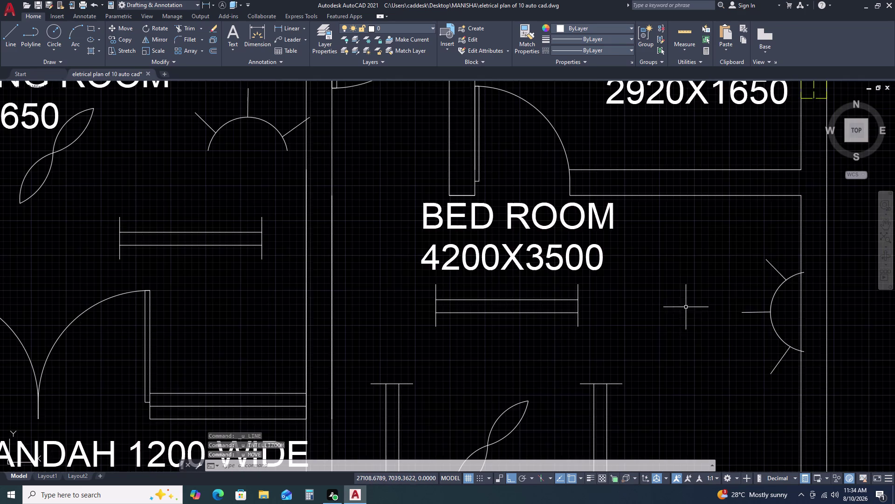
key(ctrl+z)
key(ctrl+z)
key(ctrl+z)
key(ctrl+z)
key(ctrl+z)
key(ctrl+z)
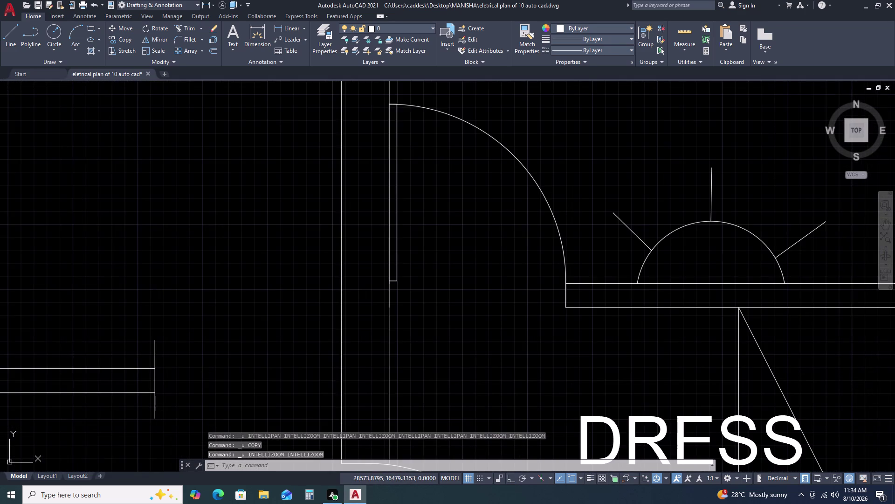
key(ctrl+z)
key(ctrl+z)
key(ctrl+z)
key(ctrl+z)
key(ctrl+z)
key(ctrl+z)
key(ctrl+z)
key(ctrl+z)
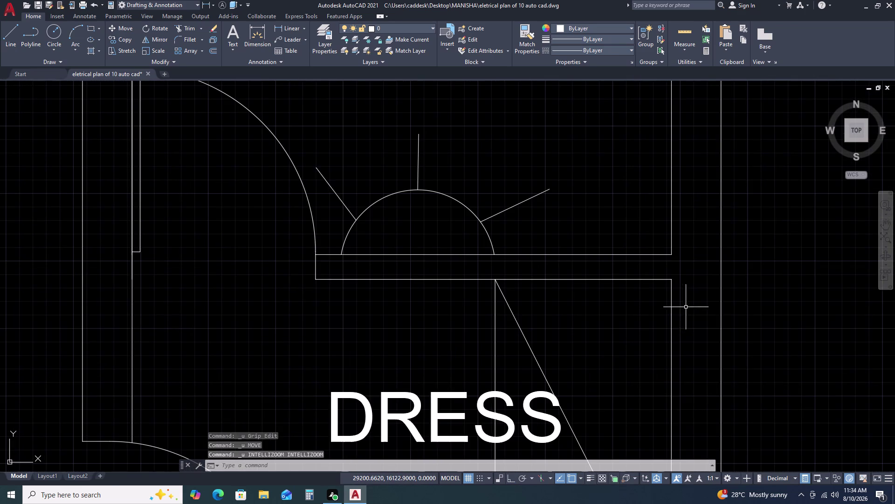
key(ctrl+z)
key(ctrl+z)
key(ctrl+z)
key(ctrl+z)
key(ctrl+z)
key(ctrl+z)
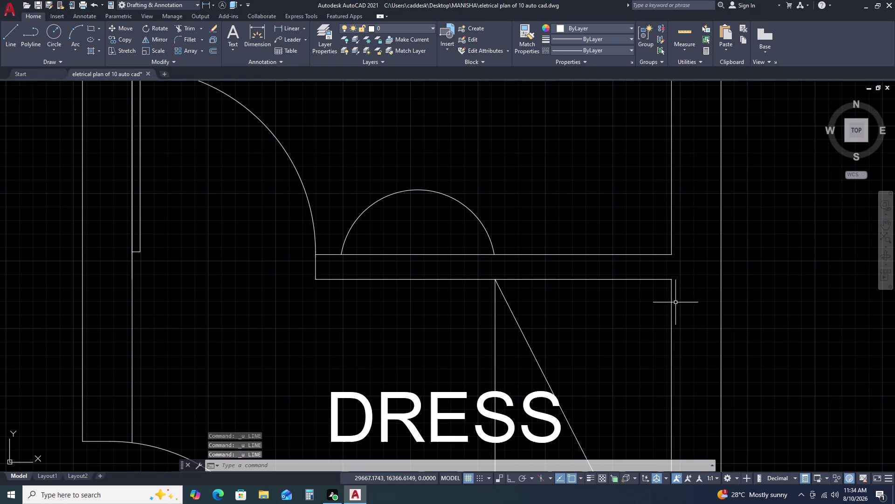
key(ctrl+z)
key(ctrl+z)
key(ctrl+z)
key(ctrl+z)
key(ctrl+z)
key(ctrl+z)
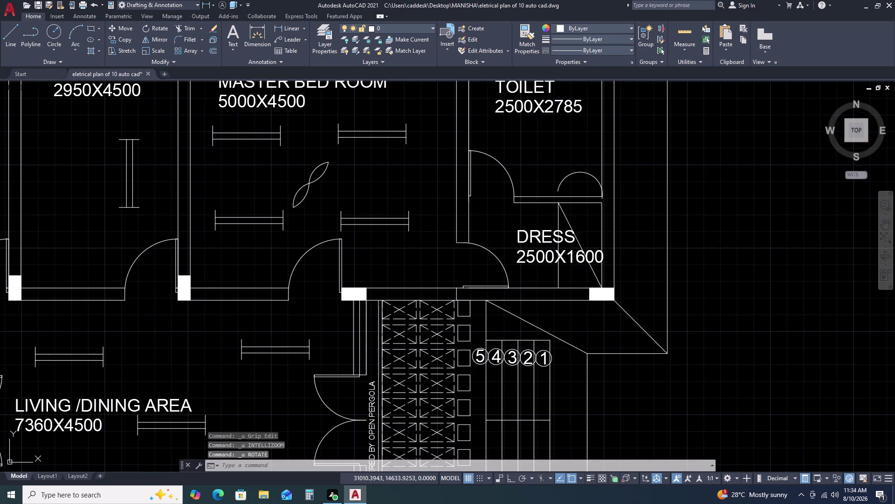
key(ctrl+z)
key(ctrl+z)
key(ctrl+z)
key(ctrl+z)
key(ctrl+z)
key(ctrl+z)
key(ctrl+z)
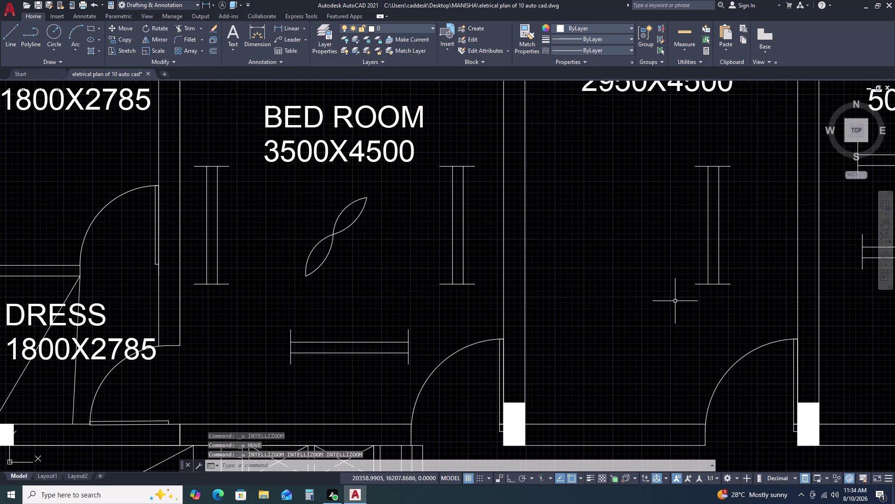
key(ctrl+z)
key(ctrl+z)
key(ctrl+z)
key(ctrl+z)
key(ctrl+z)
key(ctrl+z)
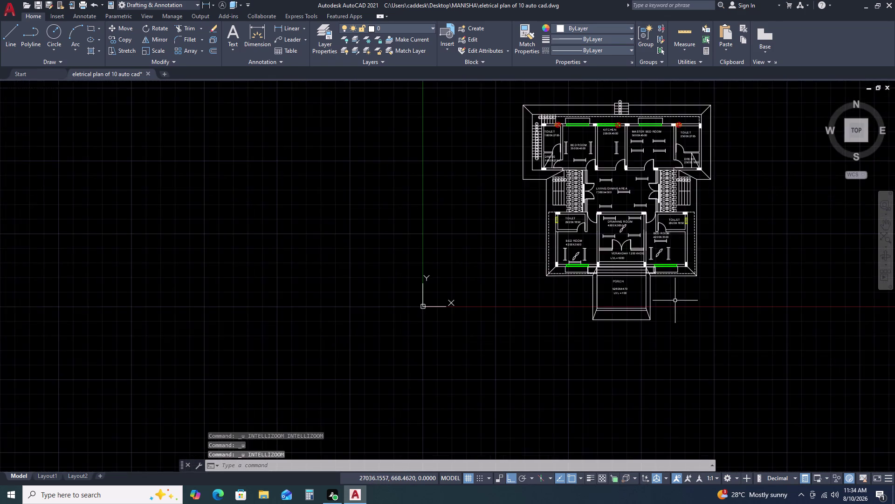
key(ctrl+z)
key(ctrl+z)
key(ctrl+z)
key(ctrl+z)
key(ctrl+z)
key(ctrl+z)
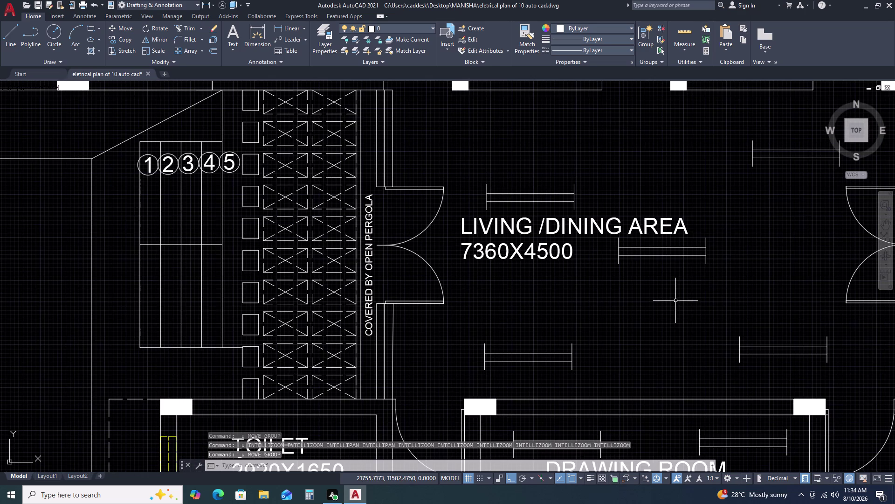
key(ctrl+z)
key(ctrl+z)
key(ctrl+z)
key(ctrl+z)
key(ctrl+z)
key(ctrl+z)
key(ctrl+z)
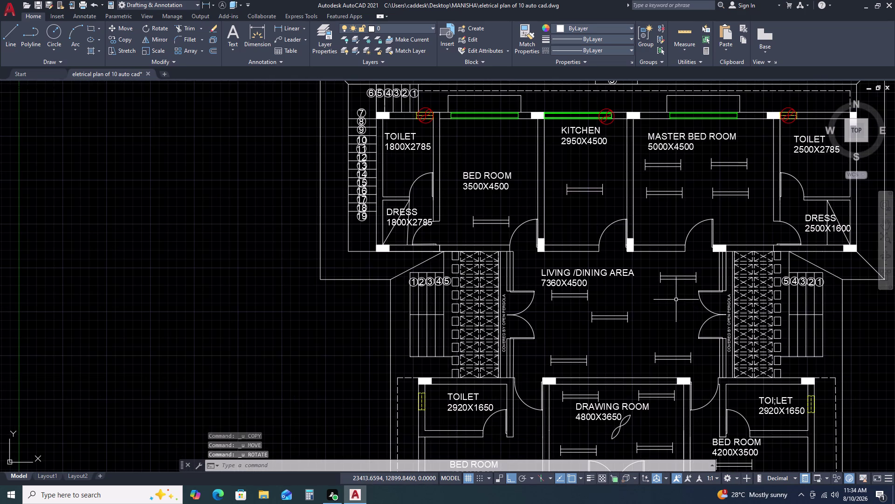
key(ctrl+z)
key(ctrl+z)
key(ctrl+z)
key(ctrl+z)
key(ctrl+z)
key(ctrl+z)
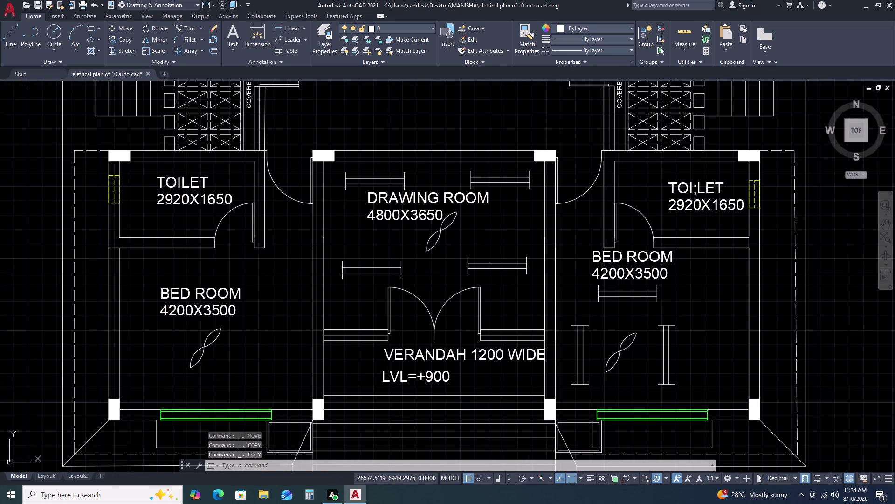
key(ctrl+z)
key(ctrl+z)
key(ctrl+z)
key(ctrl+z)
key(ctrl+z)
key(ctrl+z)
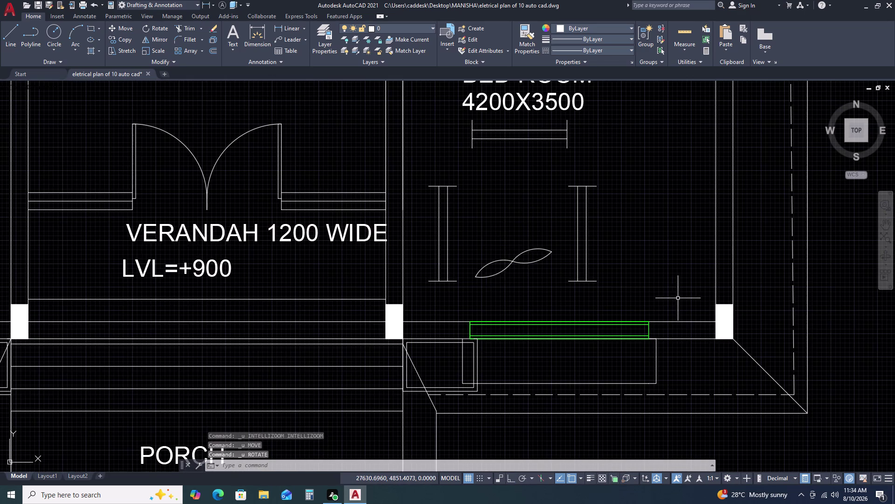
key(ctrl+z)
key(ctrl+z)
key(ctrl+z)
key(ctrl+z)
key(ctrl+z)
key(ctrl+z)
key(ctrl+z)
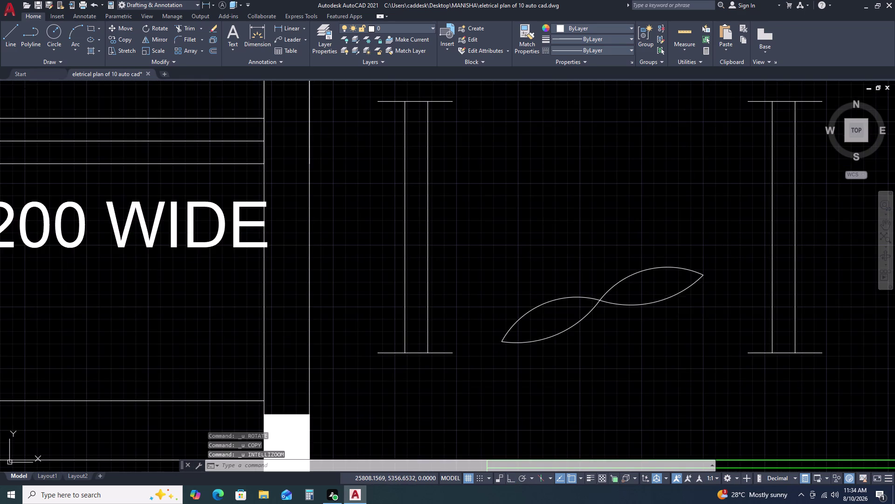
key(ctrl+z)
key(ctrl+z)
Try shrinking the leaf shape with SCALE, then undo the resize.
key(ctrl+z)
scroll(down, 3)
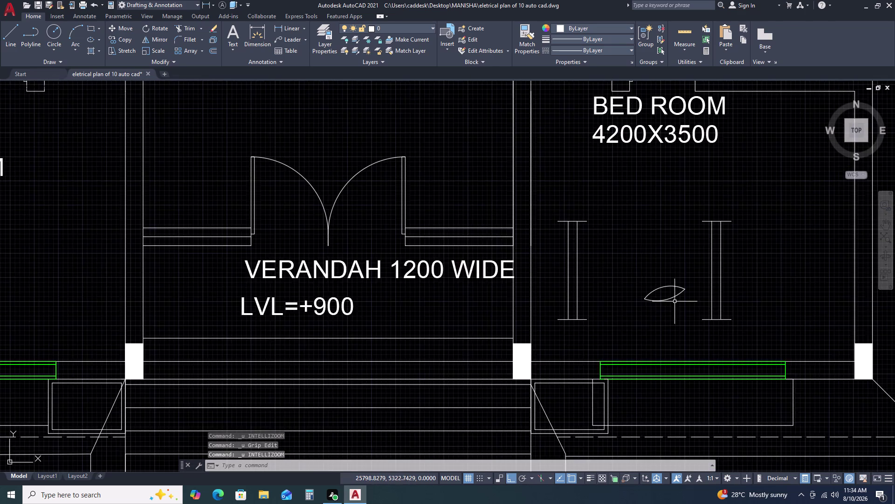
scroll(down, 3)
scroll(up, 3)
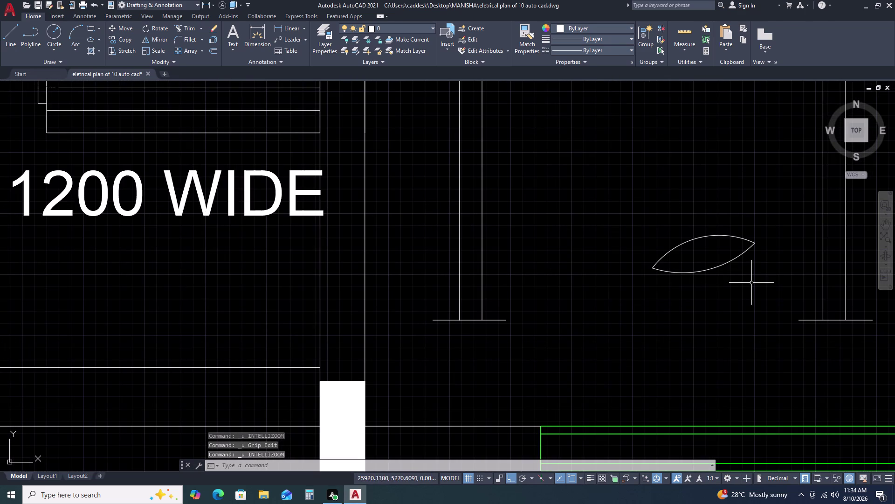
click(745, 250)
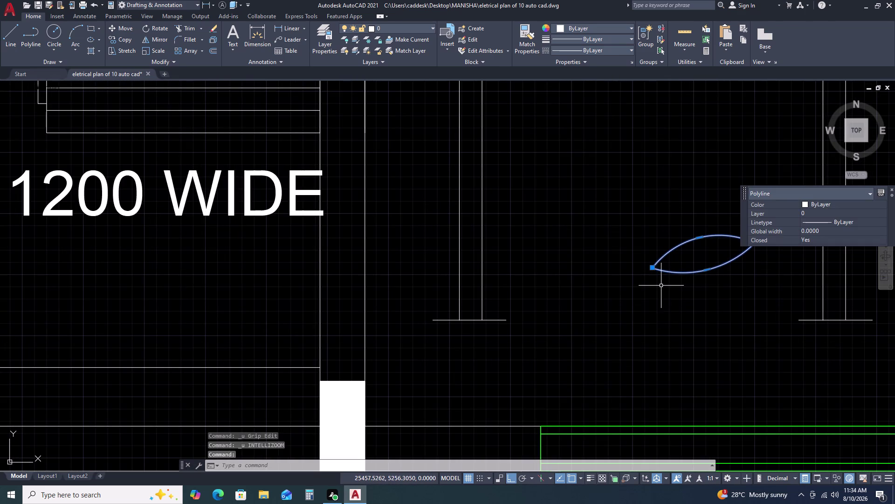
text(SC)
key(space)
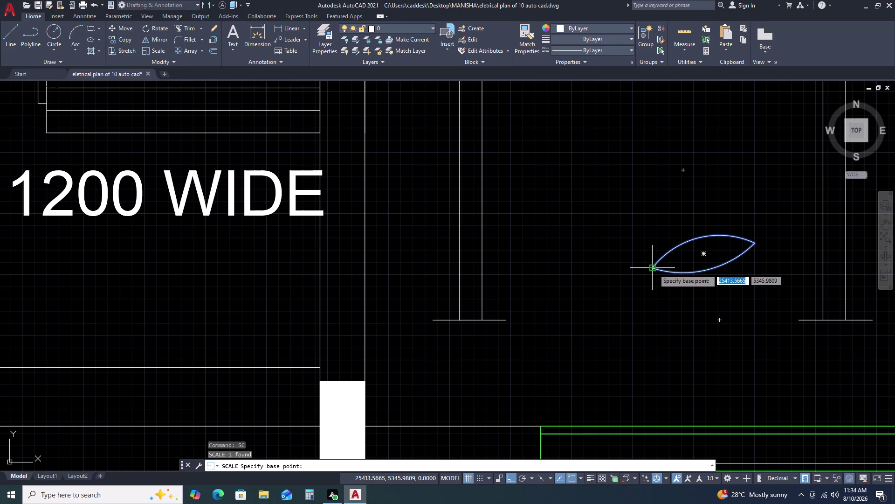
click(654, 269)
click(678, 261)
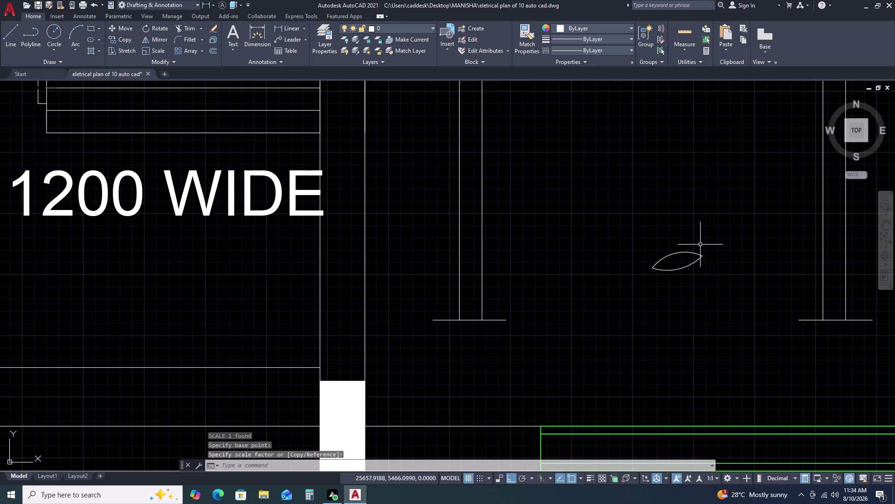
key(ctrl+z)
Mirror the leaf about a slanted axis with Ortho off, keeping the original blade.
drag(756, 272, 740, 238)
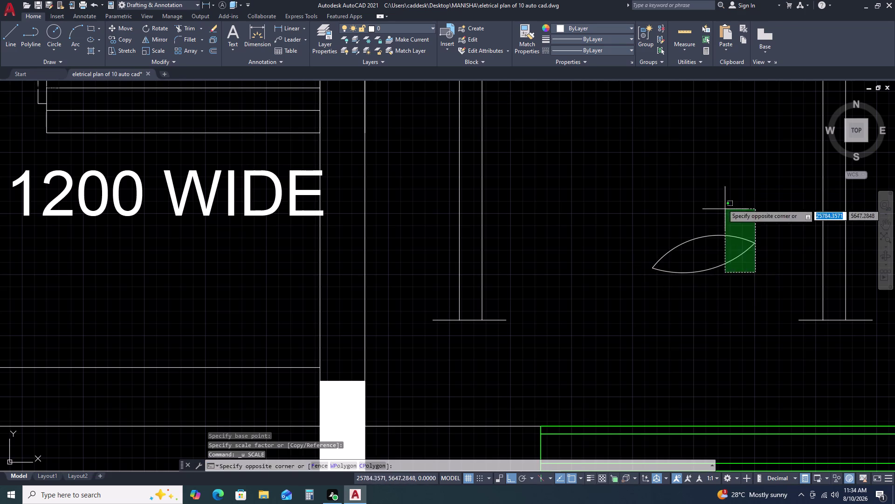
click(723, 203)
text(MI)
key(space)
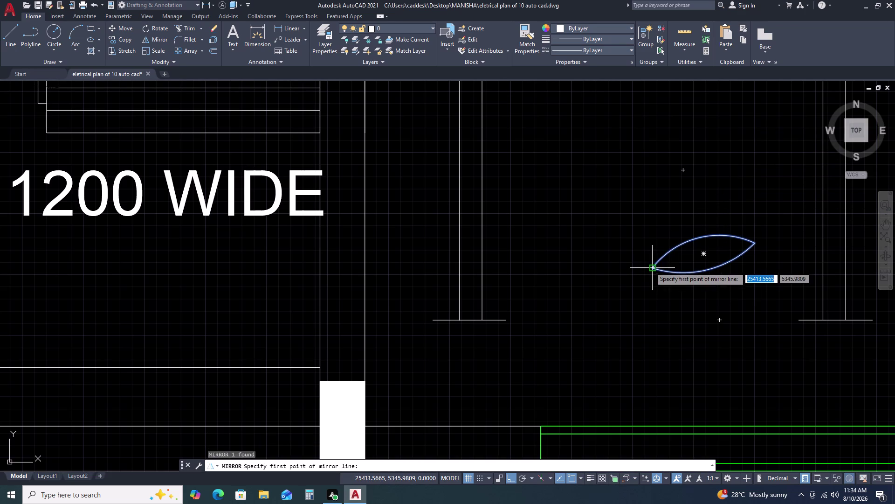
click(650, 268)
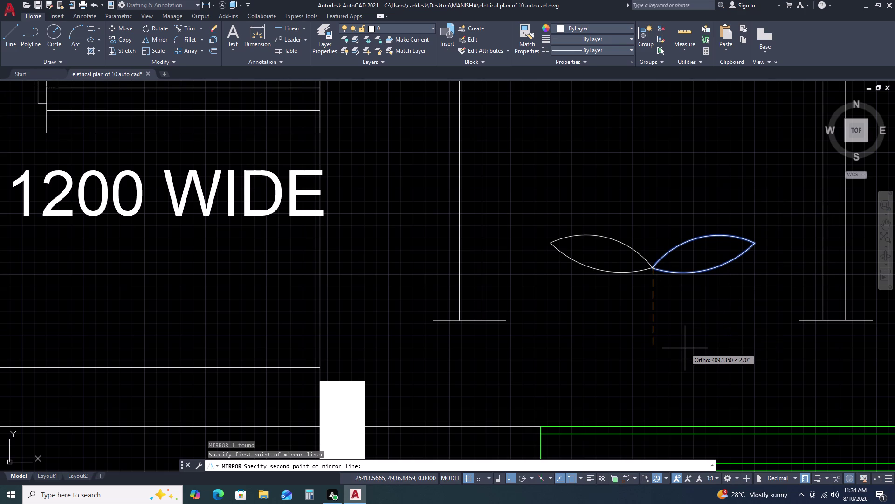
key(F8)
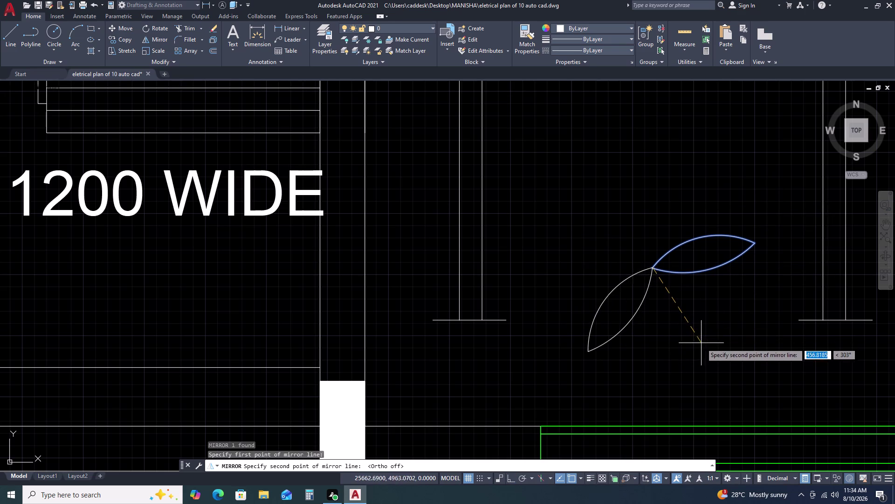
click(695, 402)
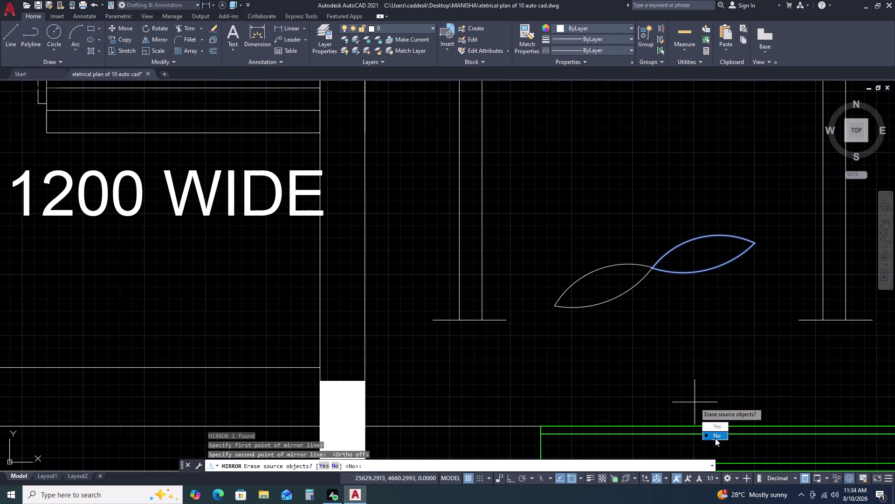
drag(717, 437, 695, 402)
Rotate both blades 90° about the point where they meet.
drag(762, 198, 759, 204)
click(551, 308)
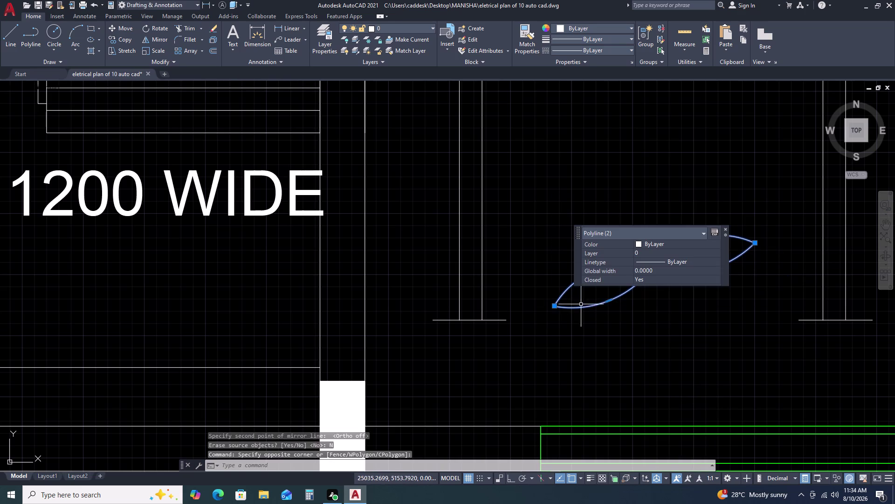
text(RO)
key(space)
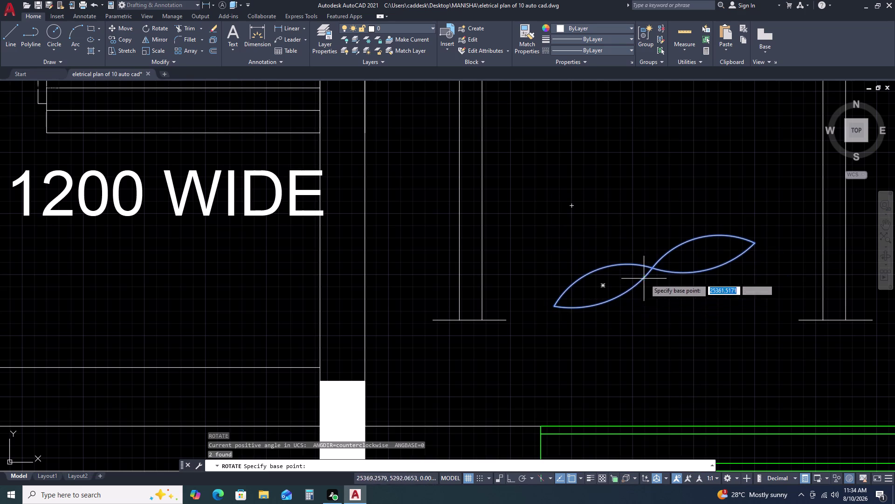
click(654, 269)
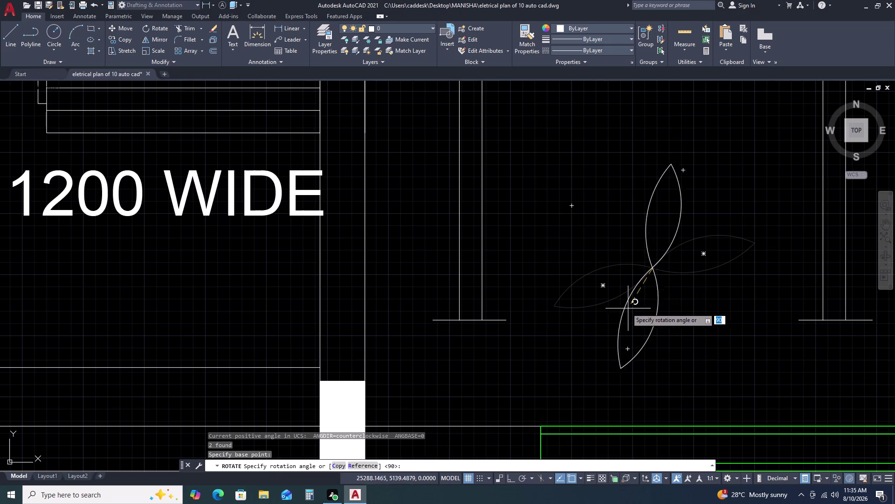
click(613, 300)
scroll(down, 3)
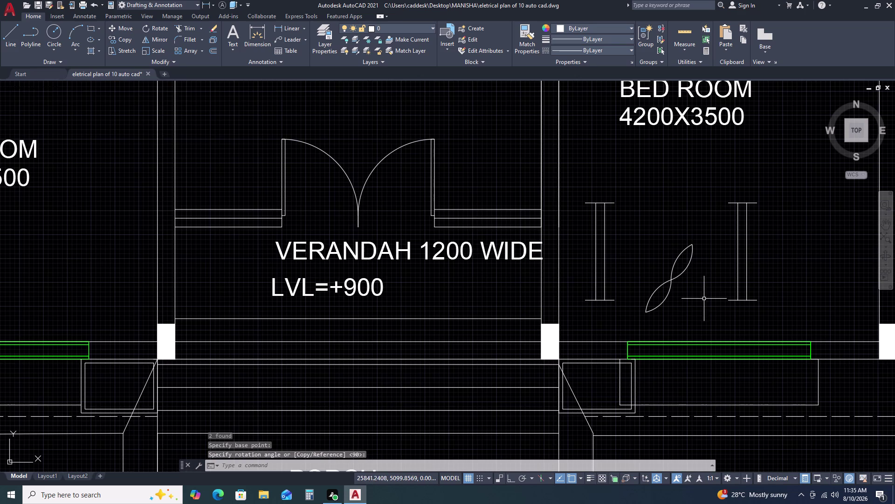
Scale the right tube light down about its midpoint.
scroll(down, 3)
click(712, 227)
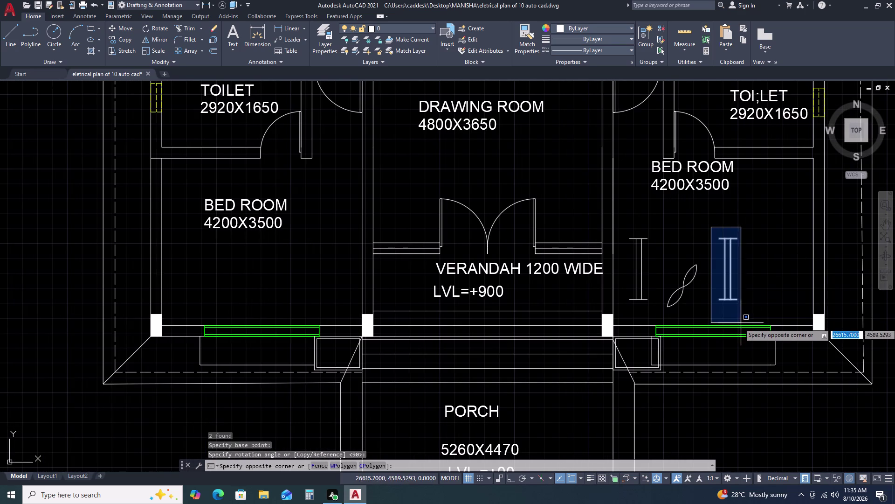
click(744, 318)
text(SC)
key(space)
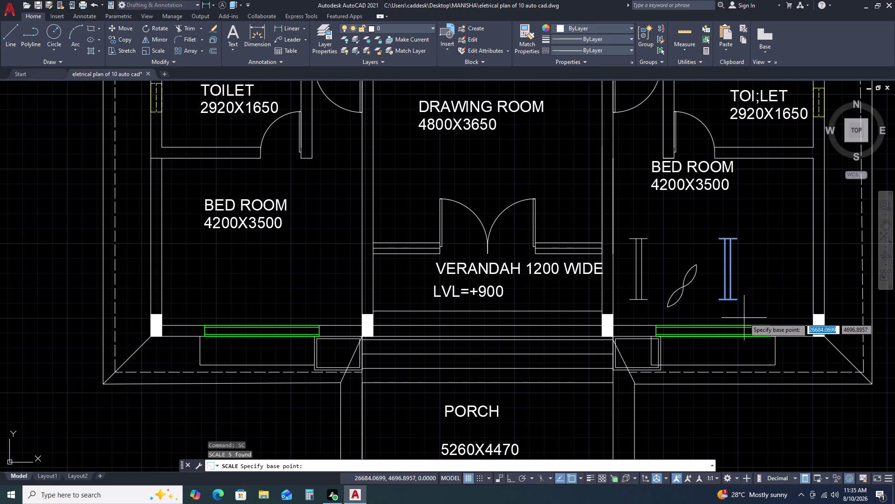
scroll(up, 3)
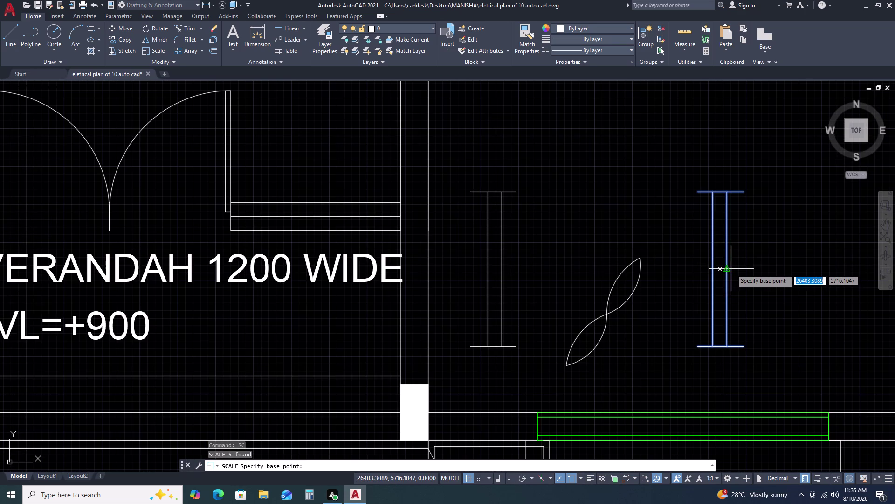
click(727, 269)
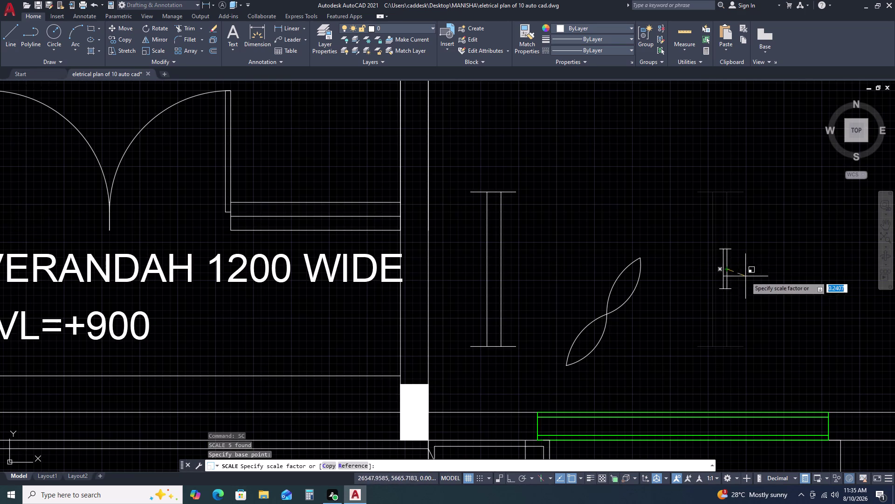
click(771, 299)
Delete the left tube light beside the fan.
scroll(down, 3)
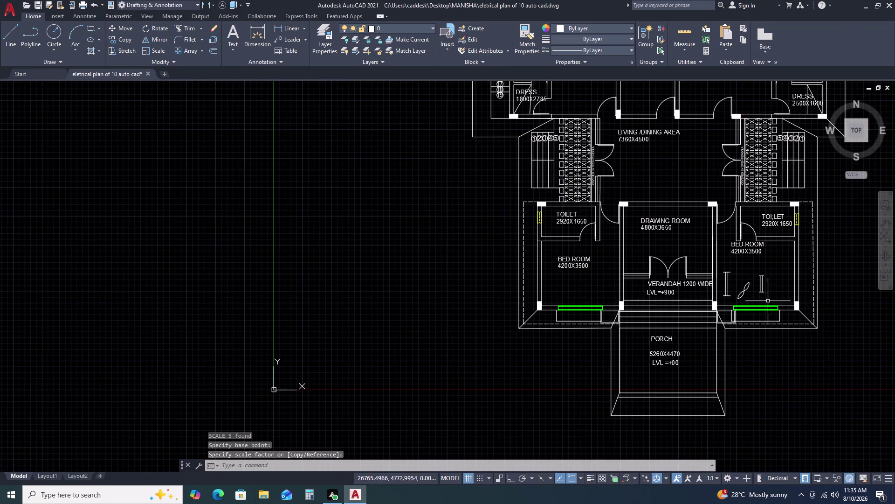
scroll(up, 3)
click(689, 220)
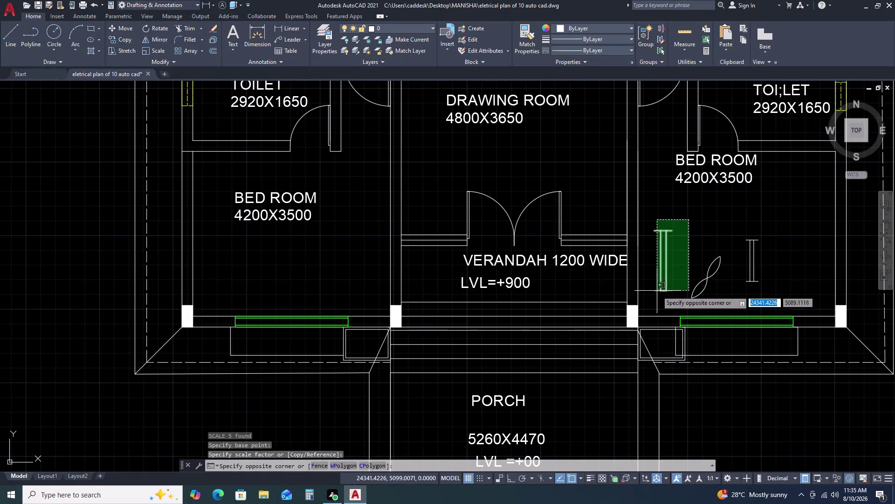
click(654, 295)
key(Delete)
scroll(down, 3)
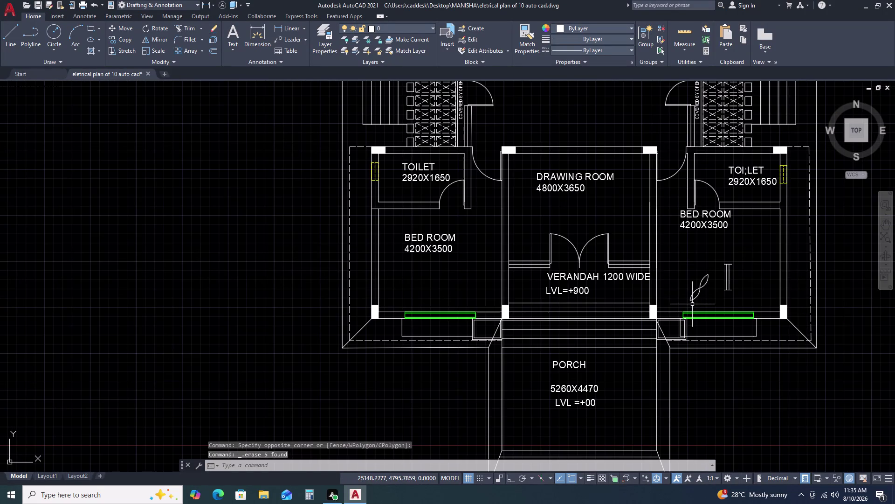
scroll(up, 3)
click(706, 294)
click(704, 223)
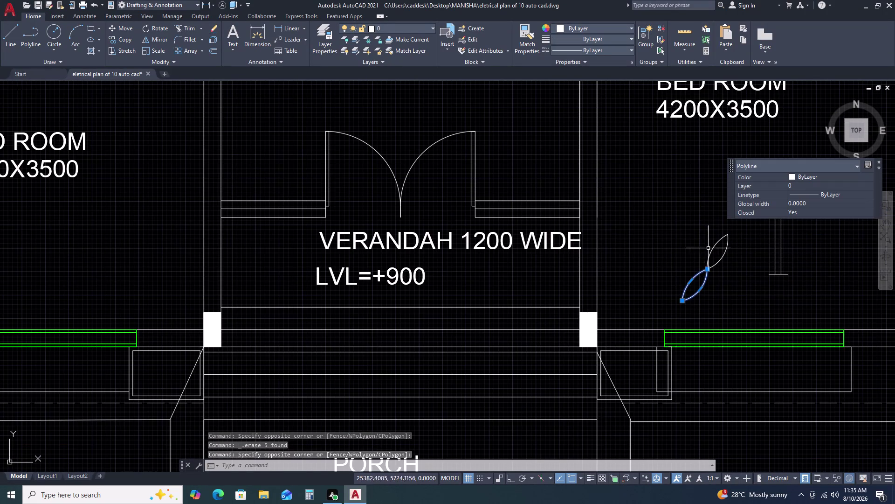
Scale both fan blades about their meeting point.
drag(721, 279, 721, 270)
drag(705, 233, 704, 229)
text(SC)
key(space)
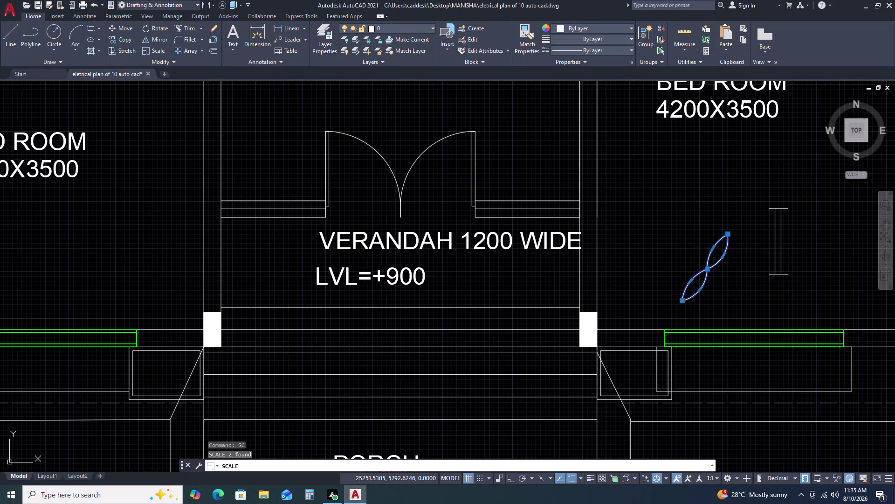
click(706, 271)
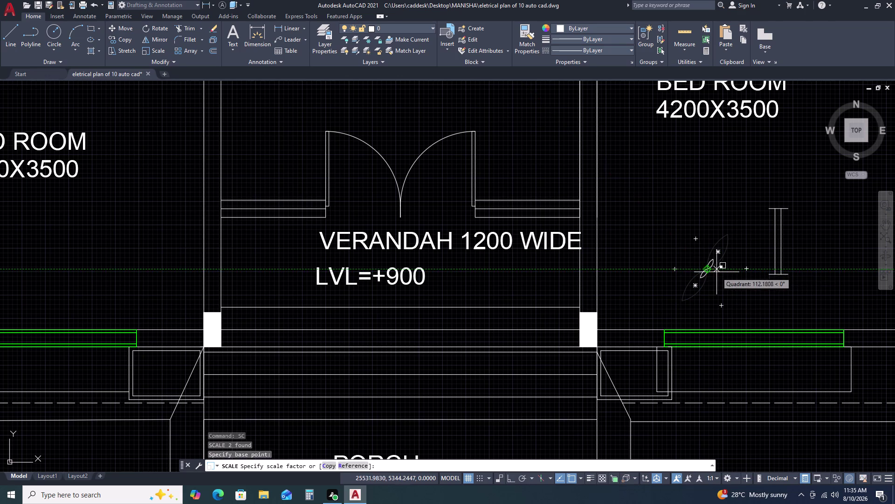
click(722, 288)
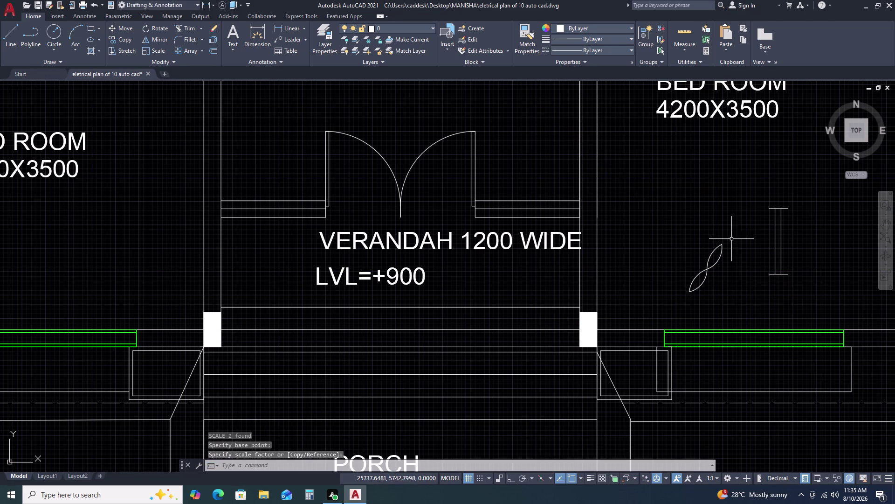
Move the fan symbol closer to the tube light.
click(732, 238)
click(667, 298)
text(M)
key(space)
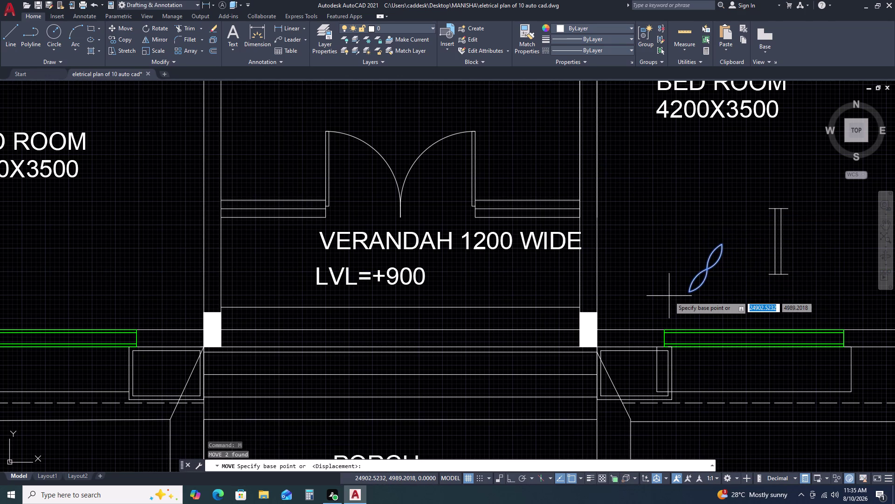
click(682, 296)
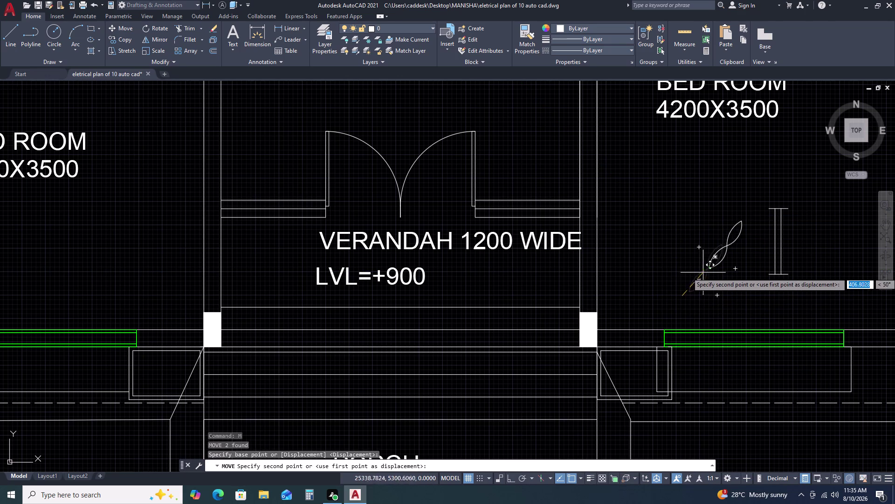
click(707, 266)
Shrink the fan symbol further using its lower tip as the base point.
scroll(down, 3)
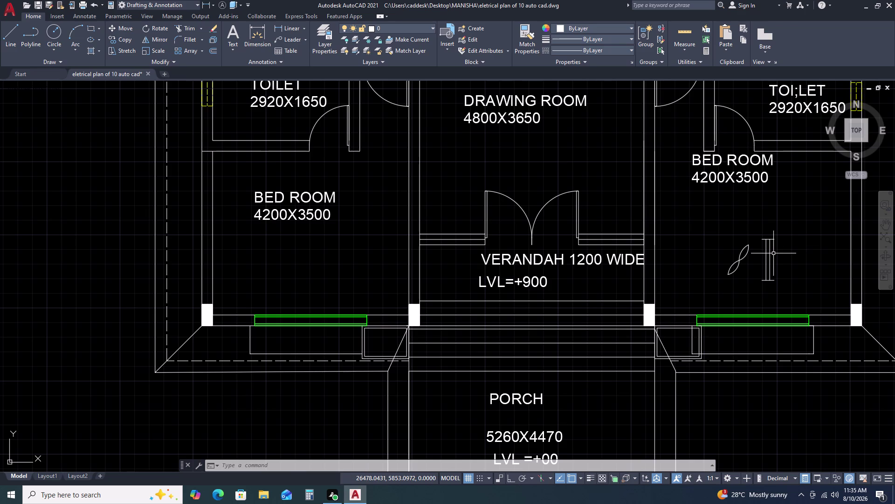
scroll(up, 3)
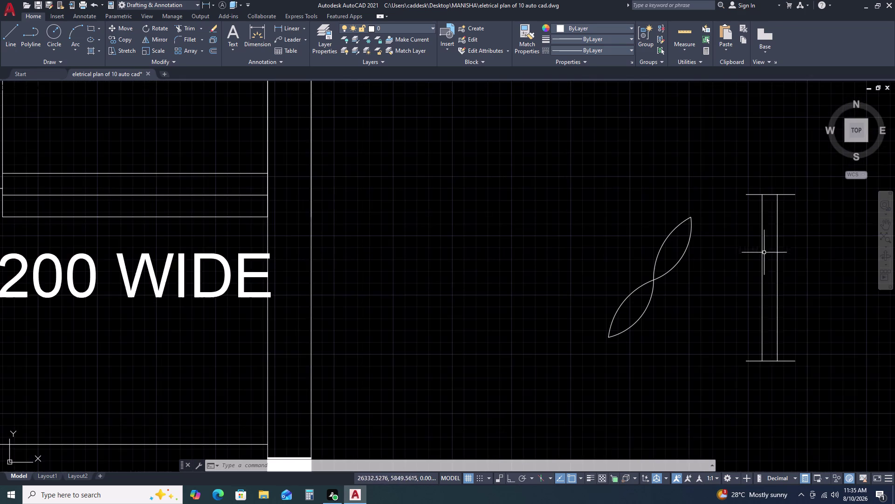
scroll(down, 3)
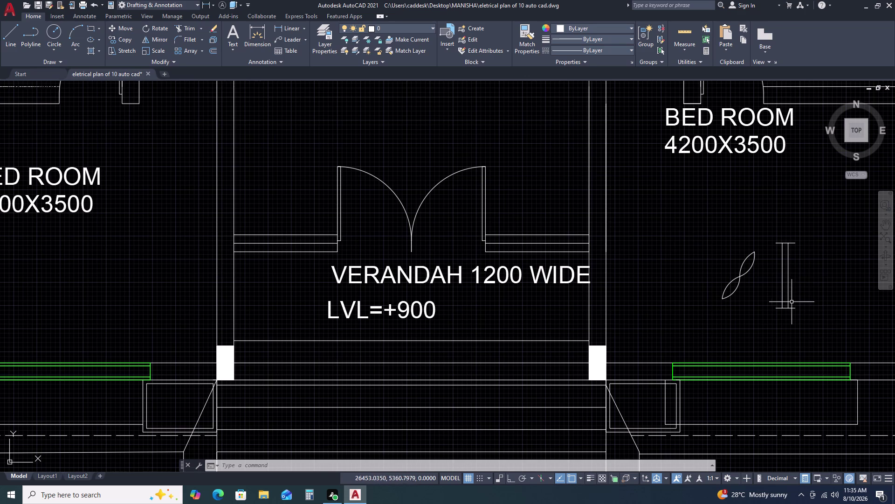
scroll(up, 3)
click(757, 169)
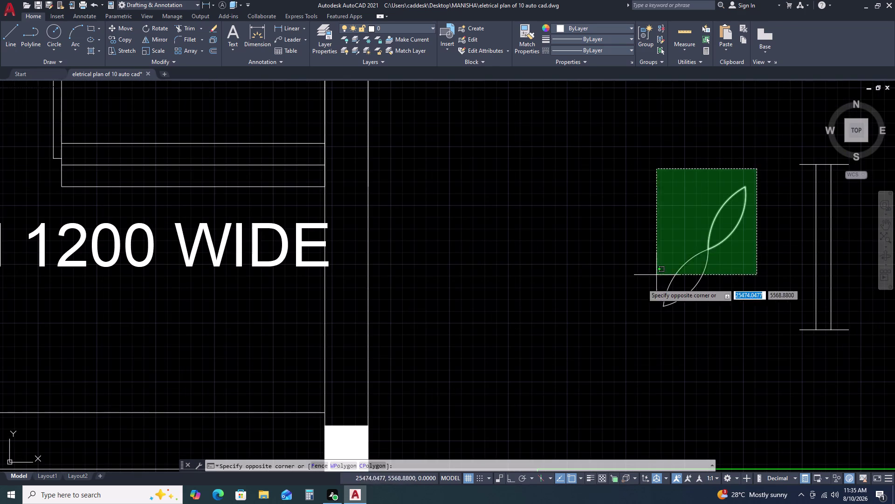
click(622, 316)
text(SC)
key(space)
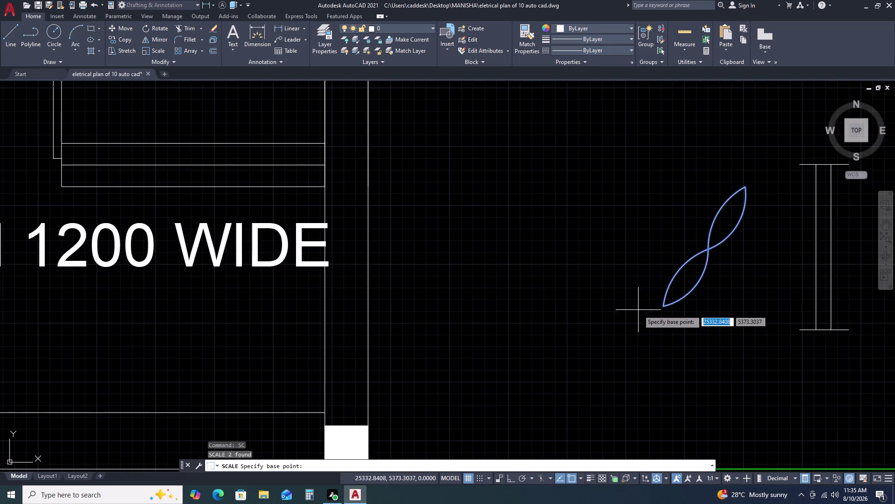
click(664, 309)
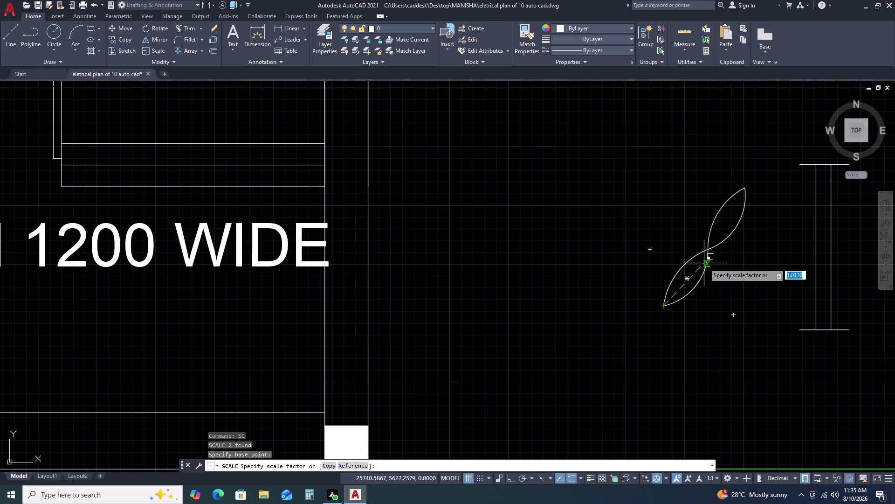
click(705, 262)
Pan back to the bedroom and select the five lines of the light fixture.
scroll(down, 3)
middle_drag(747, 315, 737, 270)
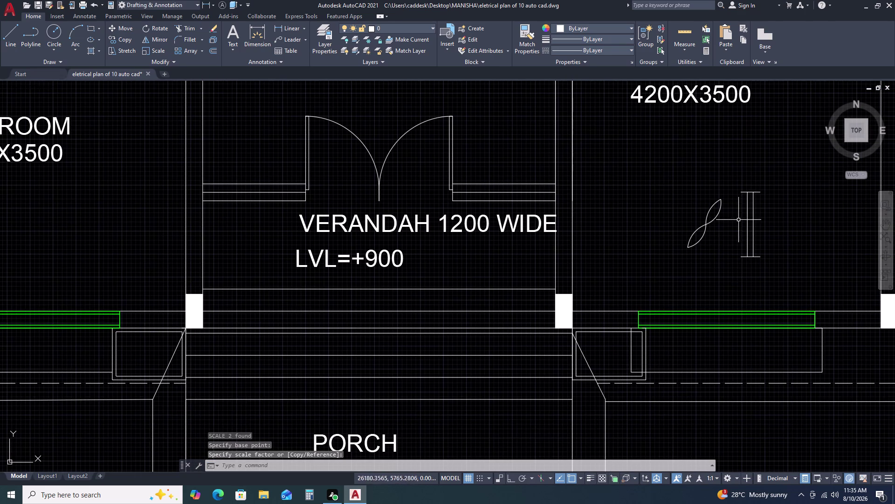
click(771, 184)
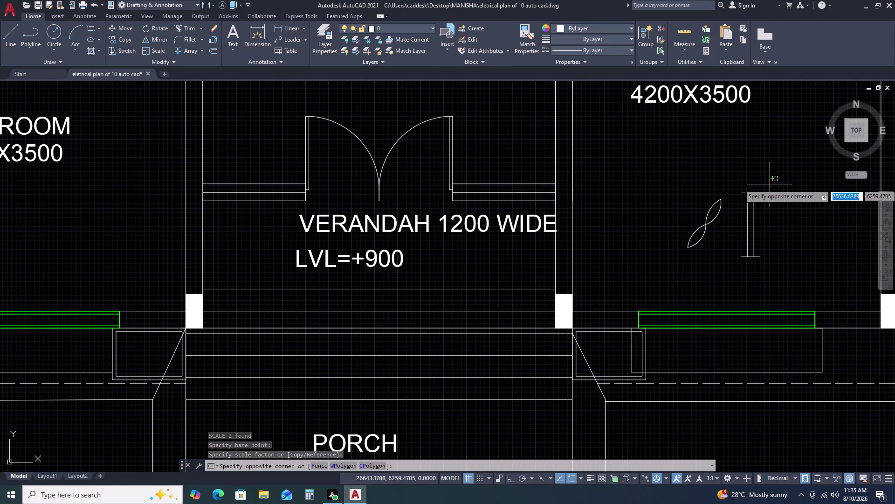
click(742, 279)
Scale the tube light fixture from its bottom point, then abandon scaling its rectangle outline.
text(S)
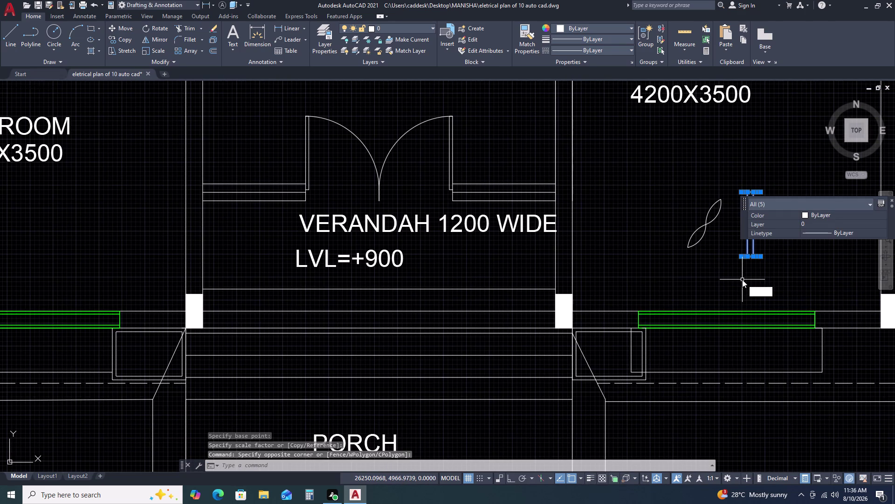
text(C)
key(space)
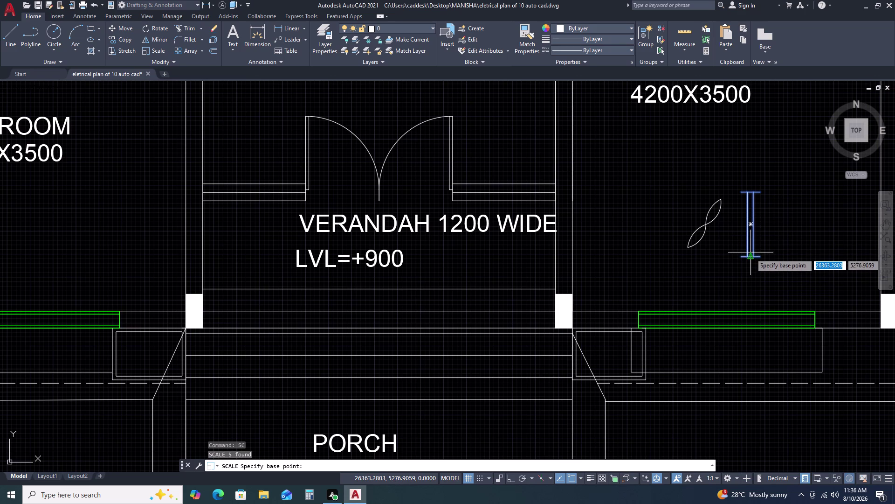
click(752, 255)
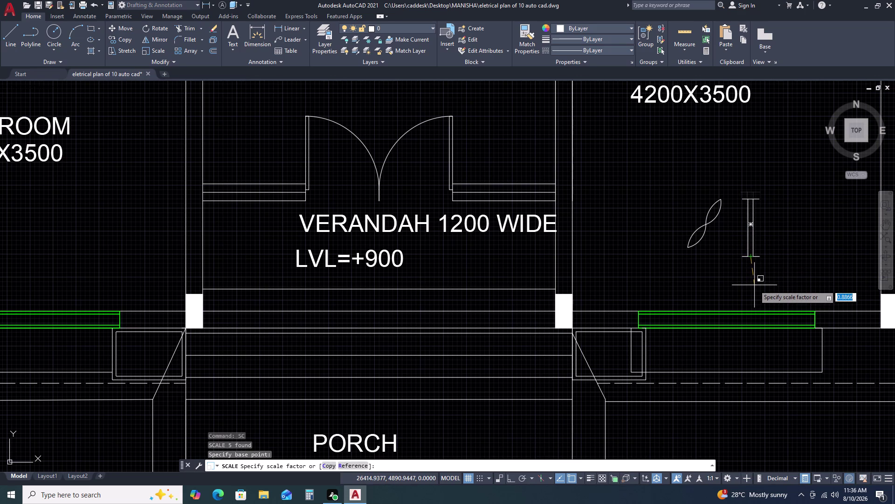
click(754, 284)
scroll(up, 3)
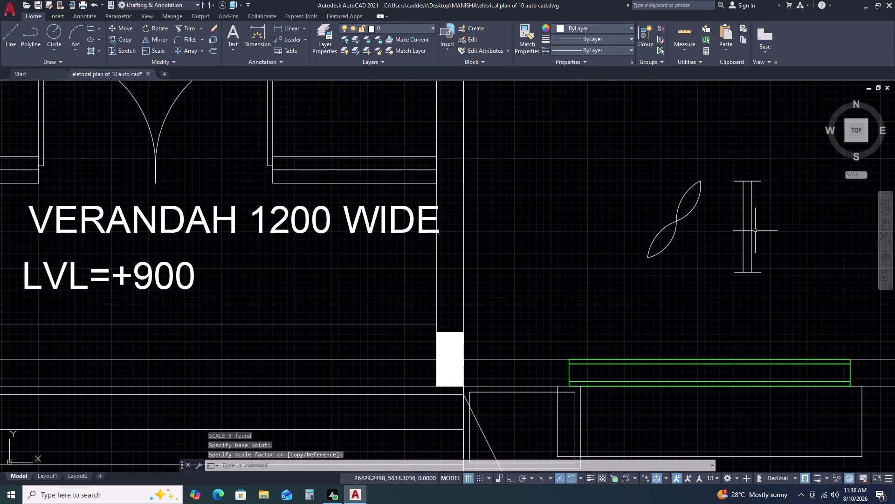
scroll(down, 3)
click(754, 218)
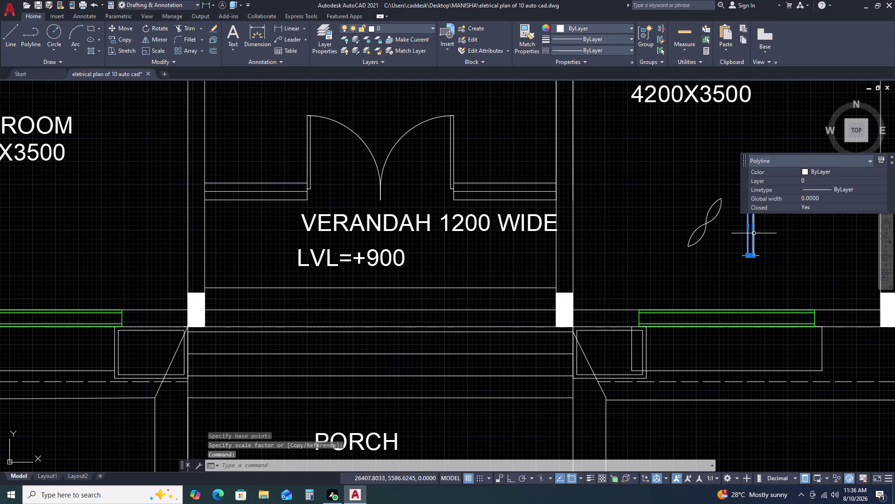
text(SC)
key(space)
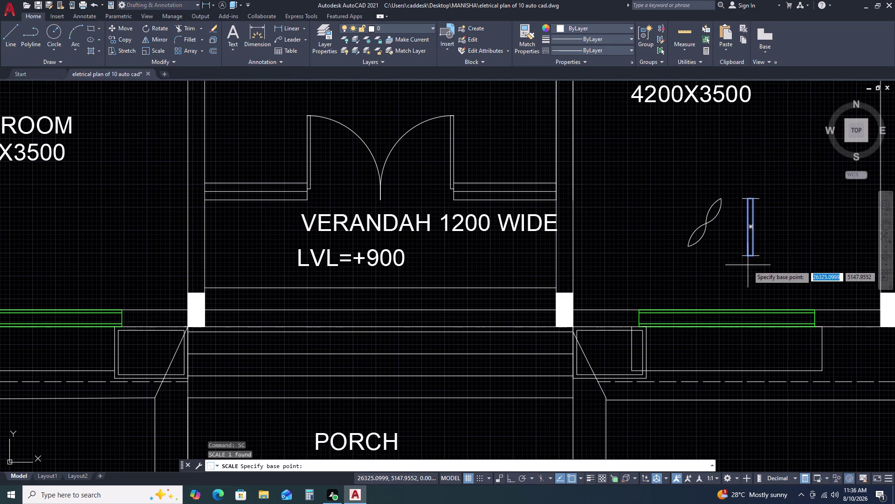
scroll(up, 3)
click(753, 227)
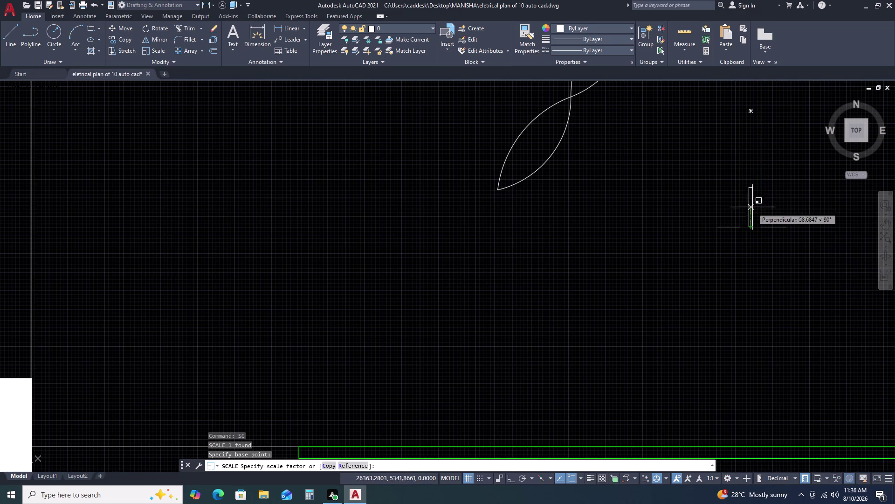
middle_drag(751, 180, 738, 265)
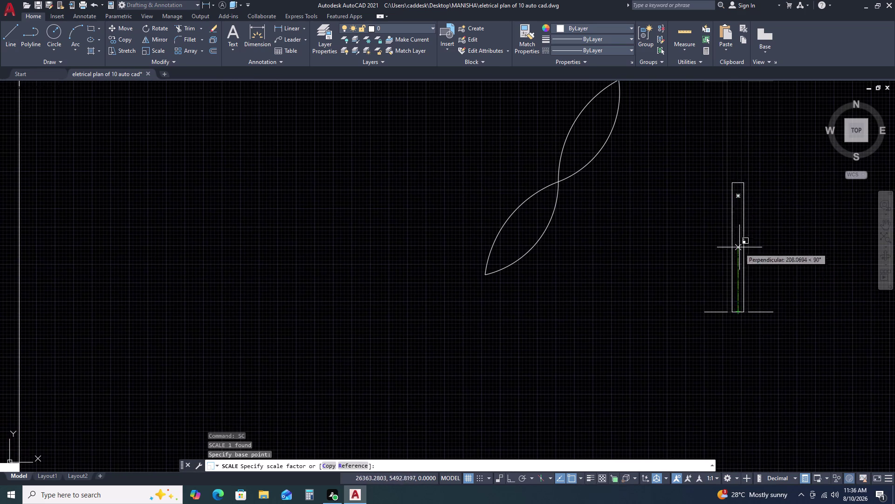
key(Escape)
scroll(down, 3)
scroll(down, 3)
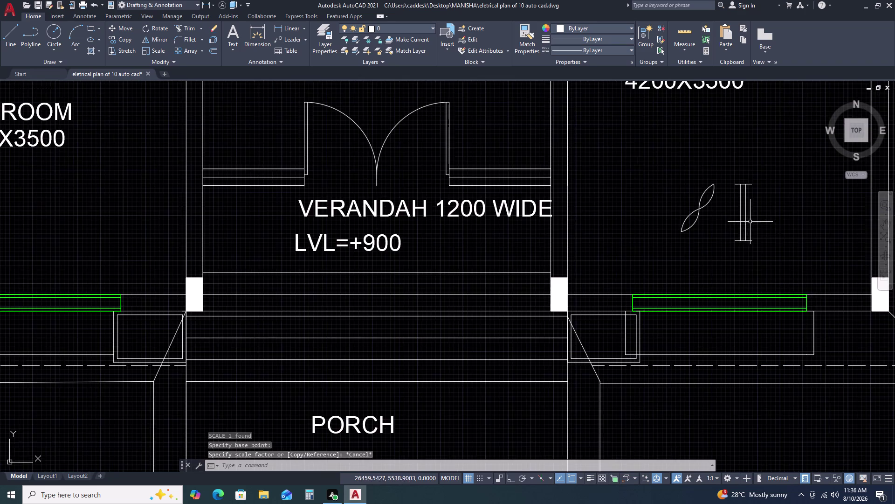
scroll(down, 3)
scroll(down, 3)
scroll(up, 3)
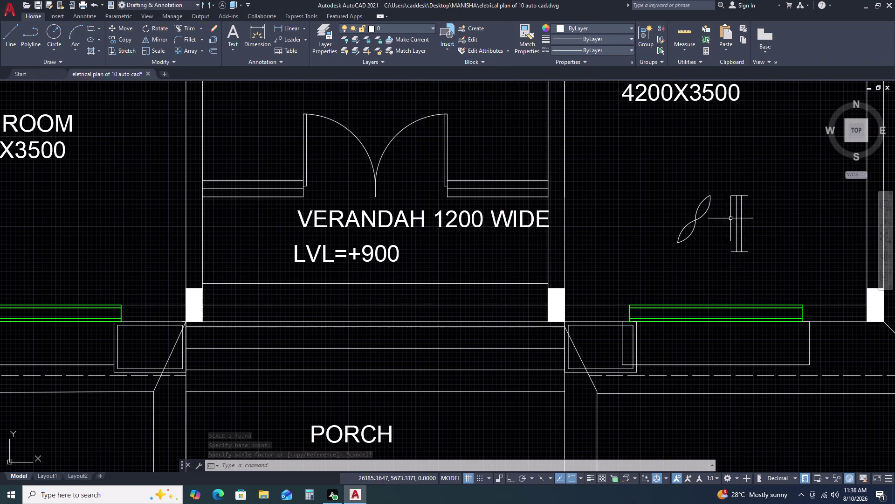
Shorten the fixture's rectangle with SCALE using the Reference option from its bottom.
click(743, 213)
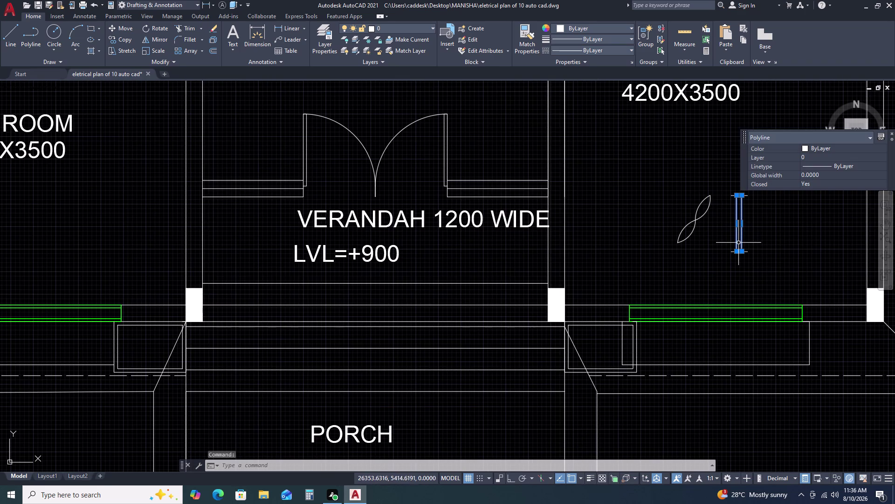
key(s)
text(C)
key(space)
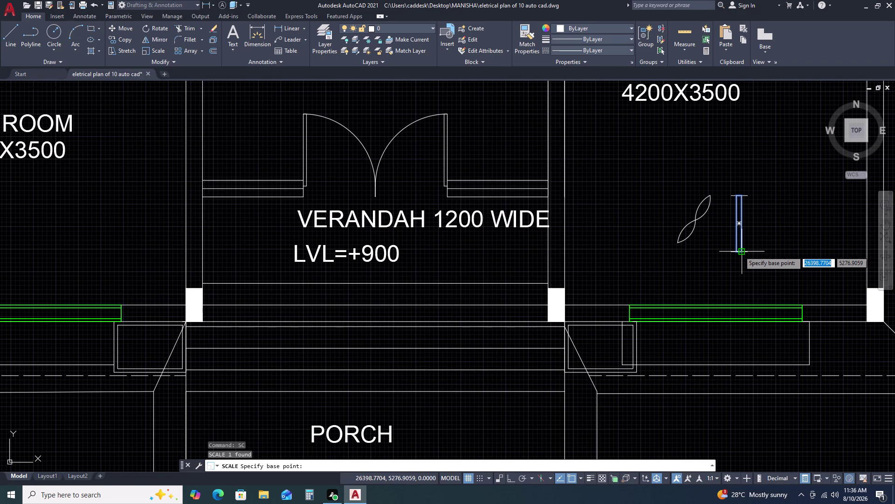
click(739, 250)
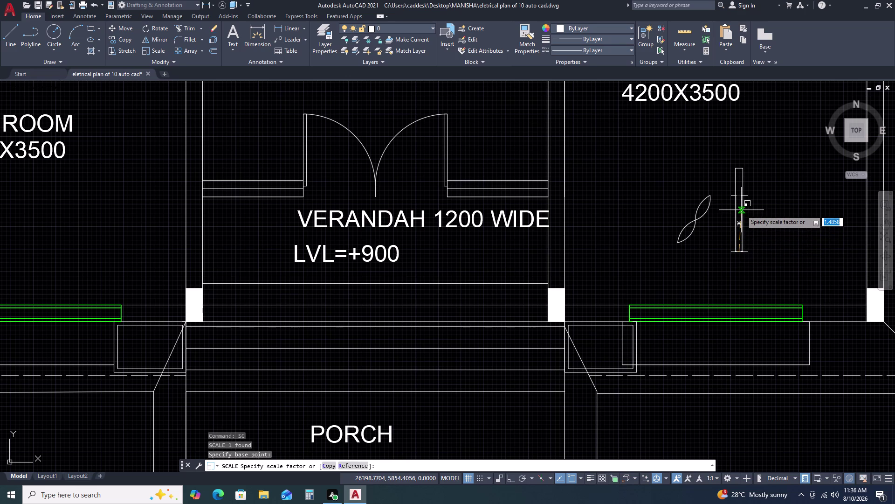
text(R)
key(space)
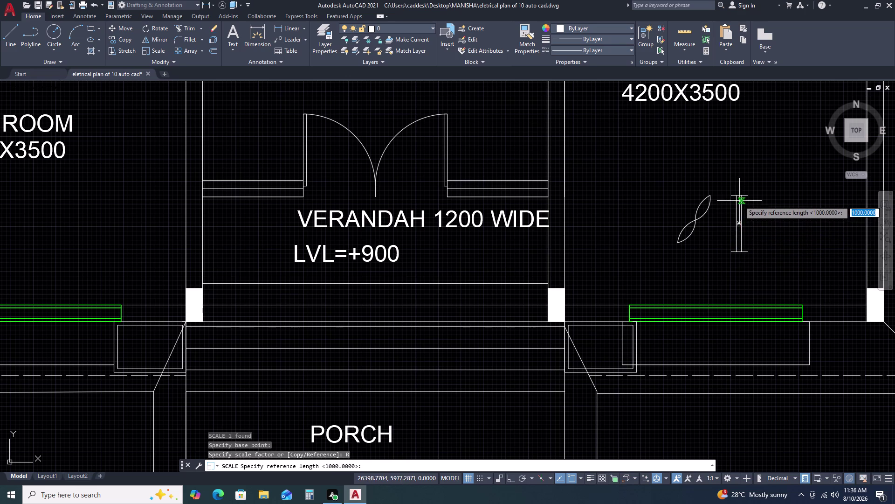
click(741, 197)
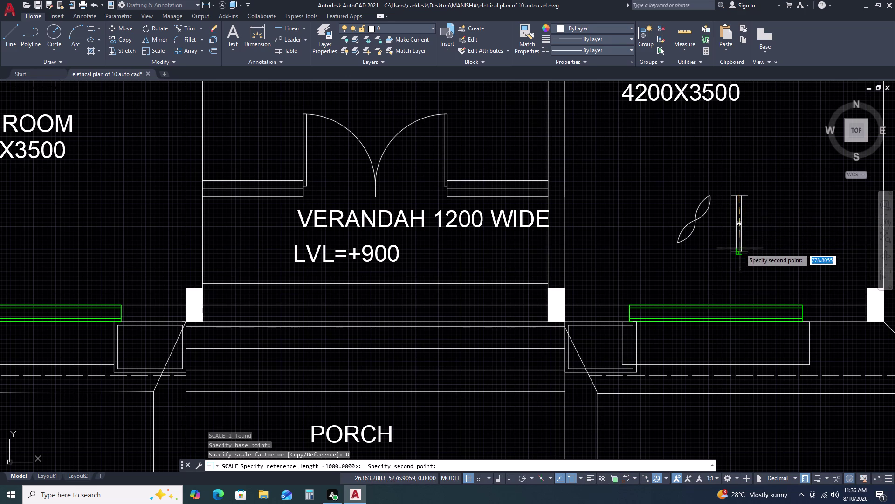
click(740, 251)
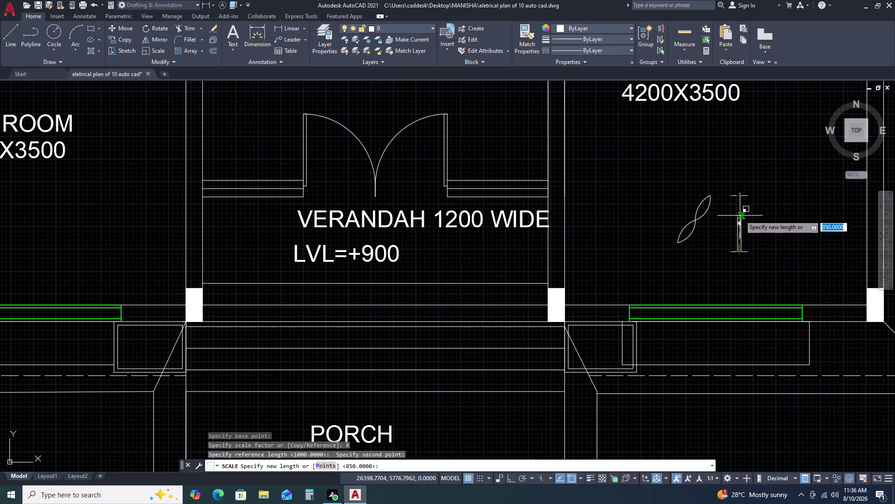
click(738, 198)
scroll(up, 3)
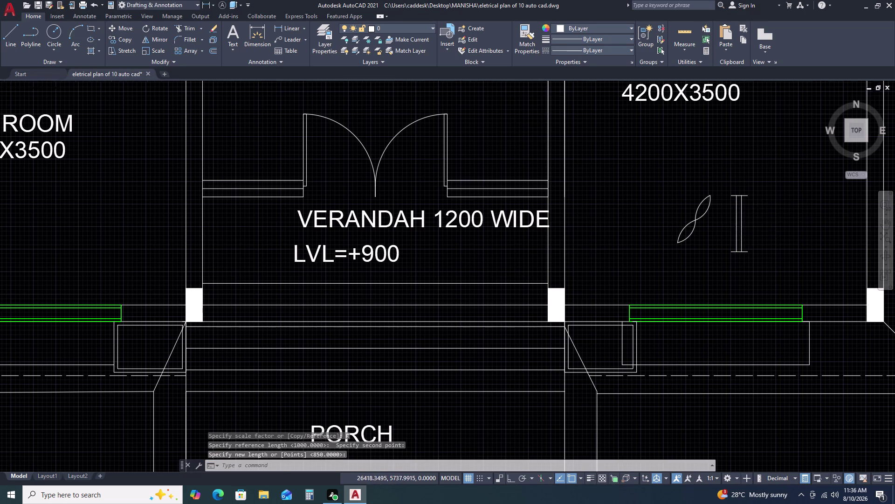
scroll(up, 3)
scroll(down, 3)
scroll(down, 3)
scroll(up, 3)
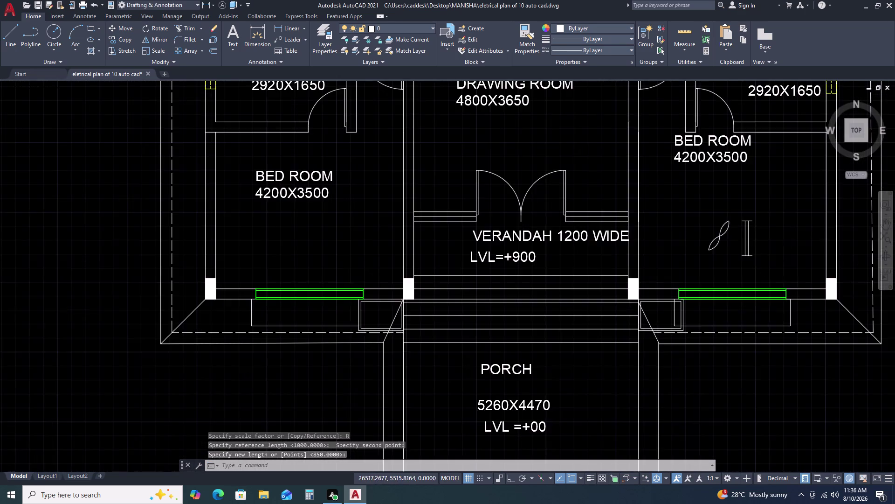
scroll(up, 3)
Grip-stretch the rectangle's side inward to narrow the tube light's width.
click(724, 226)
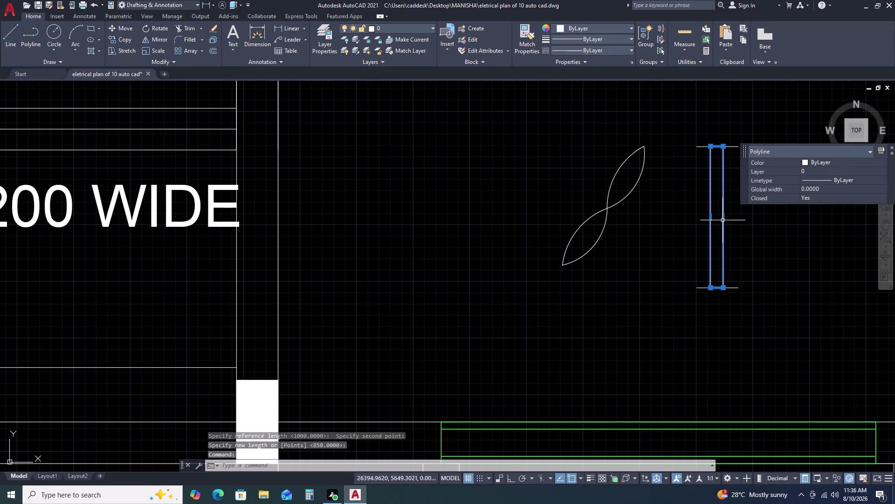
click(723, 216)
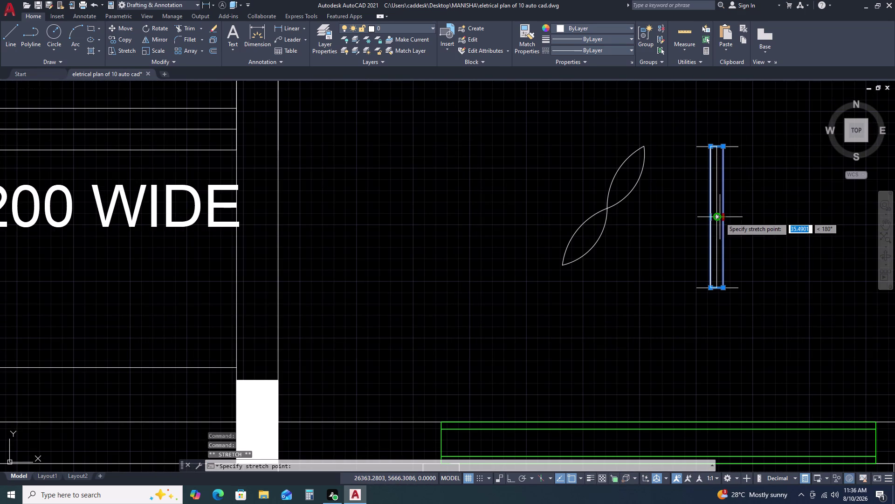
scroll(up, 3)
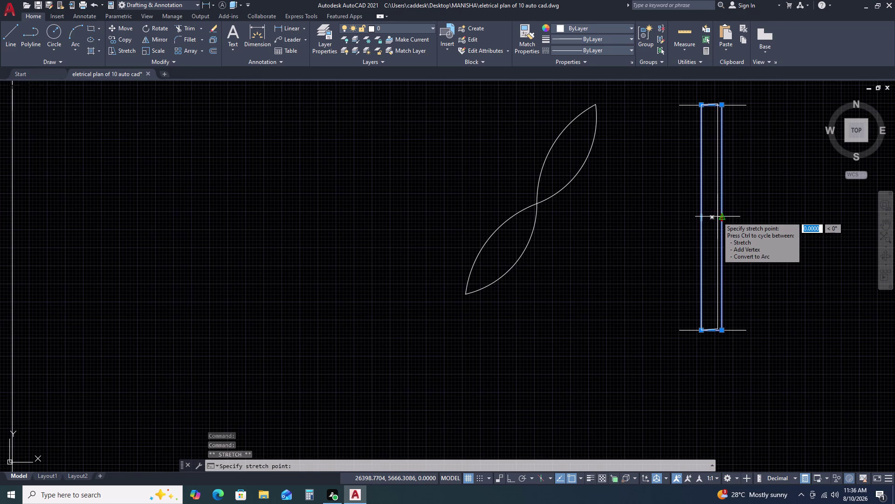
click(718, 216)
scroll(down, 3)
scroll(up, 3)
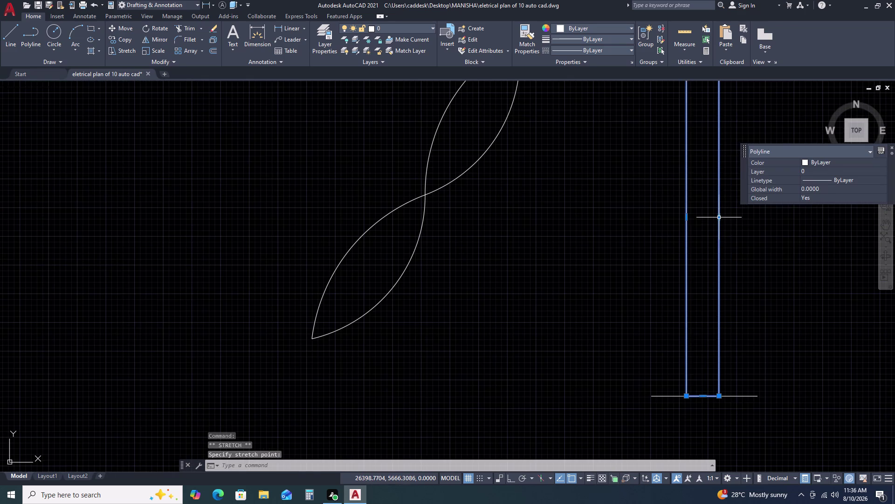
click(720, 218)
click(712, 220)
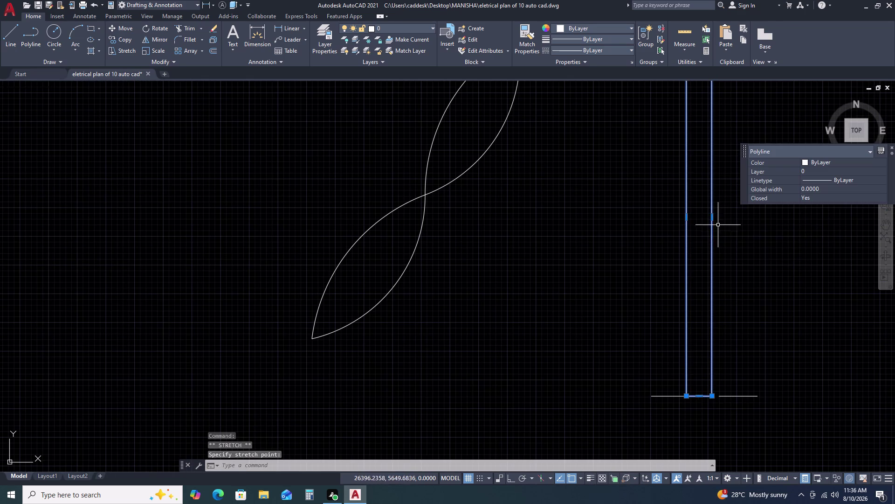
scroll(down, 3)
middle_drag(748, 237, 700, 247)
key(Escape)
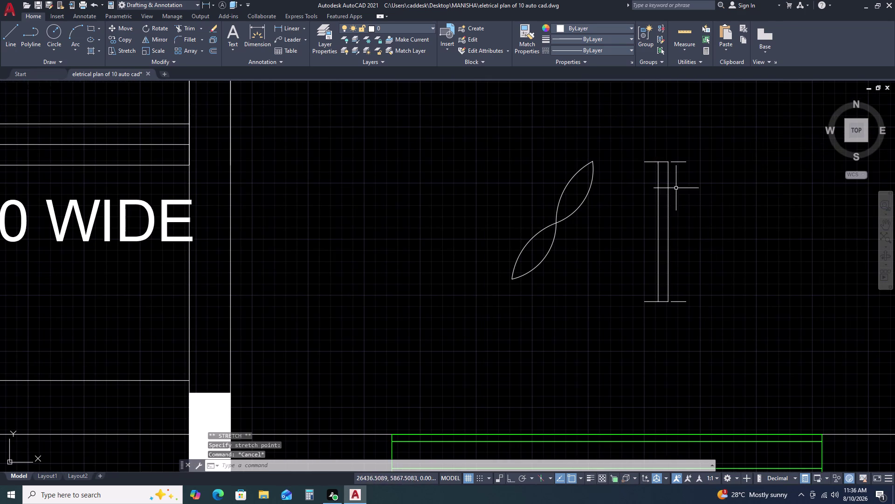
scroll(up, 3)
Delete the tube light's top and bottom crossbar lines.
click(688, 137)
click(675, 184)
key(Delete)
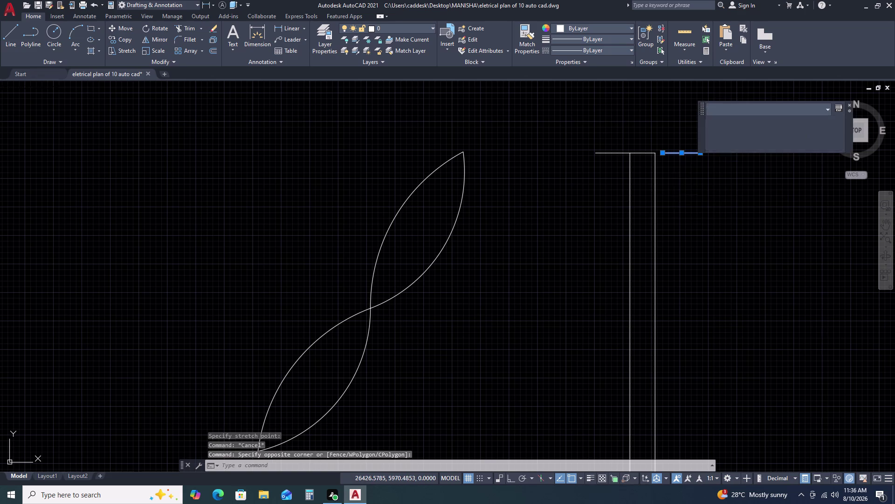
scroll(down, 3)
scroll(up, 3)
drag(698, 302, 691, 288)
drag(688, 268, 687, 263)
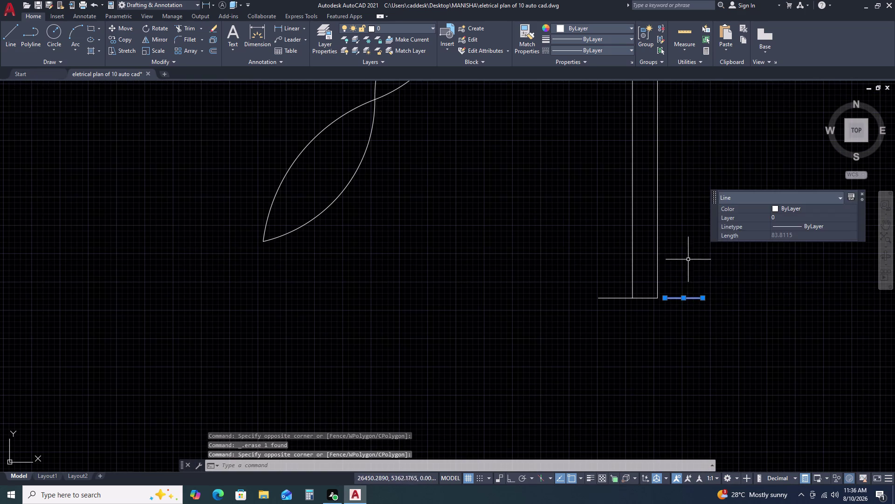
key(Delete)
scroll(down, 3)
scroll(up, 3)
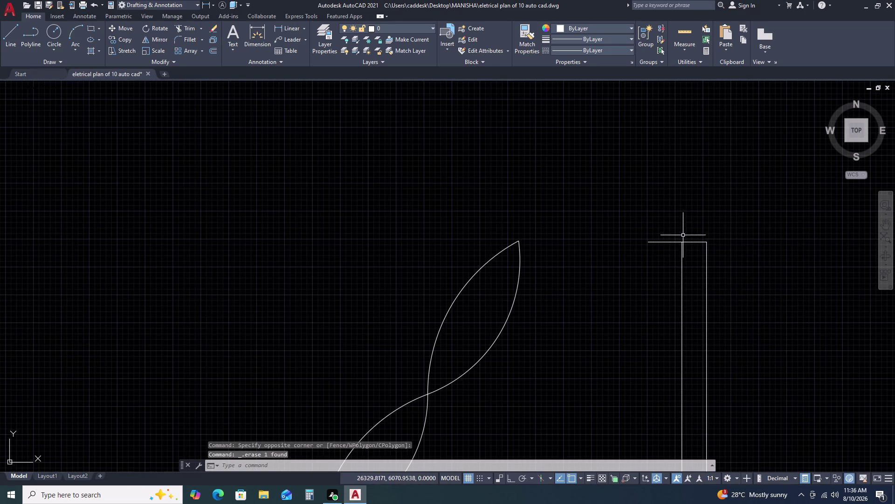
click(682, 235)
click(652, 249)
key(Escape)
Mirror the short top line across a vertical mirror line, keeping the original.
click(660, 235)
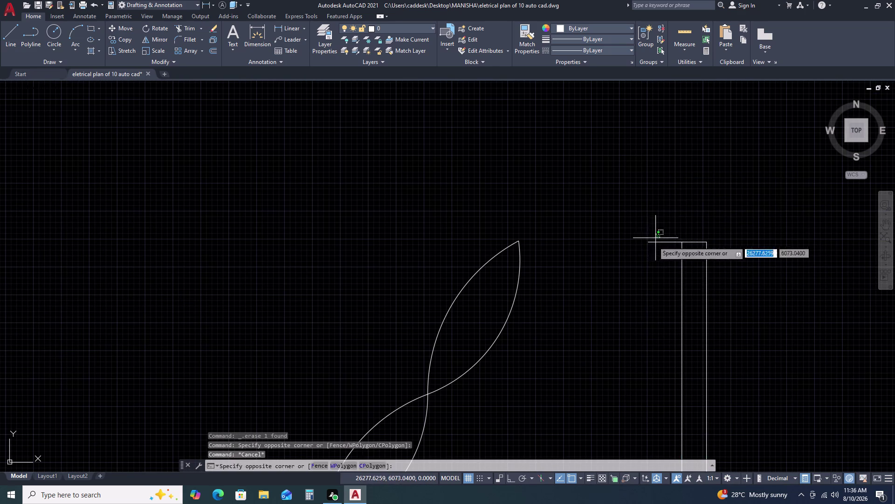
click(650, 249)
text(MI)
key(space)
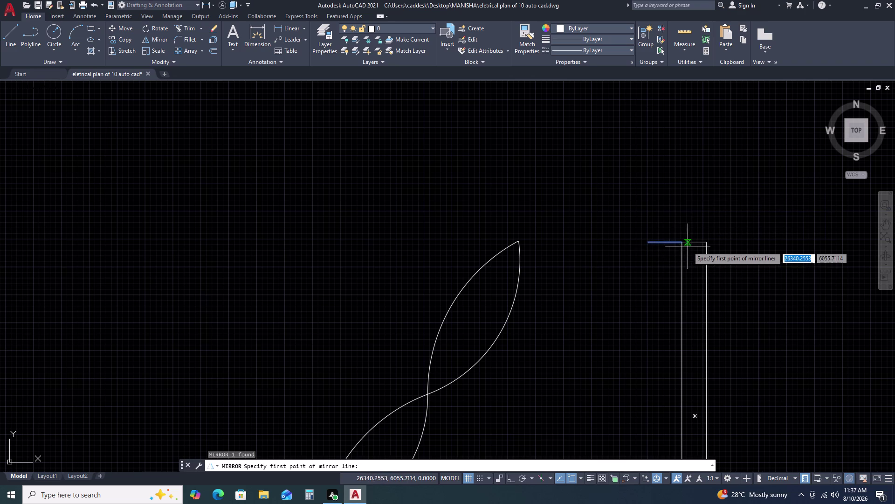
click(694, 243)
click(695, 220)
drag(709, 255, 696, 219)
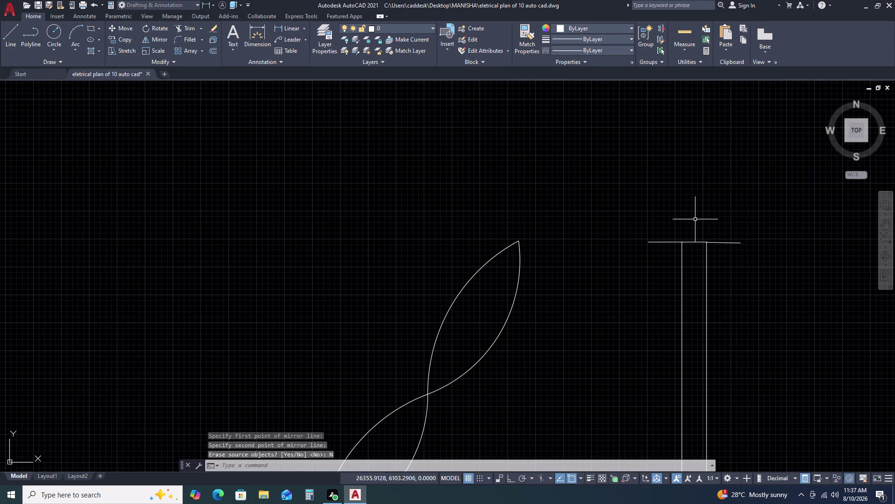
key(Escape)
scroll(down, 3)
scroll(up, 3)
scroll(up, 3)
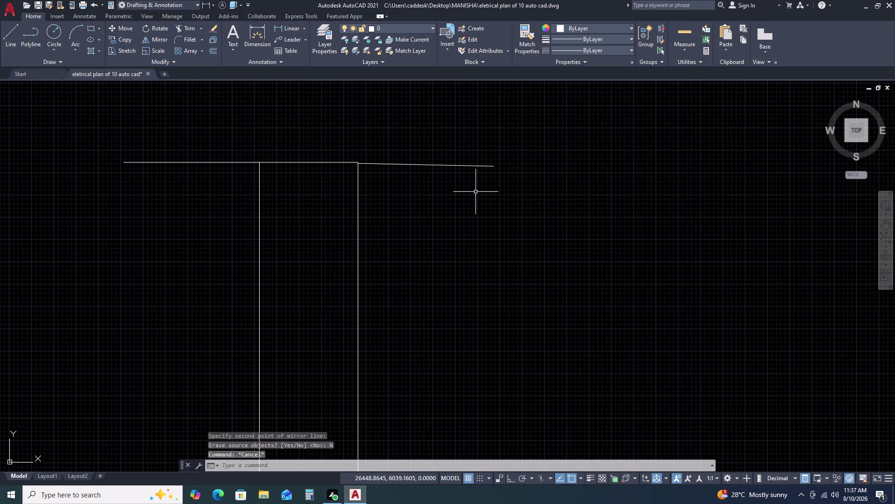
Move the tube light's top cap line slightly upward.
drag(476, 191, 475, 182)
click(462, 140)
key(m)
key(space)
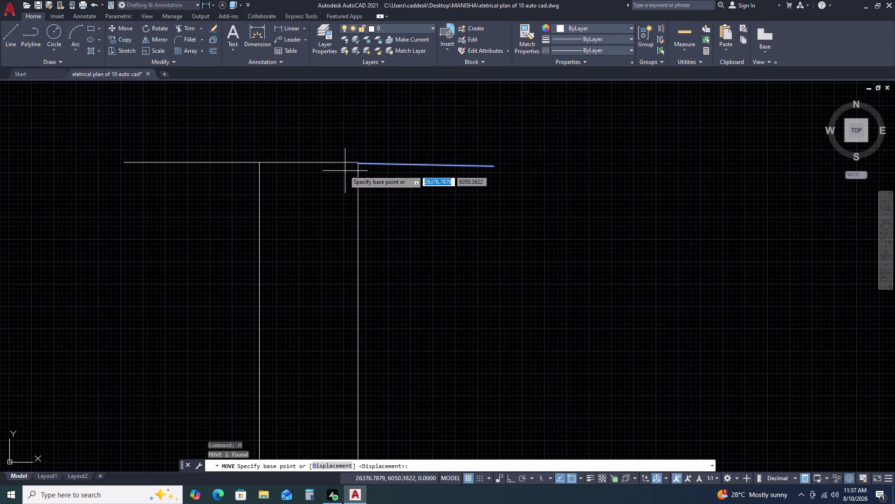
click(358, 163)
click(358, 160)
scroll(down, 3)
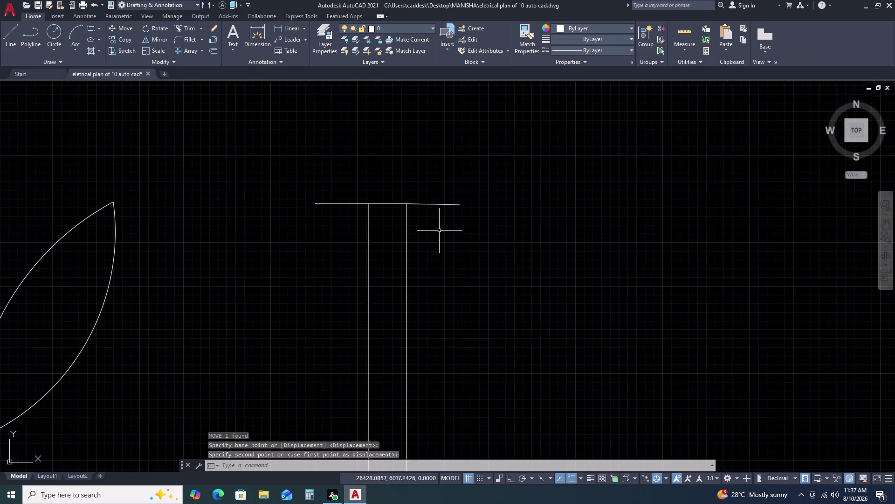
scroll(down, 3)
middle_drag(407, 277, 605, 221)
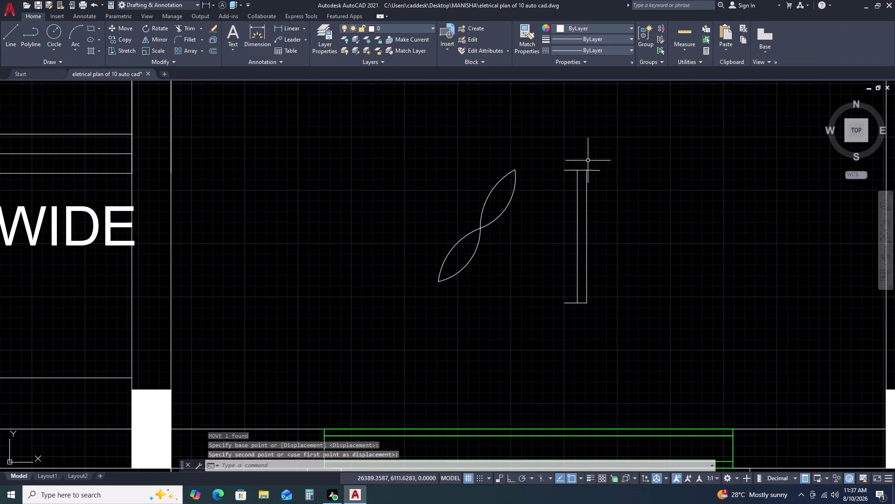
scroll(up, 3)
Delete a stray cap line and grip-stretch the top cap line longer.
click(610, 191)
click(596, 159)
key(Delete)
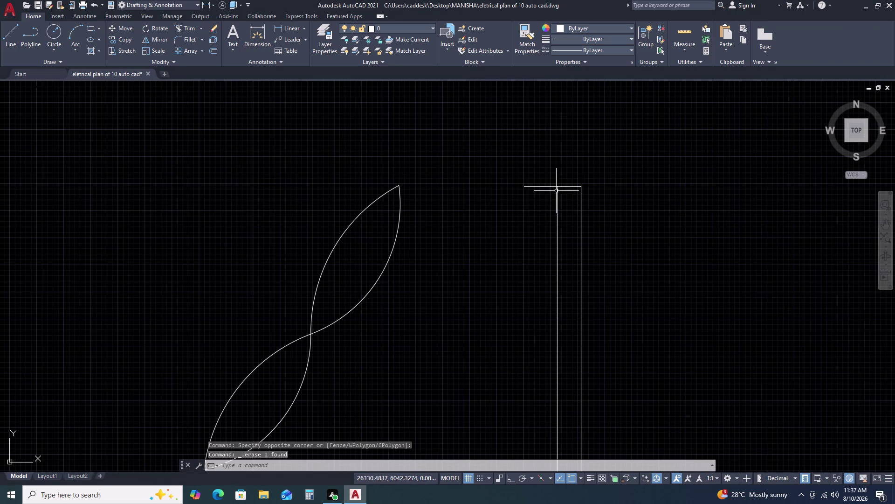
click(546, 184)
click(538, 200)
scroll(up, 3)
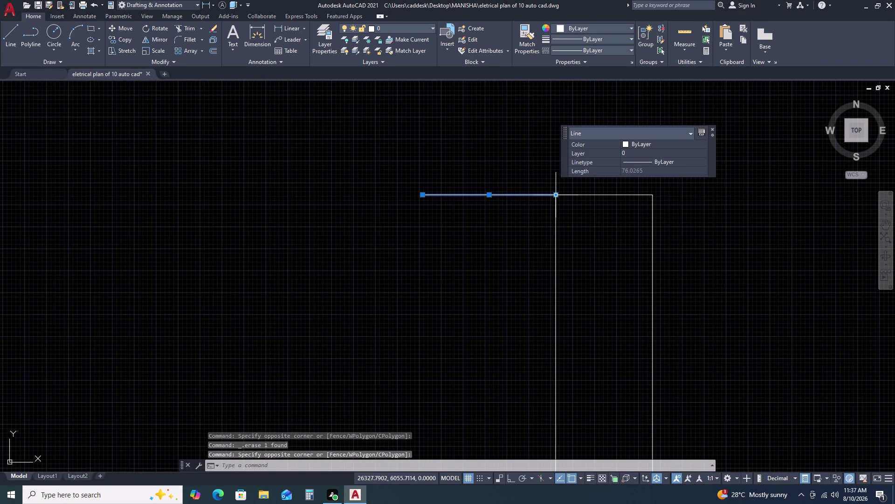
click(557, 196)
click(736, 194)
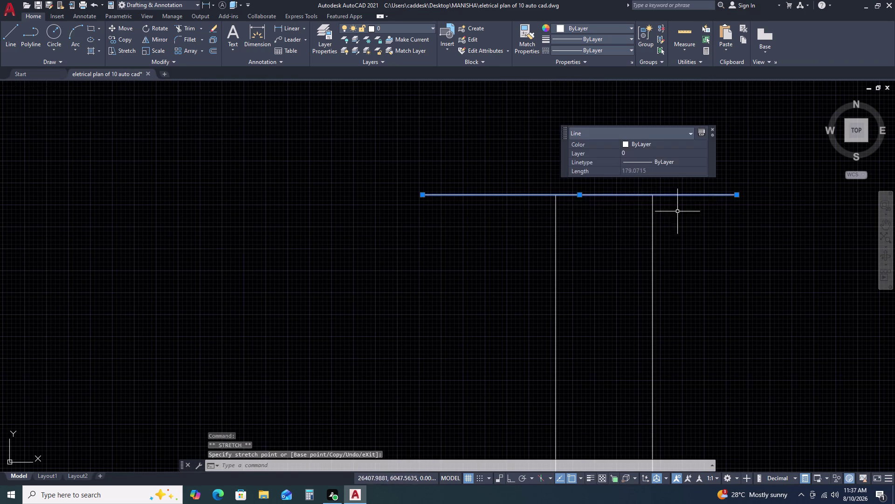
key(Escape)
click(587, 194)
click(580, 194)
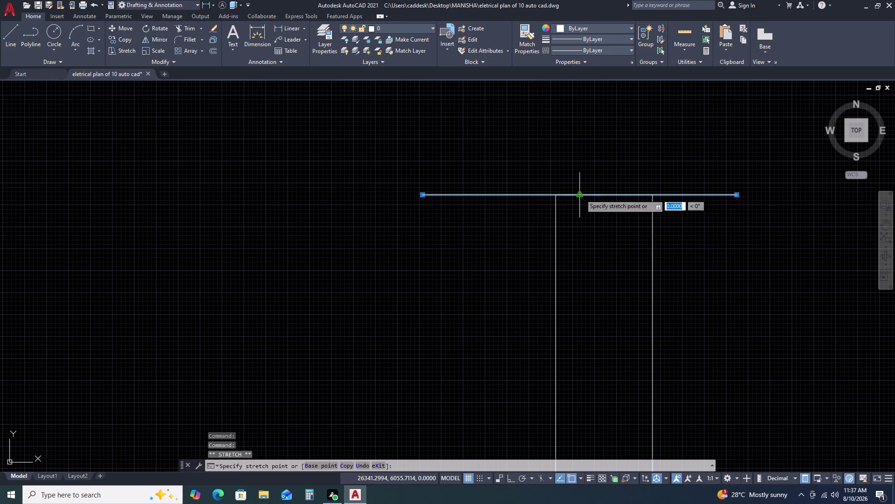
click(605, 196)
key(Escape)
Delete the extra bottom cap line of the tube light.
scroll(down, 3)
scroll(down, 3)
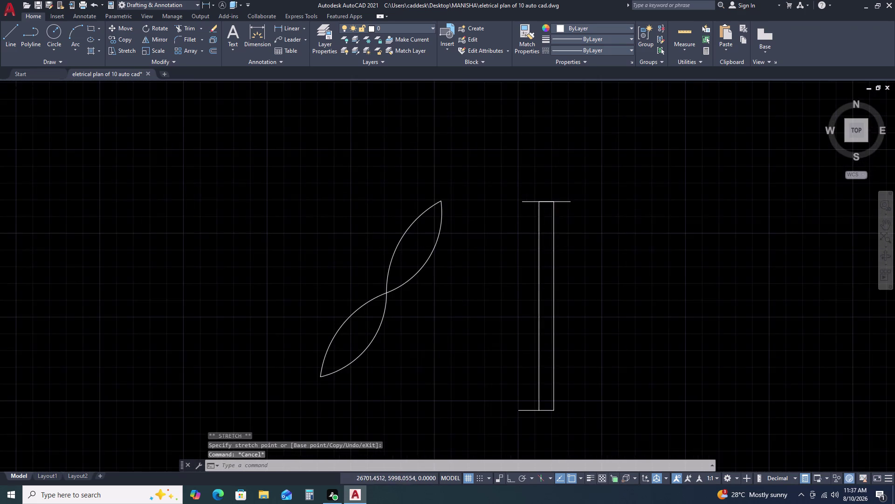
middle_drag(579, 361, 578, 315)
scroll(up, 3)
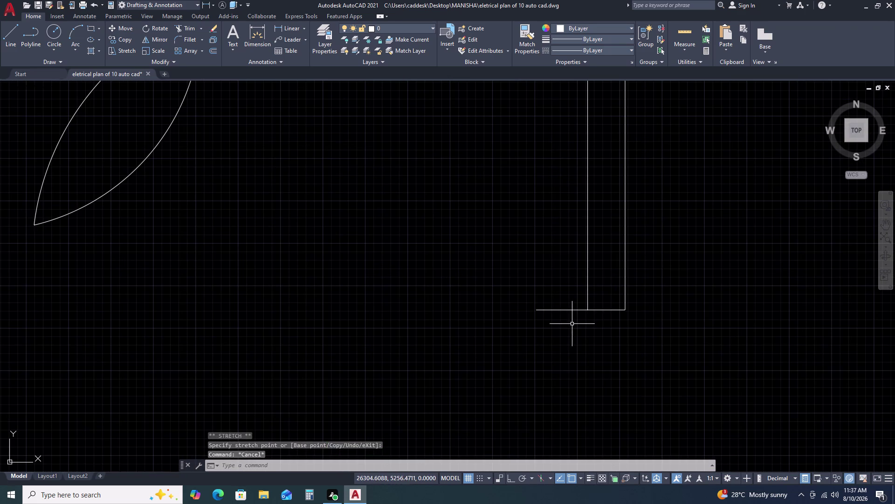
click(572, 324)
click(556, 297)
key(Delete)
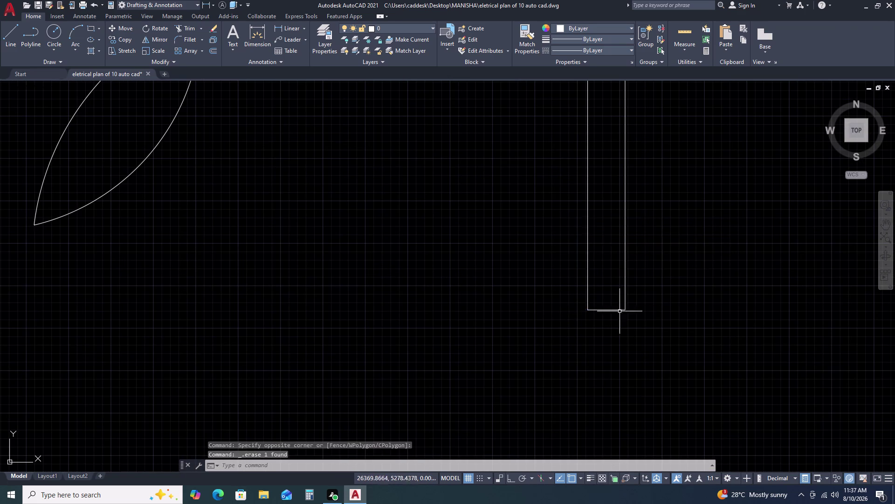
scroll(down, 3)
scroll(up, 3)
Select the top cap line and start MIRROR on it.
drag(619, 301, 619, 294)
click(599, 248)
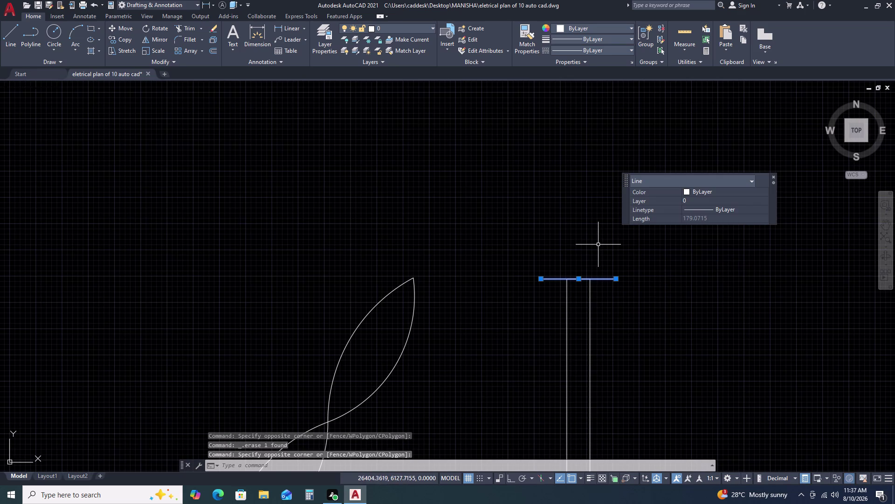
text(MI)
key(space)
Mirror the cap line across a straight ortho mirror line, keeping the source.
scroll(down, 3)
scroll(down, 3)
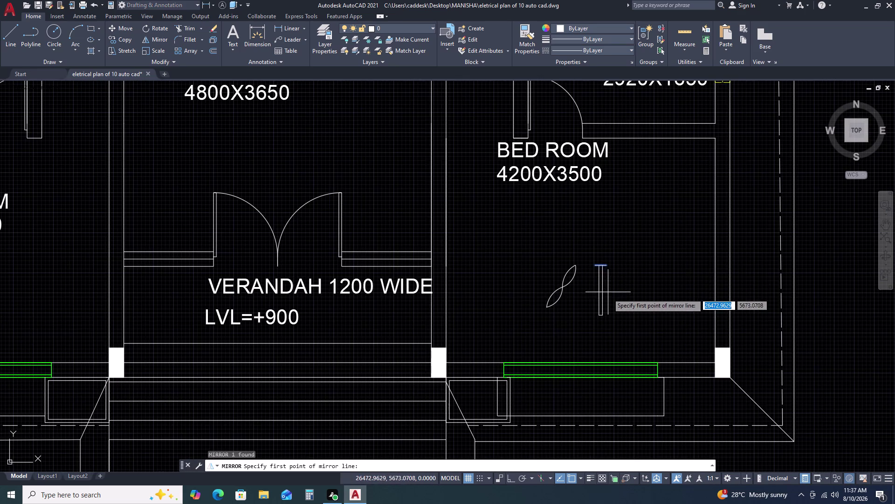
click(605, 293)
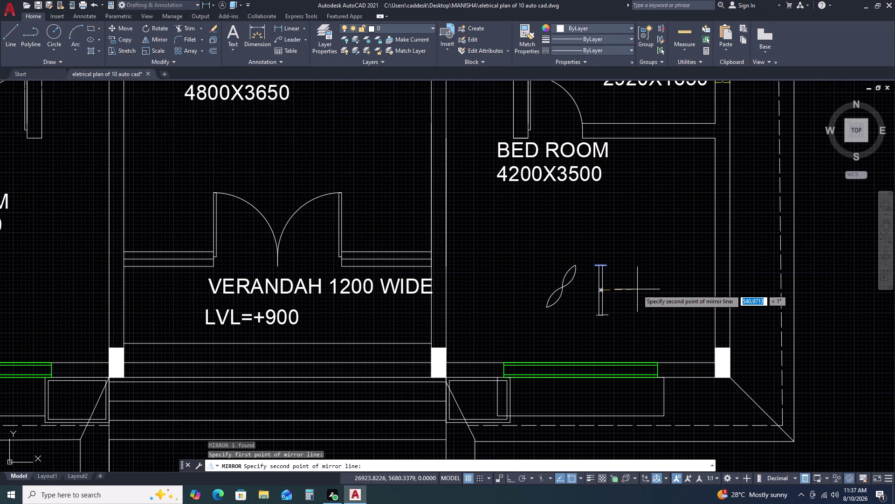
key(F8)
click(638, 289)
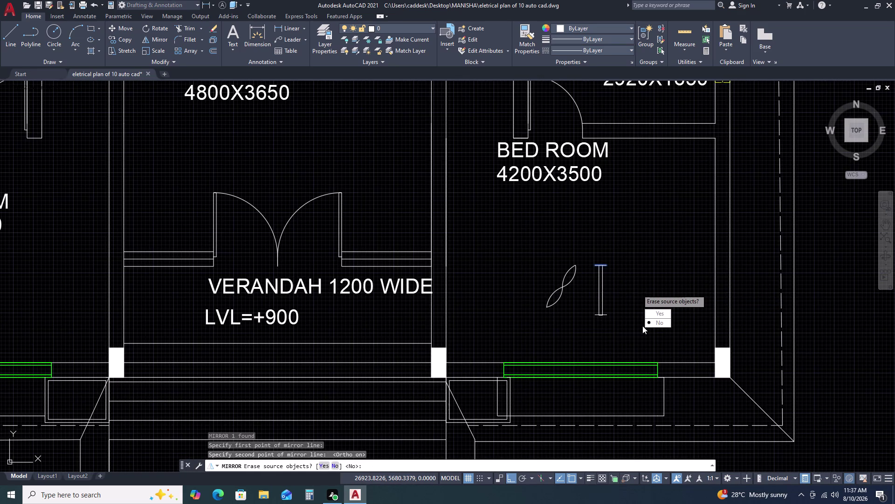
drag(652, 324, 637, 289)
scroll(up, 3)
scroll(down, 3)
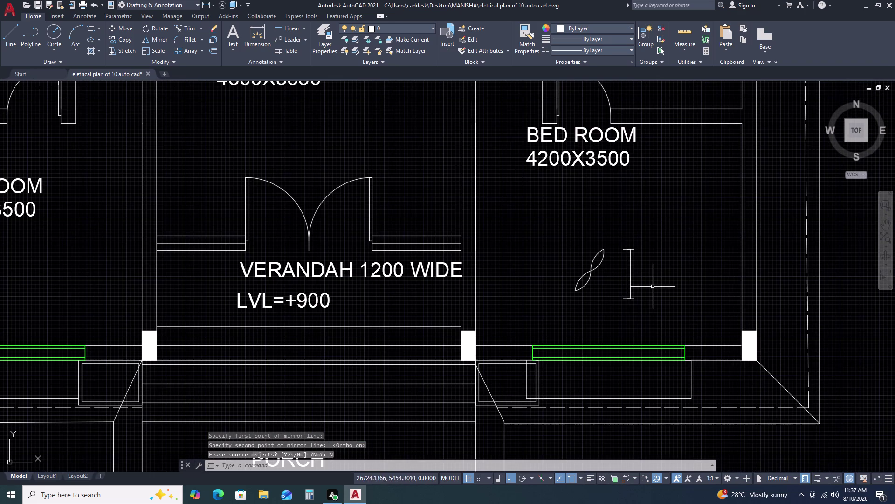
scroll(down, 3)
scroll(up, 3)
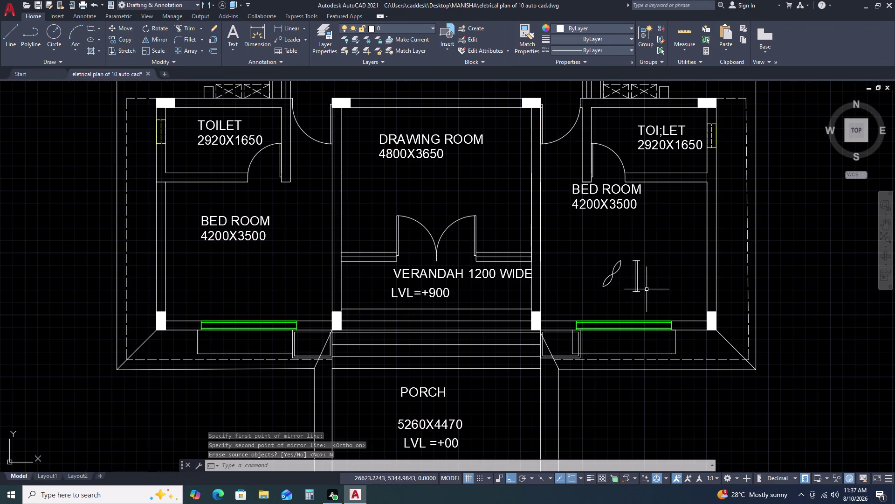
scroll(up, 3)
Move the whole tube light symbol up and to the right of the fan.
click(653, 192)
click(593, 303)
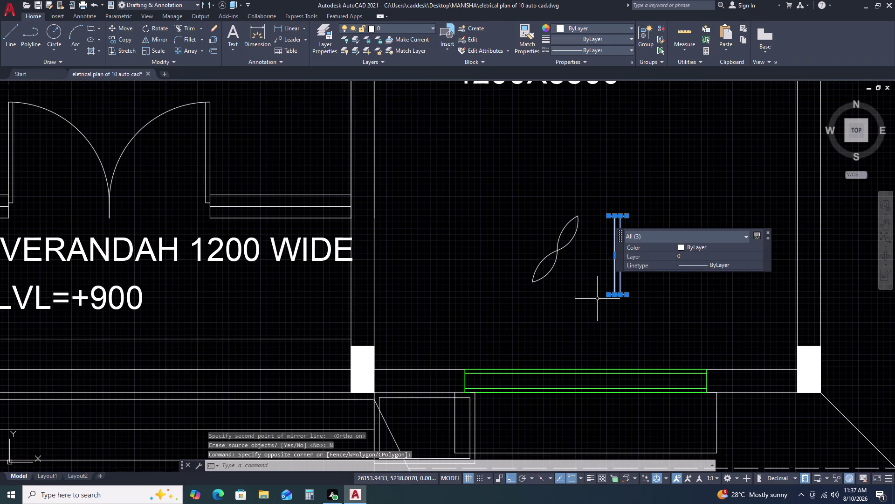
key(m)
key(space)
click(638, 289)
key(F8)
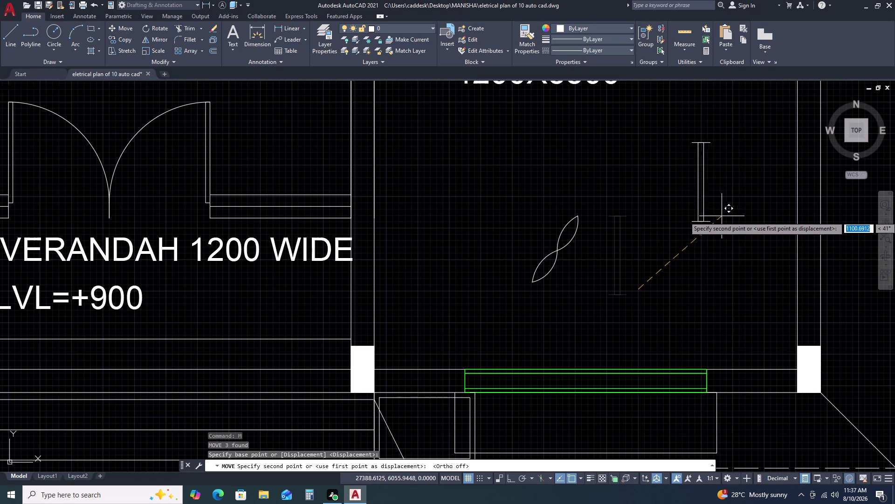
click(674, 248)
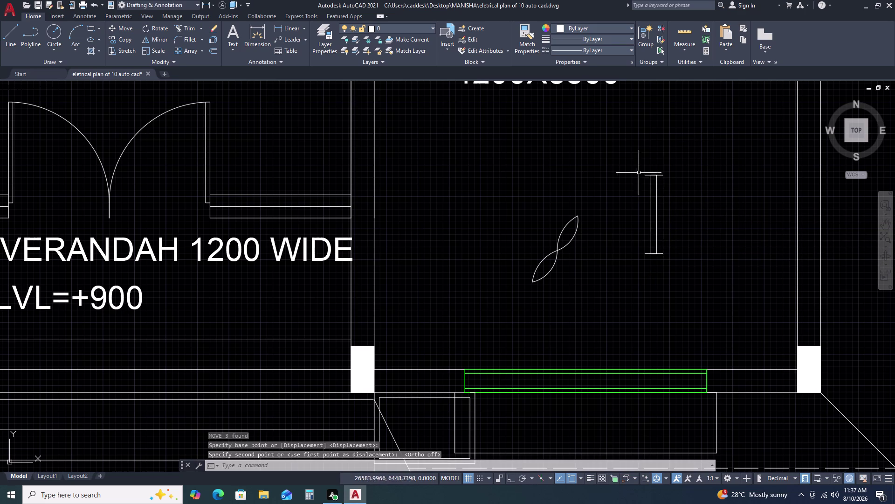
Copy the tube light to two more spots, left of the fan and higher up.
click(633, 157)
click(689, 296)
key(c)
text(O)
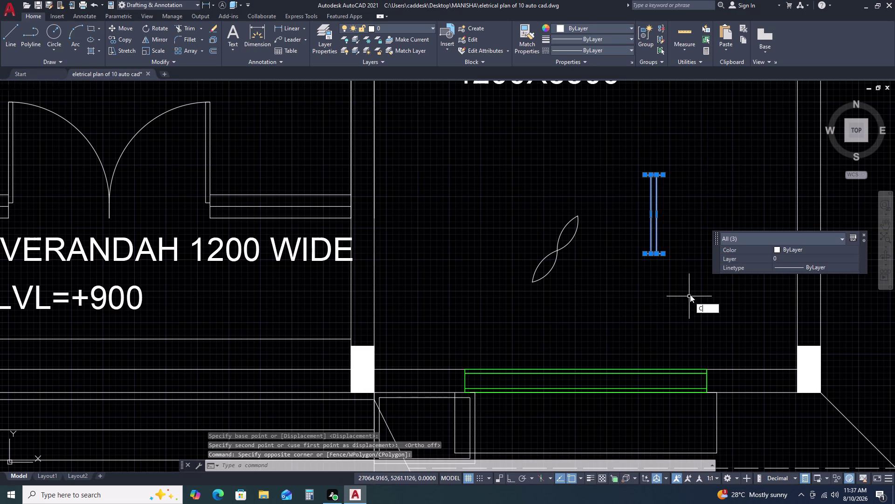
key(space)
click(689, 276)
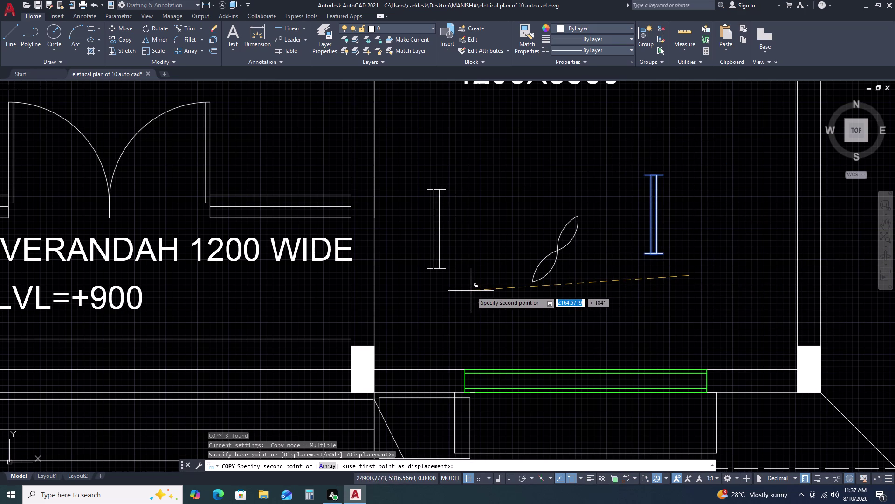
click(470, 291)
click(581, 200)
scroll(down, 3)
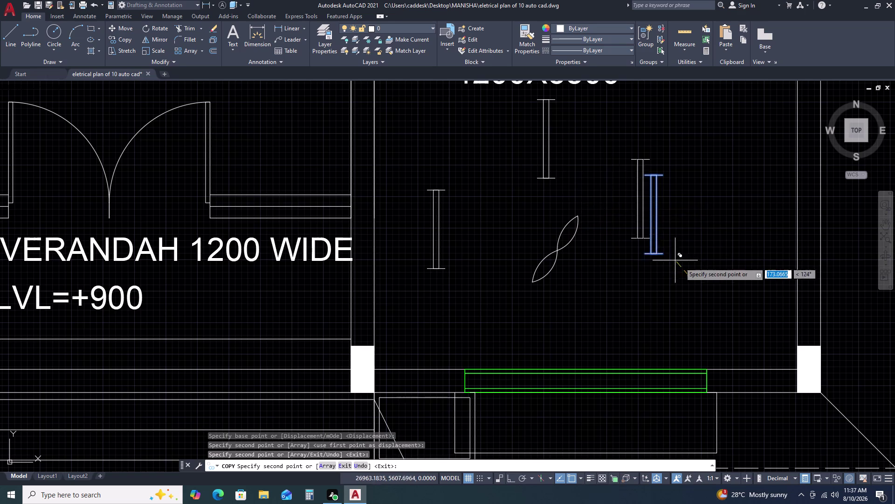
scroll(down, 3)
scroll(up, 3)
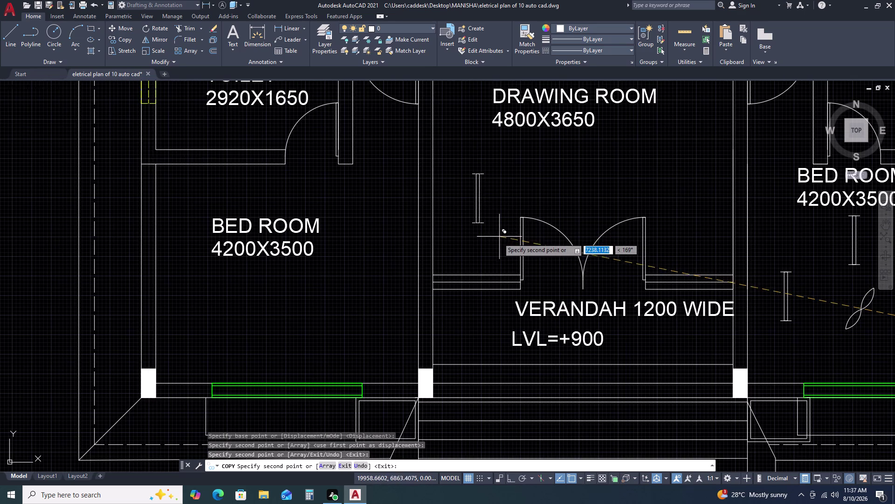
key(Escape)
scroll(down, 3)
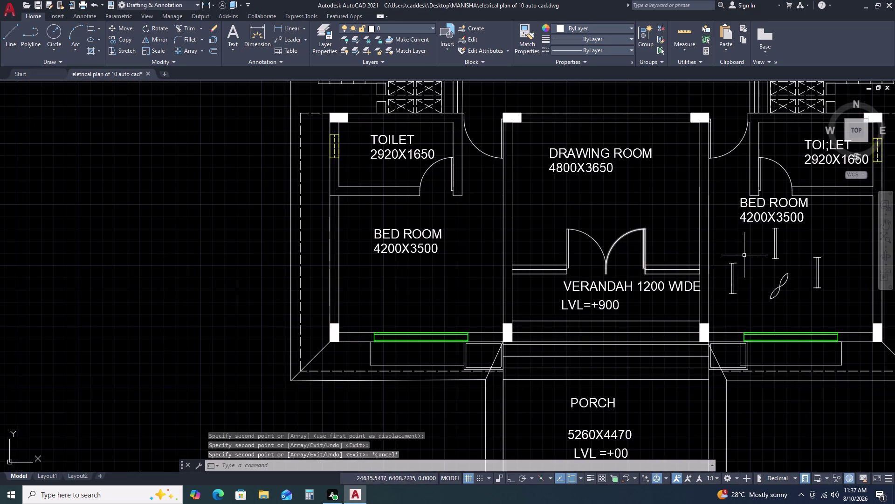
scroll(up, 3)
middle_drag(805, 253, 645, 239)
Rotate the upper tube light to horizontal with Ortho on.
click(646, 130)
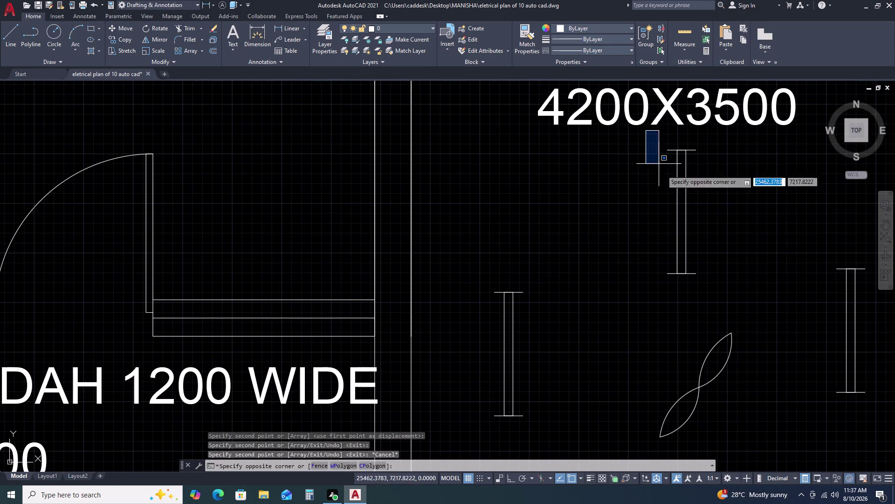
click(722, 296)
key(r)
key(o)
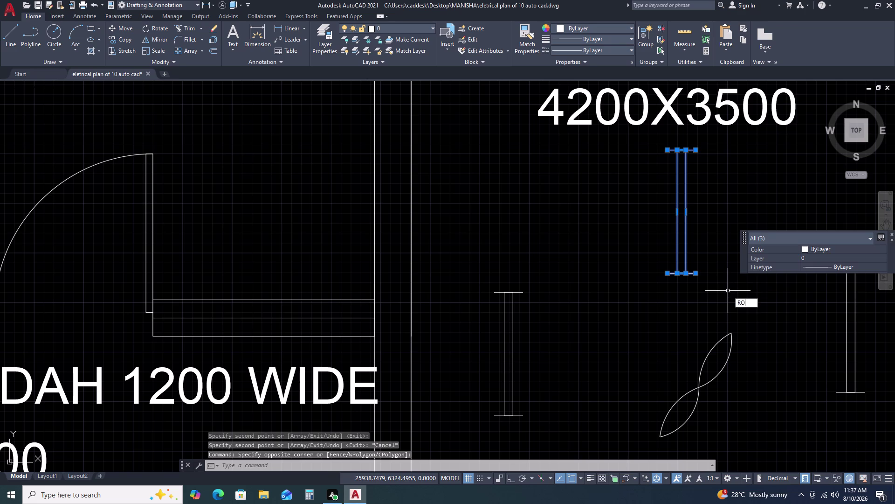
key(space)
click(748, 252)
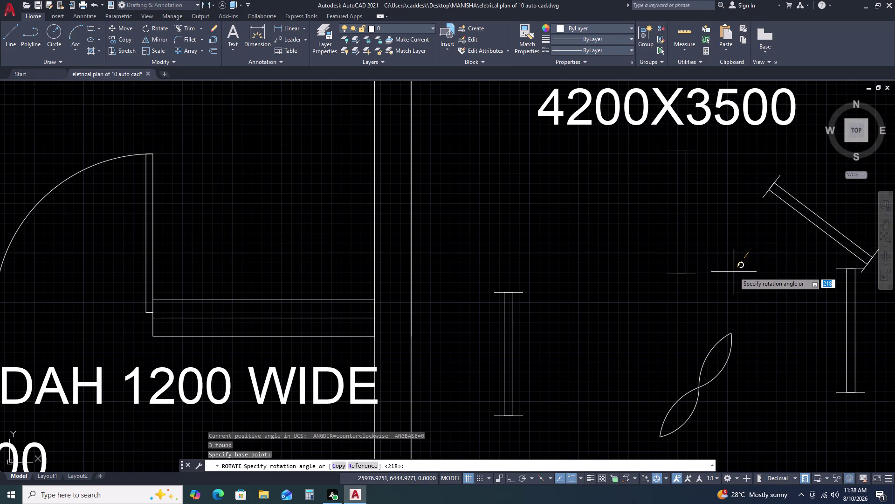
key(F8)
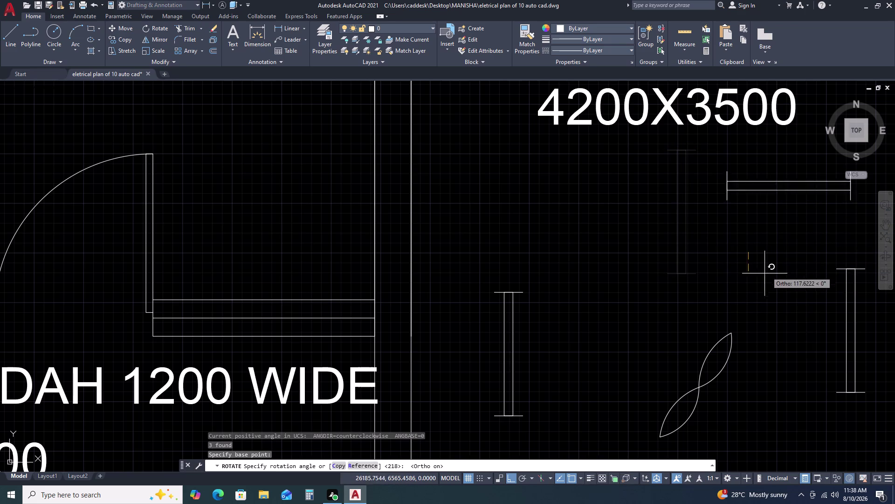
scroll(down, 3)
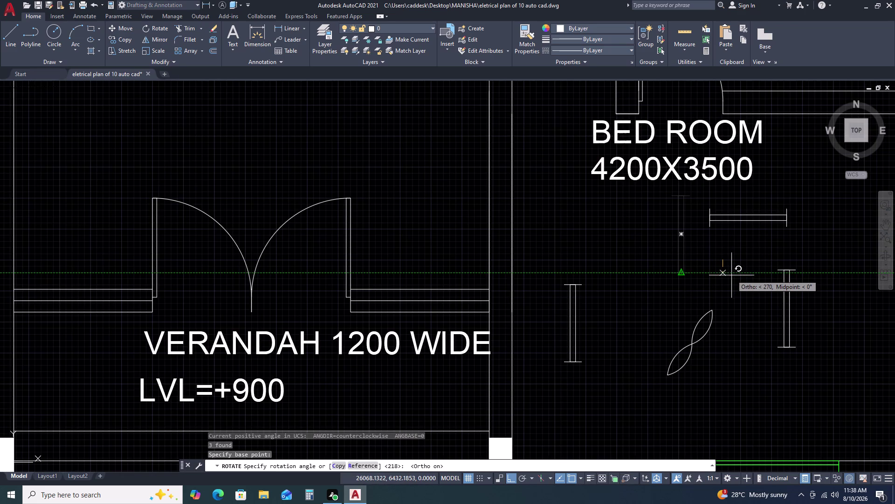
click(731, 277)
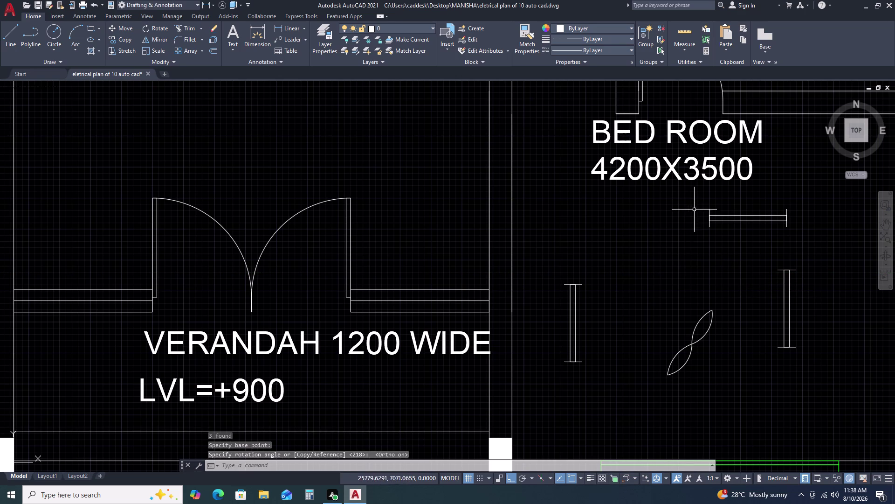
Move the right bedroom's tube light slightly further left.
click(695, 202)
click(818, 258)
key(m)
key(space)
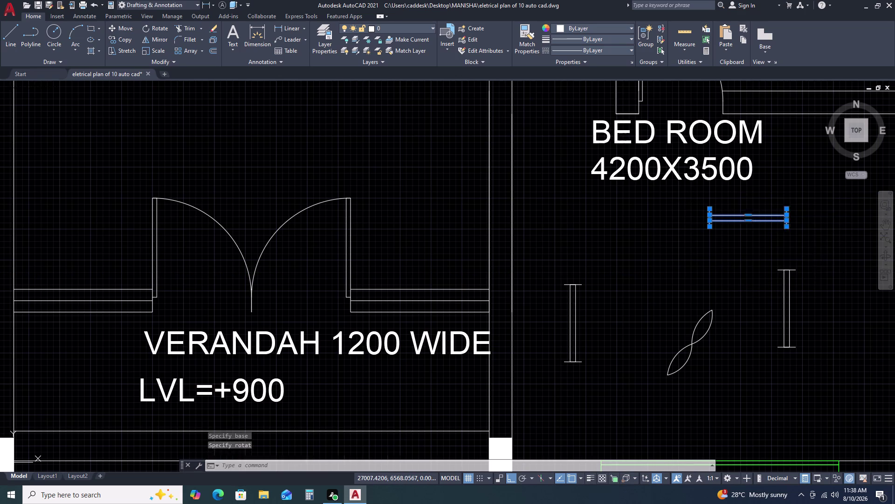
click(789, 254)
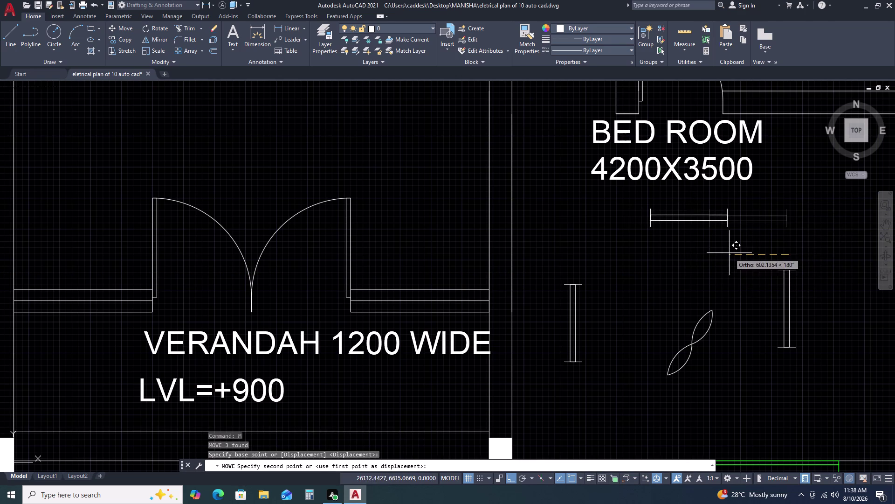
click(722, 256)
Copy the moved tube light into the drawing room, placing three copies.
click(625, 201)
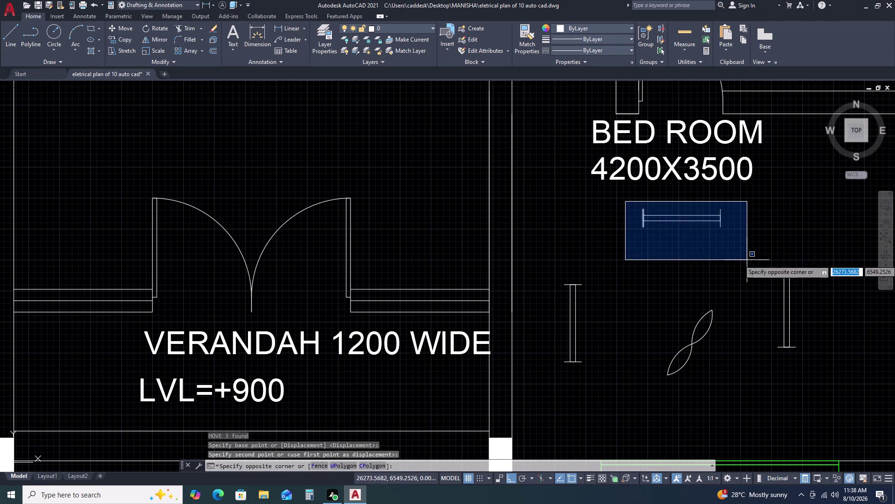
click(764, 257)
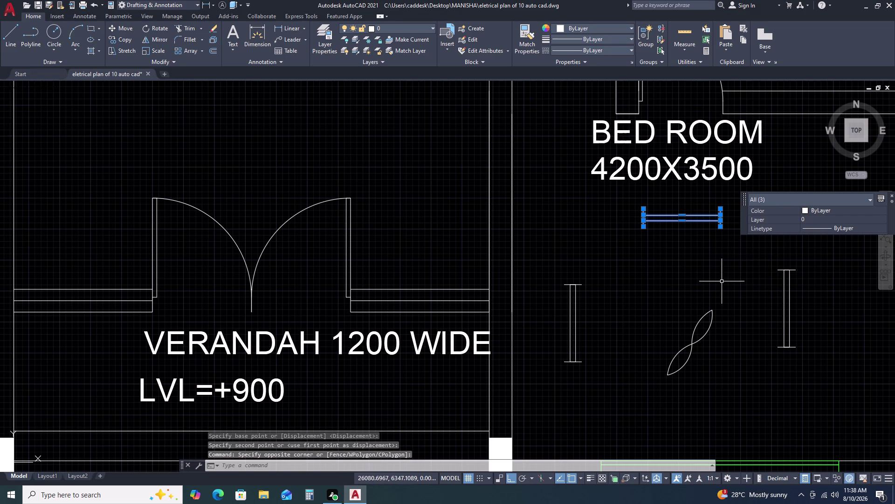
key(c)
key(o)
key(space)
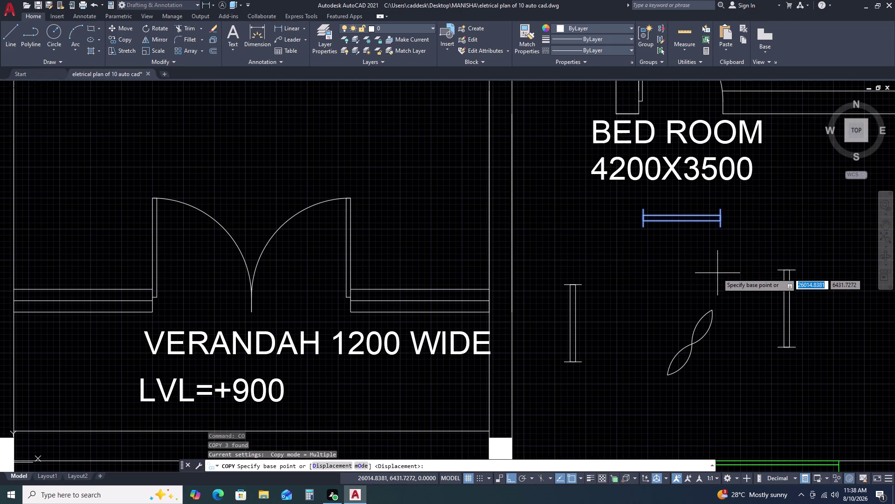
click(712, 267)
scroll(down, 3)
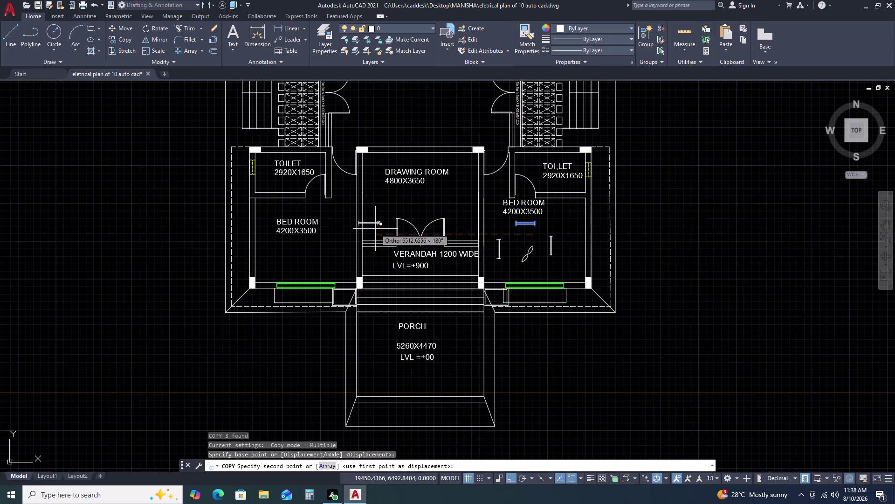
key(F8)
scroll(up, 3)
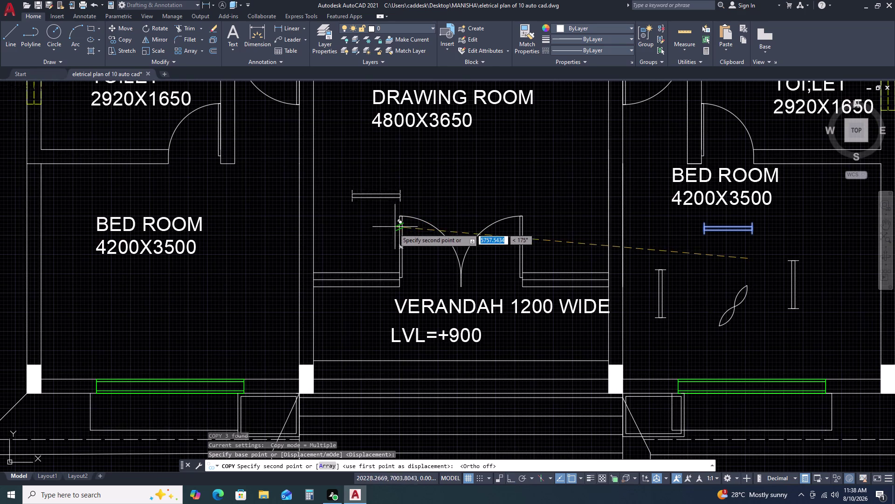
click(389, 233)
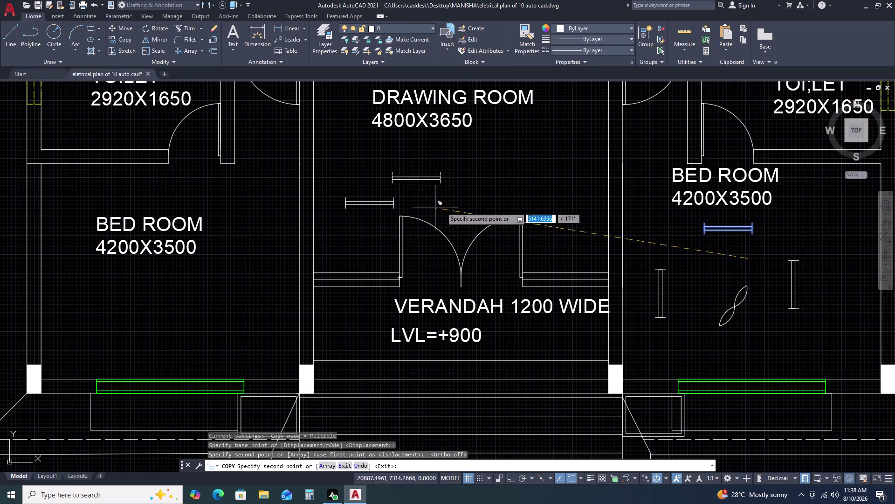
click(564, 225)
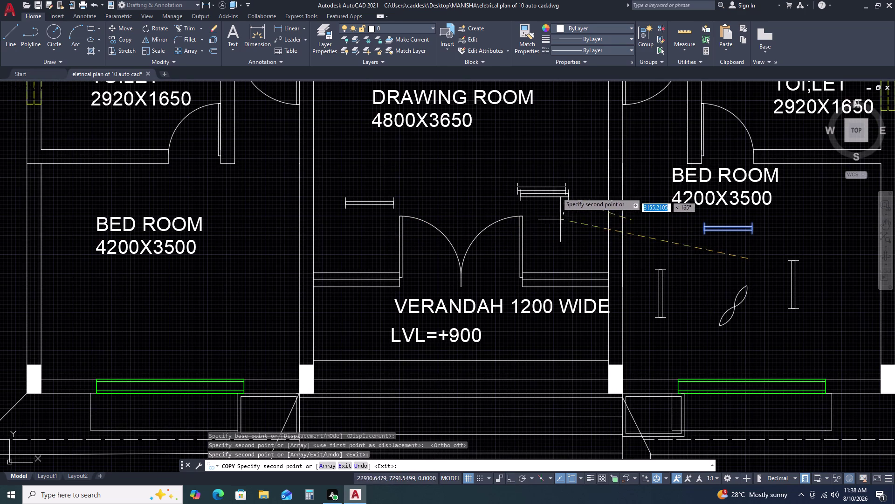
click(568, 148)
Add two more tube light copies in the drawing room.
scroll(down, 3)
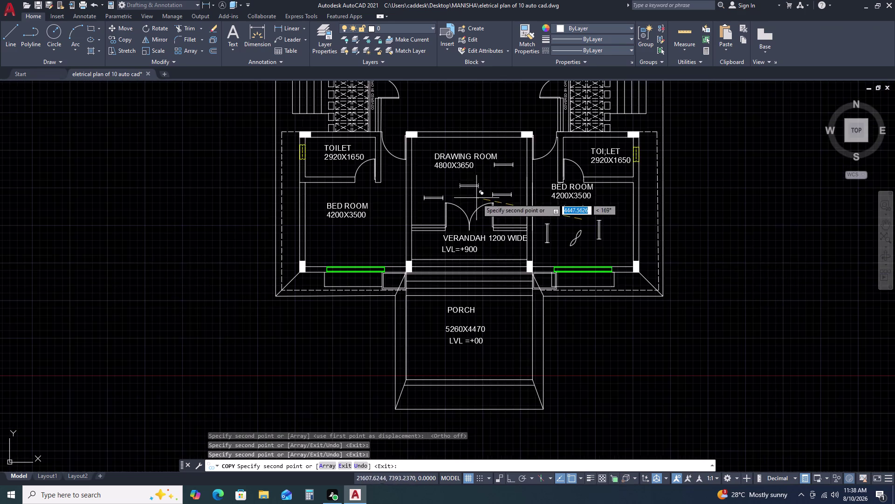
scroll(up, 3)
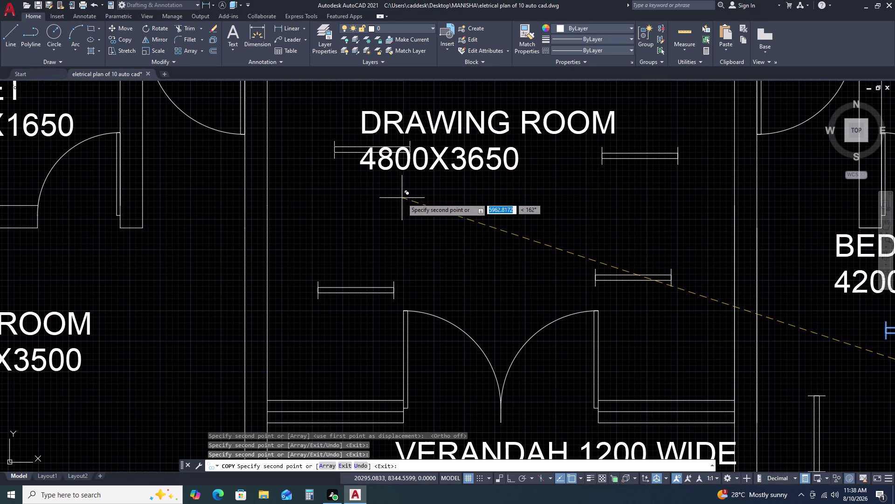
click(399, 198)
scroll(down, 3)
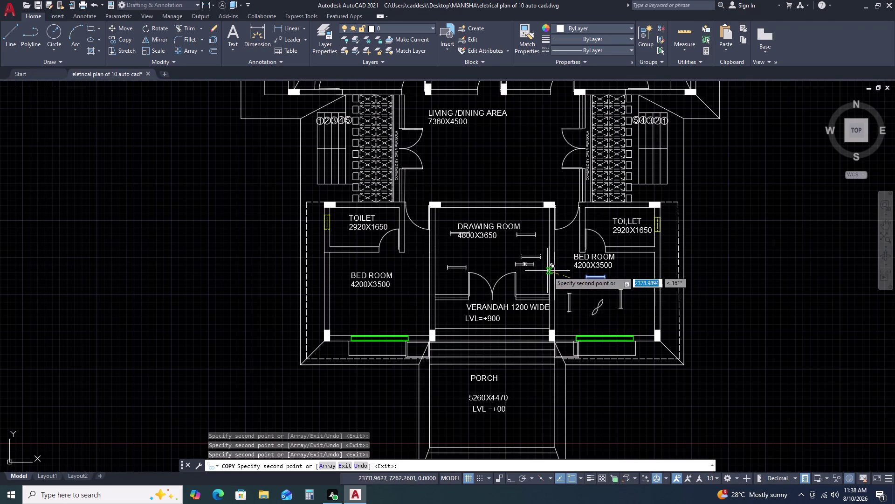
click(389, 333)
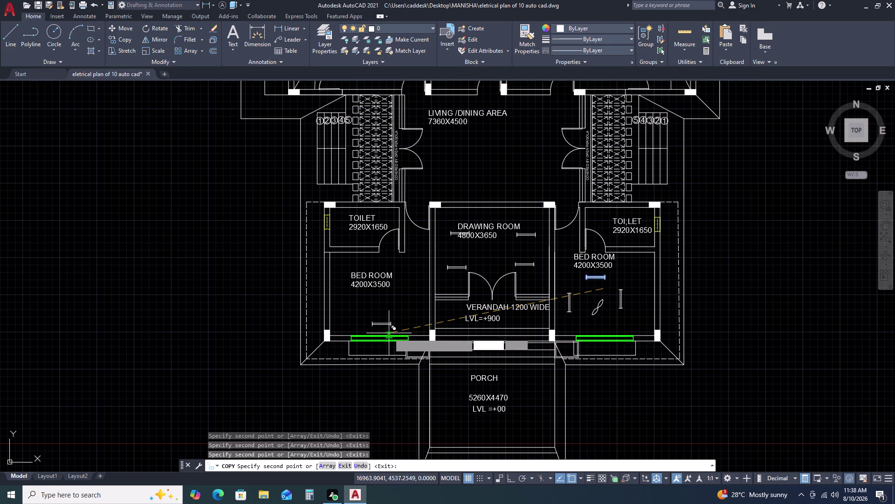
Place five tube light copies across the living/dining area.
middle_drag(537, 238, 538, 264)
middle_drag(538, 277, 539, 325)
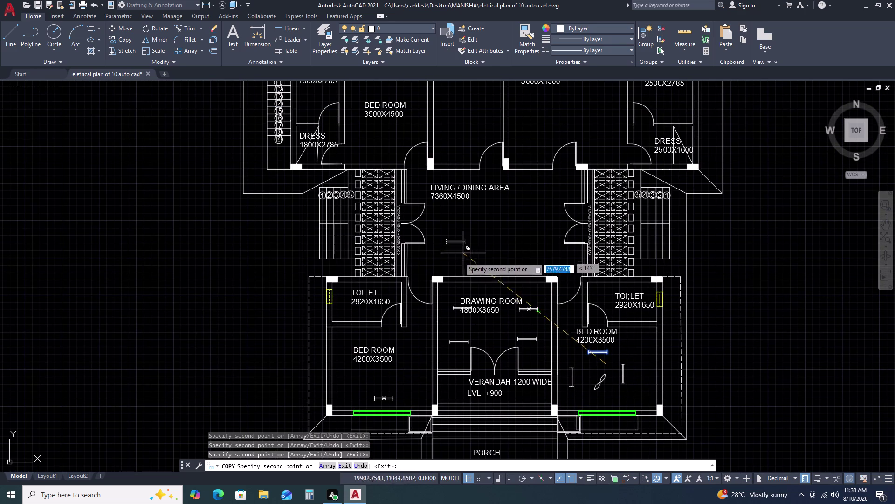
click(445, 271)
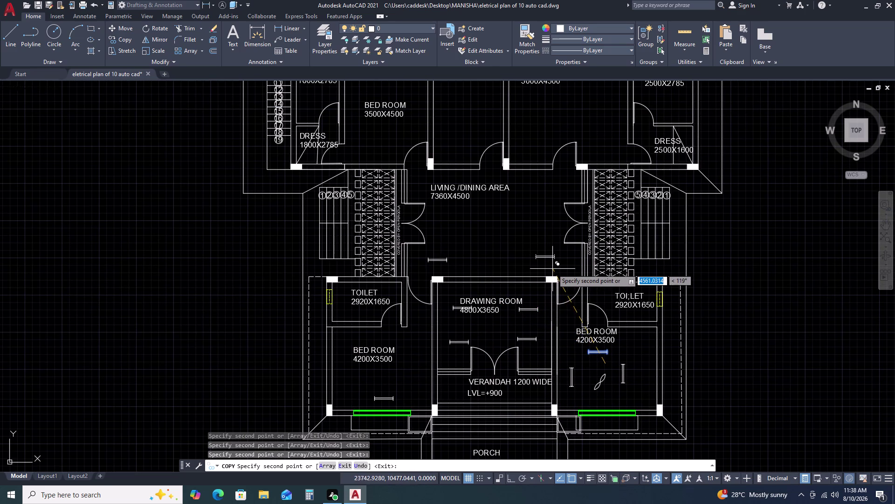
click(556, 270)
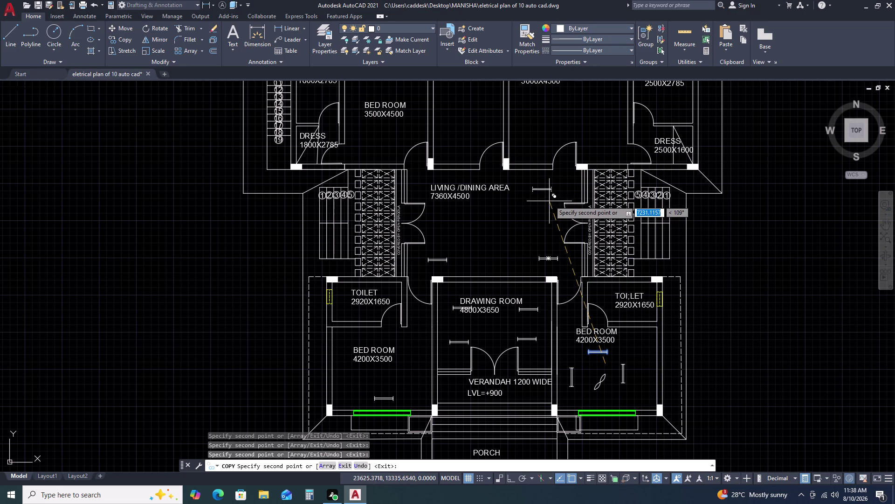
click(553, 201)
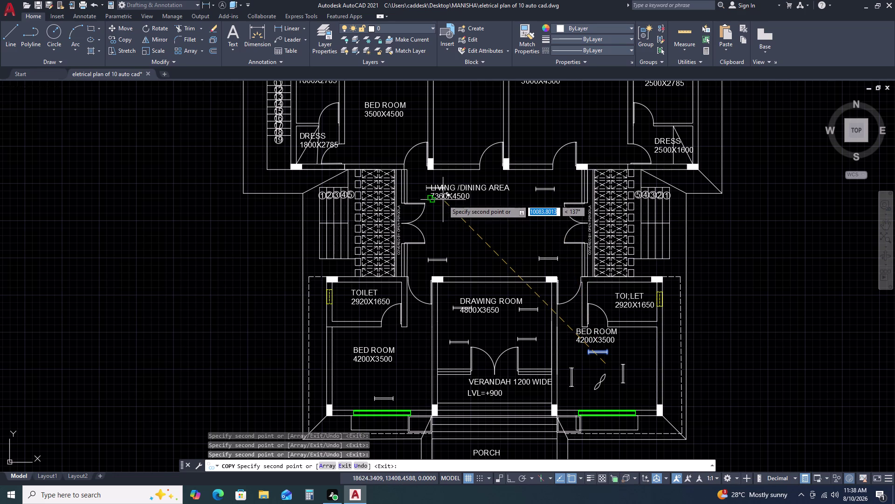
click(443, 200)
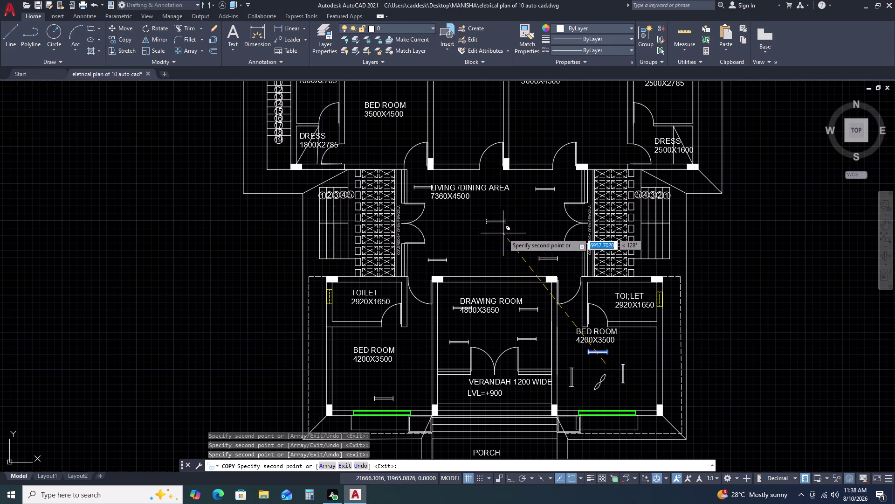
click(501, 219)
Place tube light copies in the master bedroom and near its door.
scroll(down, 3)
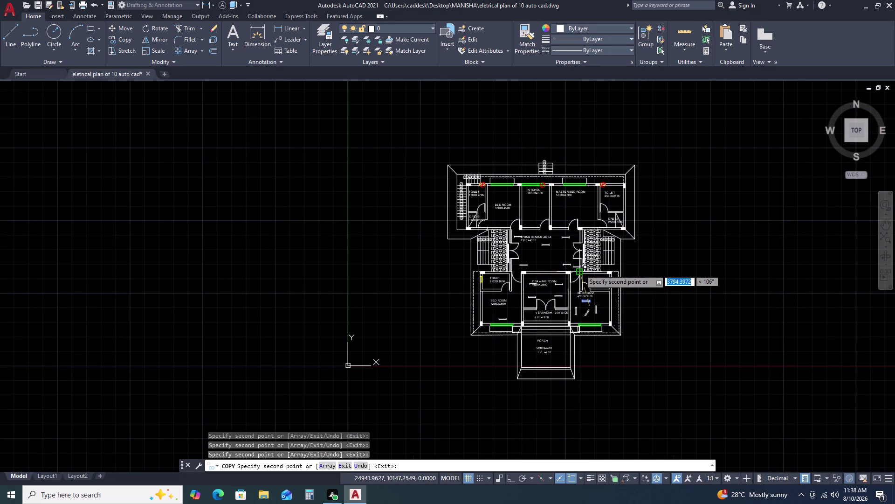
scroll(up, 3)
click(540, 199)
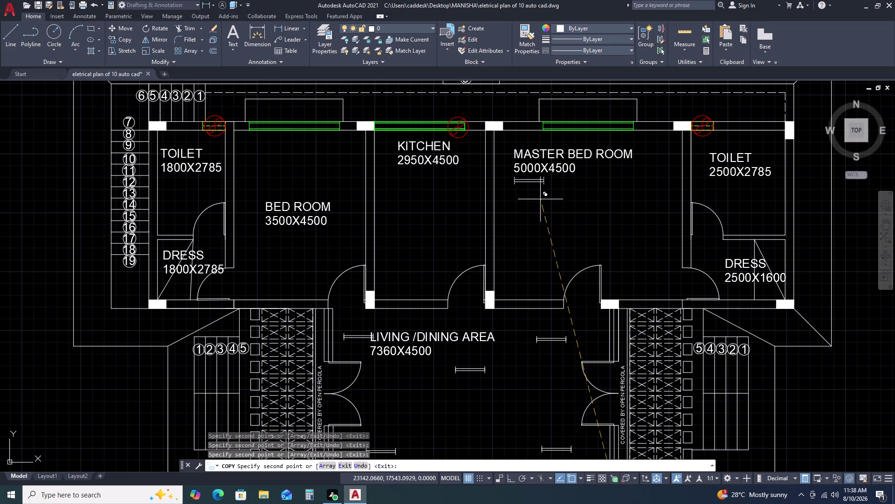
click(650, 196)
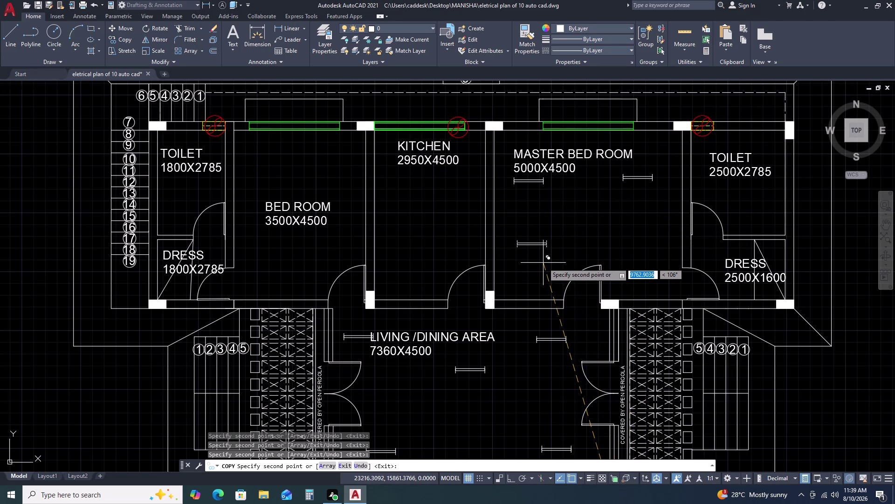
click(543, 262)
click(652, 263)
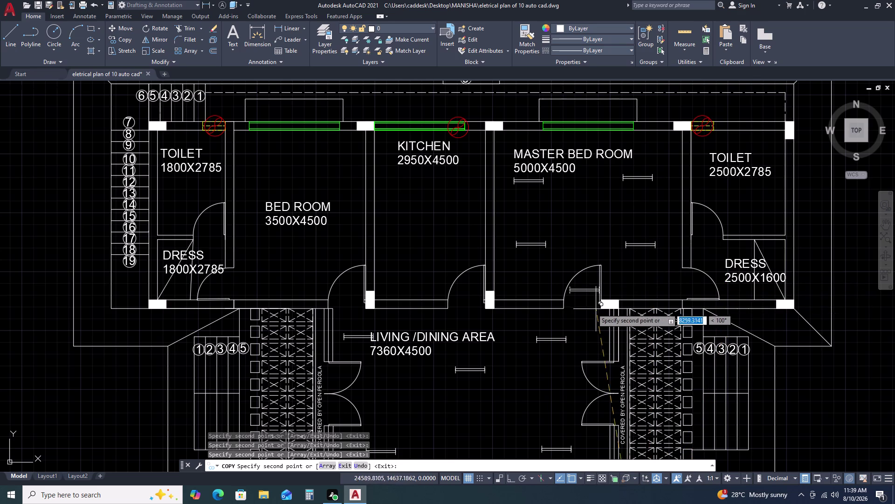
click(311, 282)
Place a tube light copy in the kitchen and finish copying.
scroll(down, 3)
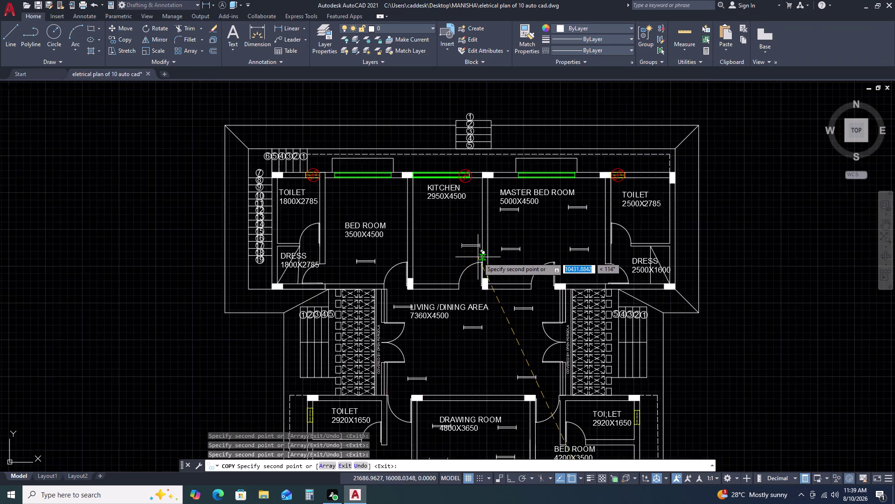
scroll(down, 3)
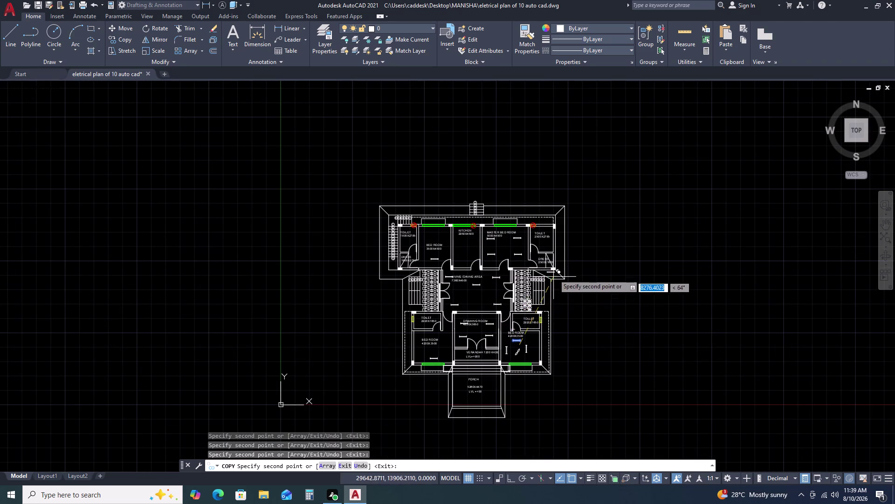
scroll(up, 3)
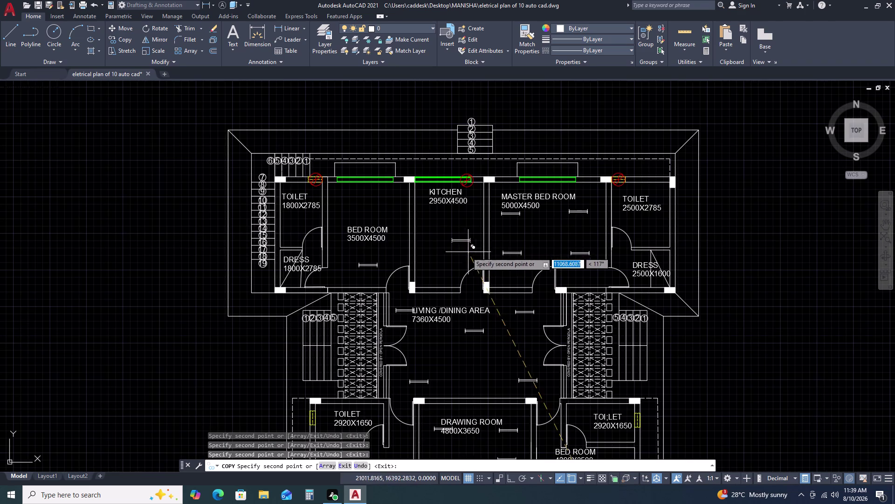
click(458, 256)
key(Escape)
Rotate the kitchen tube light with Ortho on, then undo the rotation.
click(437, 235)
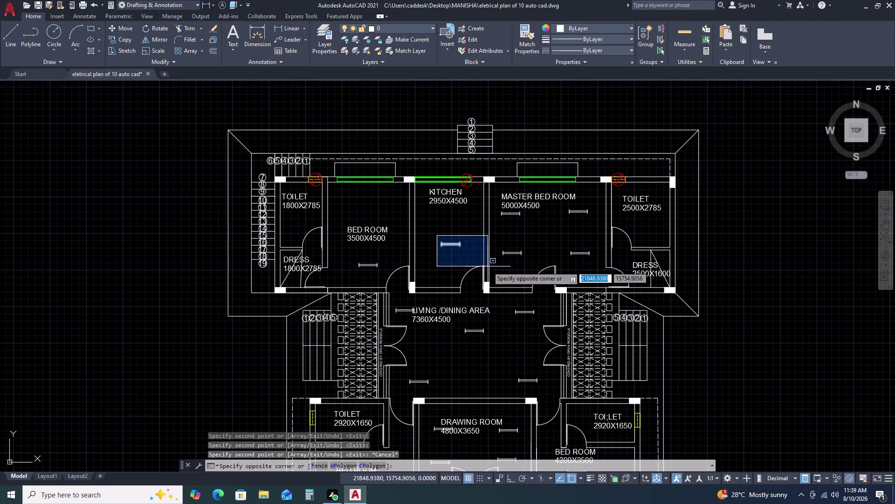
click(488, 266)
text(RO)
key(space)
click(469, 249)
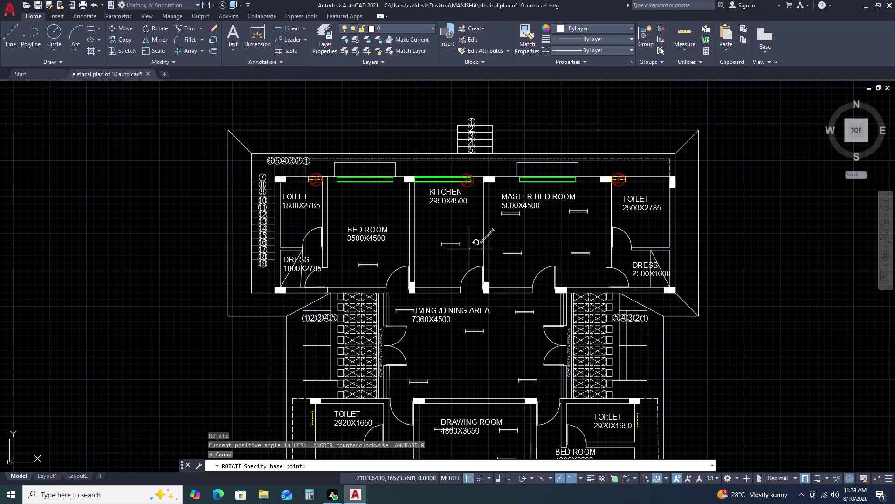
key(F8)
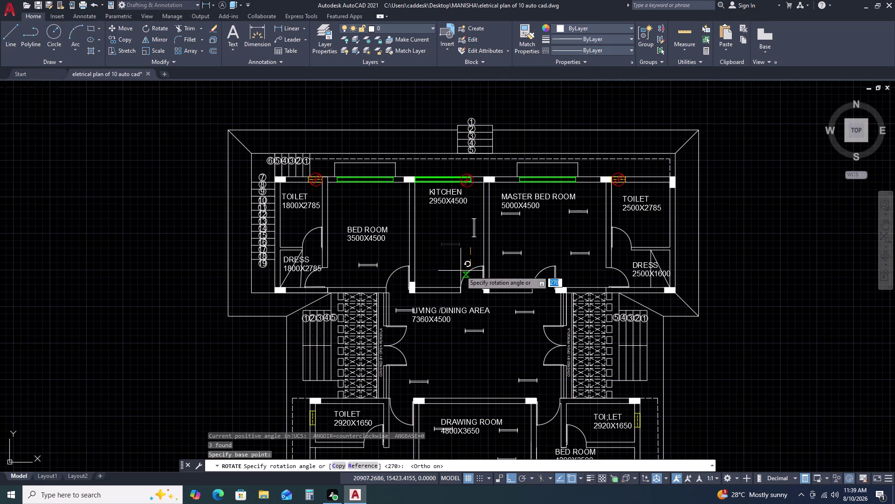
click(461, 270)
key(ctrl+z)
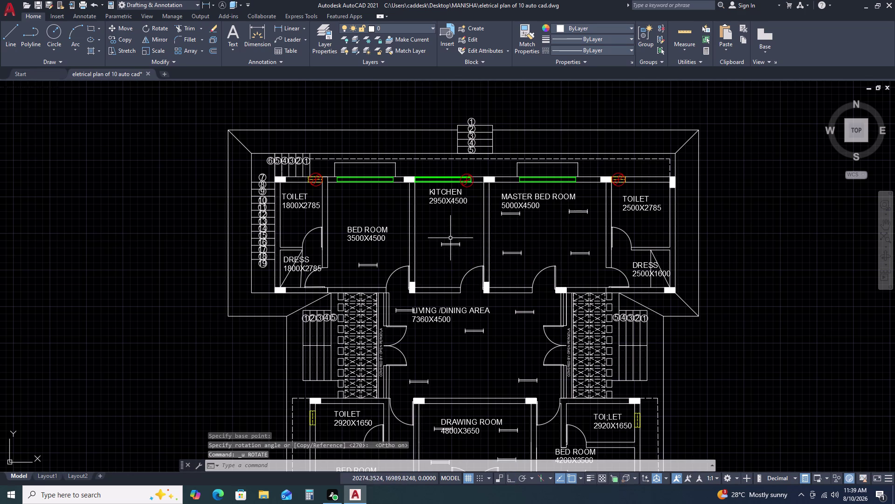
Retry rotating the kitchen tube light about its centre, and undo again.
click(429, 239)
click(479, 259)
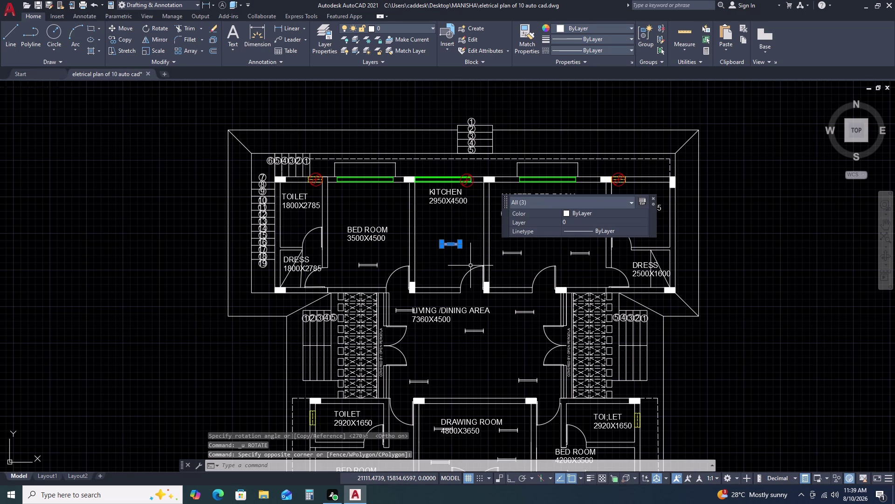
key(r)
text(O)
key(space)
click(469, 252)
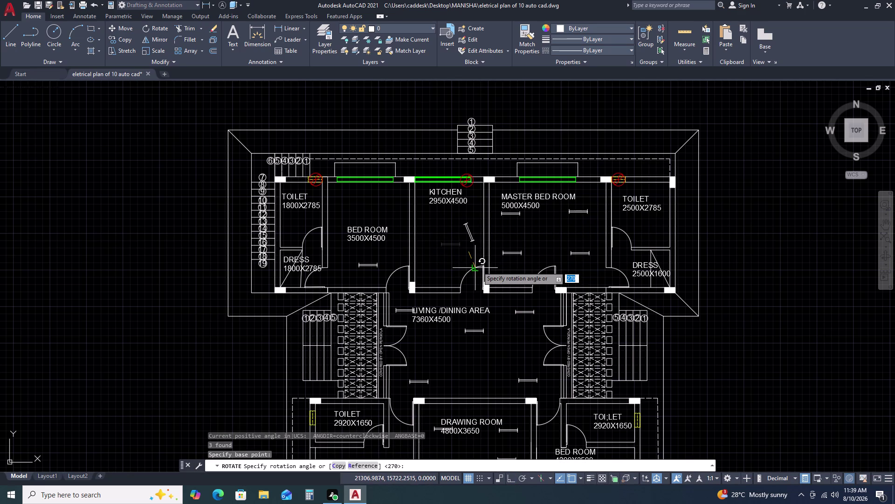
key(F8)
click(476, 270)
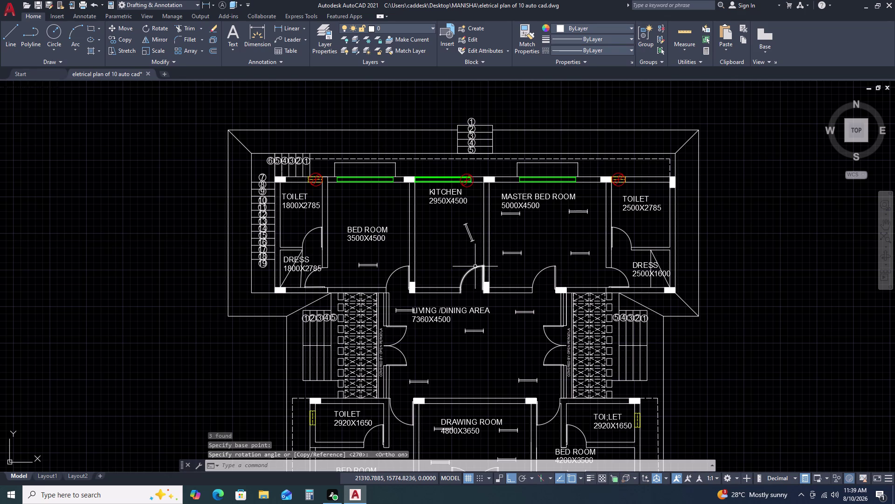
key(ctrl+z)
Rotate the kitchen tube light 270° about its midpoint so it stands vertical.
click(469, 236)
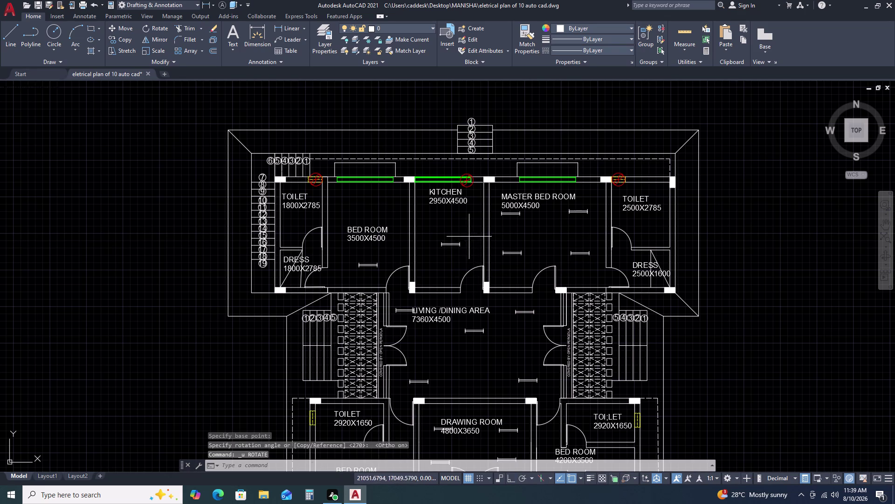
click(433, 259)
key(r)
key(o)
key(space)
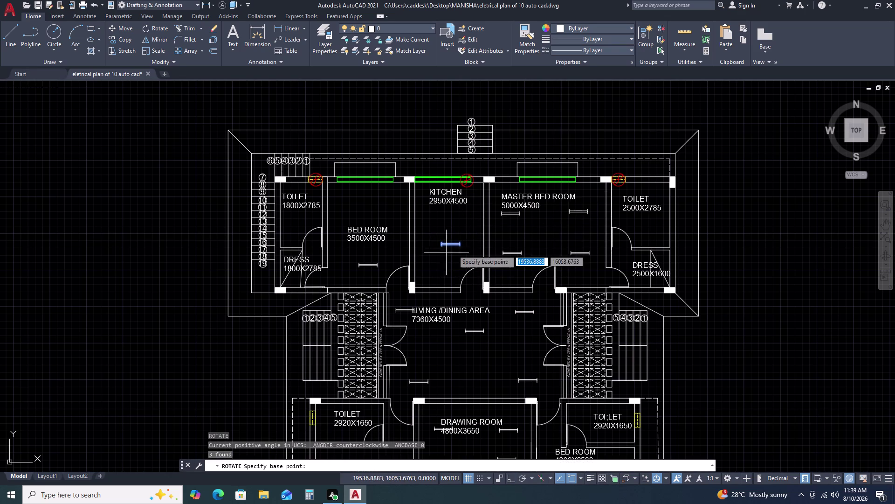
scroll(up, 3)
click(467, 231)
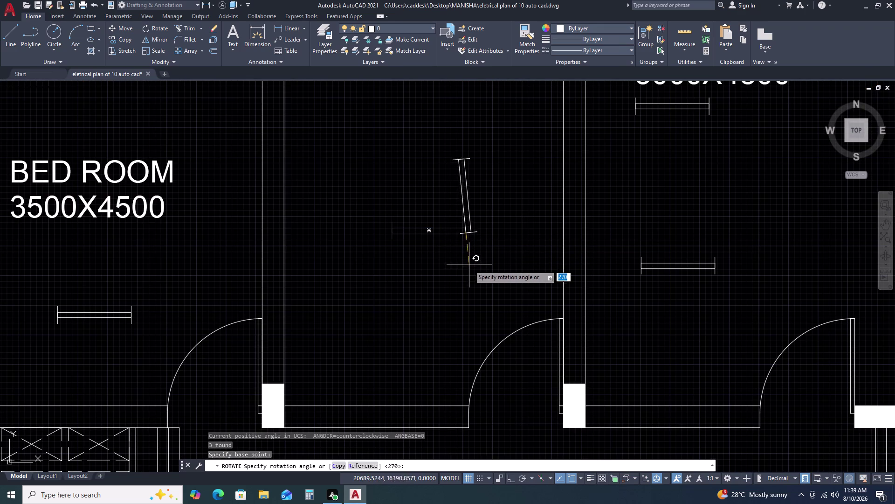
key(F8)
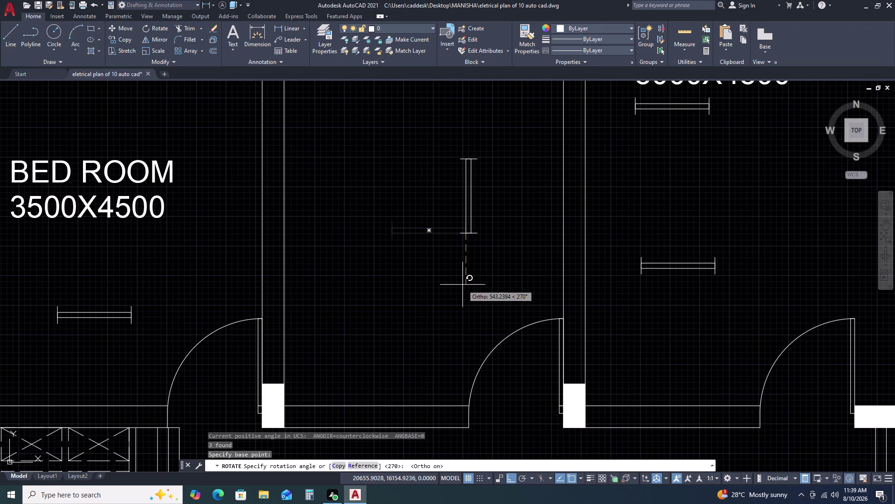
click(463, 284)
Select the vertical tube light and start copying it from a base point.
click(437, 144)
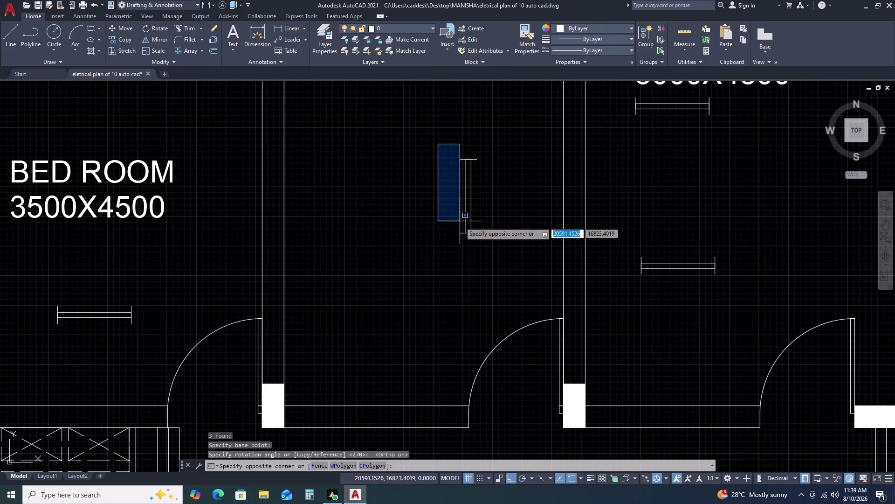
click(494, 257)
key(c)
text(O)
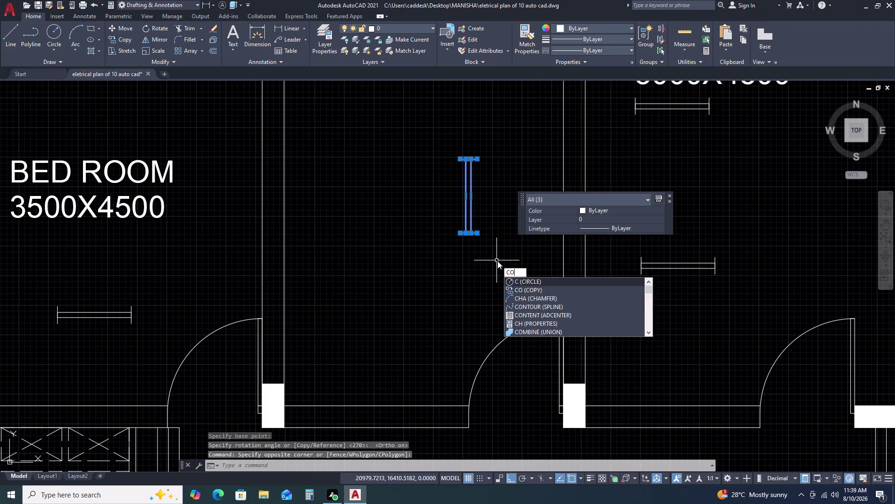
key(space)
click(499, 258)
Place two vertical tube light copies in the 3500X4500 bedroom.
scroll(down, 3)
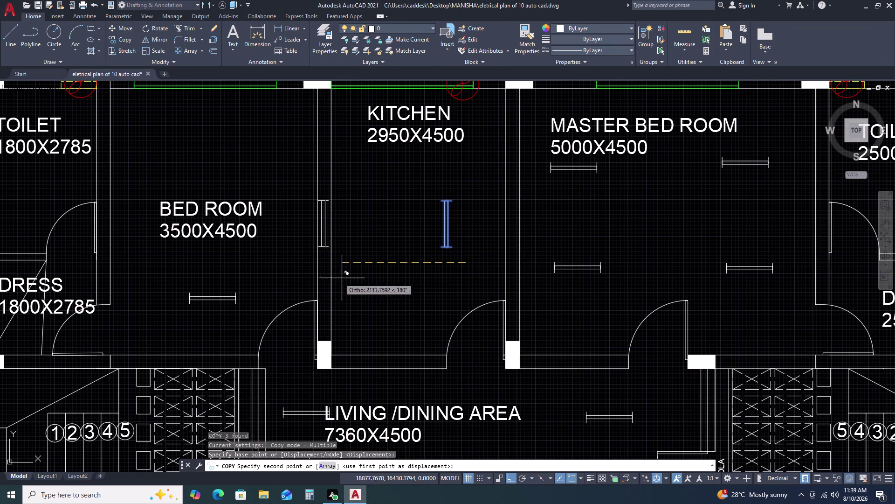
click(294, 286)
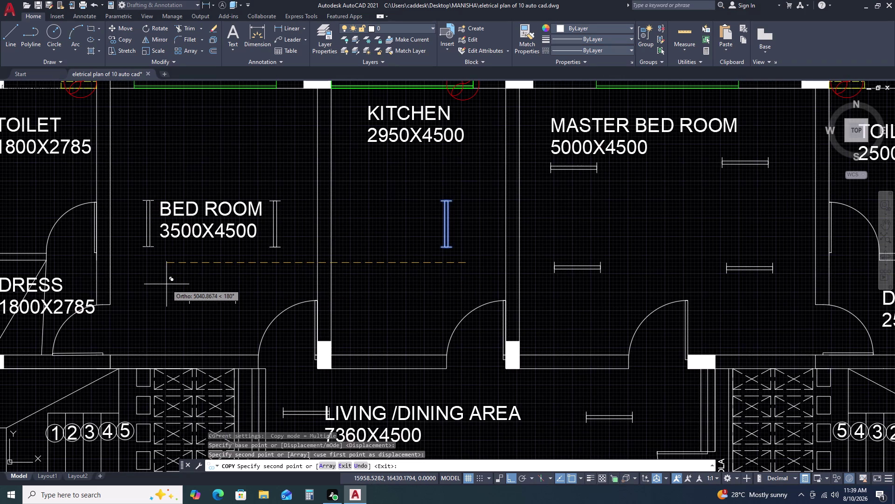
click(166, 284)
scroll(down, 3)
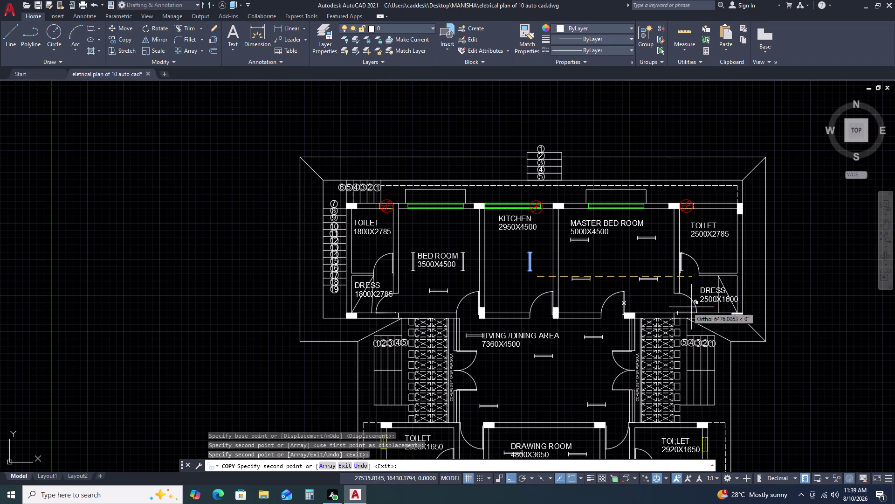
scroll(down, 3)
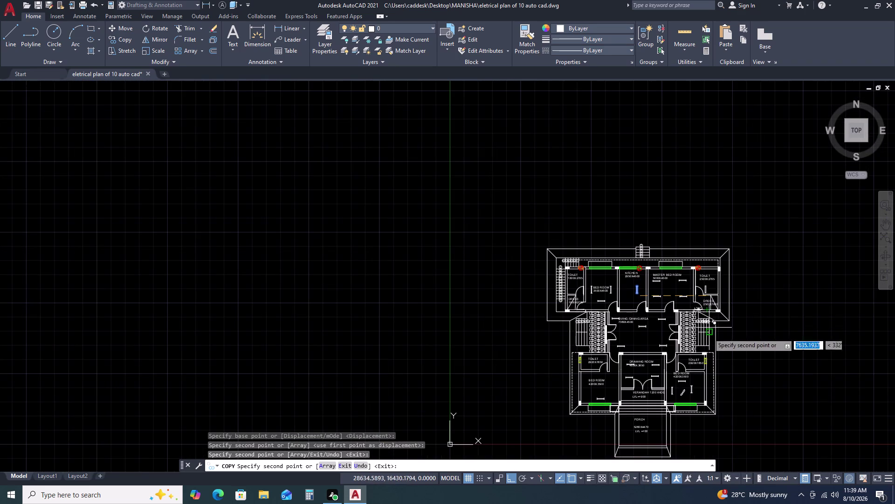
Place two copies in the lower-left 4200X3500 bedroom and end the copy.
key(F8)
scroll(up, 3)
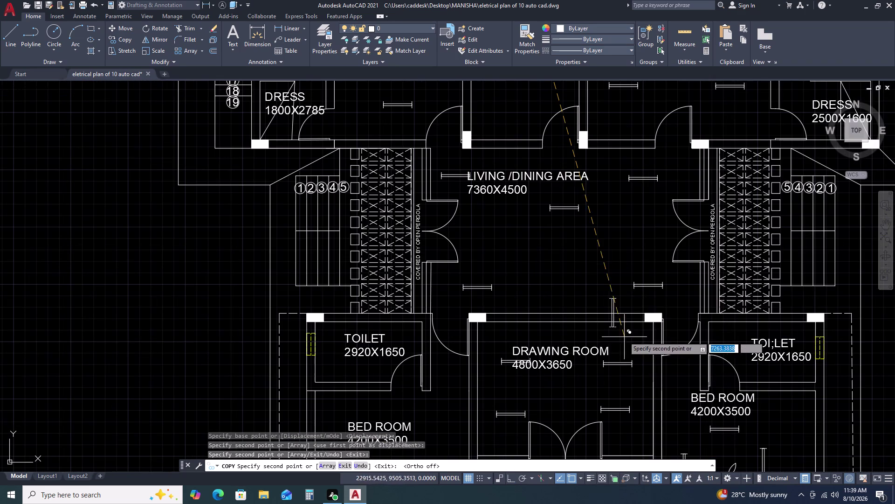
scroll(down, 3)
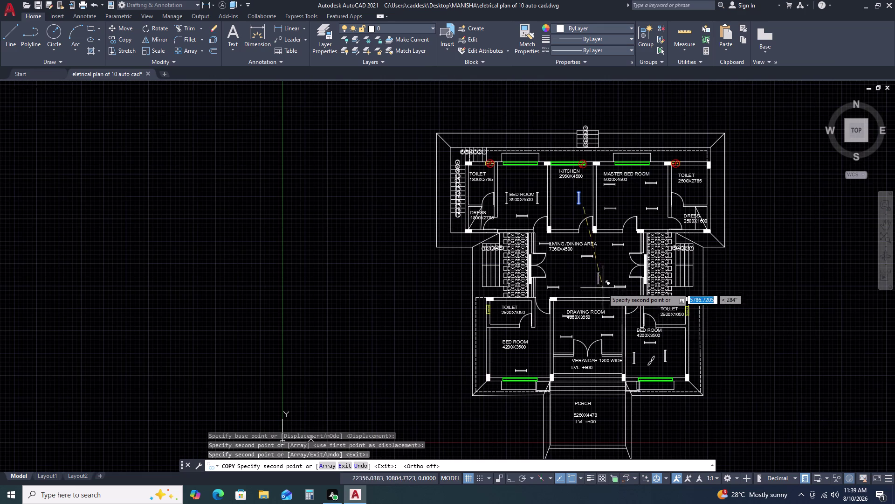
scroll(up, 3)
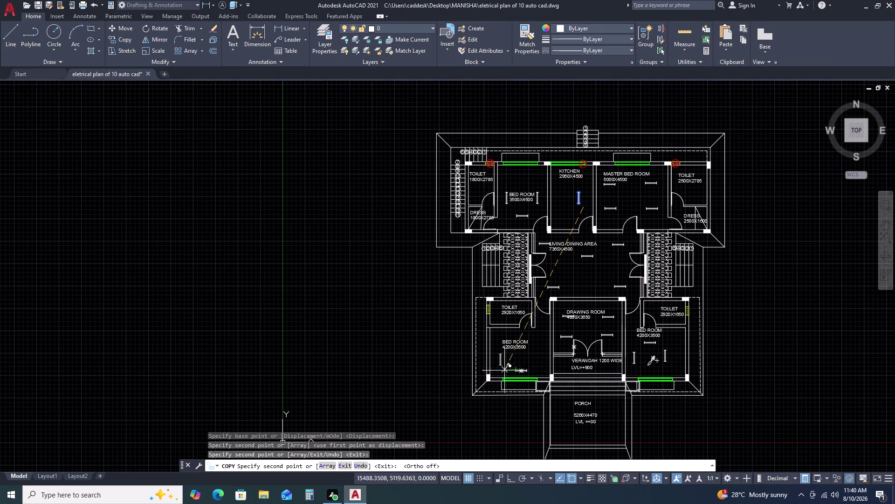
scroll(up, 3)
click(531, 361)
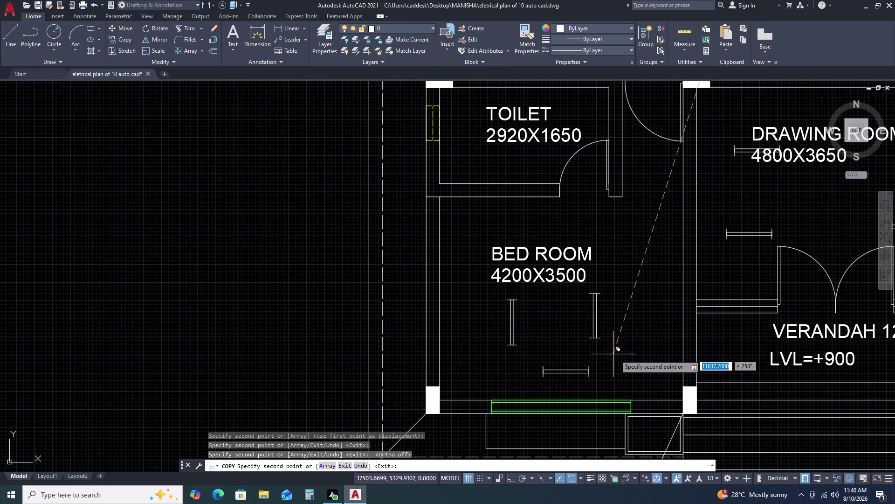
click(629, 360)
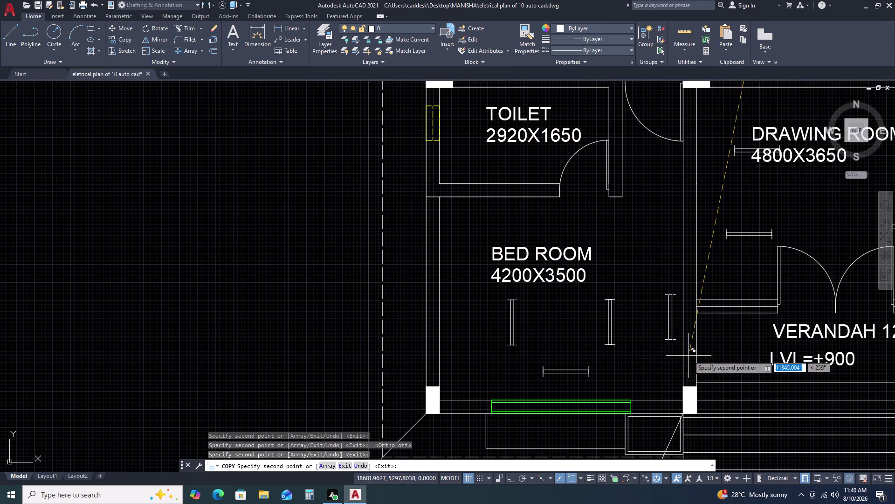
scroll(down, 3)
scroll(down, 3)
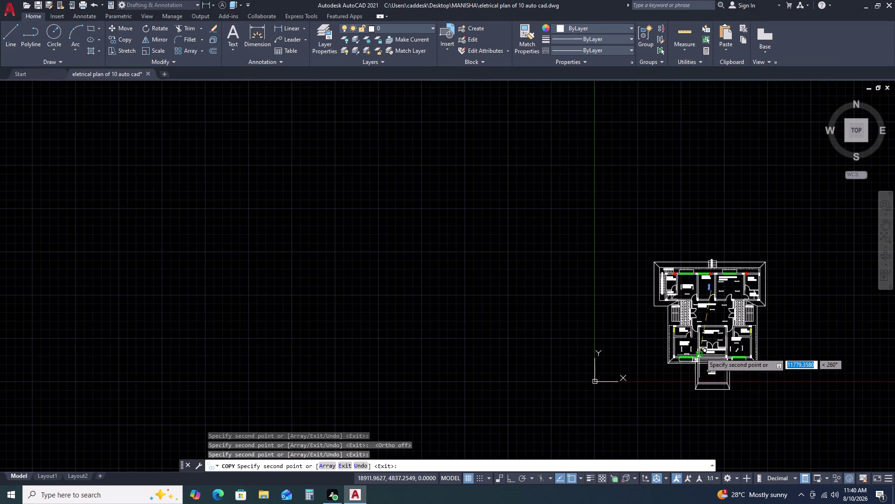
scroll(up, 3)
middle_drag(788, 339, 678, 270)
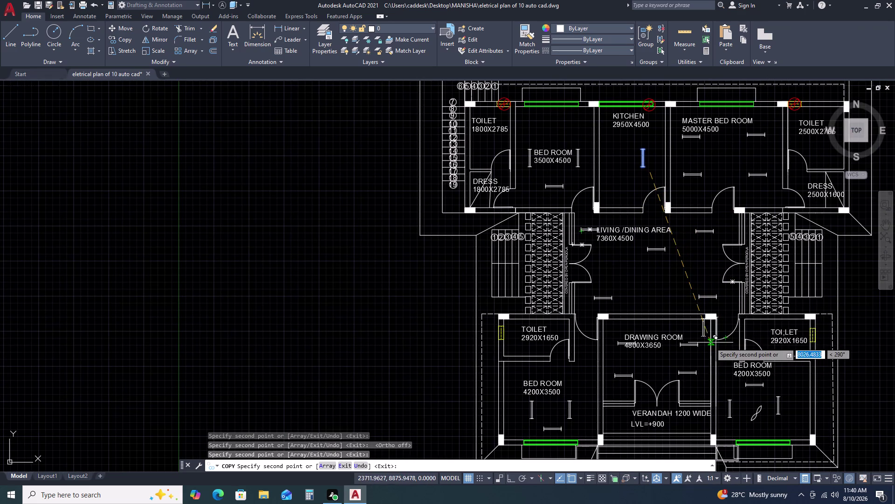
key(Escape)
Delete the kitchen's vertical tube light and zoom to fit the whole plan.
click(657, 131)
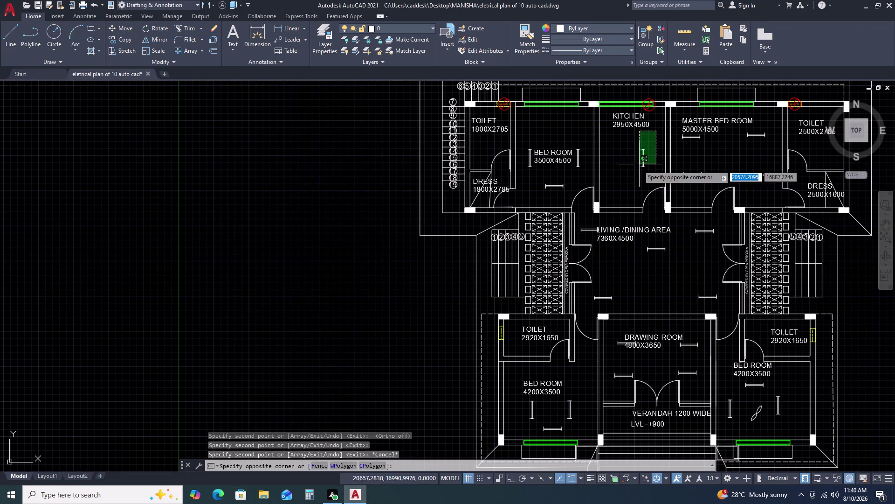
click(609, 174)
key(Delete)
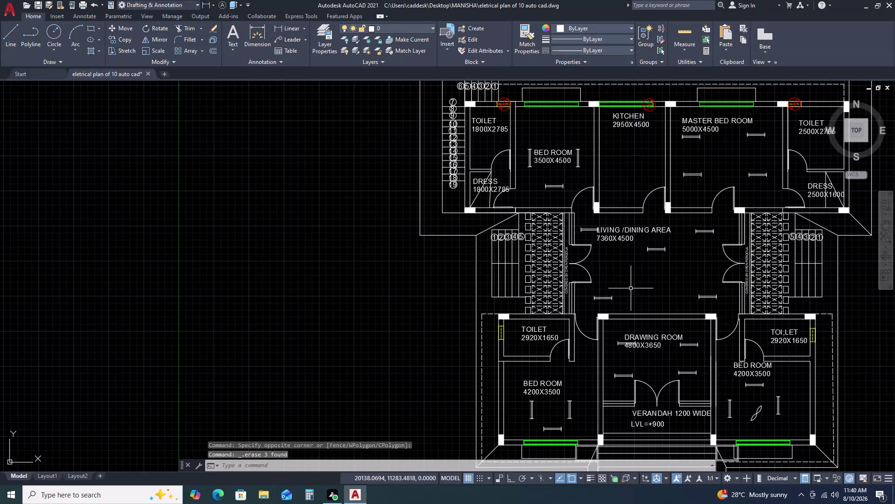
scroll(down, 3)
middle_drag(717, 288, 616, 257)
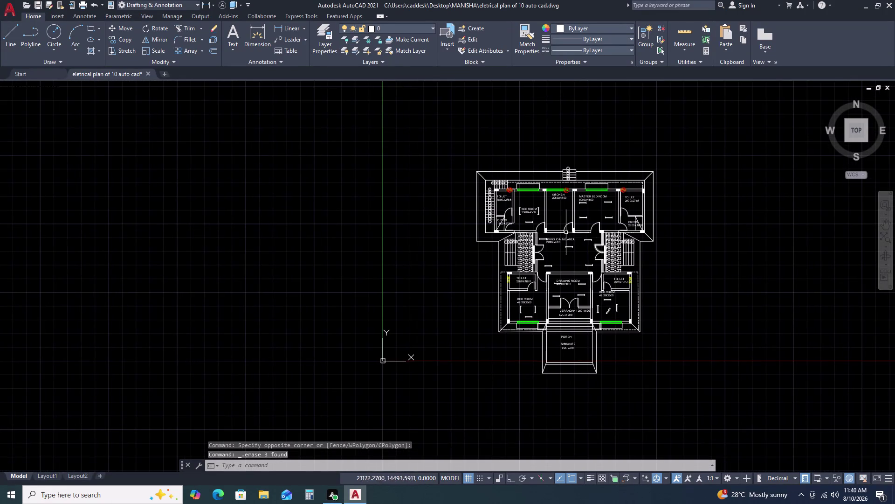
scroll(up, 3)
middle_click(657, 215)
middle_click(640, 238)
scroll(up, 3)
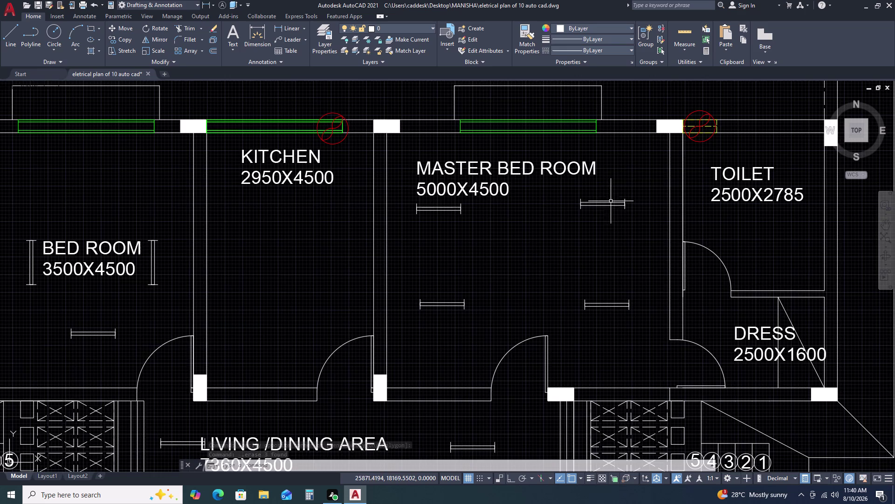
scroll(up, 3)
Copy a master bedroom tube light to a lower spot in the room.
drag(671, 149, 671, 154)
click(532, 205)
text(C)
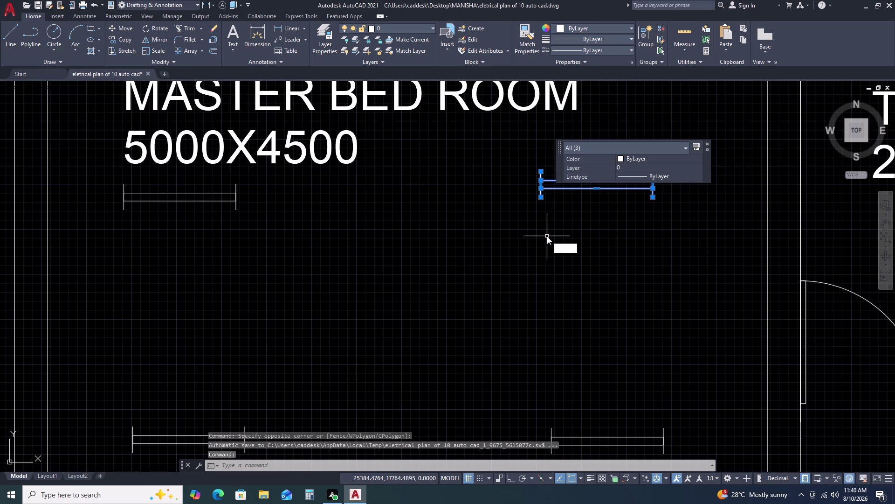
text(O)
key(space)
drag(543, 243, 536, 251)
click(491, 329)
key(Escape)
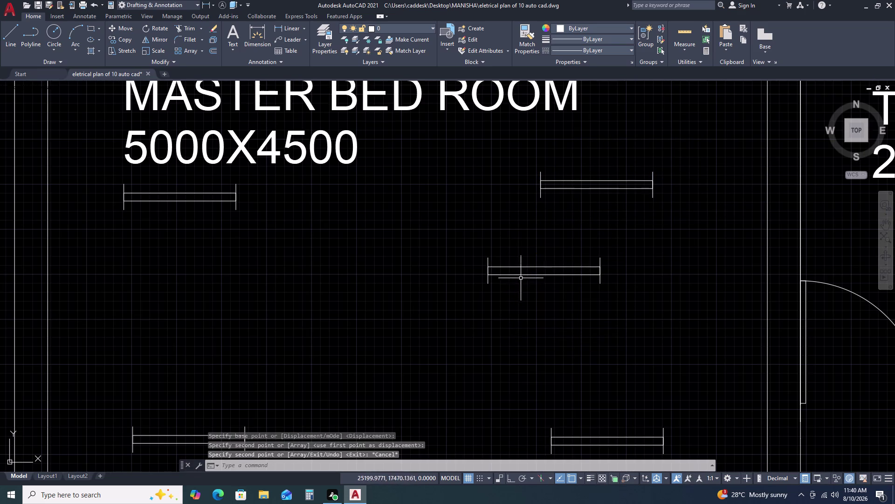
Replace the copy's middle line with a new line between its end ticks.
scroll(up, 3)
click(601, 220)
click(550, 297)
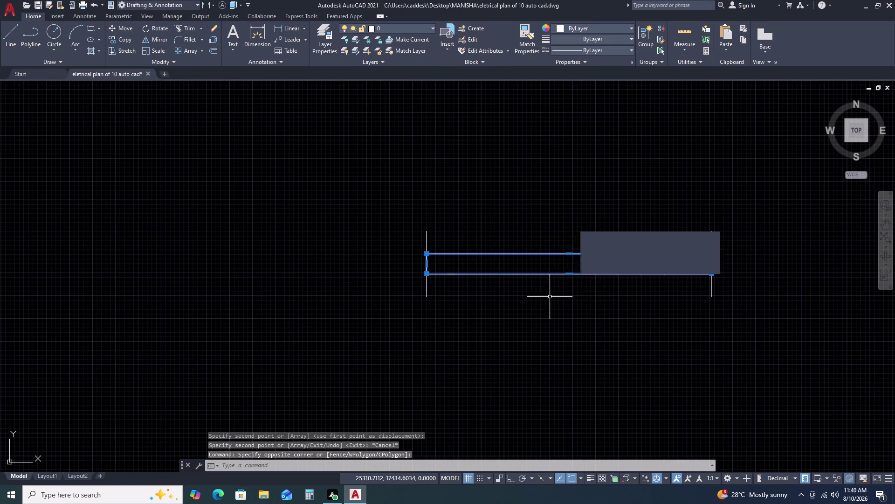
key(Delete)
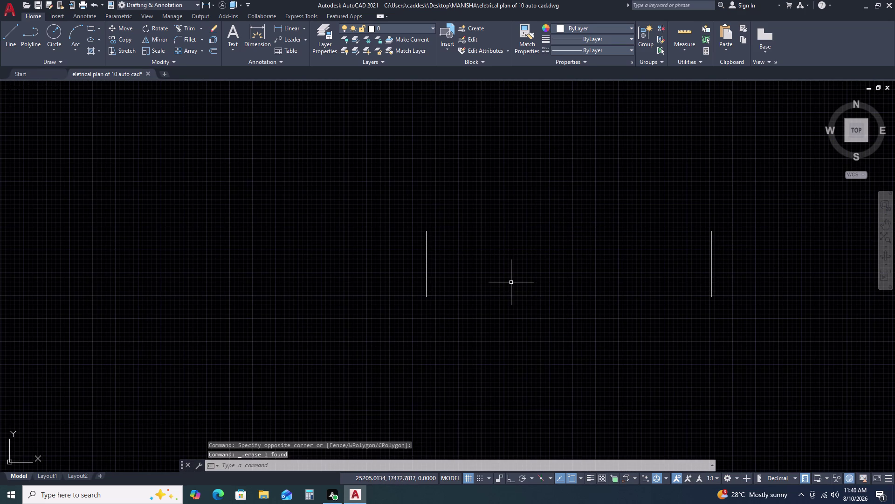
key(l)
key(space)
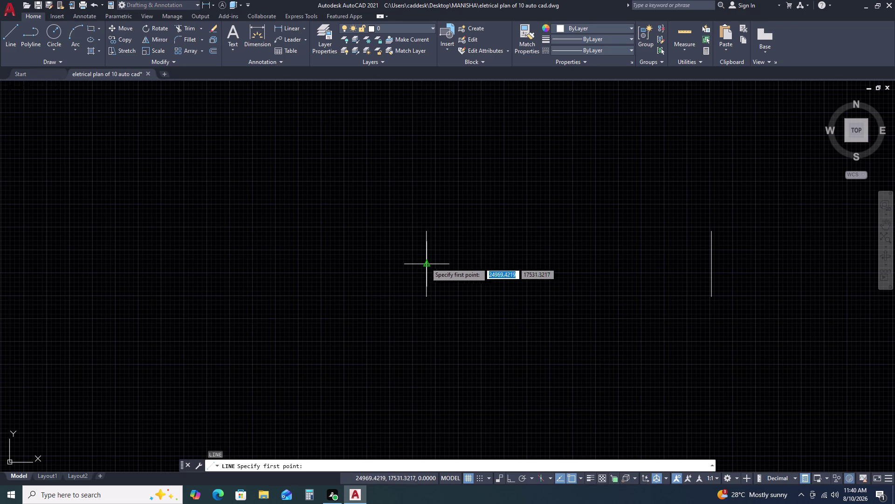
click(429, 265)
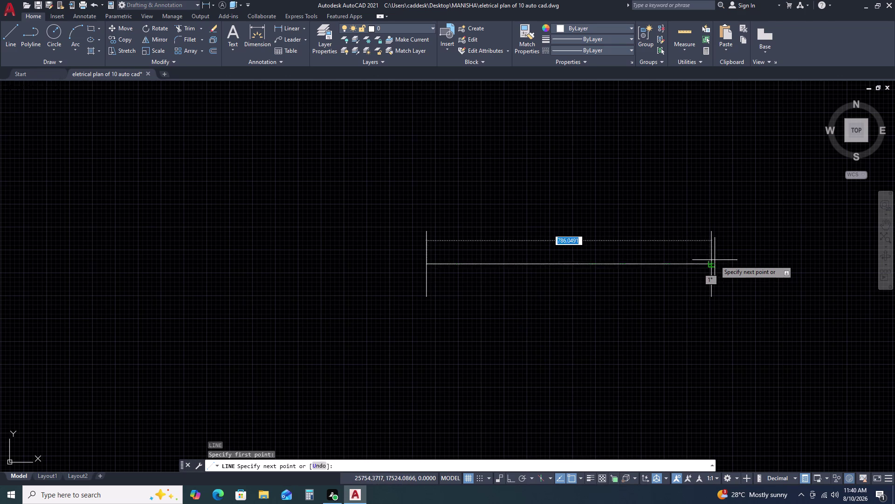
click(712, 263)
key(Escape)
Rotate the rebuilt tube light symbol 90° with Ortho on so it stands upright.
click(732, 239)
click(366, 325)
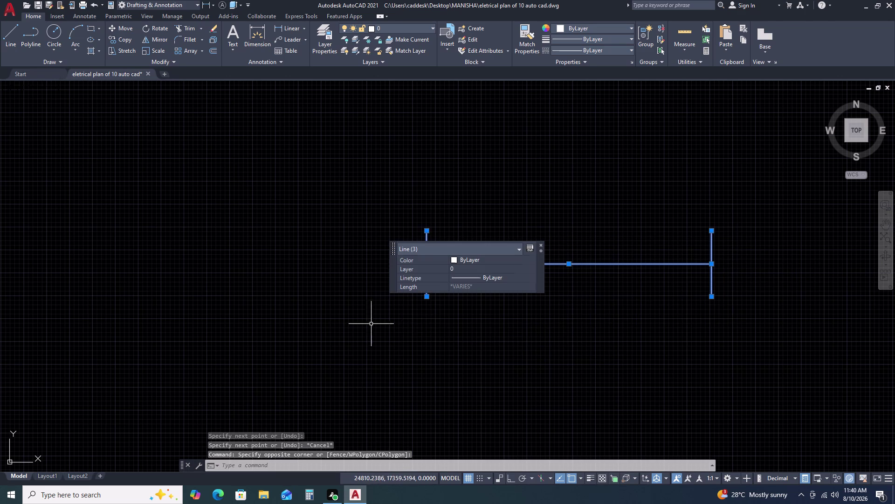
key(r)
text(O)
key(space)
click(438, 319)
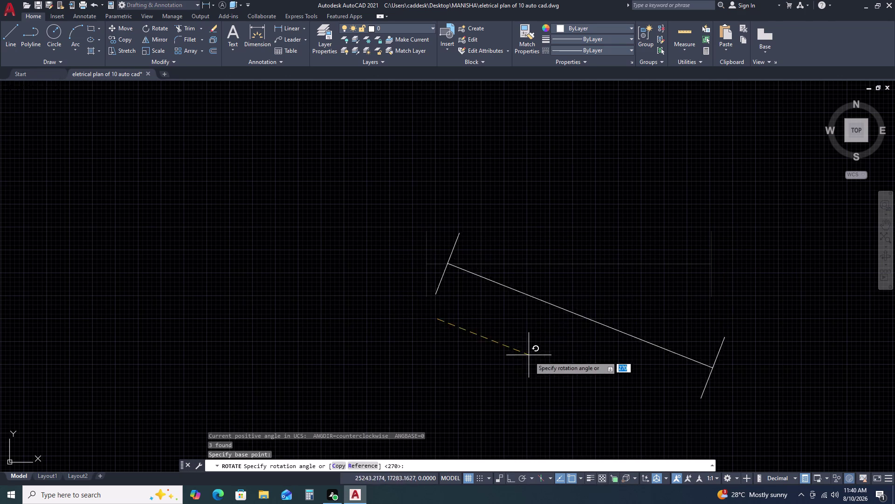
key(F8)
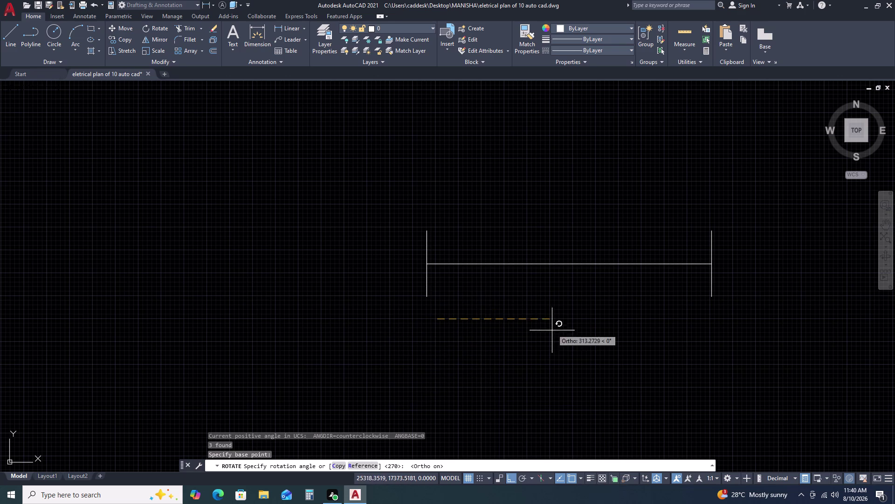
click(448, 397)
Select the upright tube light and start moving it.
scroll(down, 3)
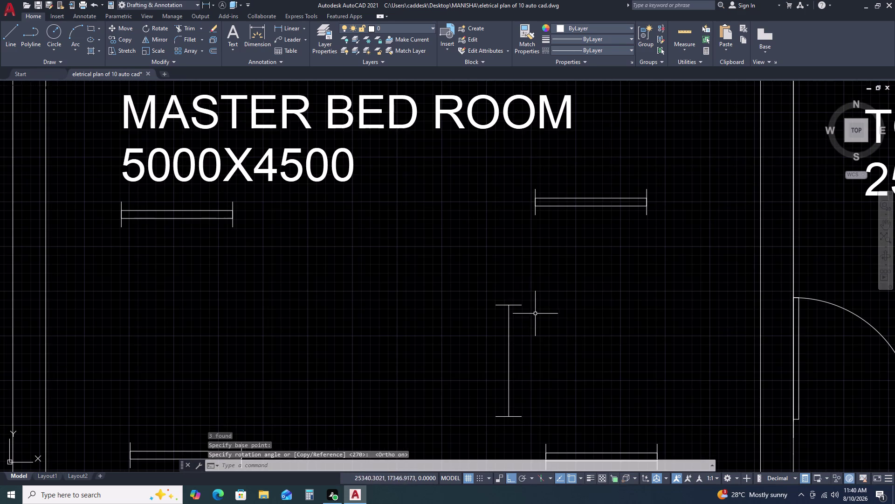
click(539, 284)
click(455, 424)
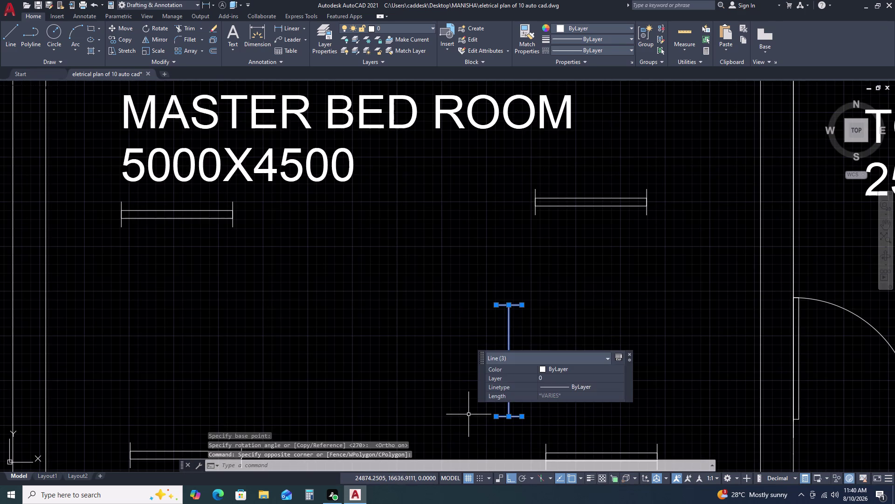
text(M)
key(space)
Place the tube light inside the 2500X2785 toilet with Ortho turned off.
click(523, 399)
scroll(down, 3)
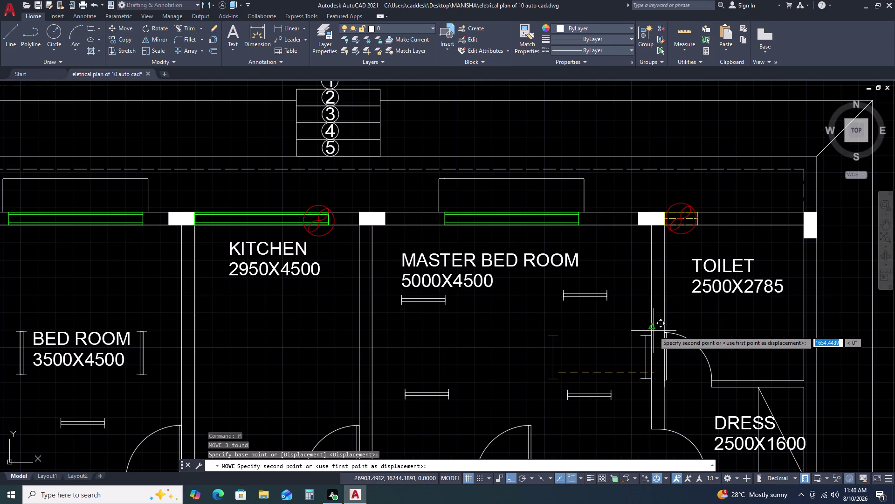
key(F8)
scroll(up, 3)
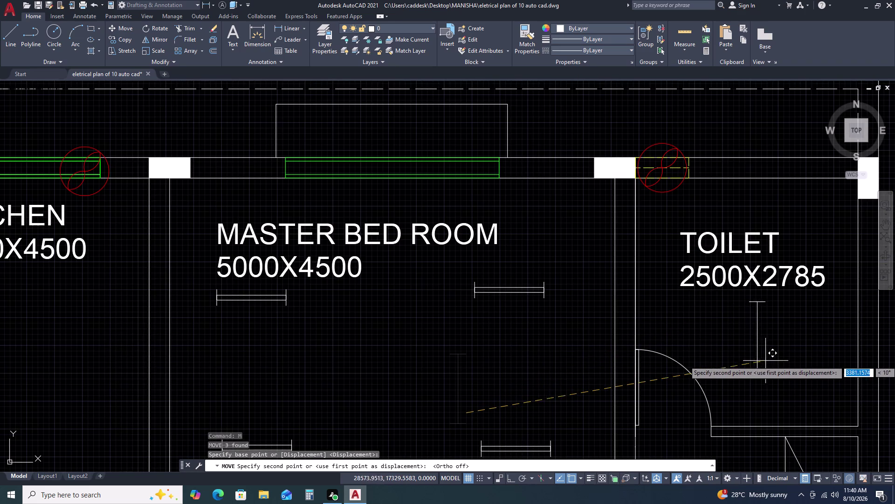
click(782, 361)
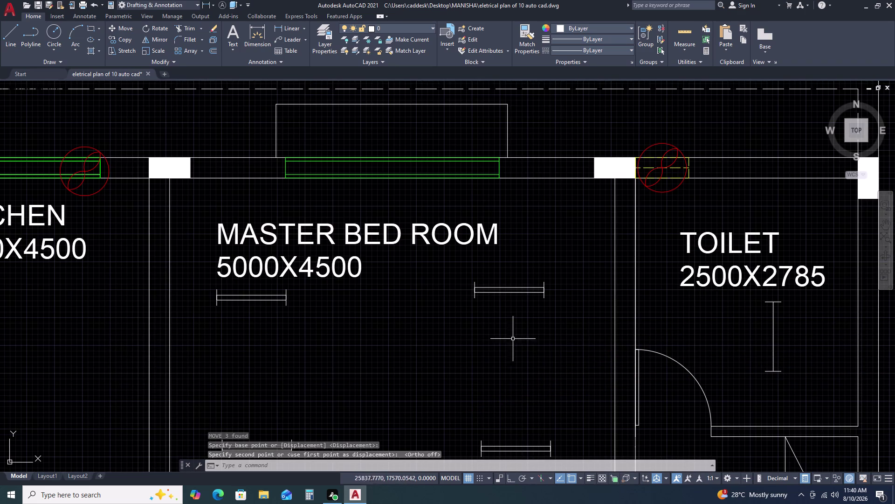
Copy the toilet tube light into the kitchen.
click(761, 292)
click(815, 395)
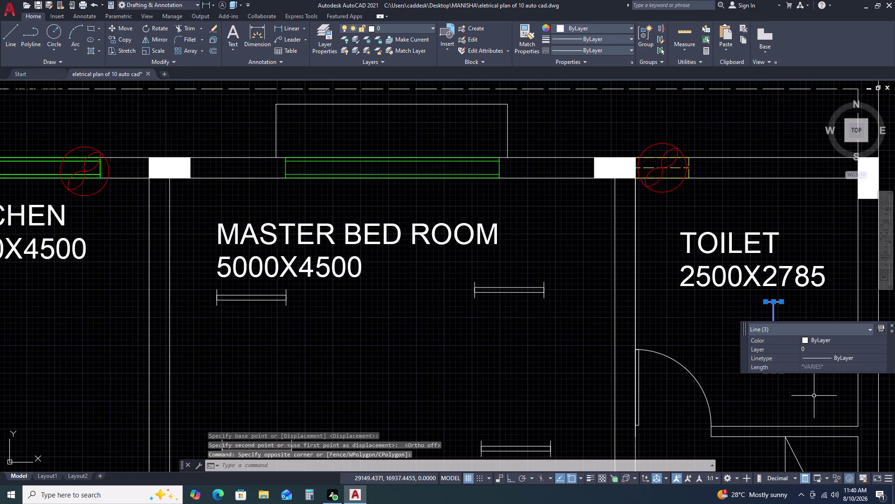
text(CO)
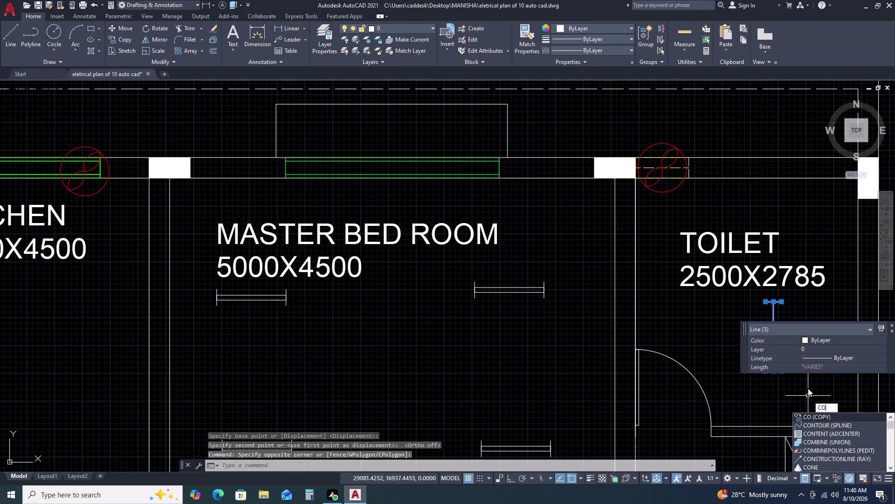
key(space)
click(803, 384)
scroll(down, 3)
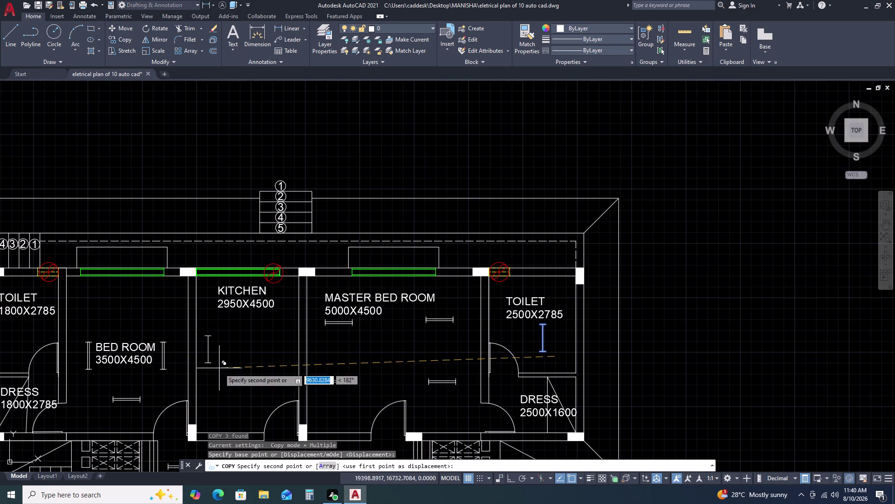
middle_drag(316, 335, 422, 262)
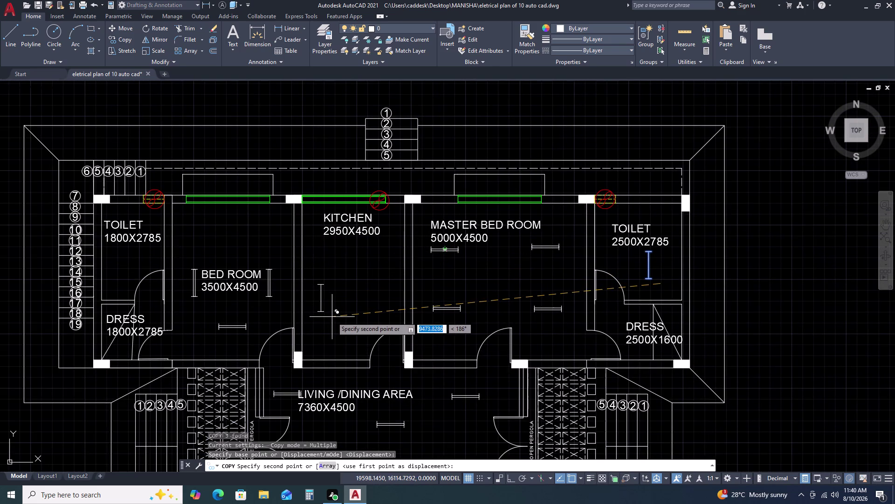
click(333, 319)
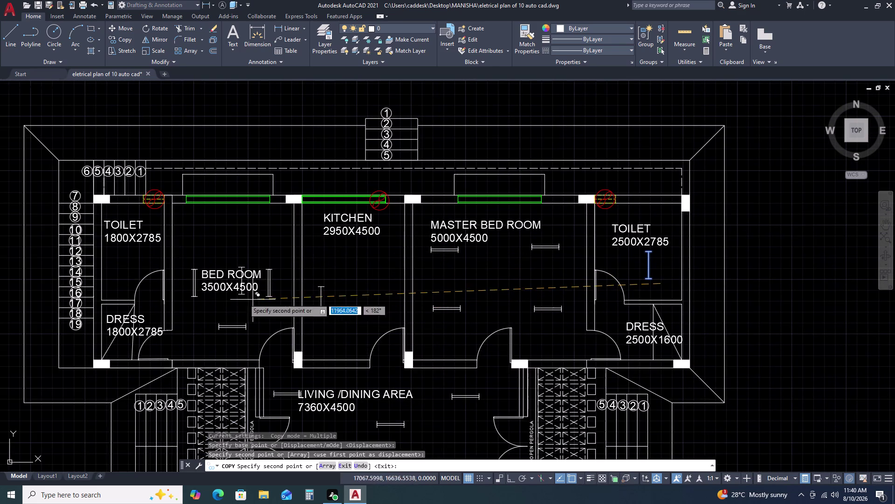
Place another tube light copy in the 4200X3500 bed room.
click(124, 280)
scroll(down, 3)
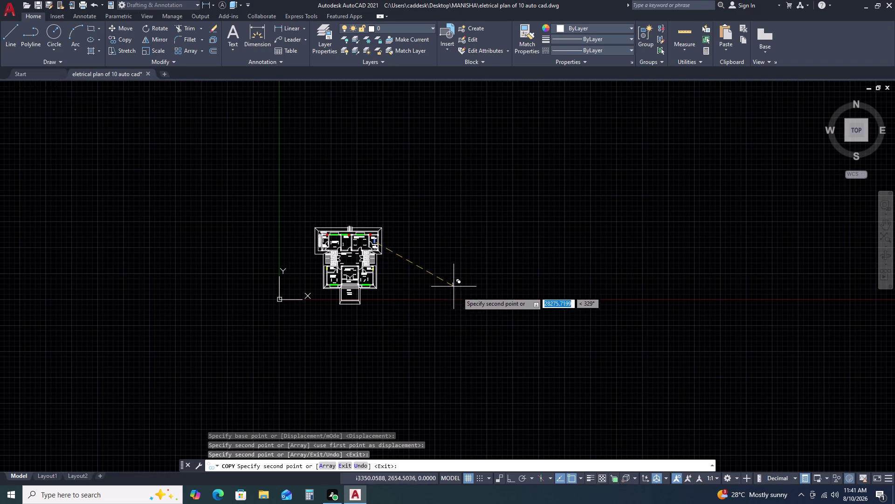
scroll(down, 3)
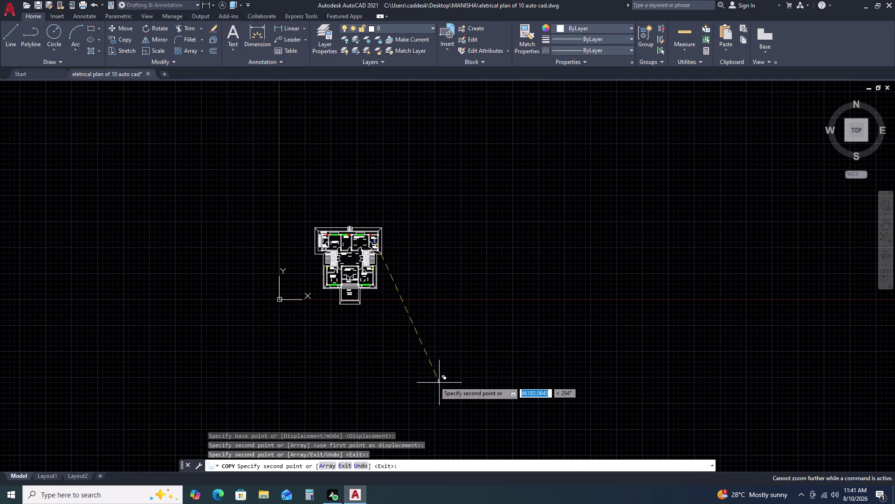
scroll(up, 3)
scroll(up, 3)
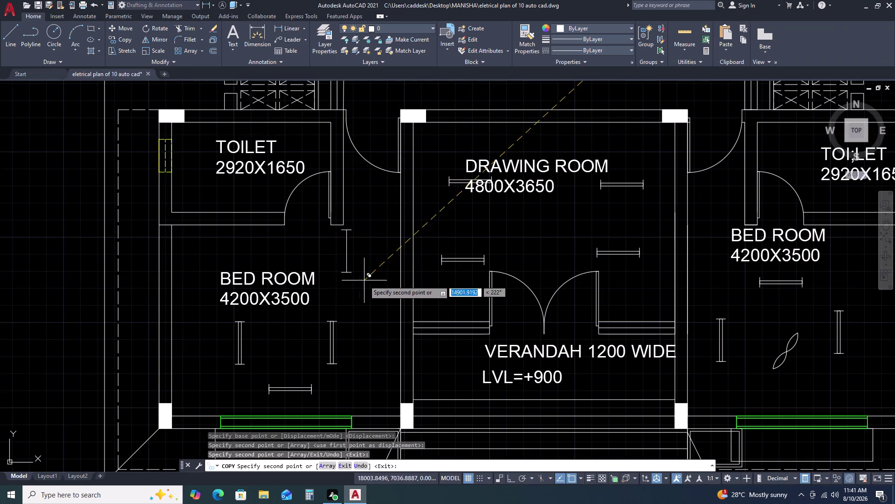
click(380, 296)
Rotate the copied bed room tube light 270° to horizontal.
key(Escape)
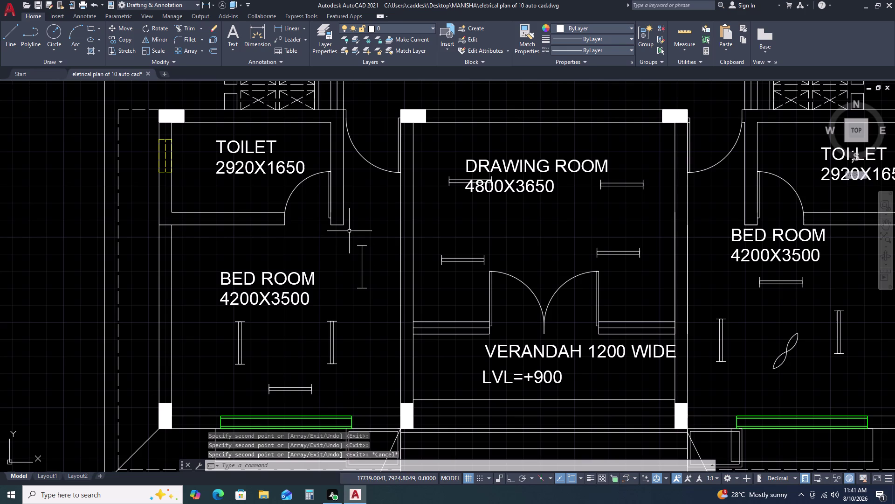
click(350, 230)
click(378, 306)
key(r)
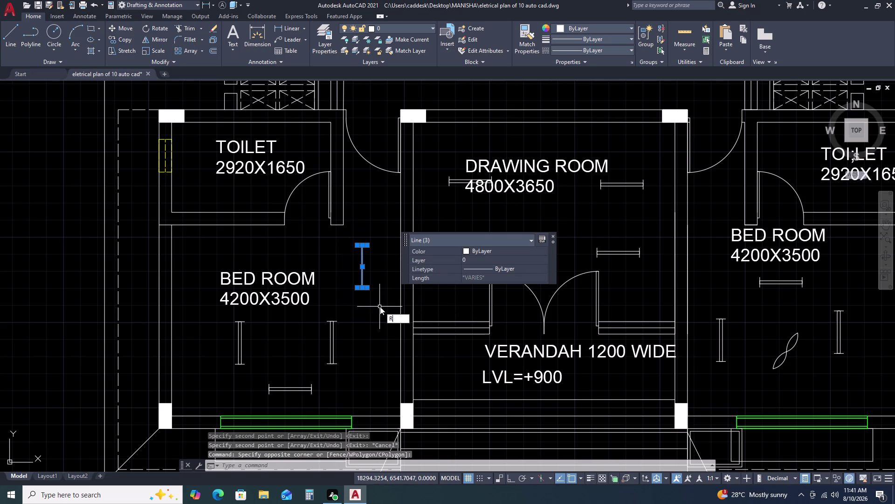
text(O)
key(space)
click(386, 282)
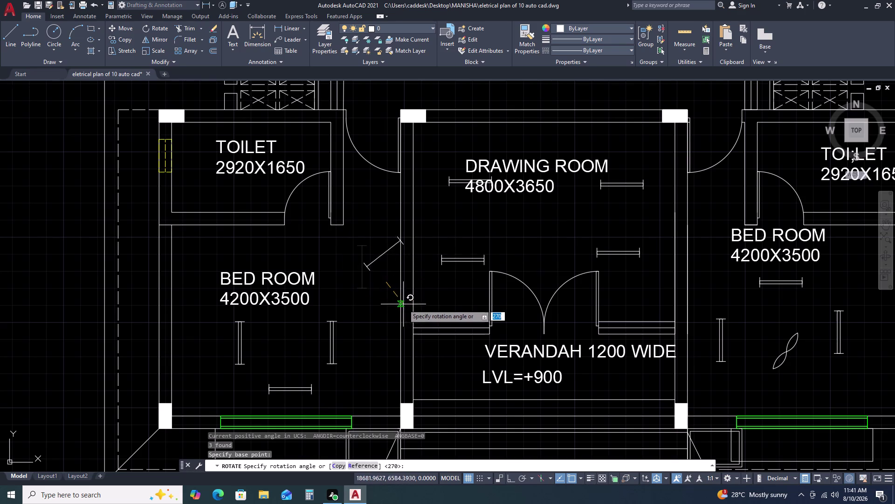
key(F8)
click(393, 306)
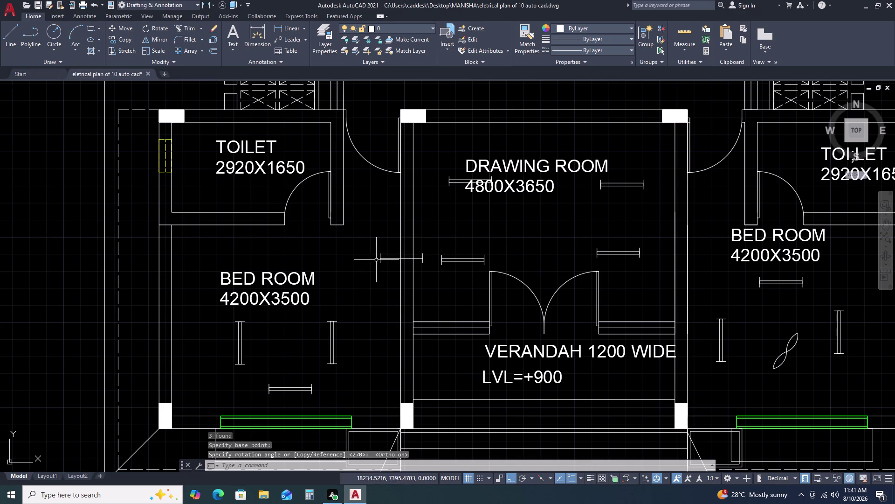
Move the horizontal tube light into the 2920X1650 toilet.
click(371, 241)
click(429, 281)
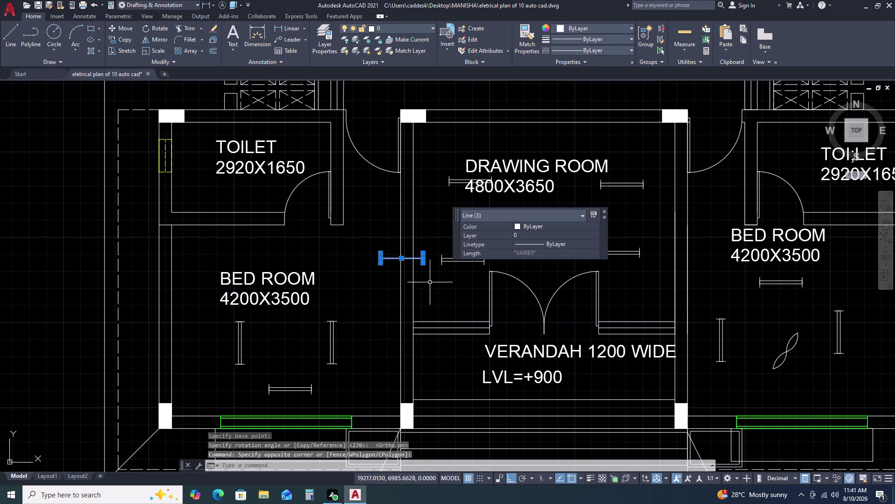
key(m)
key(space)
click(429, 282)
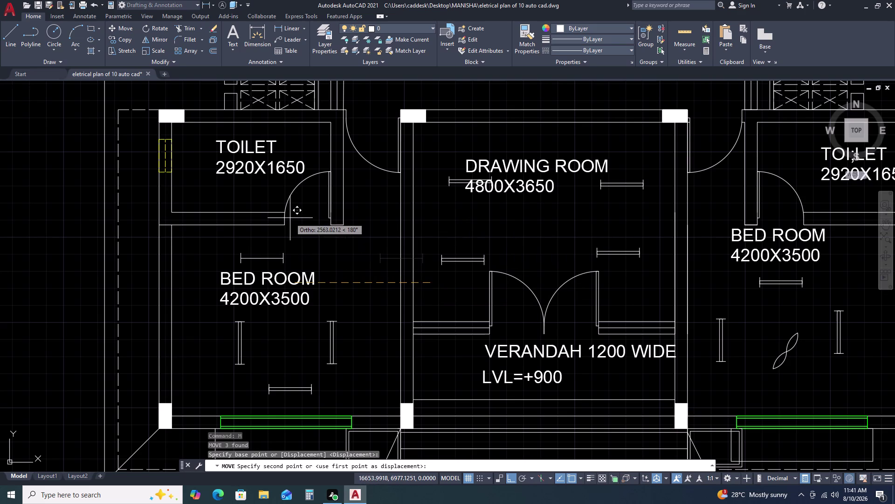
key(F8)
click(261, 213)
key(Escape)
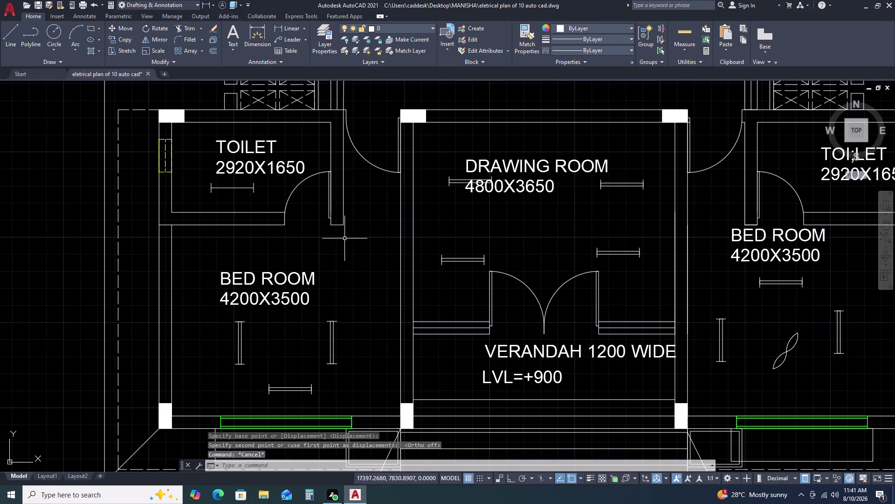
scroll(down, 3)
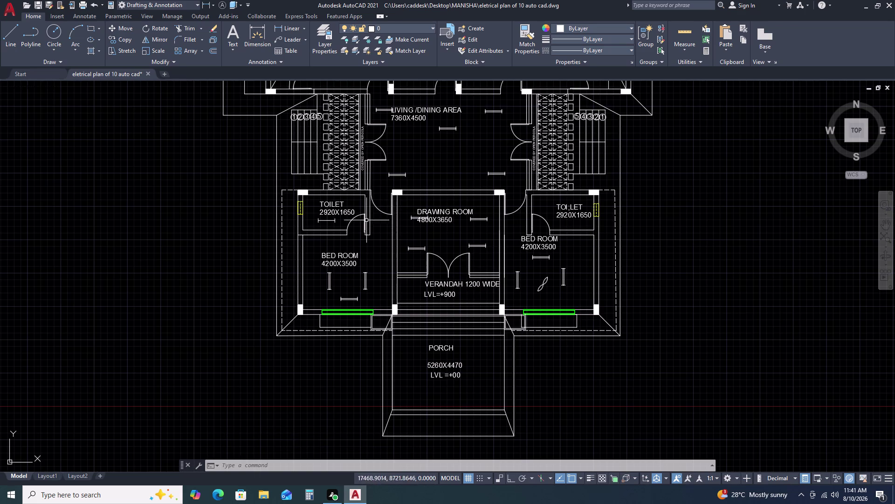
Move the BED ROOM 3500X4500 label up near the top of the room.
scroll(down, 3)
middle_click(396, 165)
middle_drag(397, 165, 404, 174)
middle_drag(428, 195, 488, 215)
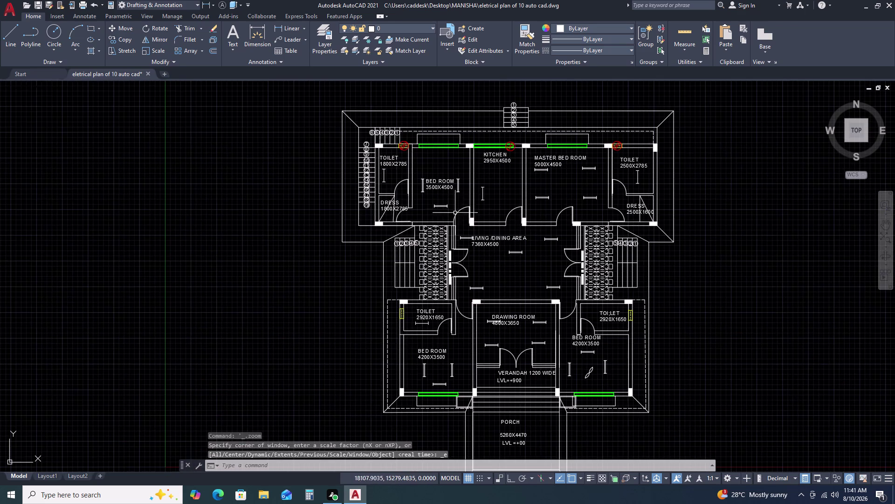
scroll(up, 3)
click(524, 171)
click(479, 230)
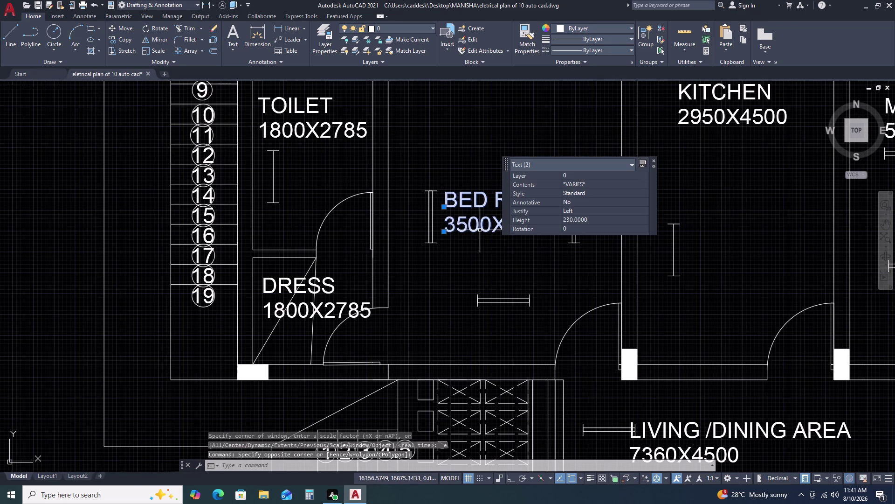
text(M)
key(space)
drag(488, 228, 487, 222)
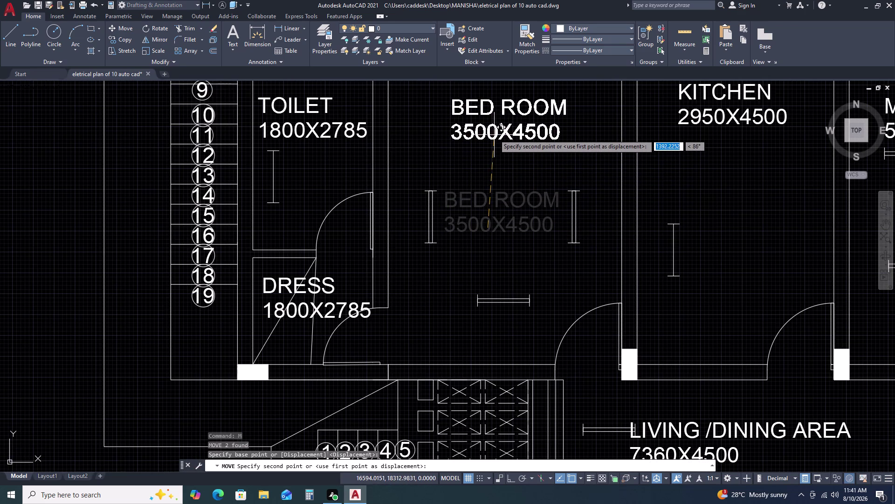
click(493, 140)
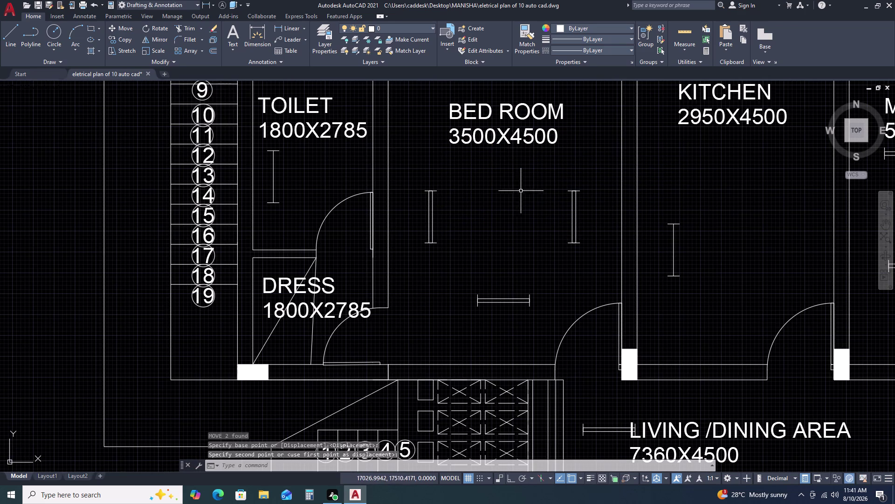
key(Escape)
Draw a horizontal line from the bed room's left wall to the kitchen wall.
click(452, 179)
key(Escape)
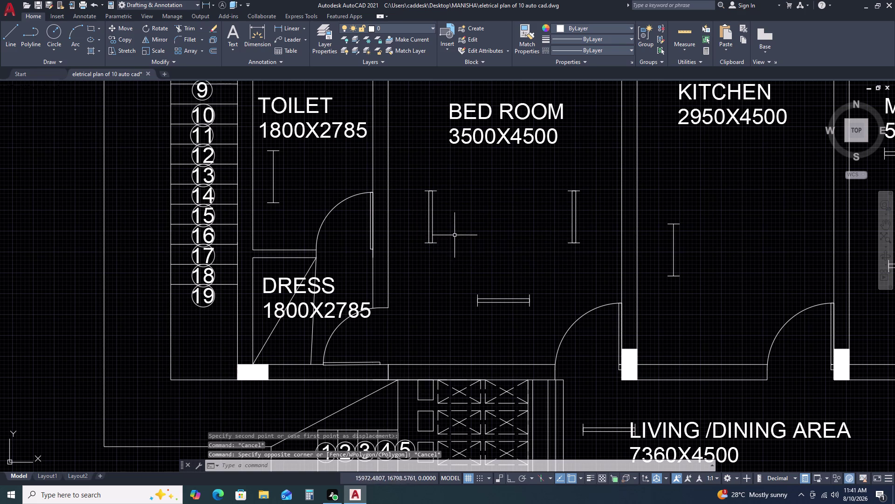
text(L)
key(space)
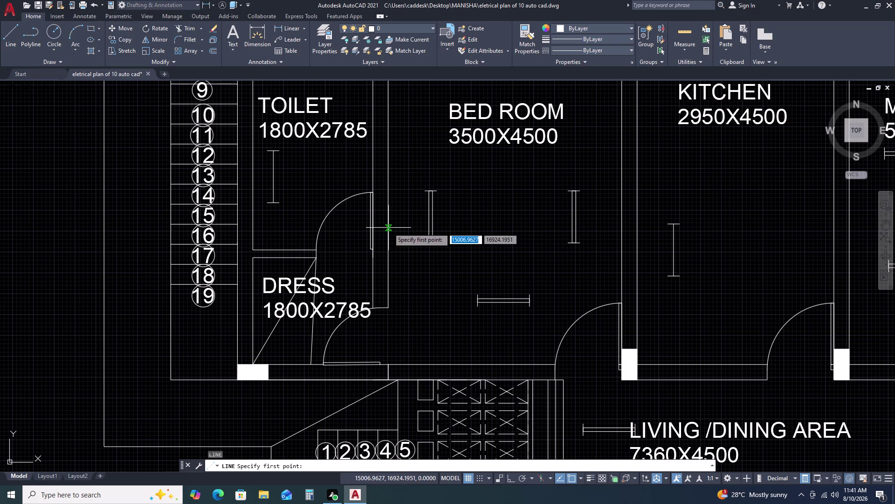
click(388, 228)
click(620, 226)
key(Escape)
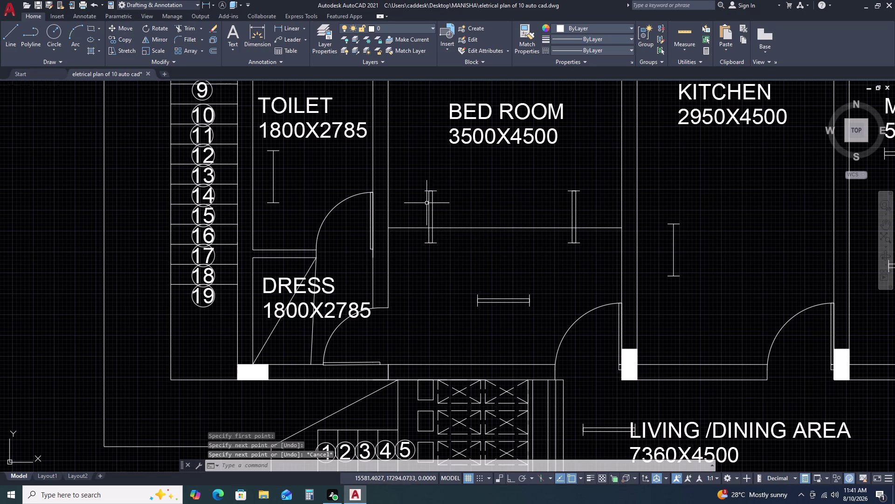
Select the bed room tube light.
click(414, 175)
click(452, 266)
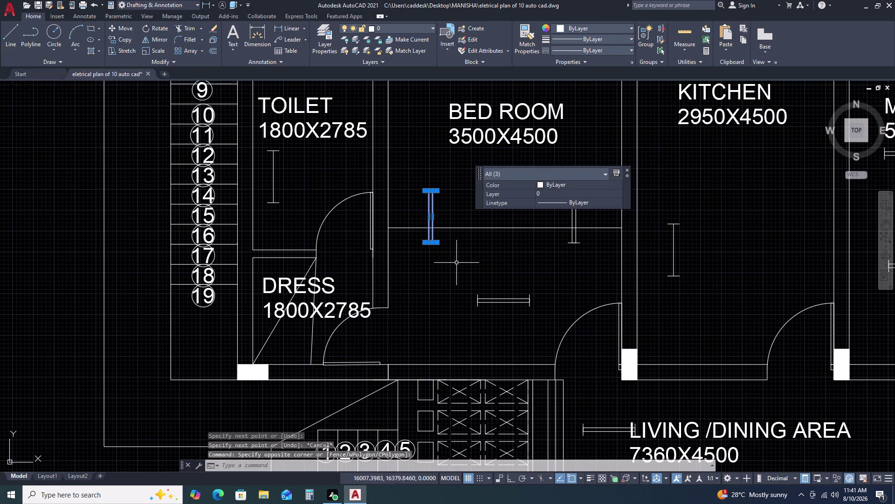
scroll(up, 3)
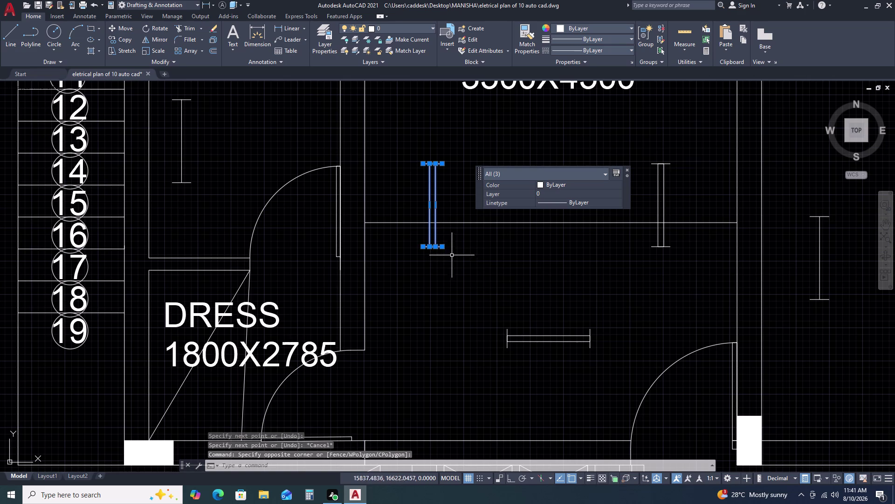
Move the selected tube light slightly lower in the bed room.
key(l)
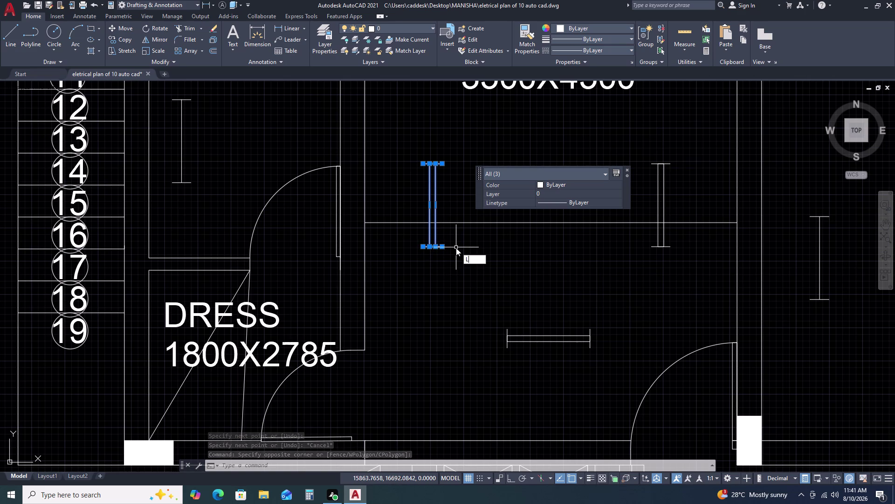
key(BackSpace)
text(M)
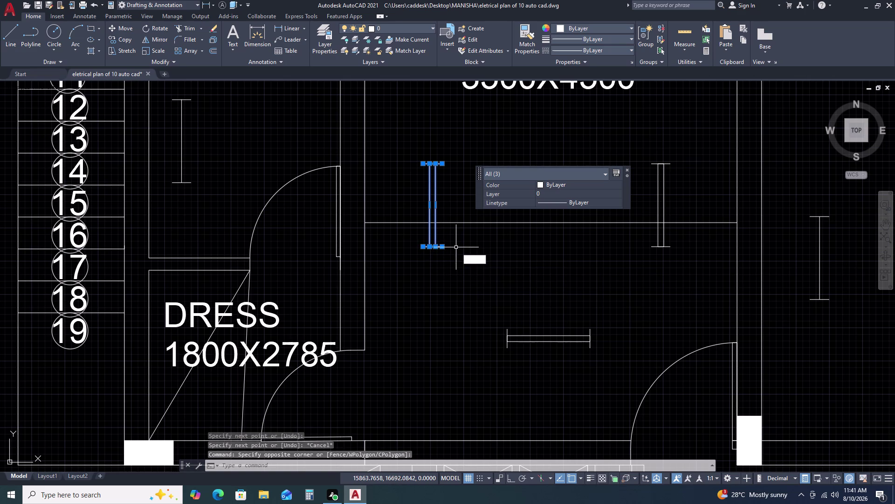
key(space)
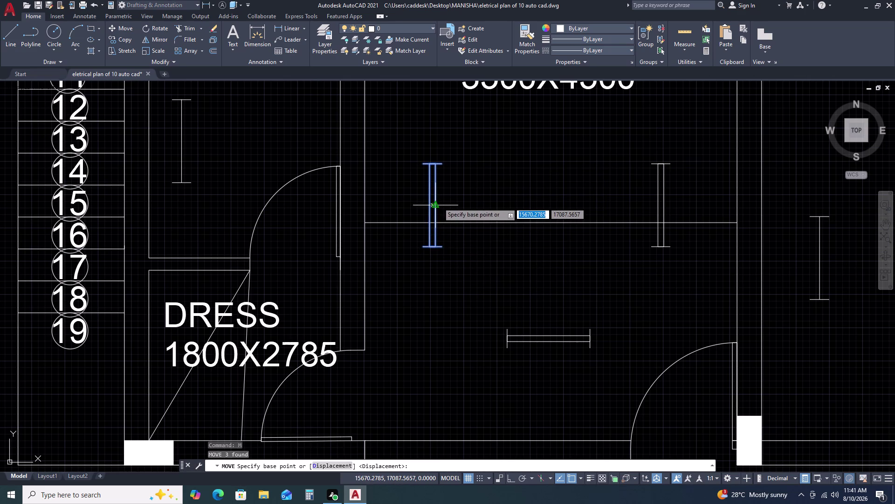
click(438, 202)
click(434, 226)
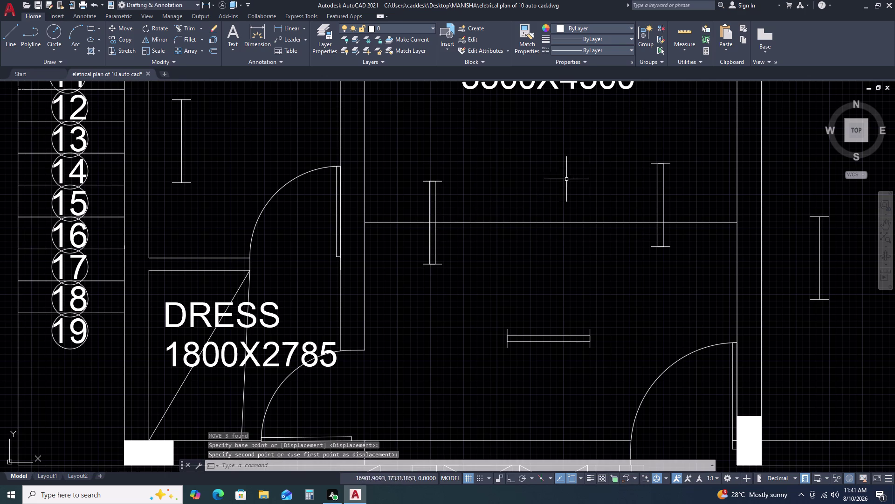
Shift the right tube light further left.
click(638, 153)
click(685, 273)
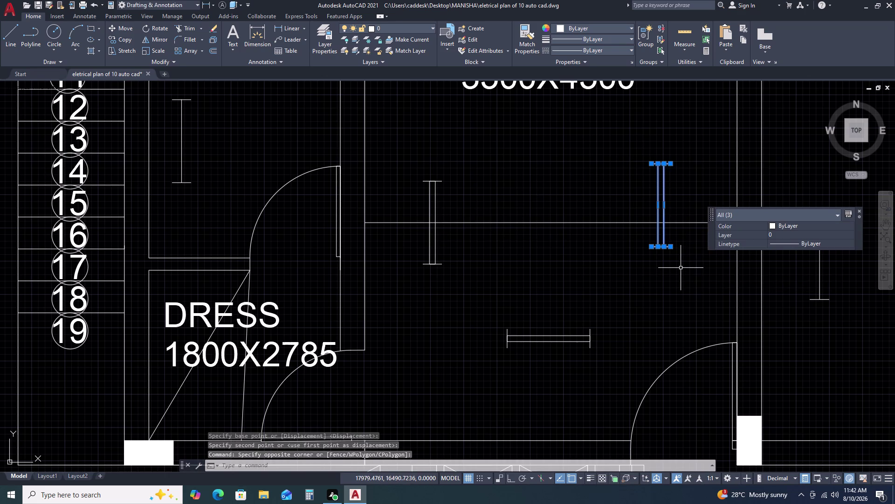
text(M)
key(space)
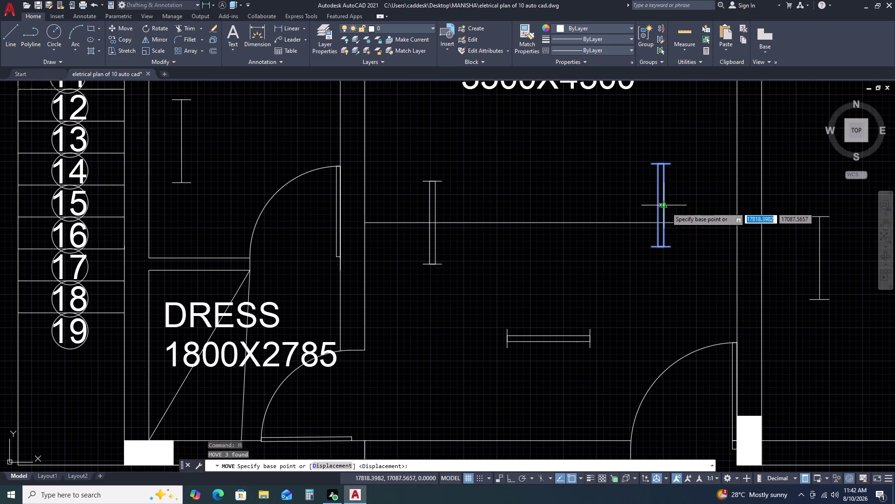
click(666, 207)
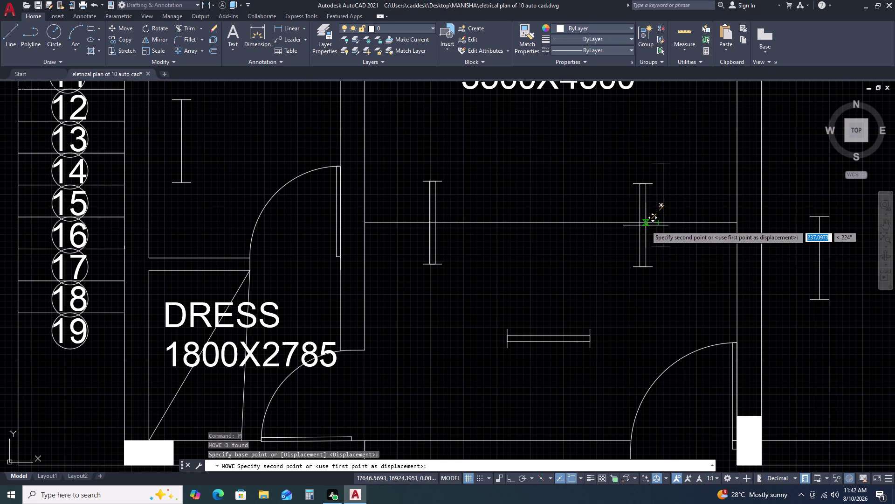
click(646, 225)
Shift the left tube light further right.
click(457, 164)
double_click(420, 210)
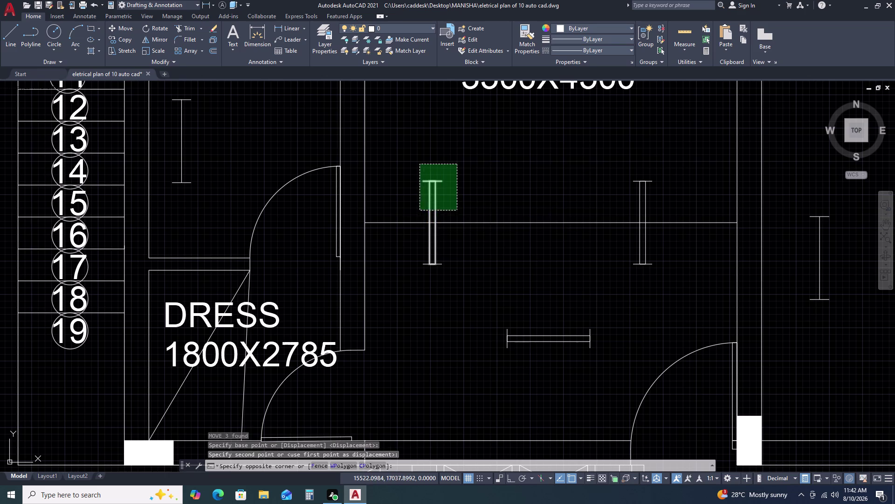
click(447, 261)
double_click(401, 274)
key(m)
key(space)
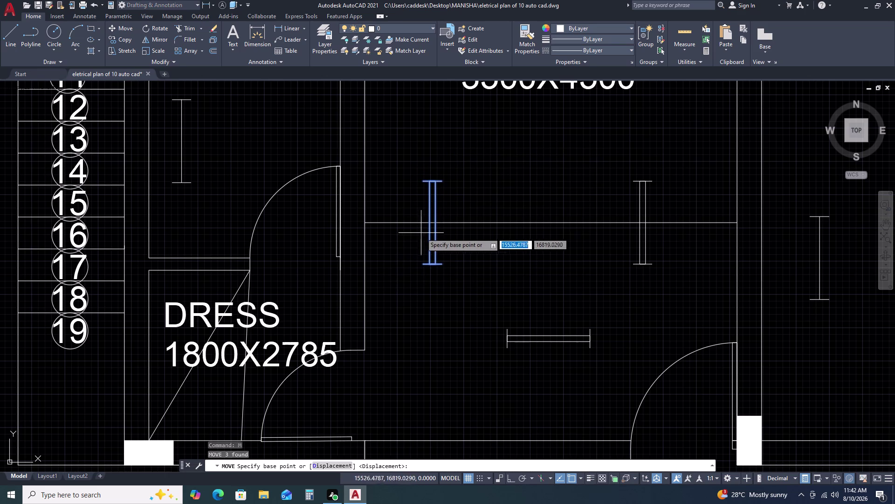
click(436, 222)
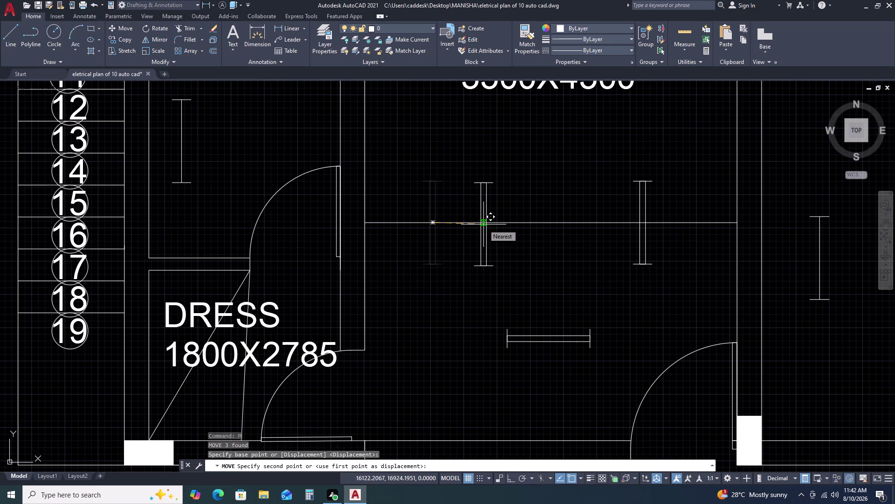
key(F8)
click(483, 224)
Raise the wall light symbol higher in the bed room.
scroll(down, 3)
scroll(down, 3)
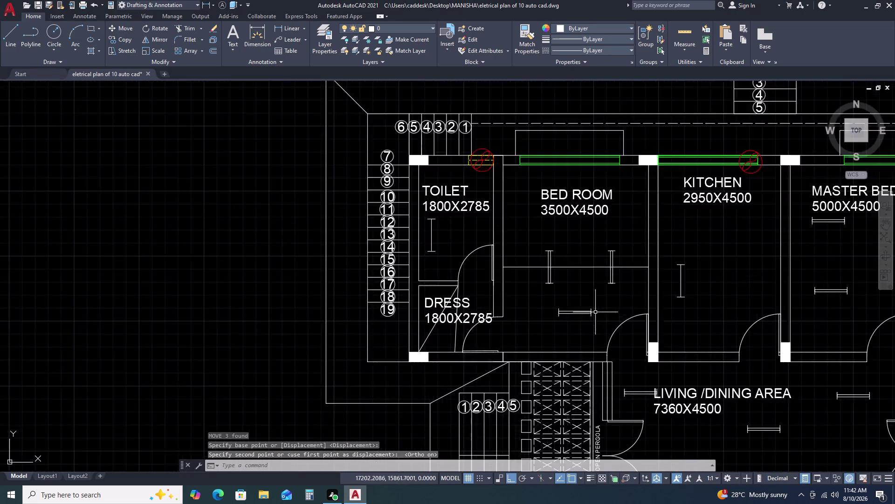
scroll(up, 3)
click(606, 289)
click(445, 337)
text(M)
key(space)
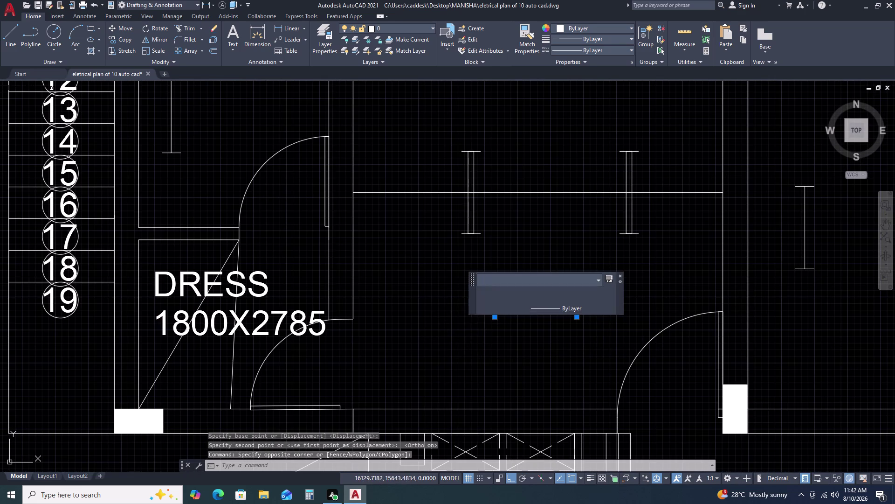
click(553, 326)
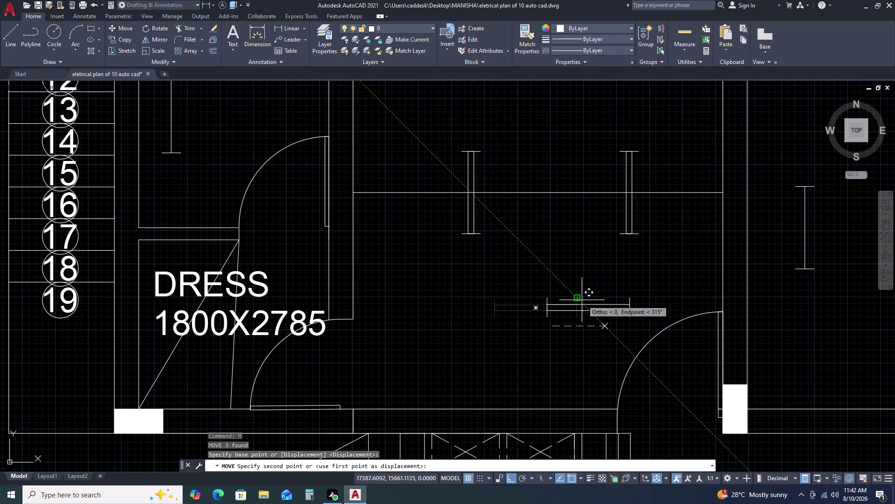
key(F8)
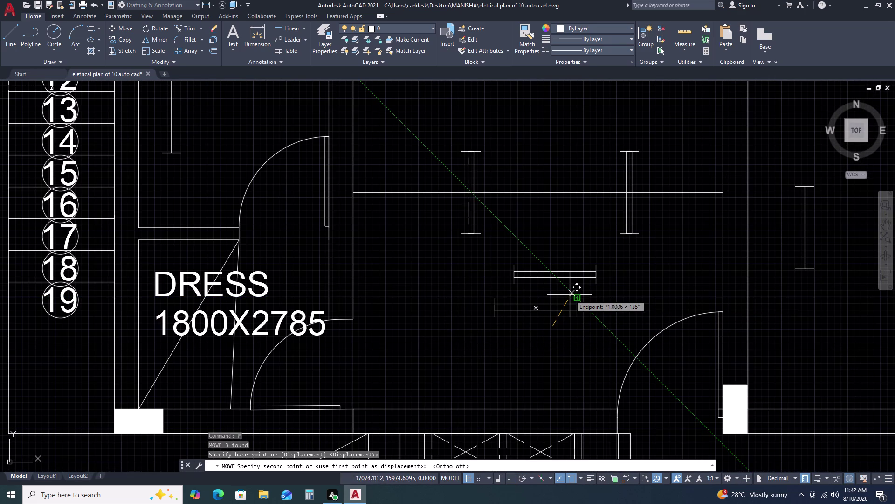
click(570, 302)
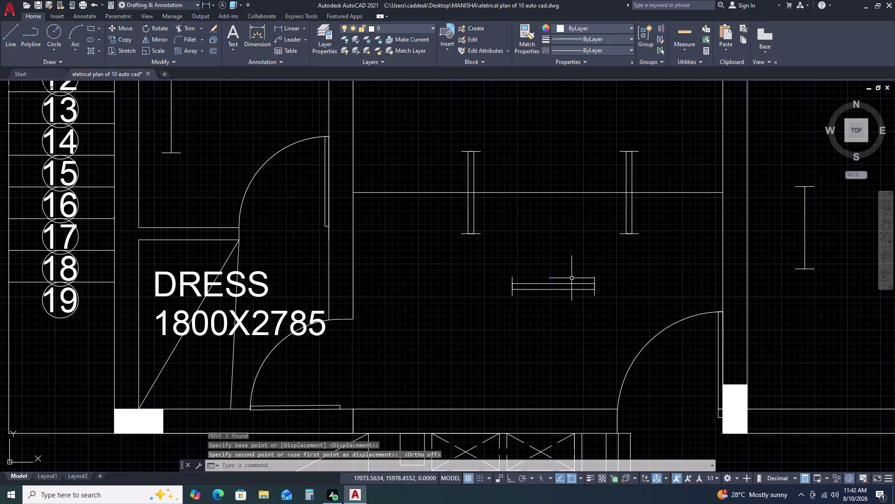
Delete the leftover cross-room line and pan toward the master bed room.
click(575, 185)
click(553, 207)
key(Delete)
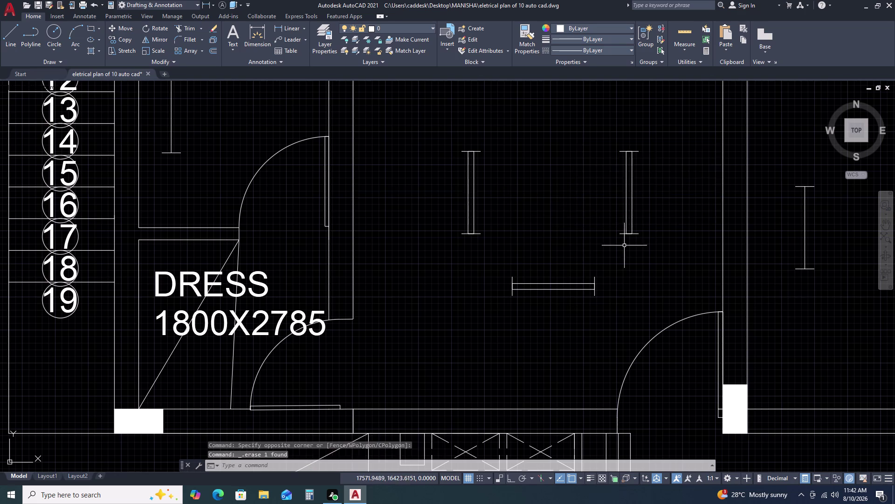
scroll(down, 3)
scroll(down, 3)
scroll(up, 3)
middle_drag(734, 252, 713, 257)
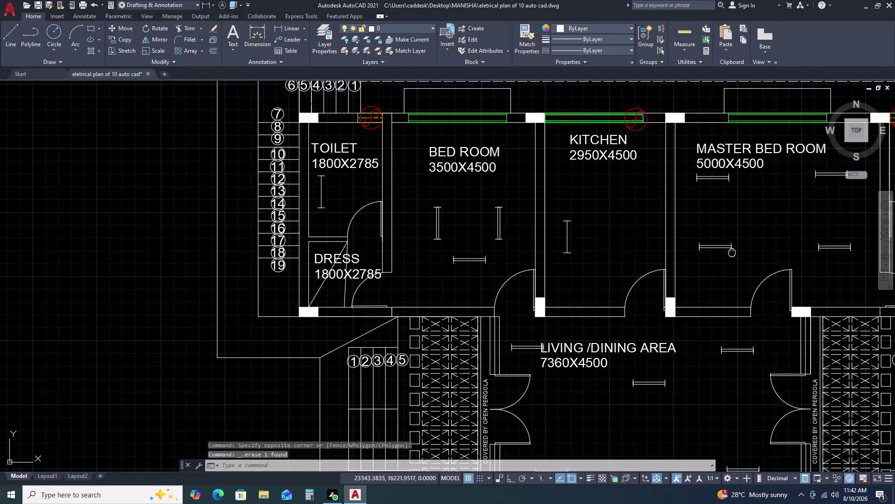
Draw two vertical guide lines from top wall to bottom wall in the master bed room.
middle_drag(712, 258, 653, 261)
text(L)
key(space)
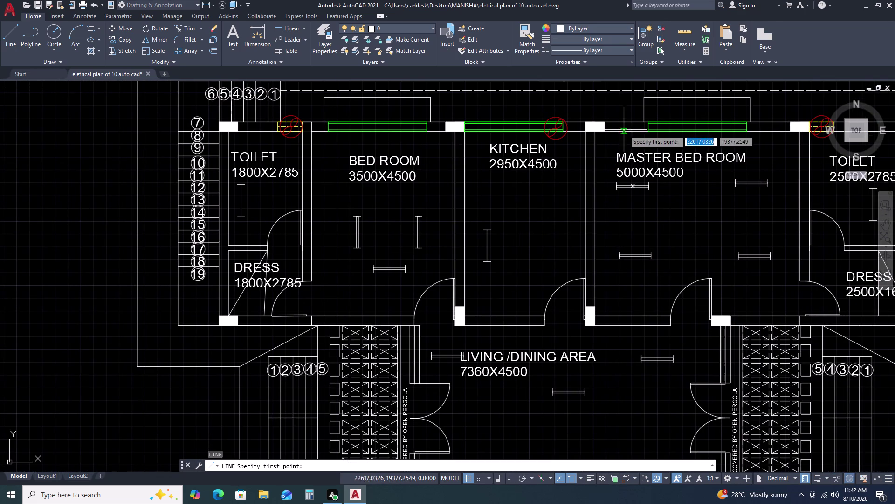
click(639, 131)
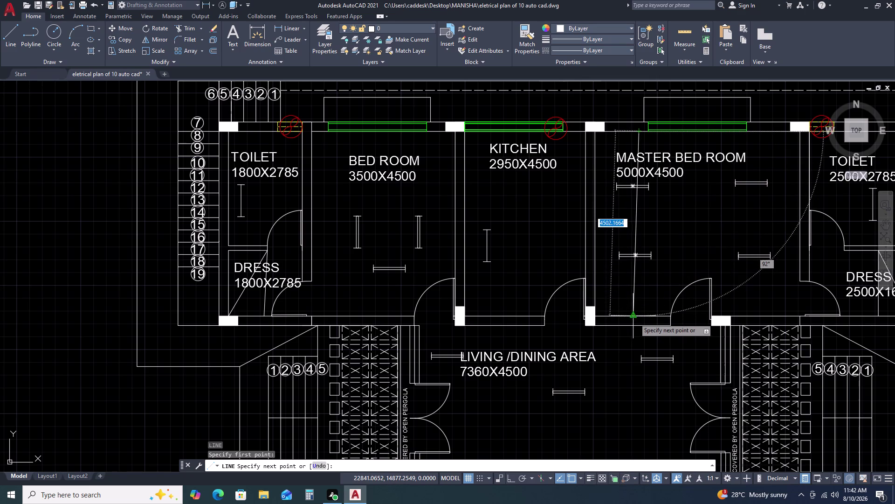
key(F8)
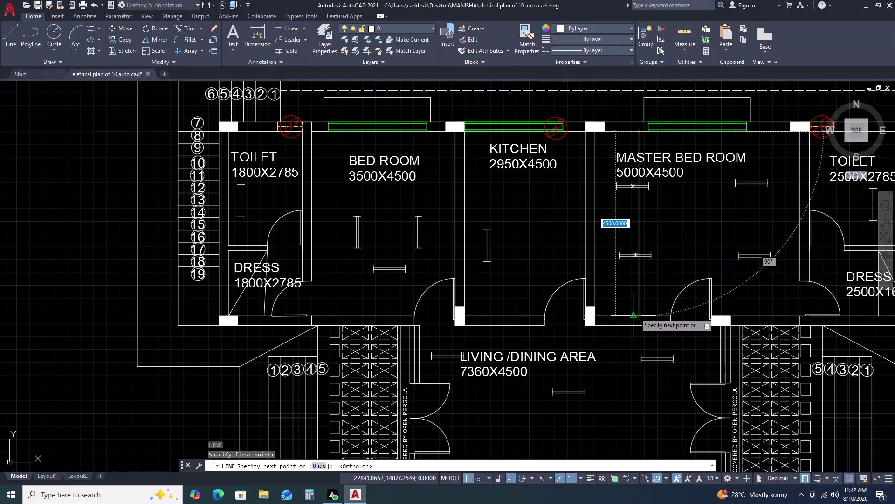
click(641, 314)
key(F8)
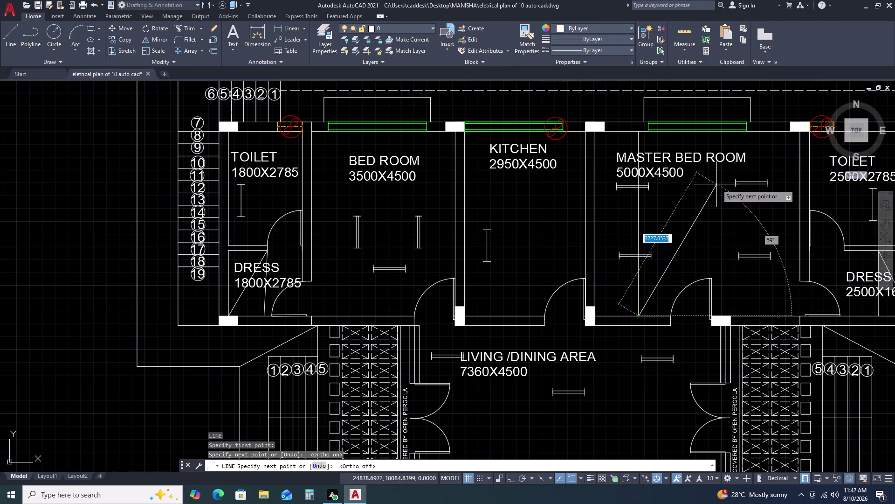
key(Escape)
key(space)
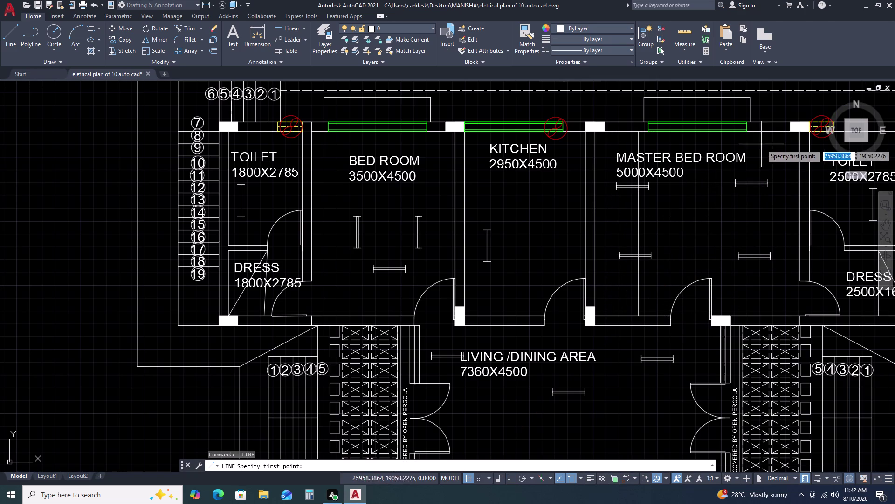
click(771, 132)
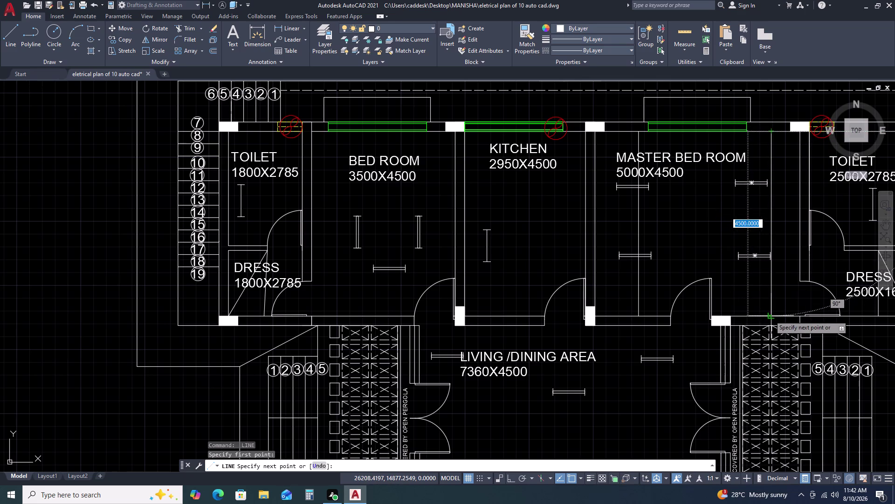
click(770, 315)
key(Escape)
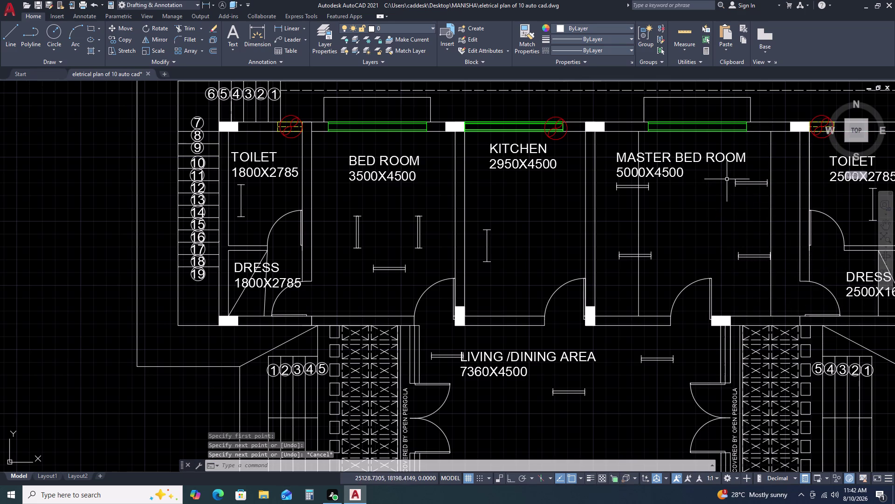
Select the master bed room wall light and start moving it.
click(728, 178)
click(798, 214)
text(M)
key(space)
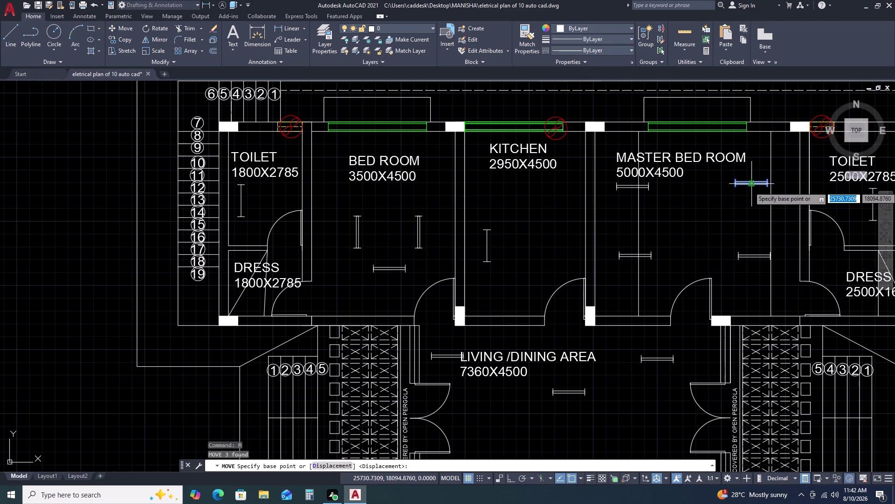
Cancel the wall light move and shift the right guide line further left.
key(Escape)
click(778, 215)
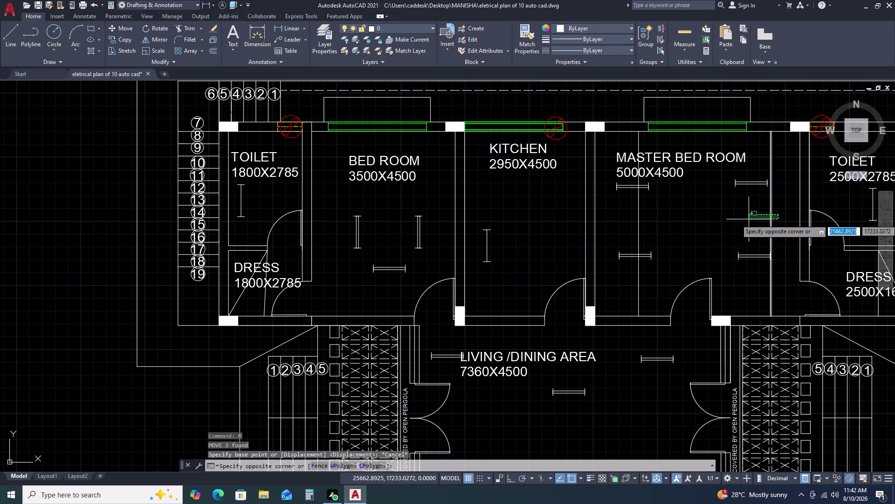
double_click(749, 219)
key(m)
key(space)
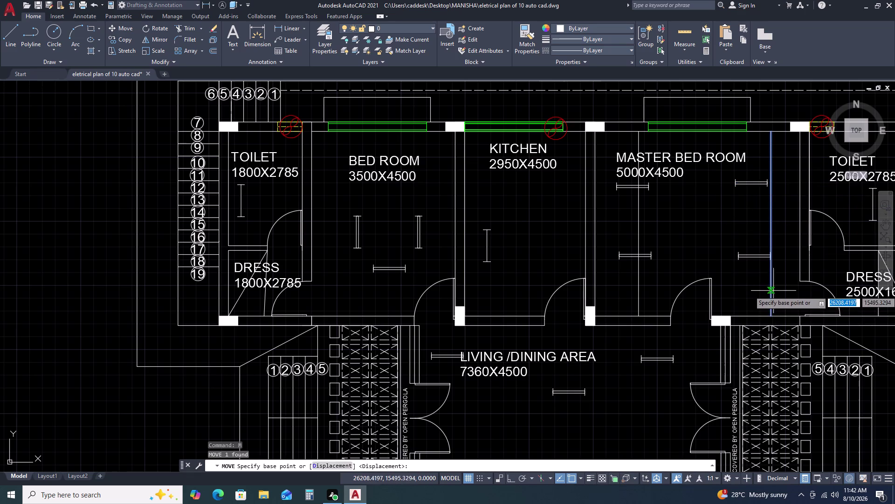
double_click(771, 314)
click(749, 314)
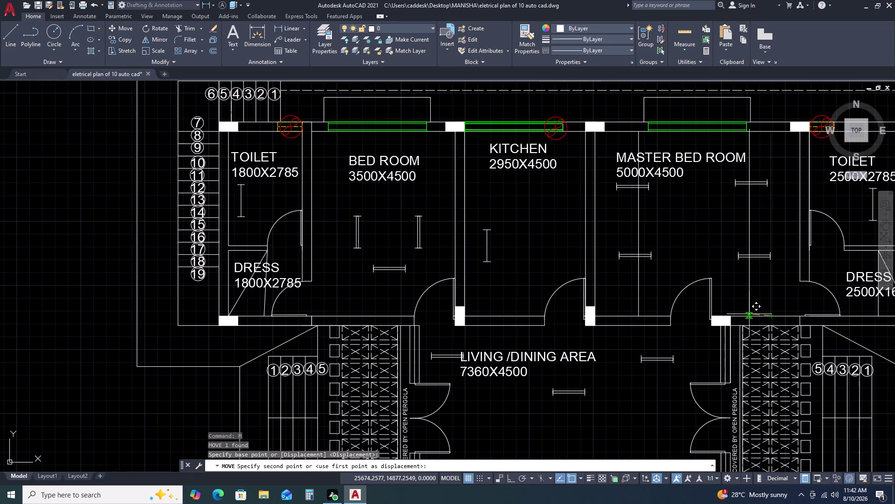
click(644, 292)
Move the left guide line to its new position.
click(613, 288)
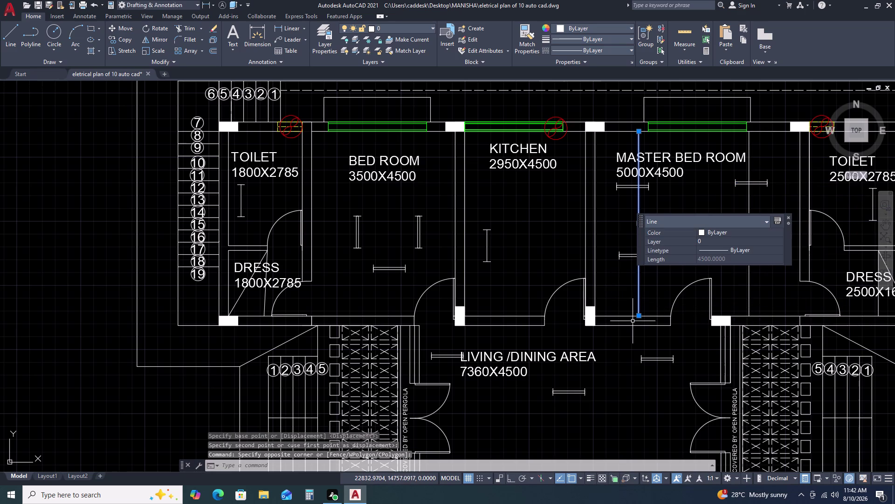
key(m)
key(space)
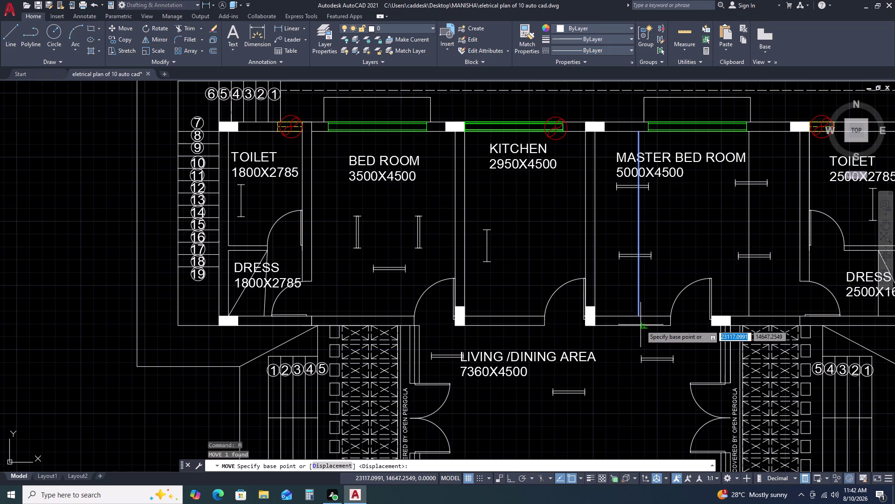
click(639, 317)
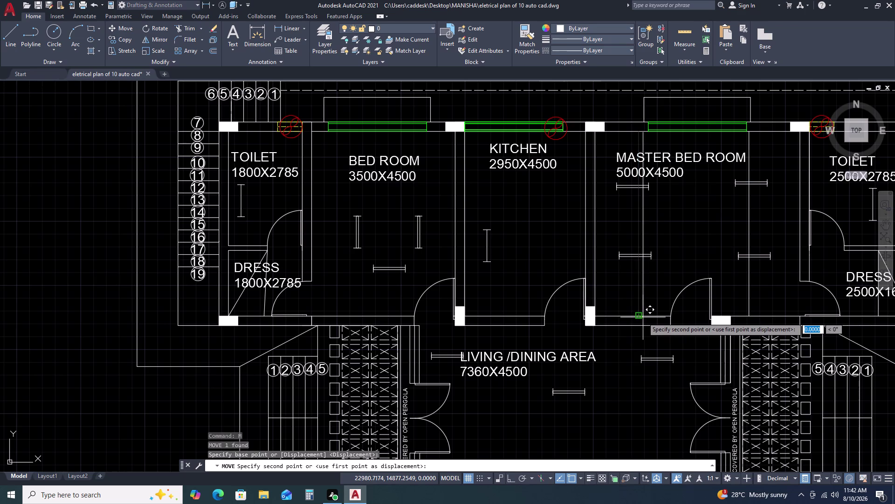
double_click(643, 317)
scroll(up, 3)
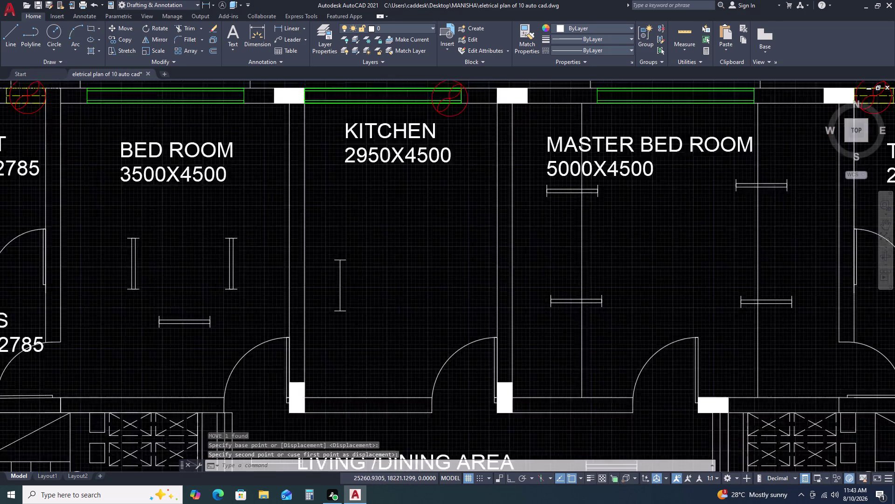
Move the upper master bed room wall light slightly to a new spot.
click(723, 169)
click(827, 220)
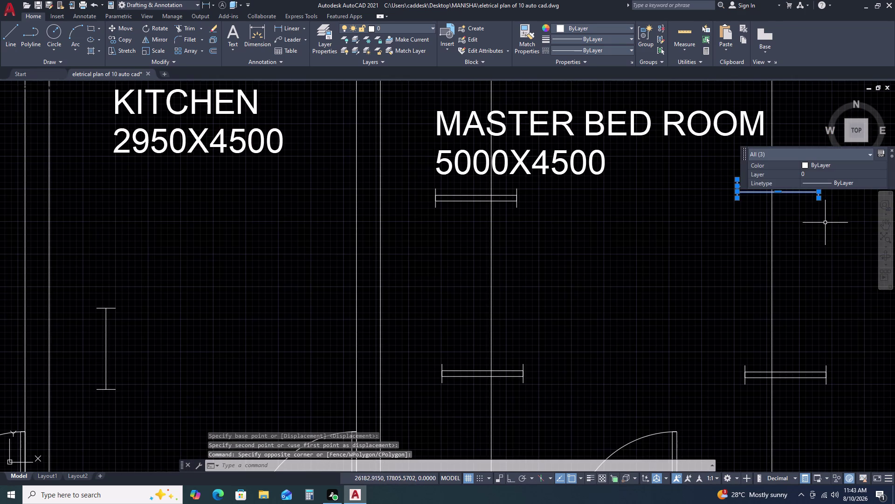
key(m)
key(space)
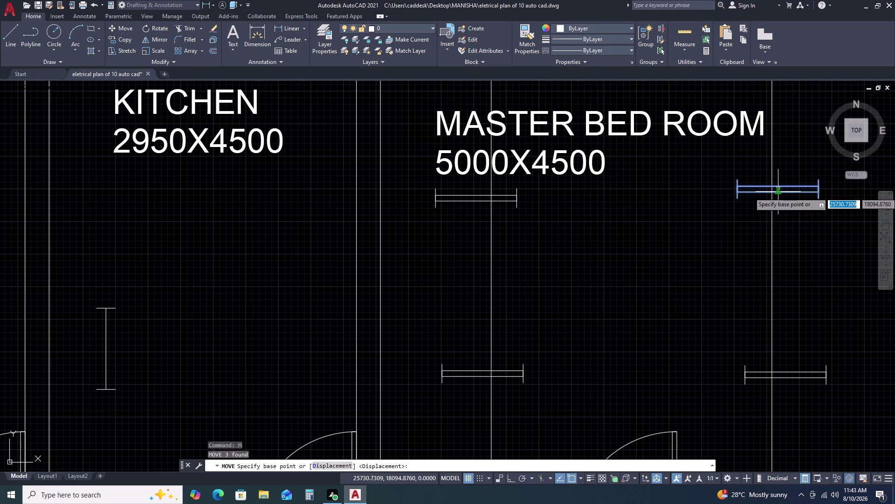
click(779, 192)
click(770, 194)
Move the lower light symbol in the master bed room a little to the left.
scroll(down, 3)
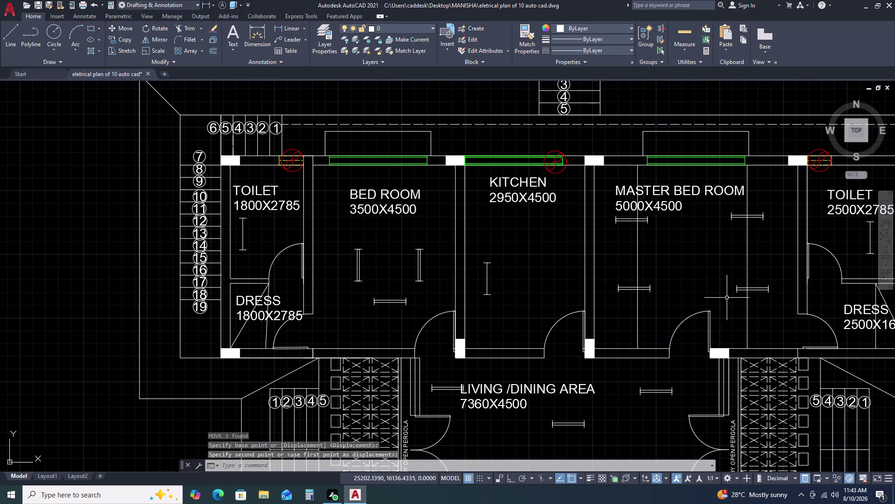
click(723, 274)
click(780, 307)
text(M)
key(space)
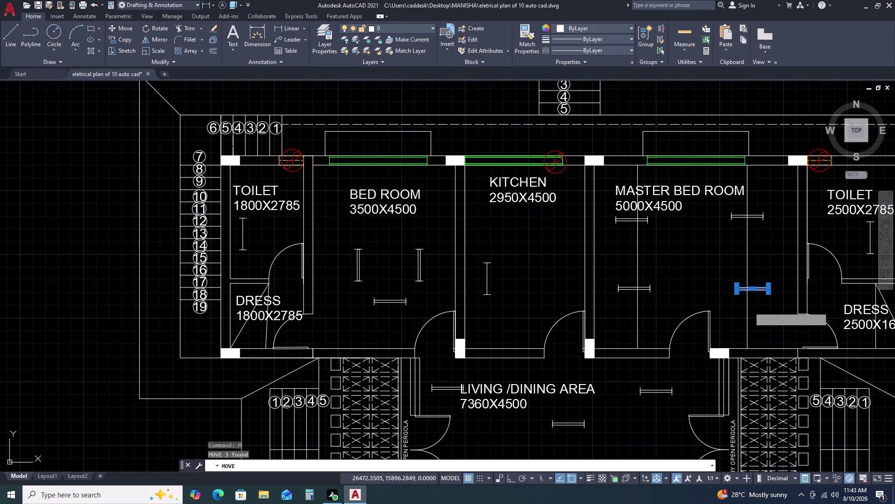
scroll(up, 3)
click(712, 280)
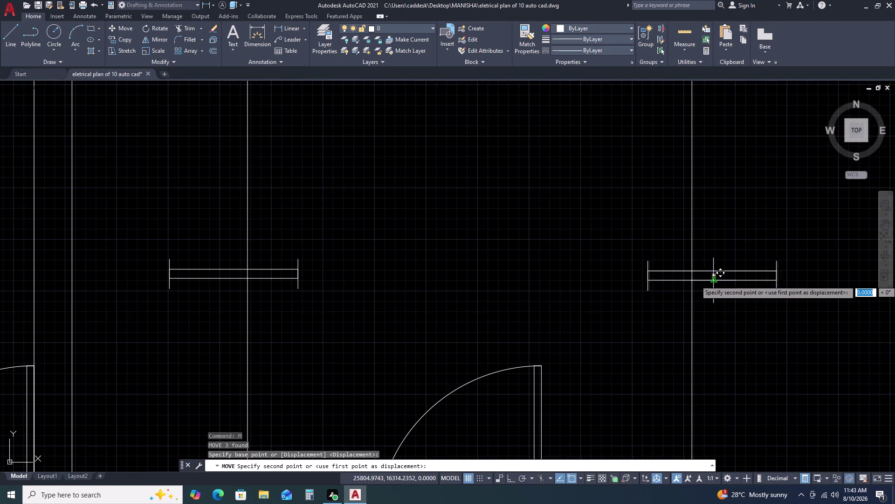
click(692, 281)
Shift another master bed room tube light slightly right from its midpoint.
scroll(down, 3)
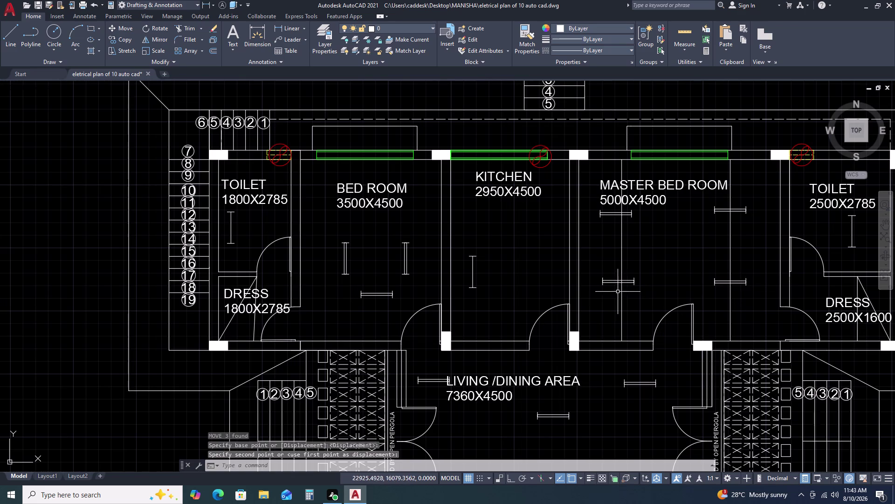
scroll(up, 3)
drag(605, 260, 610, 273)
click(713, 311)
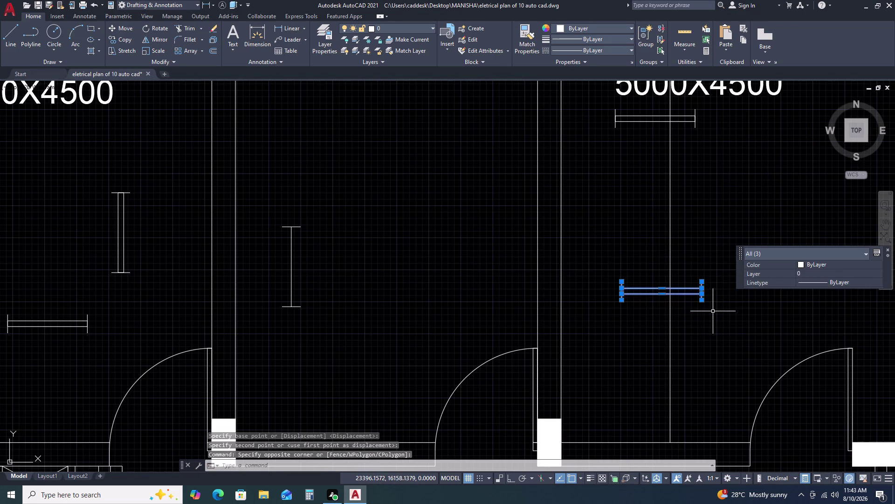
text(M)
key(space)
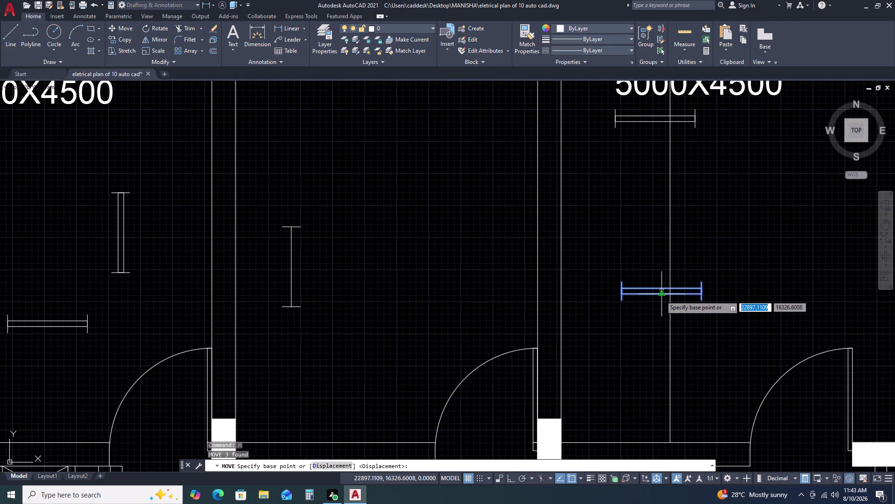
click(661, 295)
click(669, 294)
Move the tube light below the MASTER BED ROOM label to its new position.
scroll(down, 3)
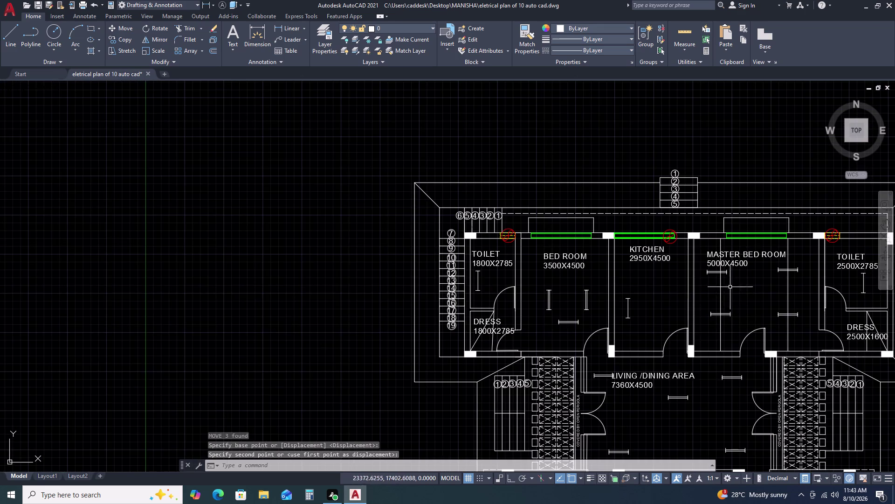
scroll(up, 3)
click(623, 248)
click(750, 290)
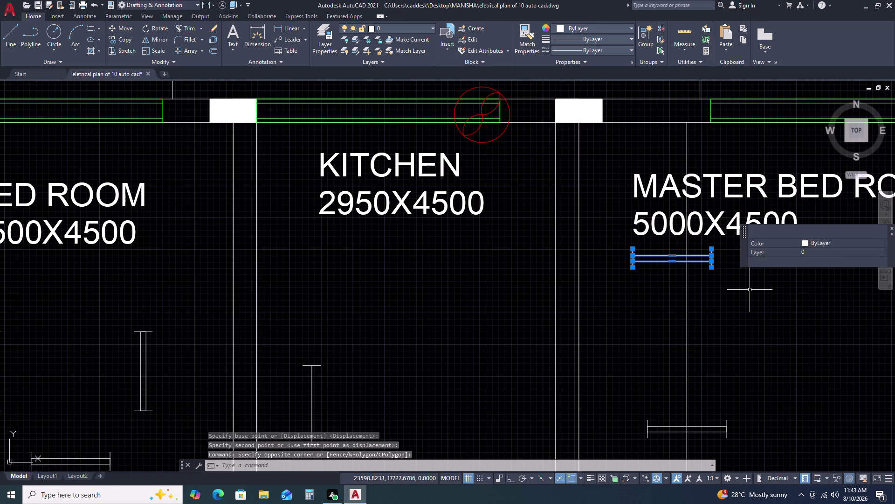
text(M)
key(space)
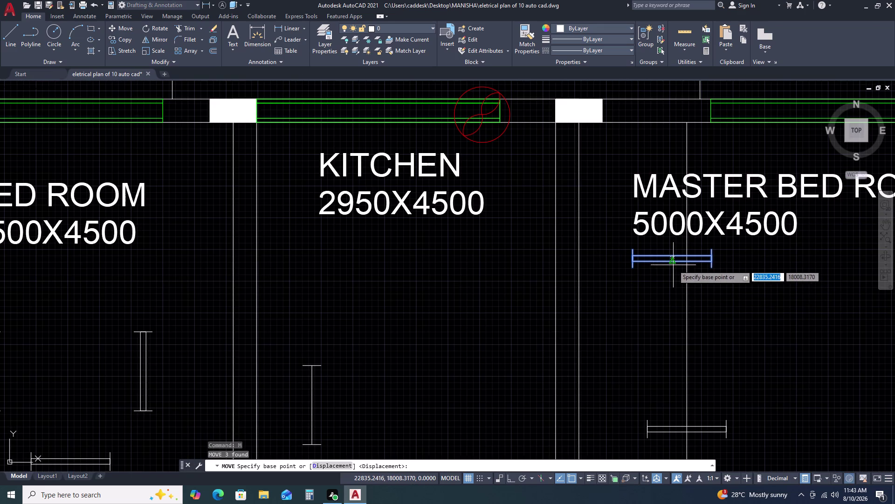
click(674, 264)
click(685, 263)
Pan up and select the master bed room's two vertical guide lines.
scroll(down, 3)
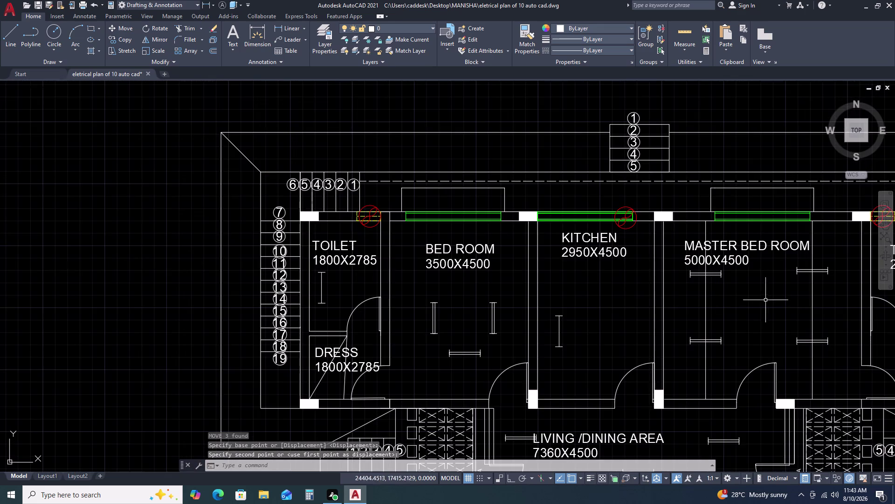
middle_drag(770, 302, 700, 277)
click(768, 283)
click(600, 283)
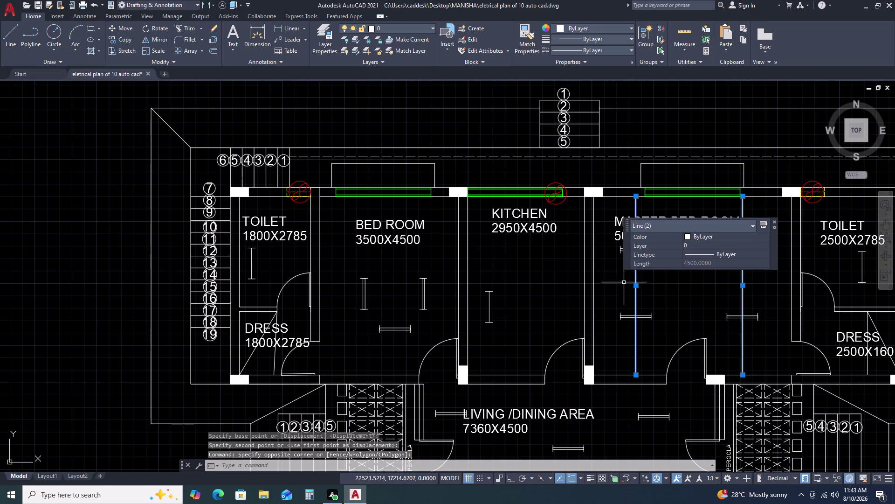
Erase the two selected 4500 vertical guide lines from the master bed room.
key(Delete)
scroll(down, 3)
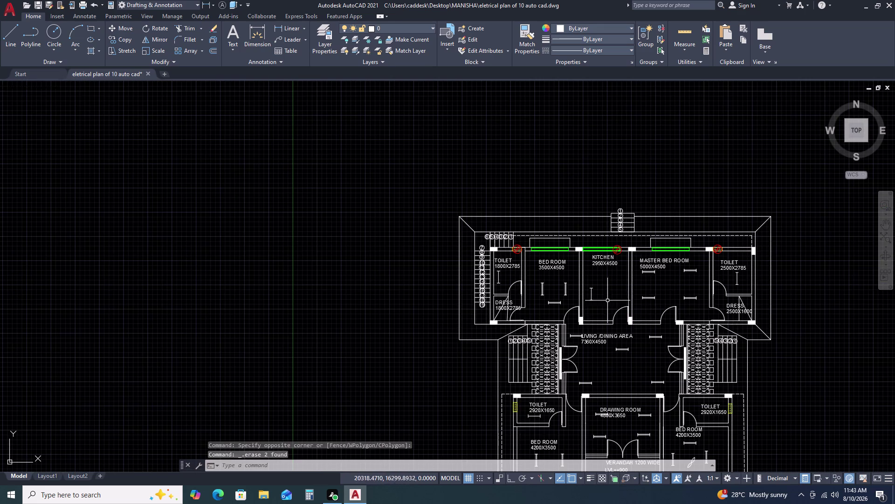
scroll(up, 3)
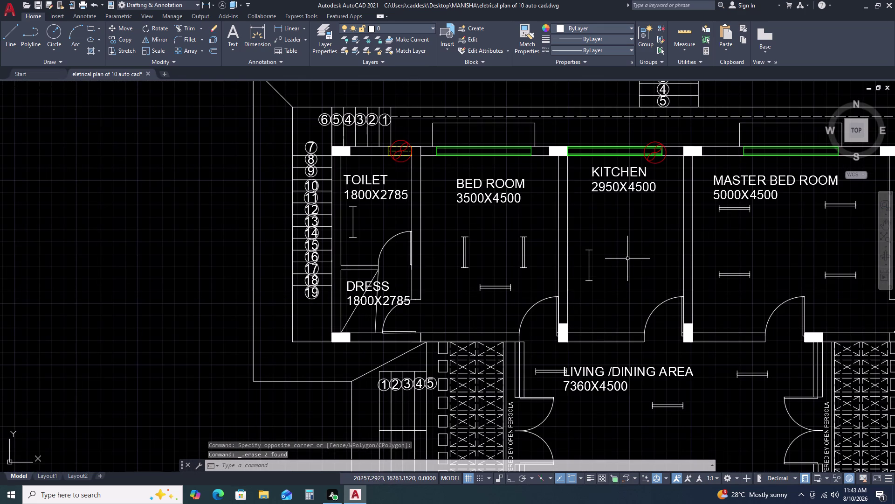
scroll(down, 3)
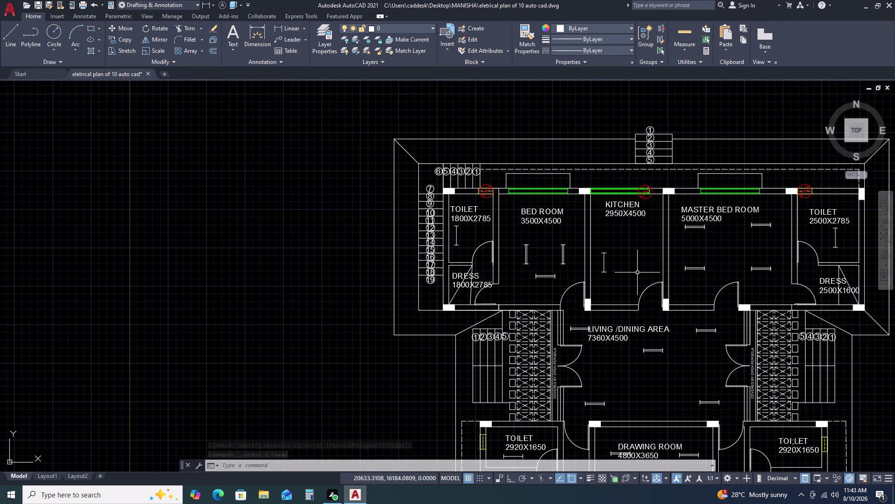
scroll(down, 3)
scroll(up, 3)
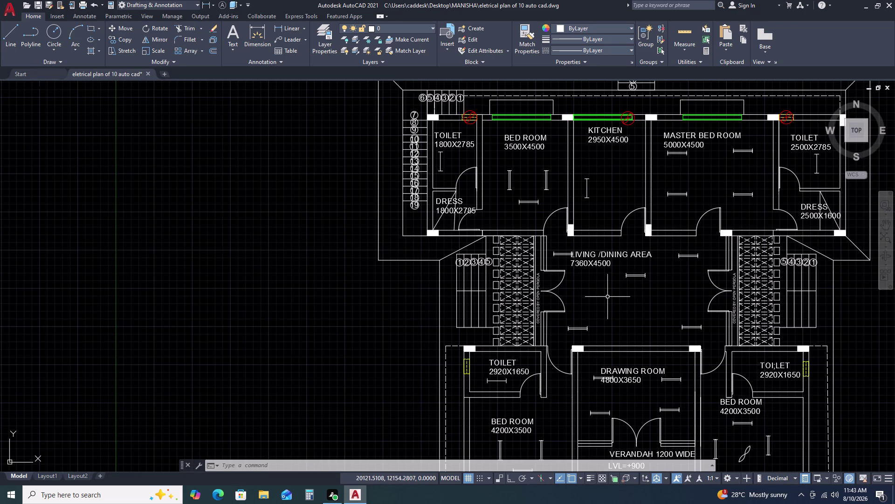
text(L)
key(space)
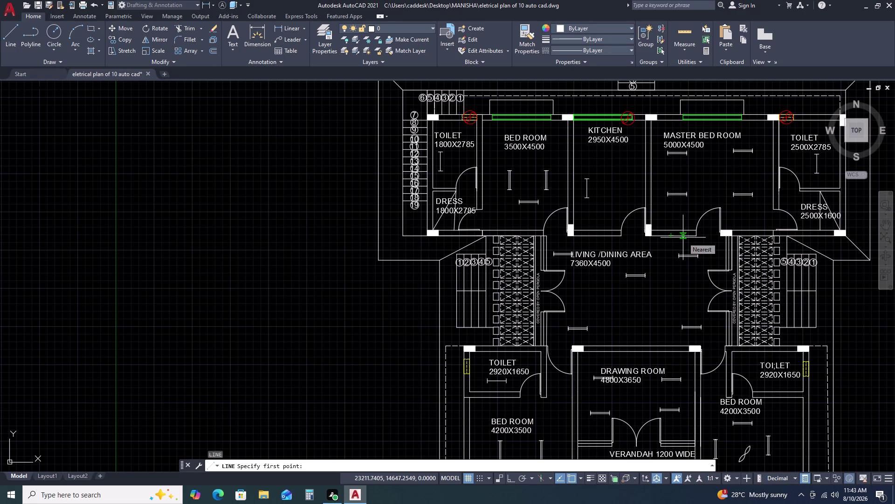
Draw a vertical line from the master bed room's lower wall to the drawing room wall.
click(683, 237)
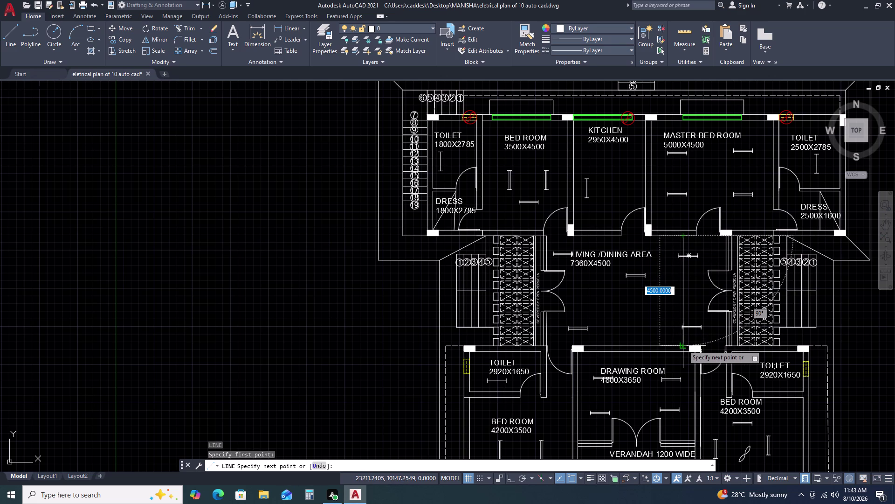
click(683, 345)
key(Escape)
key(space)
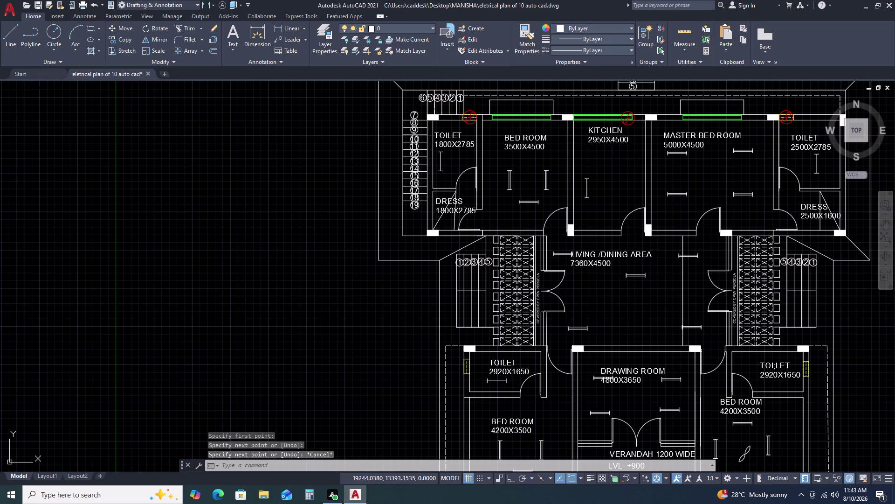
Draw a second guide line with Ortho on, down to the drawing room wall.
scroll(up, 3)
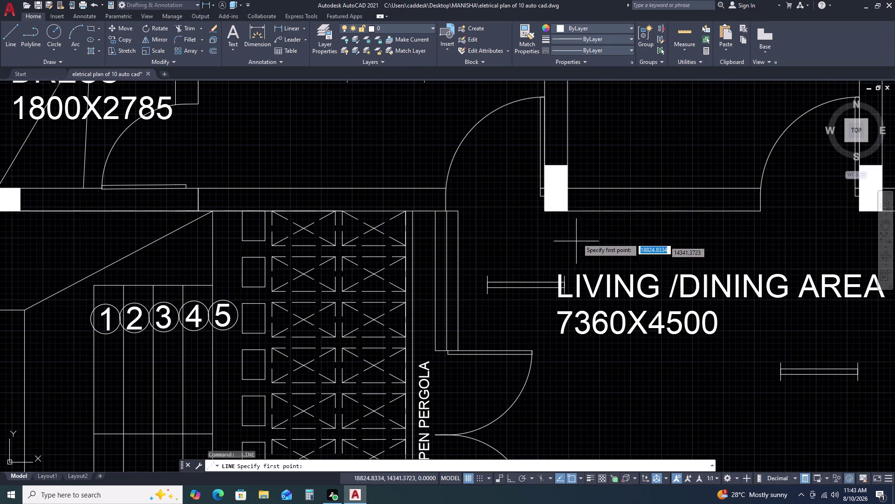
click(643, 212)
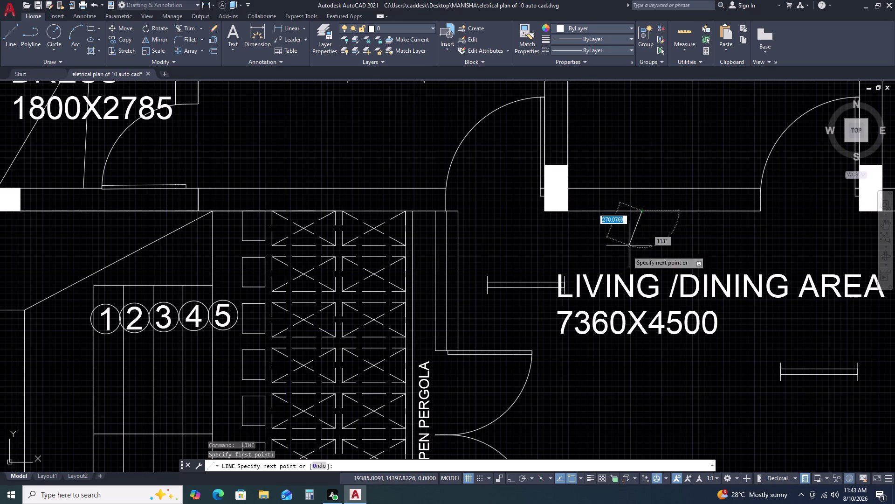
scroll(down, 3)
key(F8)
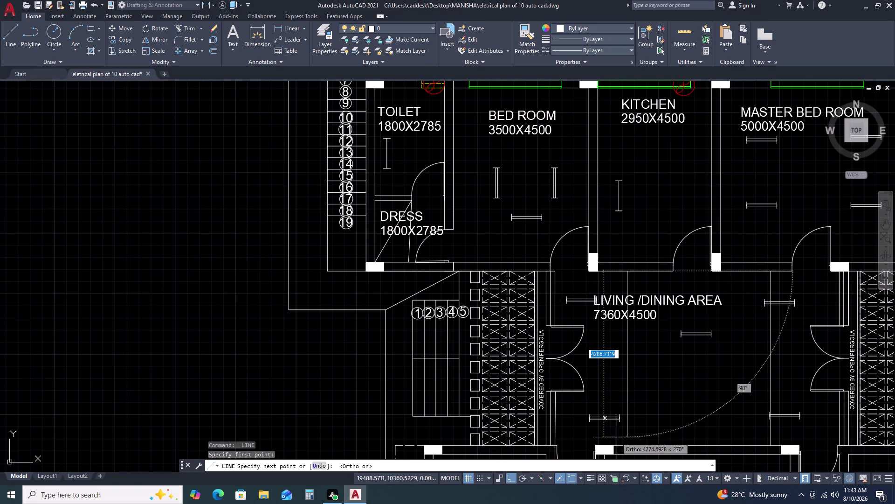
click(625, 447)
key(Escape)
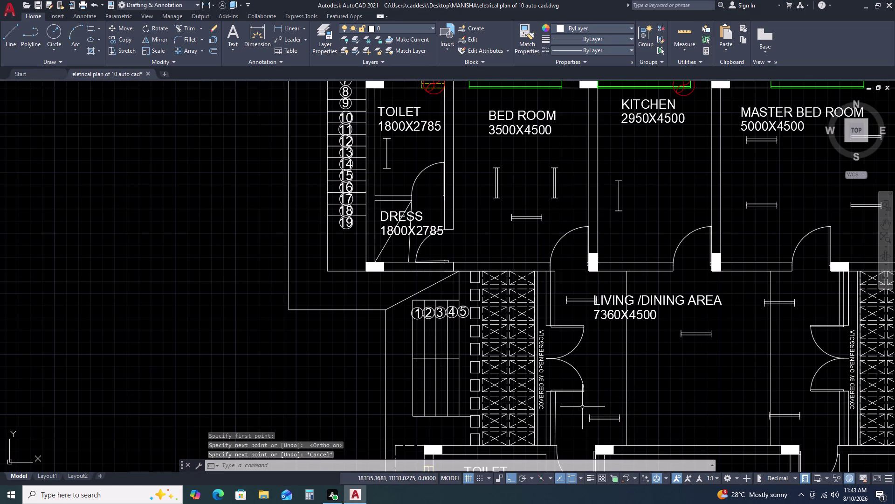
click(582, 406)
click(627, 423)
Move the living area's lower tube light to centre it on the guide line.
key(m)
key(space)
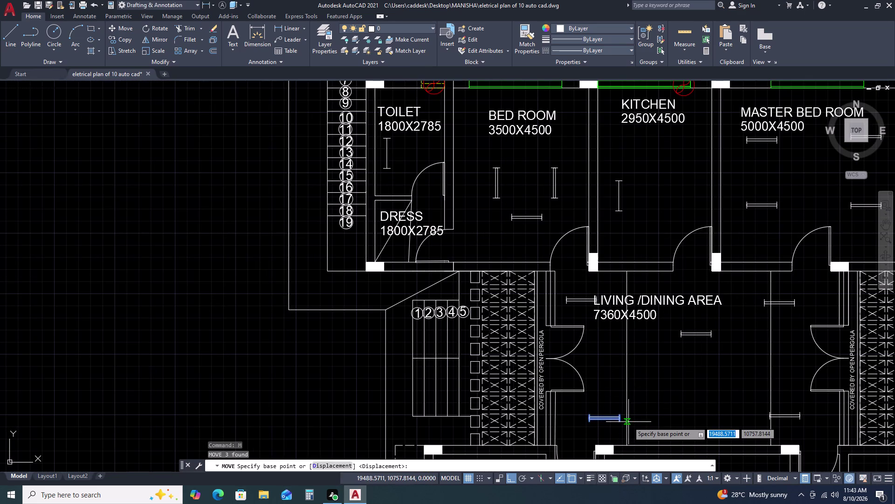
scroll(up, 3)
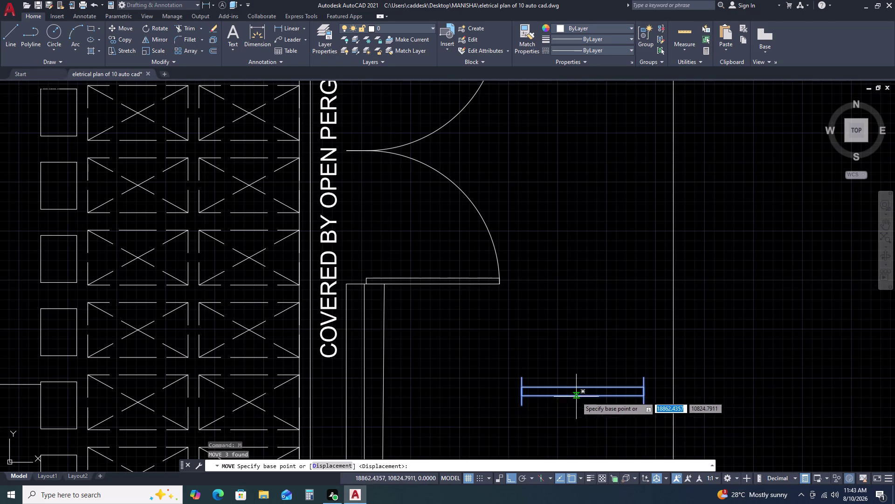
click(582, 395)
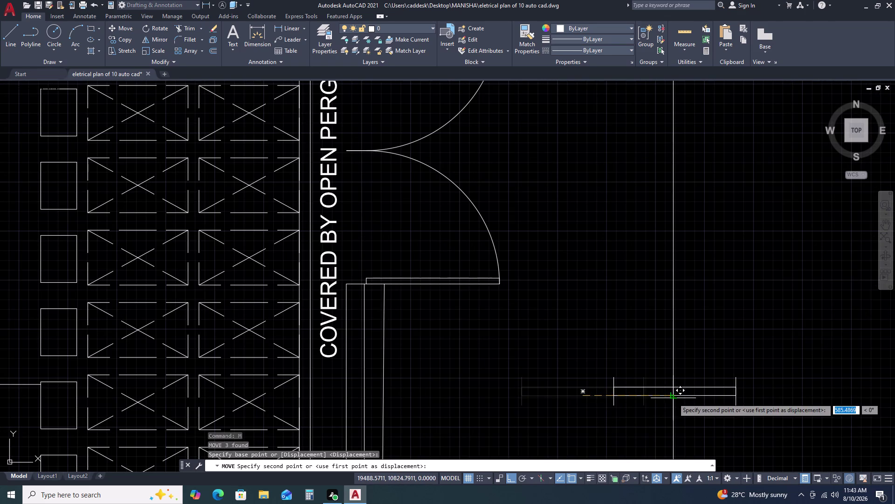
click(671, 398)
scroll(down, 3)
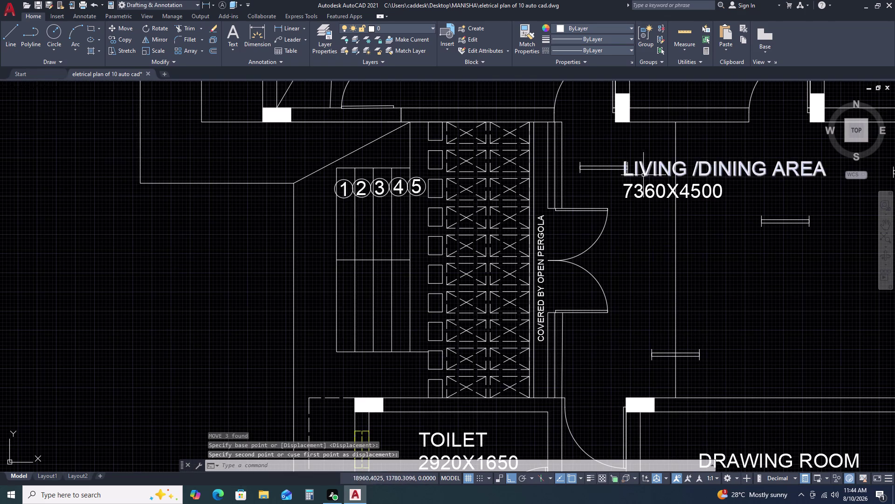
scroll(down, 3)
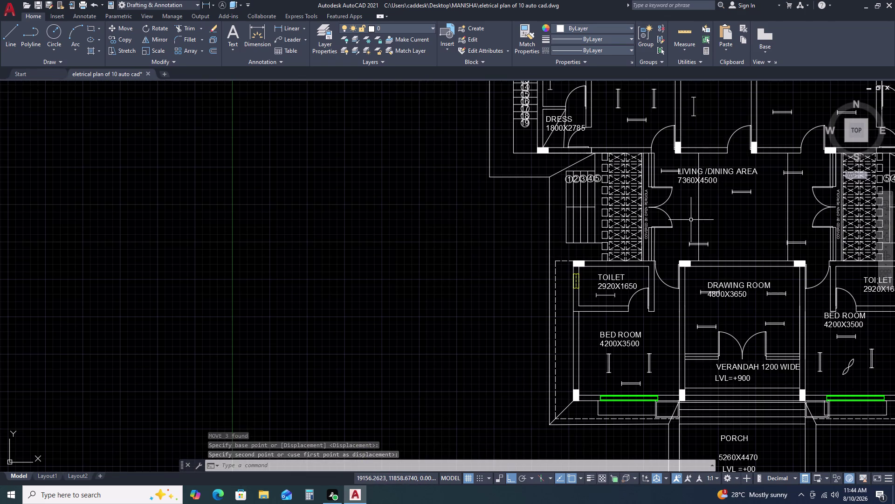
scroll(down, 3)
scroll(up, 3)
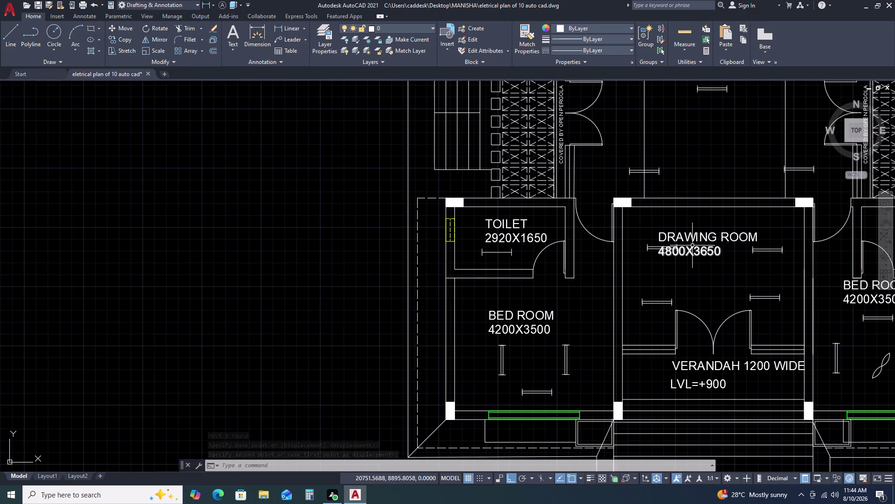
Move the DRAWING ROOM 4800X3650 label up, centred below the room's top wall, Ortho off.
click(723, 224)
click(719, 258)
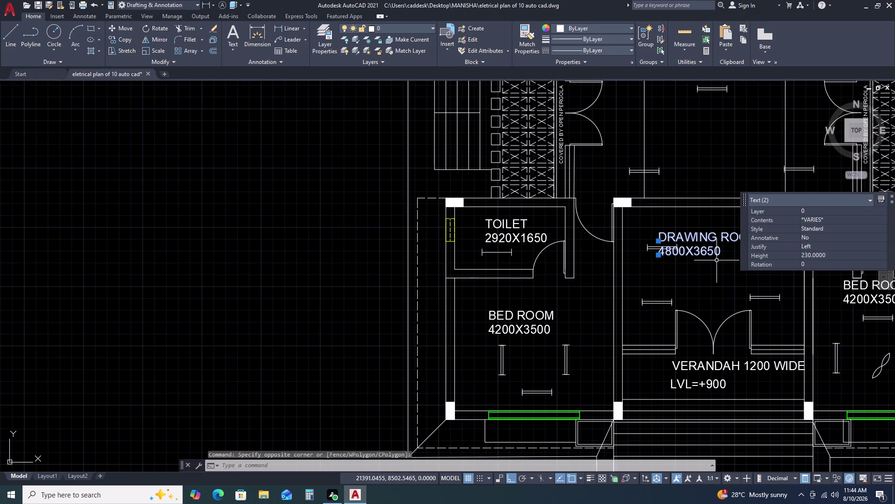
text(M)
key(space)
click(717, 261)
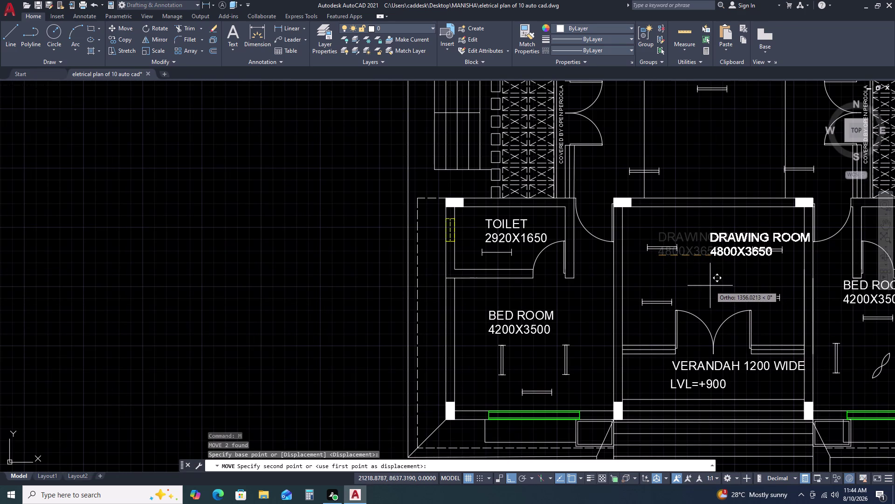
key(F8)
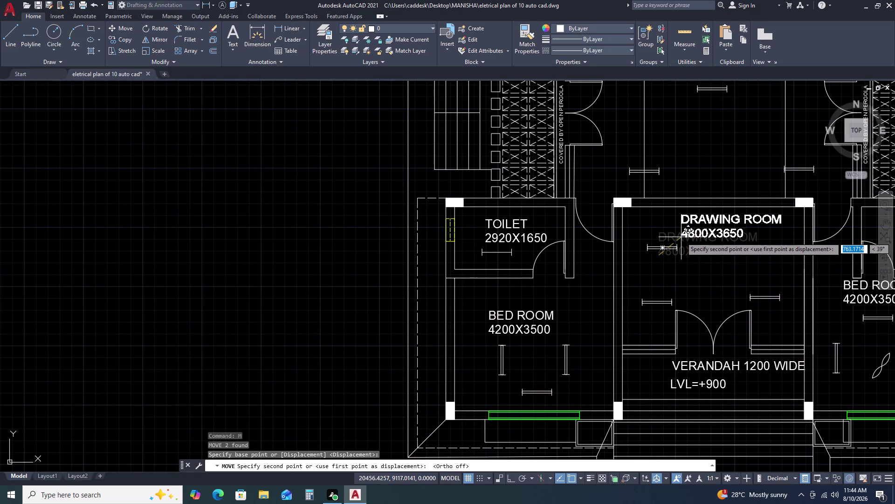
click(681, 236)
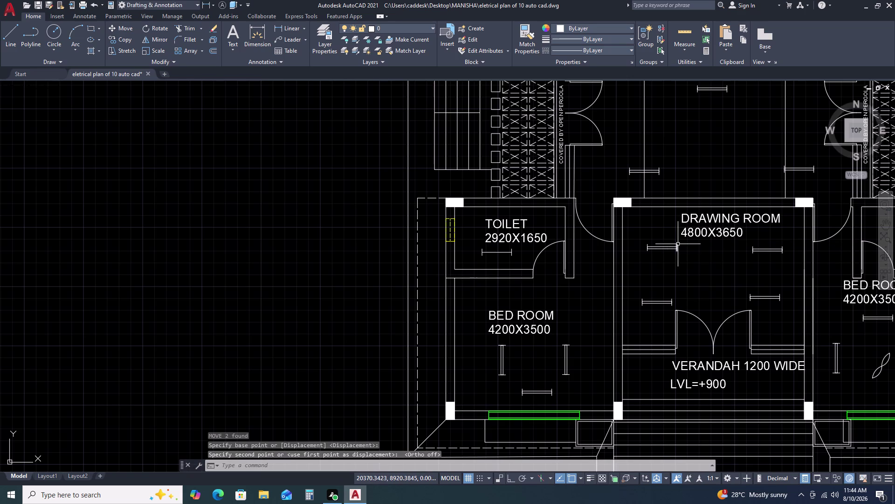
scroll(down, 3)
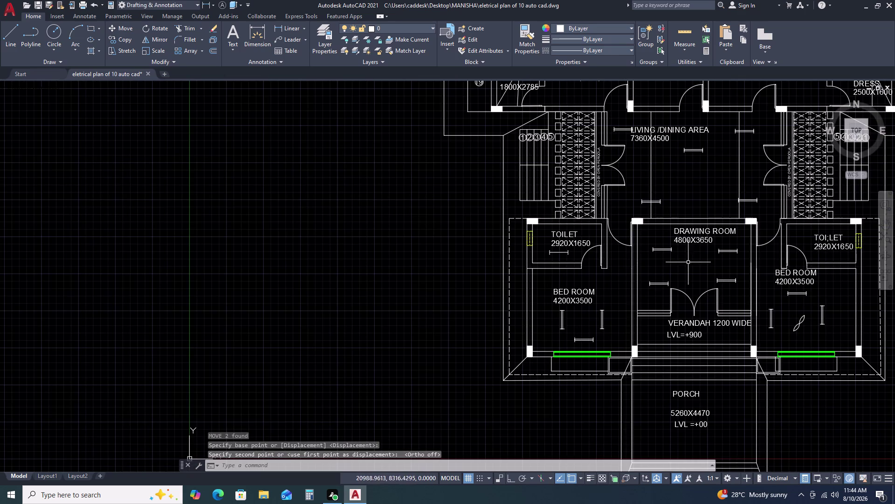
Move a living area tube light further to the left.
scroll(up, 3)
scroll(down, 3)
scroll(up, 3)
scroll(down, 3)
scroll(up, 3)
drag(742, 167, 730, 180)
click(571, 240)
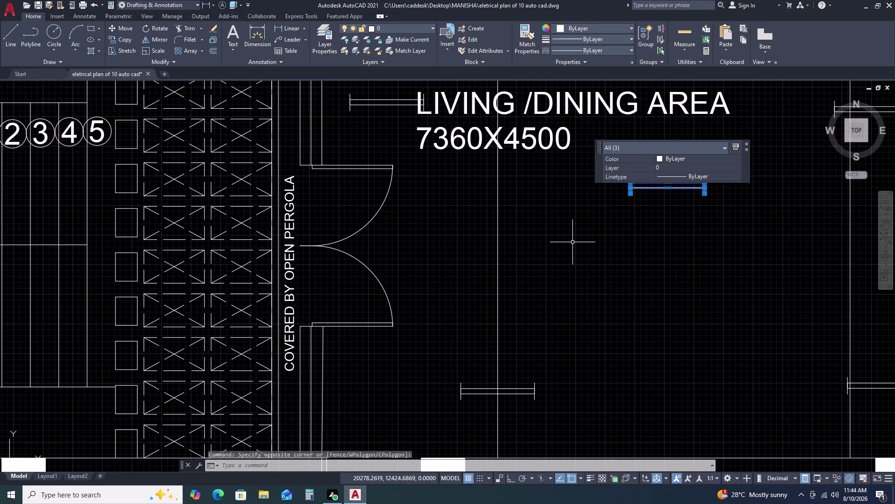
text(M)
key(space)
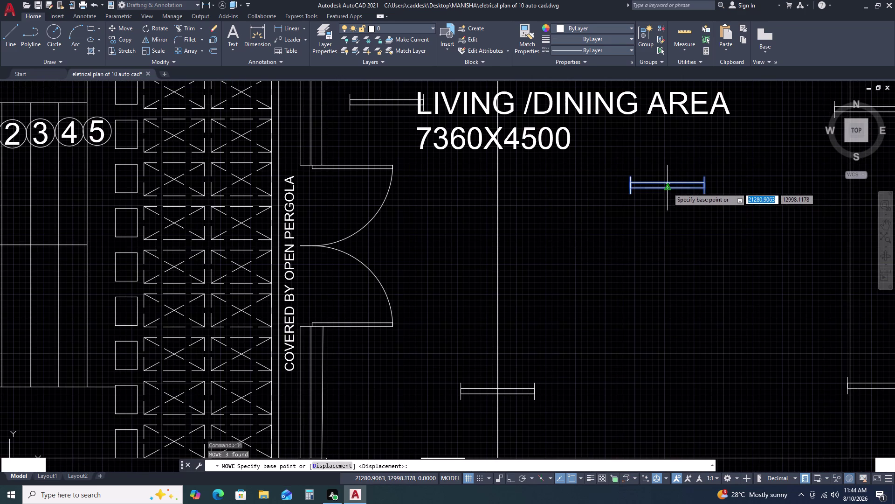
click(668, 187)
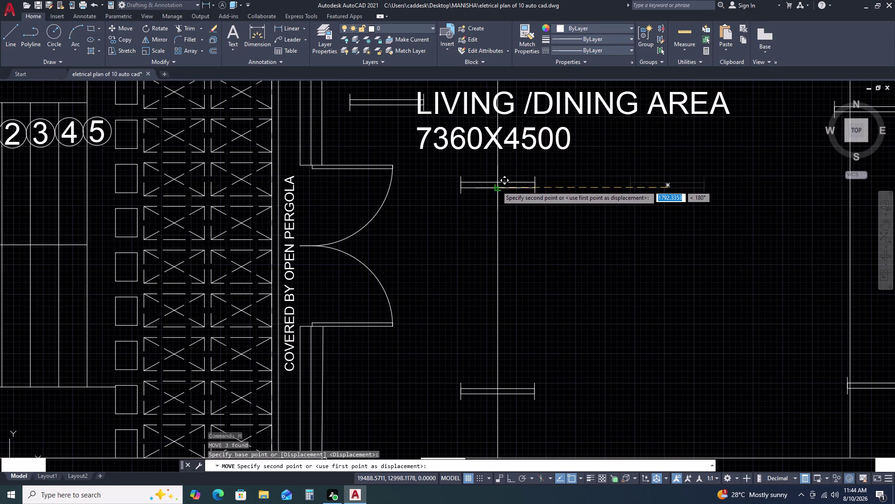
click(497, 186)
scroll(down, 3)
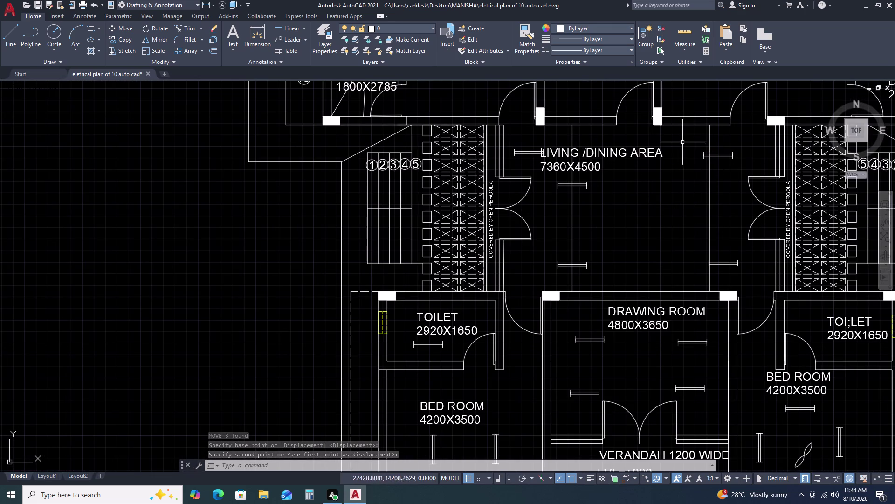
Move the tube light near the right wall down to a lower position.
click(687, 142)
double_click(741, 171)
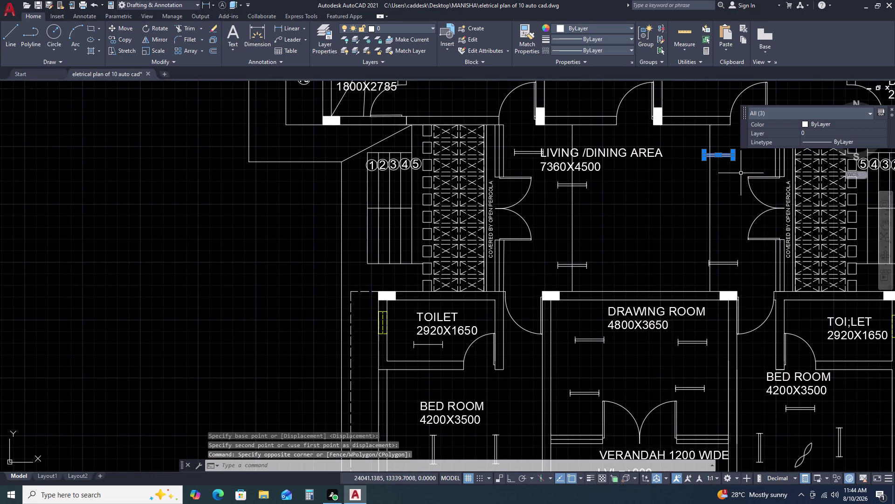
text(M)
key(space)
scroll(up, 3)
click(710, 153)
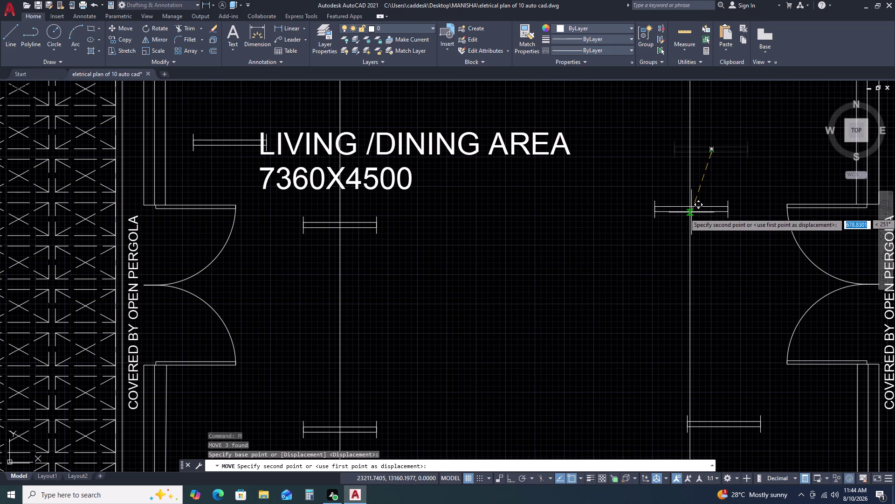
click(690, 214)
scroll(down, 3)
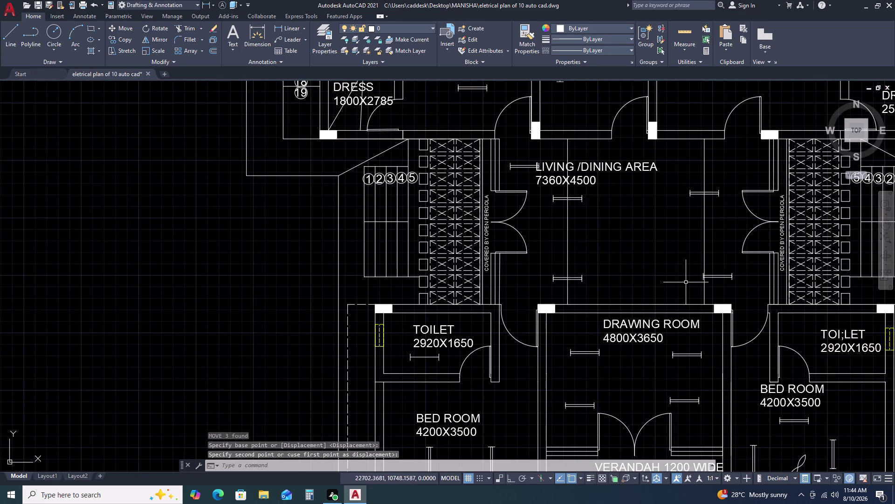
Shift the tube light above the drawing room to the left.
middle_drag(692, 273, 661, 210)
click(658, 195)
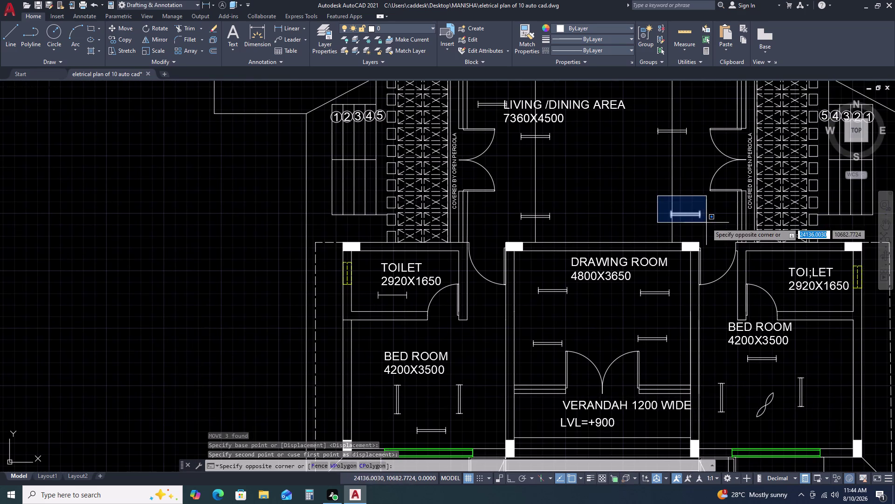
click(707, 223)
text(M)
key(space)
scroll(up, 3)
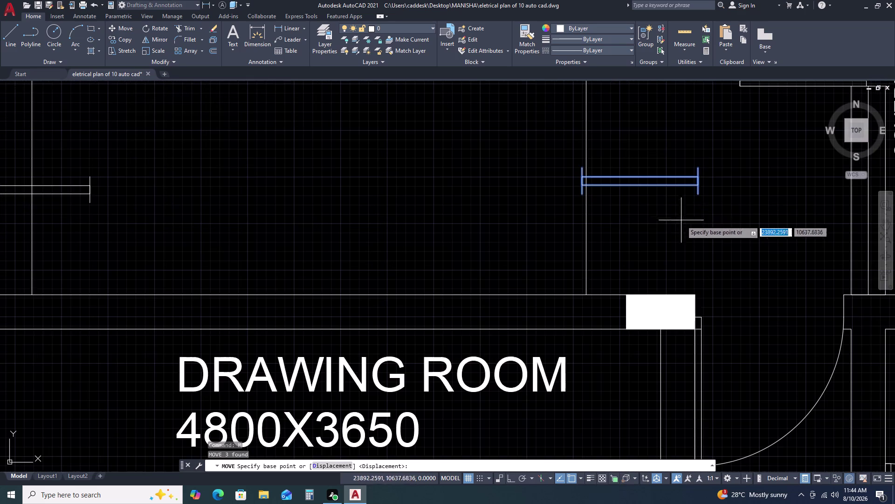
click(643, 186)
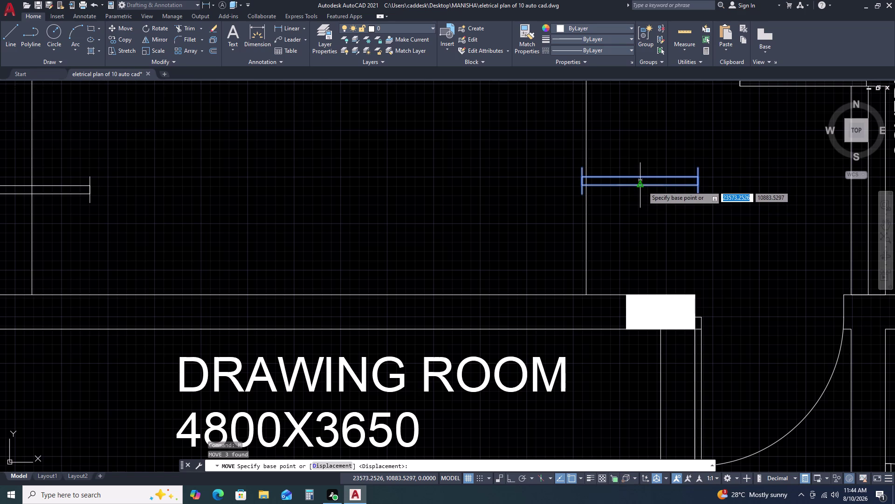
click(586, 187)
scroll(down, 3)
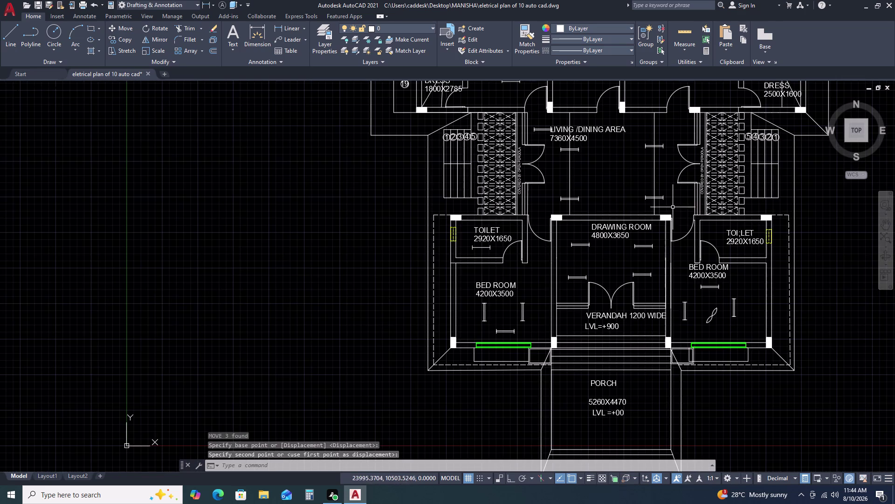
Move the tube light by the upper-left wall to its new position.
scroll(up, 3)
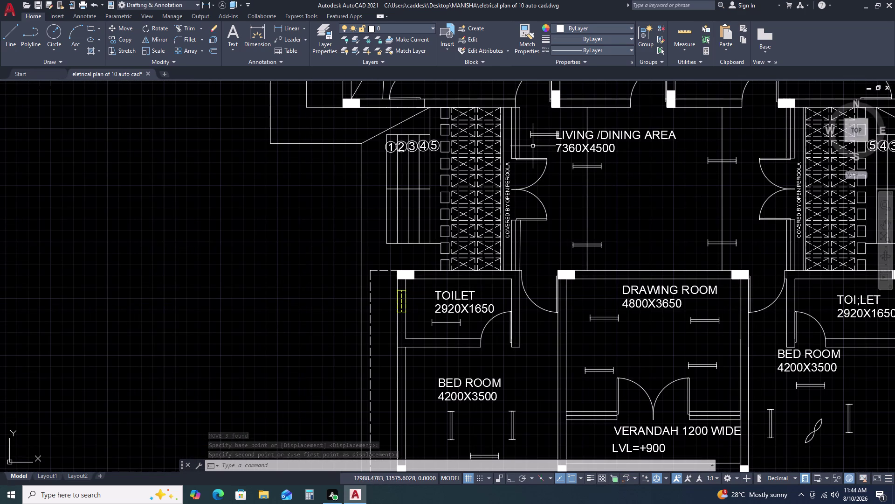
scroll(up, 3)
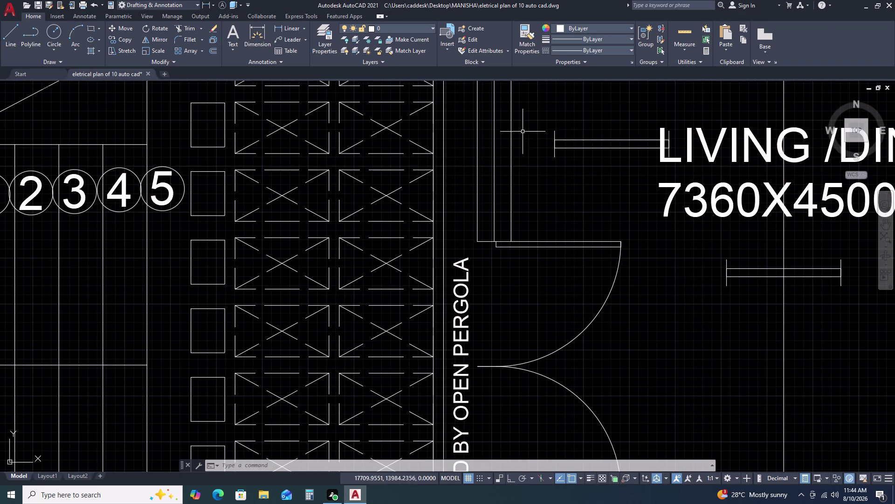
click(542, 109)
click(685, 170)
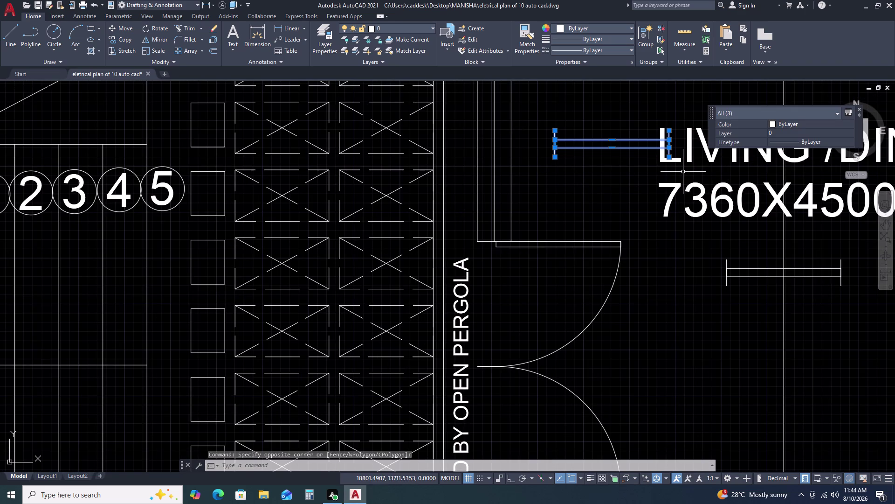
key(m)
key(space)
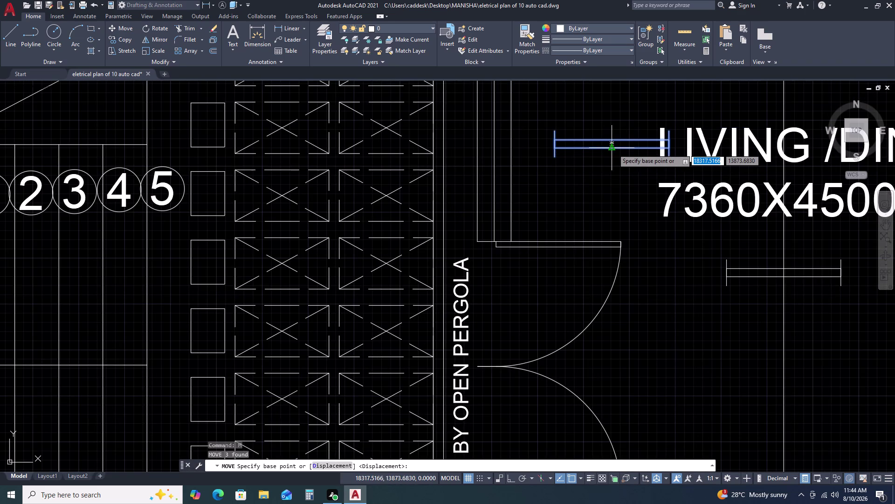
click(614, 148)
scroll(down, 3)
scroll(up, 3)
click(779, 195)
scroll(down, 3)
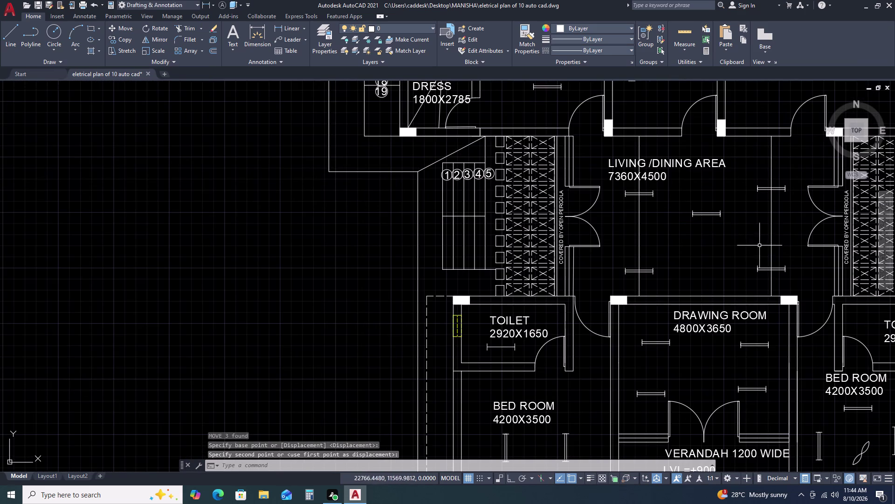
click(789, 235)
click(754, 228)
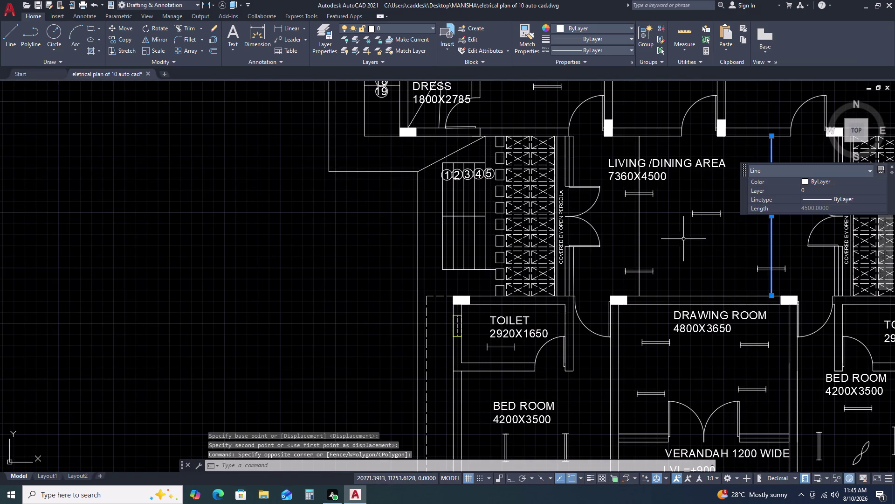
Delete the long stray vertical lines from the living/dining area.
click(658, 226)
click(629, 230)
key(Delete)
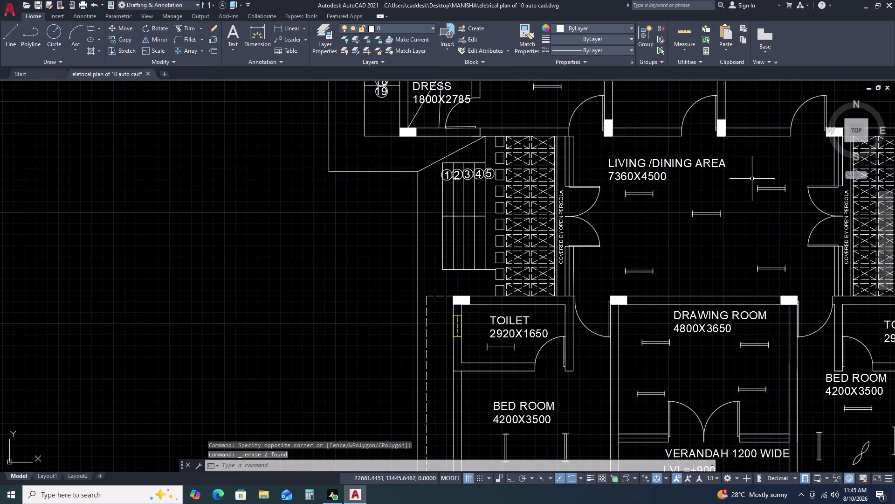
Nudge the tube light near the right doorway slightly left.
click(750, 177)
click(795, 204)
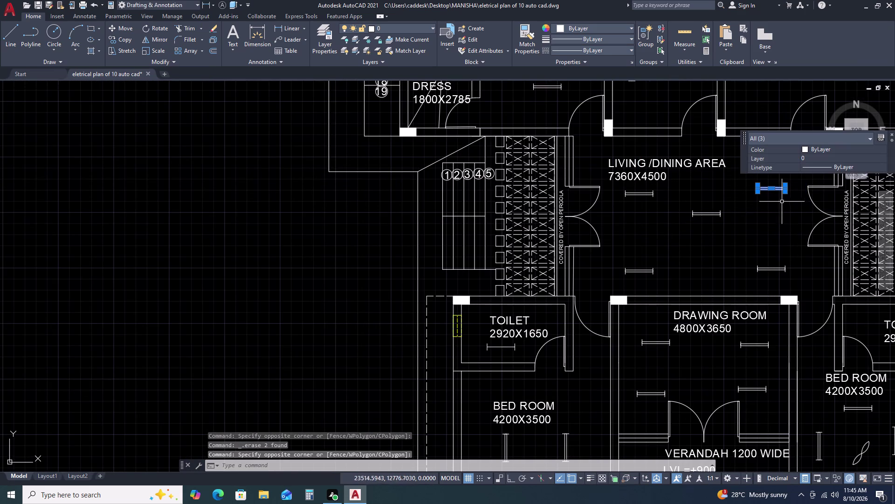
text(M)
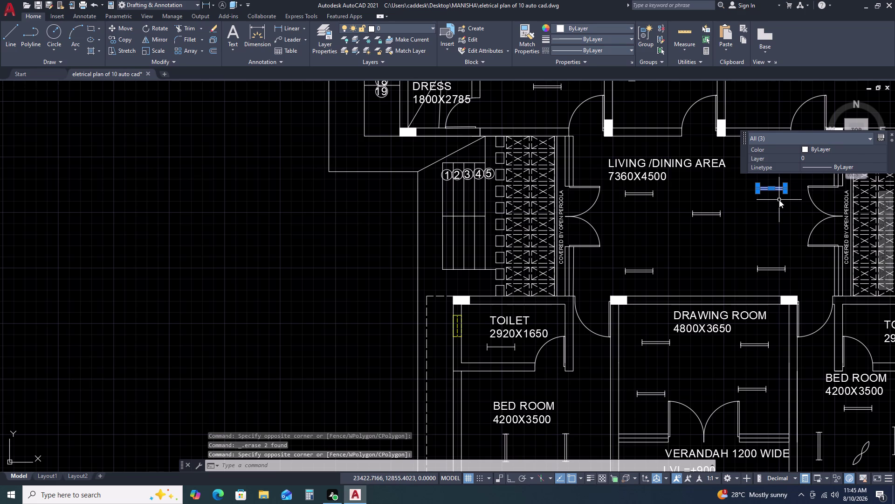
key(space)
click(780, 200)
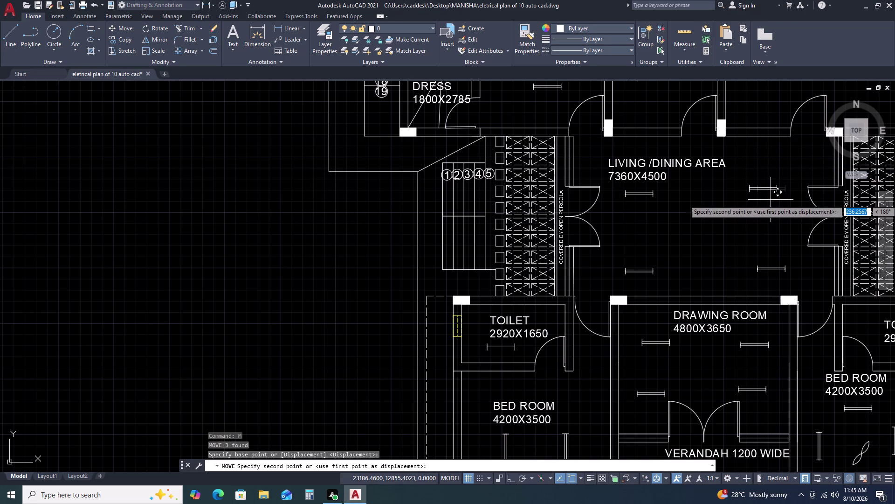
click(771, 200)
scroll(down, 3)
scroll(up, 3)
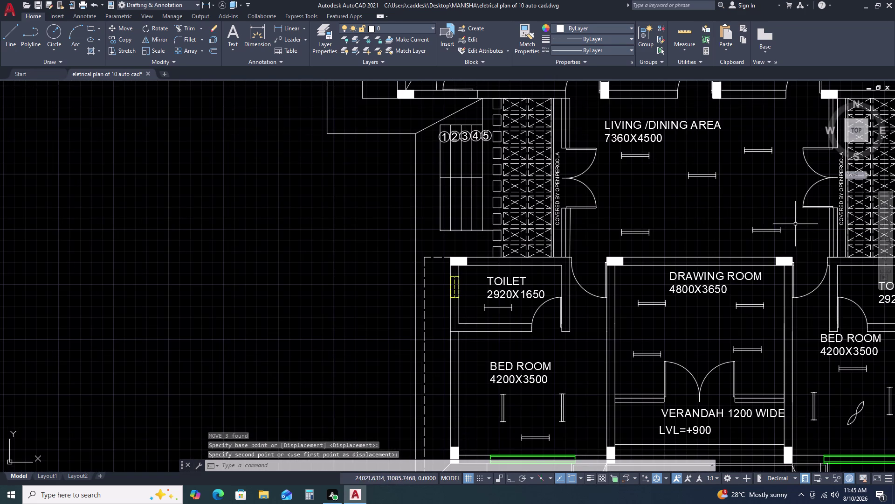
click(796, 224)
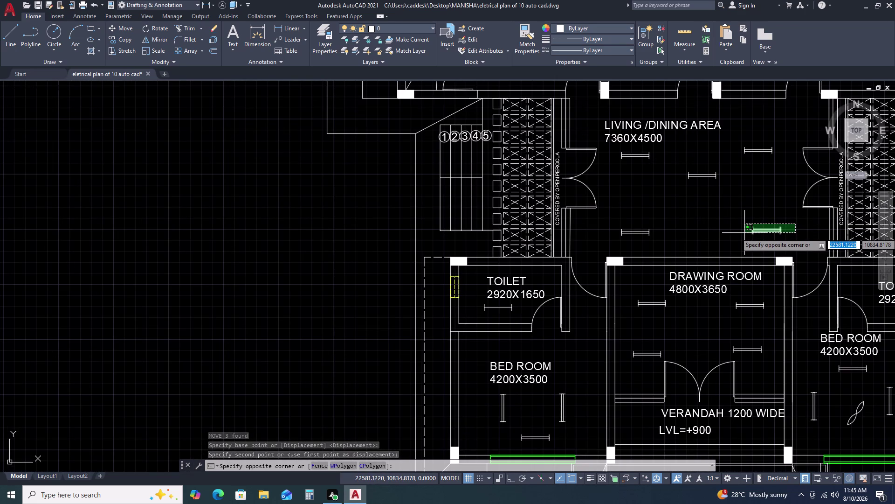
key(Escape)
scroll(down, 3)
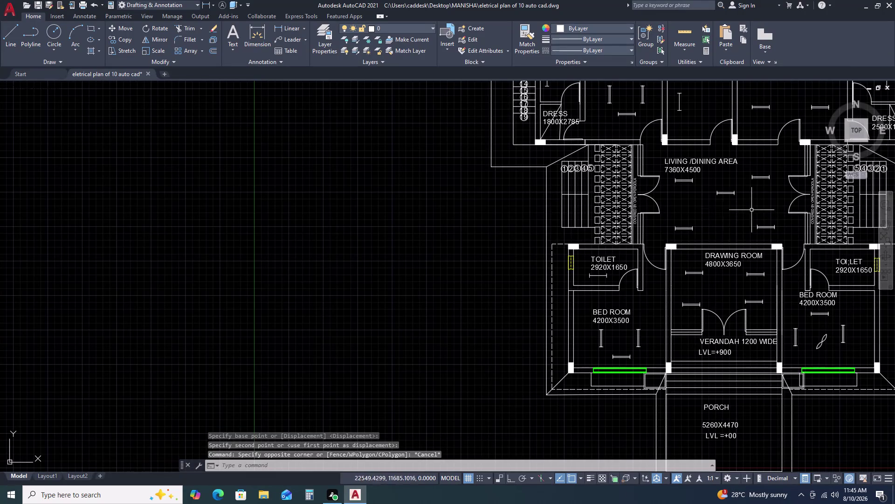
scroll(down, 3)
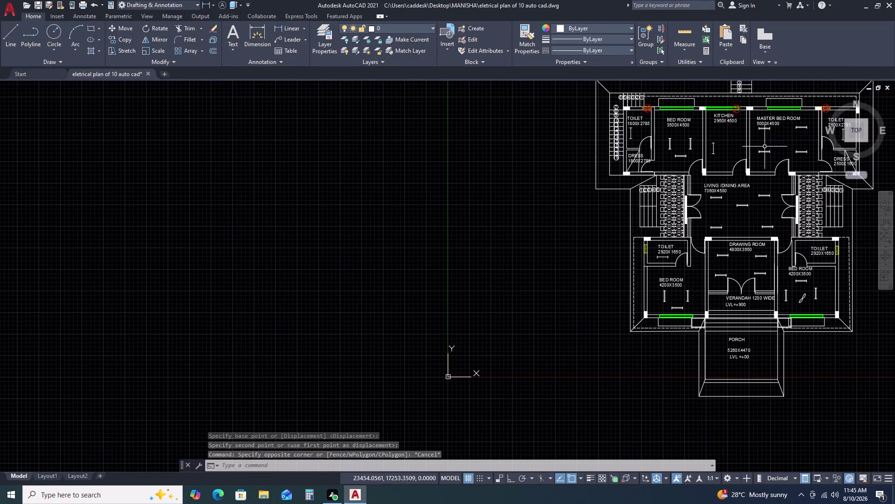
Draw a horizontal line across the lower-left bedroom from its left wall to its right wall.
scroll(up, 3)
middle_drag(801, 159, 684, 177)
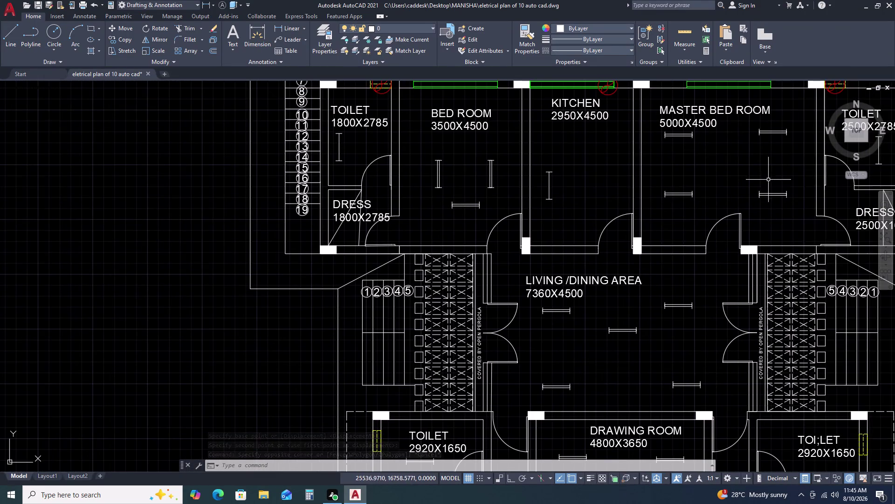
scroll(down, 3)
middle_drag(755, 267, 694, 138)
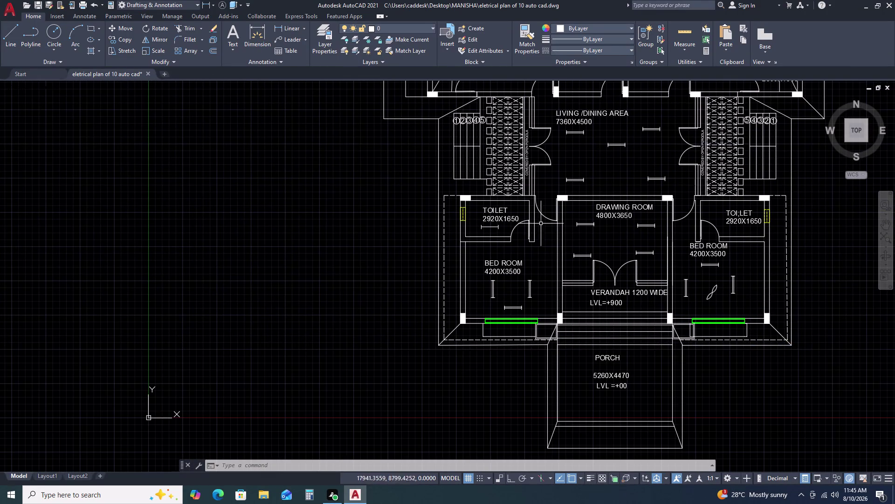
text(L)
key(space)
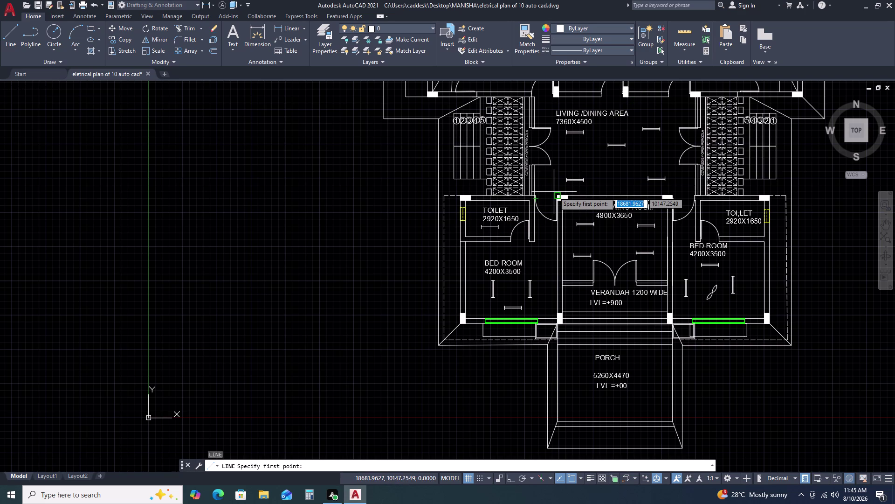
scroll(up, 3)
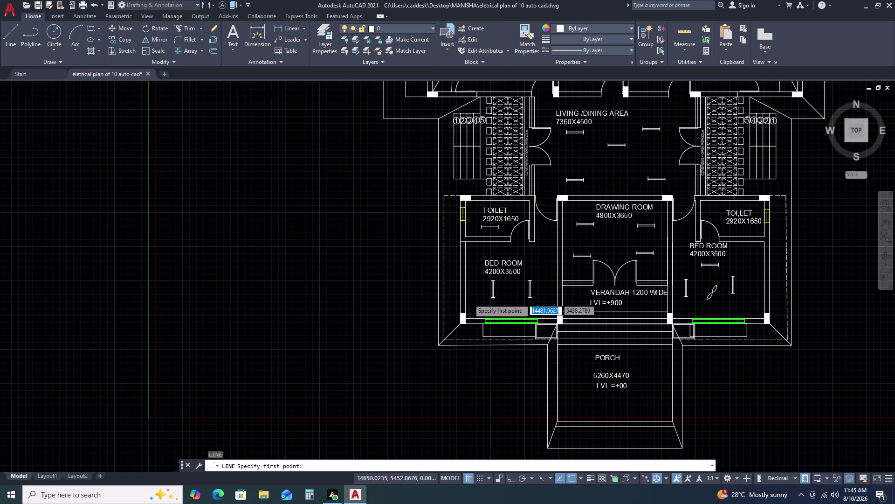
scroll(up, 3)
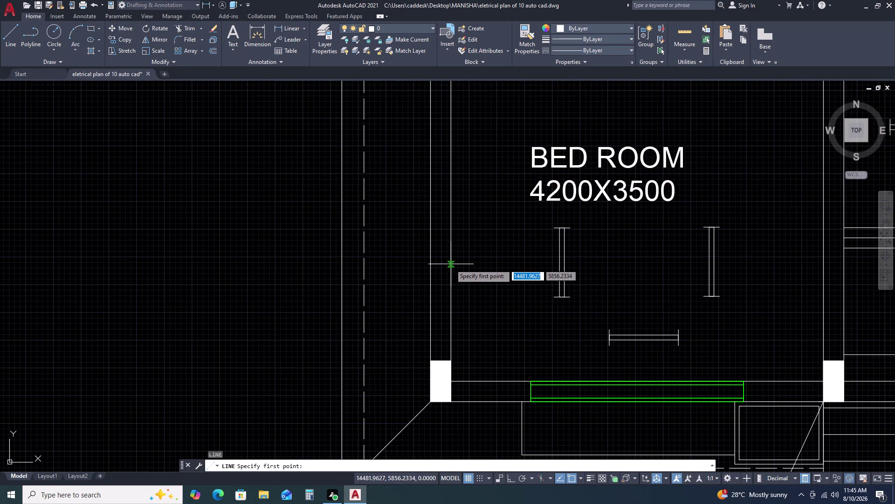
click(451, 264)
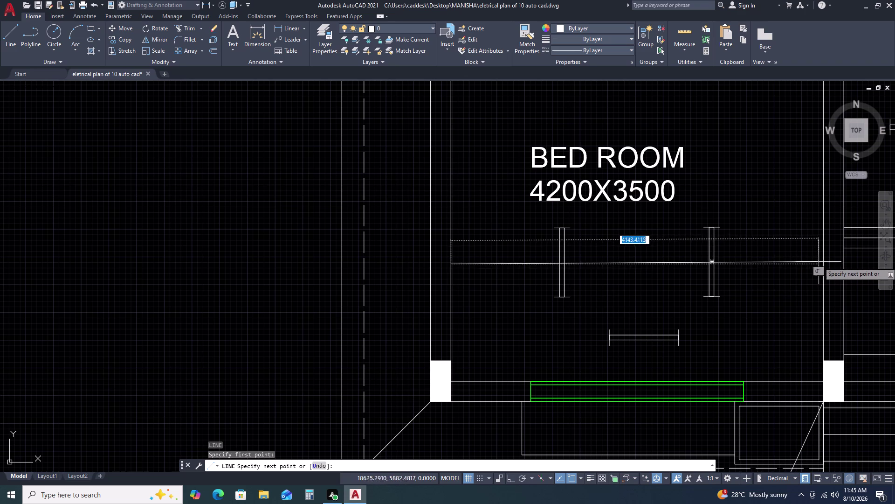
click(824, 262)
key(Escape)
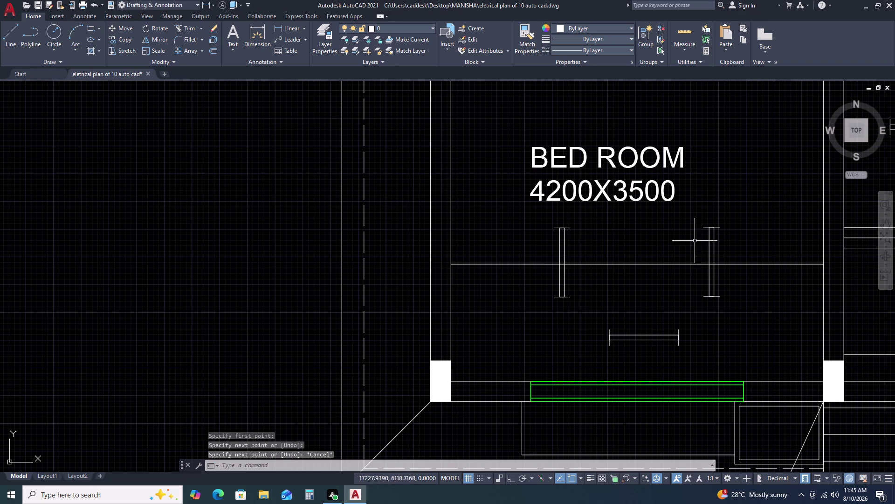
Start moving the bedroom's right tube light, then cancel the unfinished move.
click(693, 216)
click(736, 311)
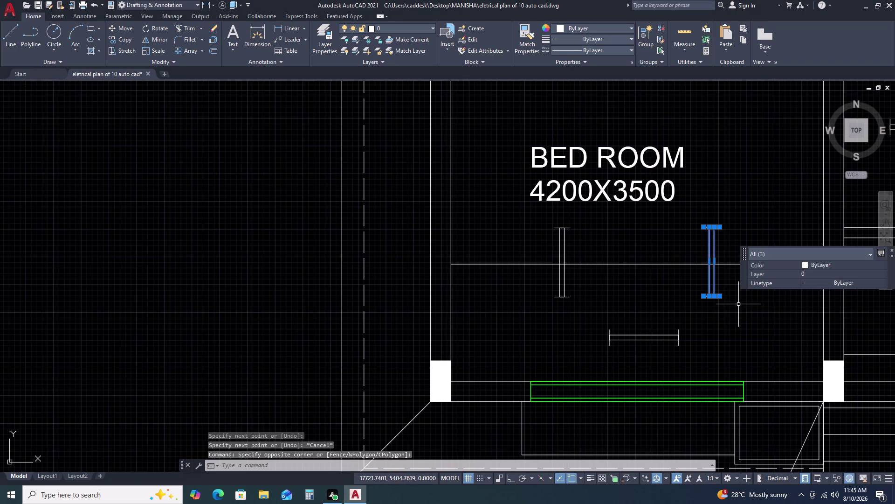
key(m)
key(space)
scroll(up, 3)
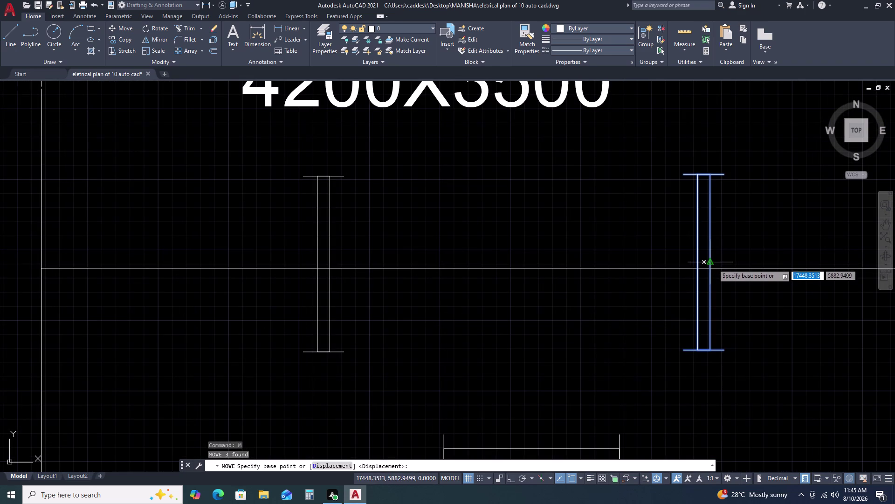
click(713, 264)
click(713, 268)
key(Escape)
scroll(down, 3)
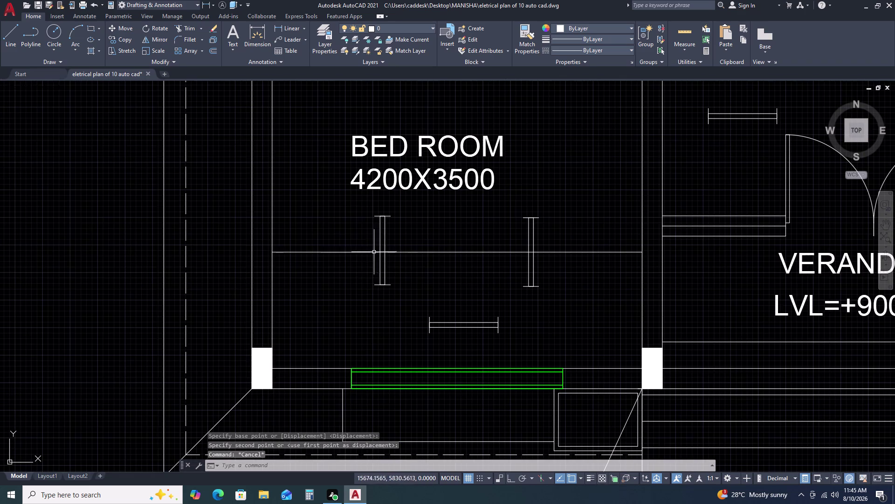
Move the bedroom's left tube light to a slightly adjusted position.
click(363, 203)
click(407, 291)
key(m)
key(space)
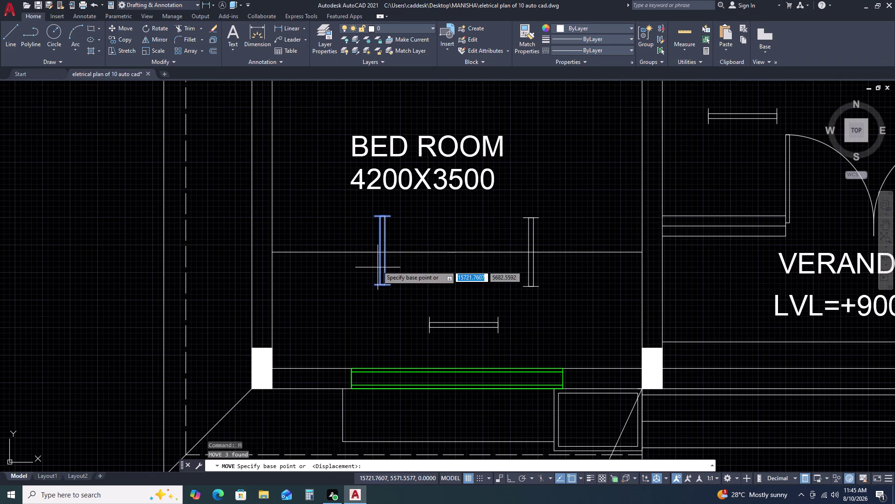
click(378, 248)
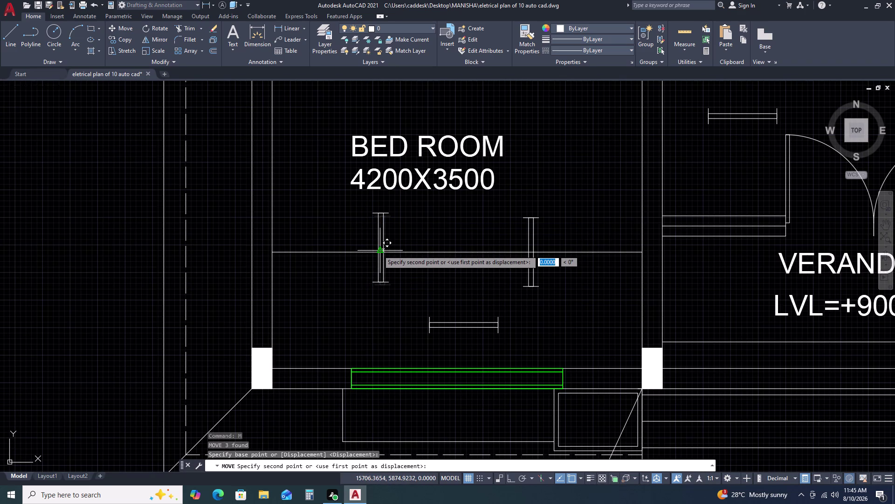
scroll(up, 3)
click(379, 249)
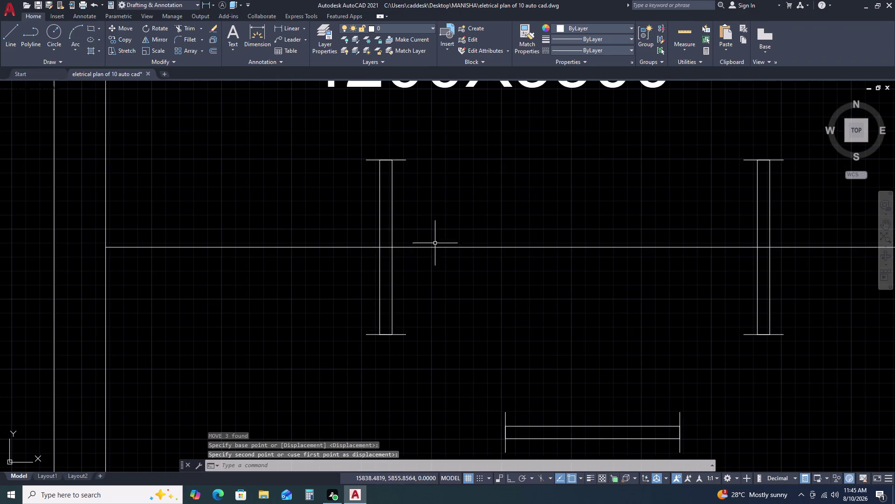
scroll(down, 3)
scroll(up, 3)
Delete the stray 4200 horizontal line across the room.
click(477, 260)
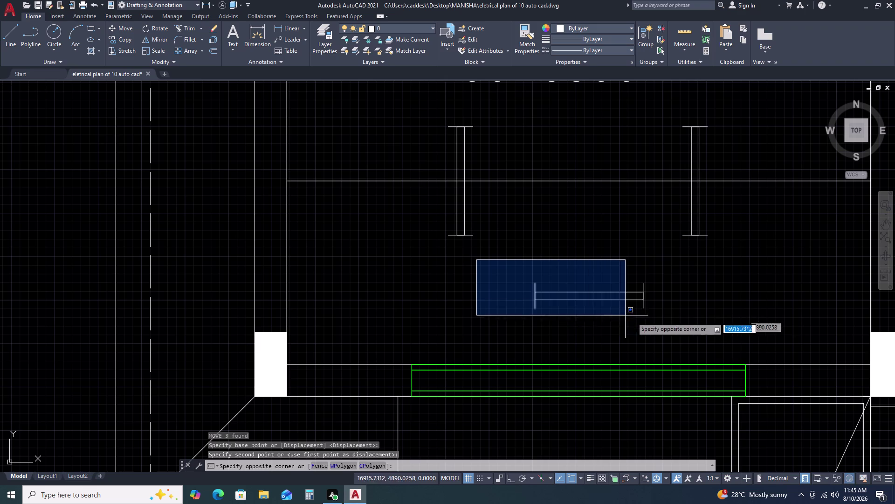
key(Escape)
click(618, 185)
click(612, 156)
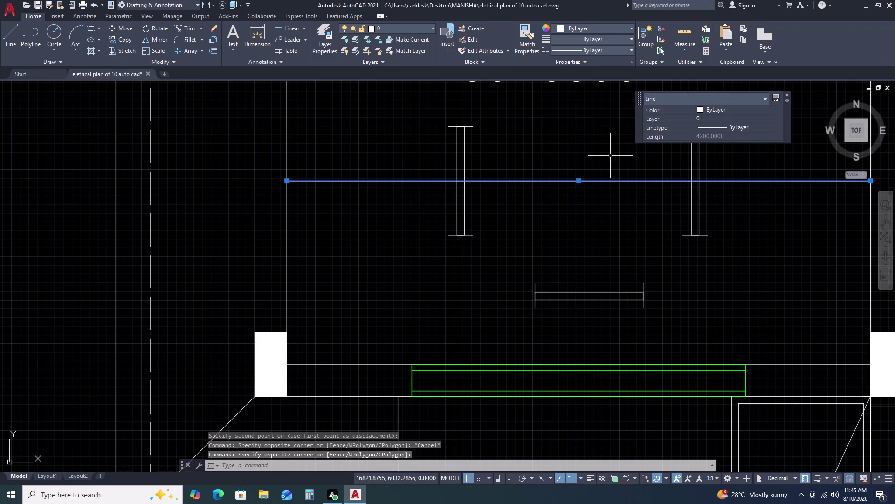
key(Delete)
scroll(down, 3)
scroll(down, 3)
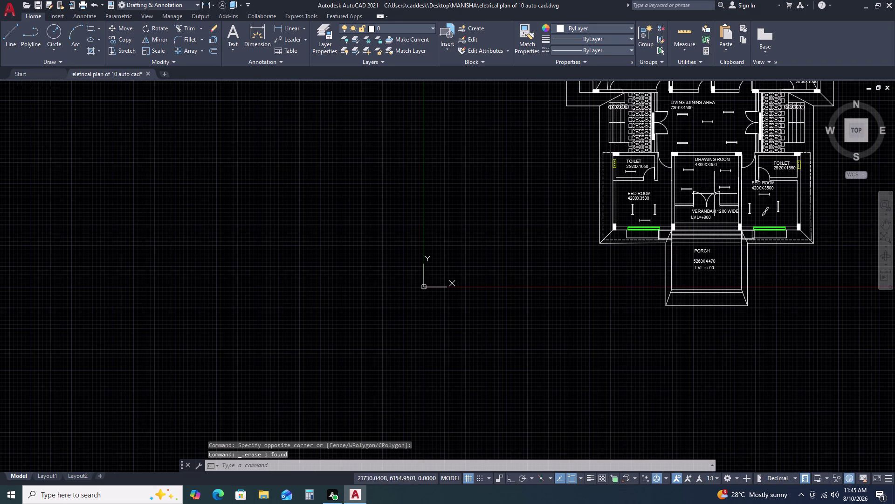
scroll(up, 3)
scroll(up, 3)
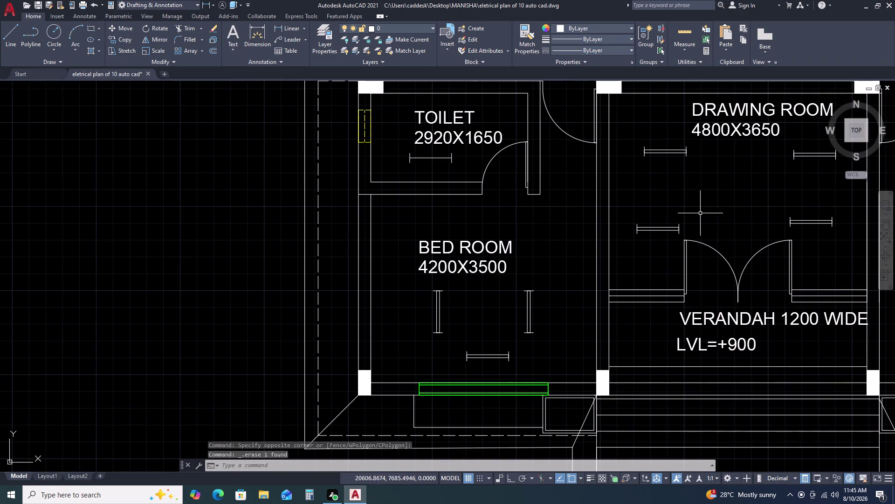
scroll(down, 3)
scroll(down, 3)
scroll(up, 3)
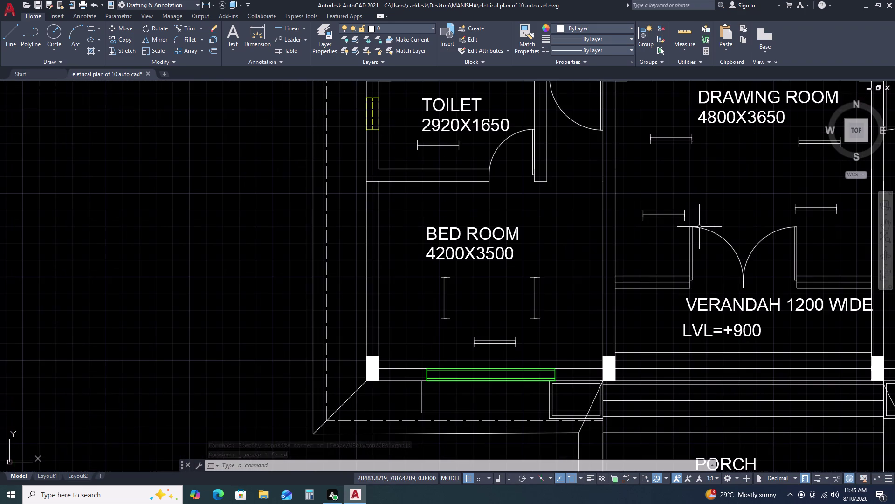
scroll(up, 3)
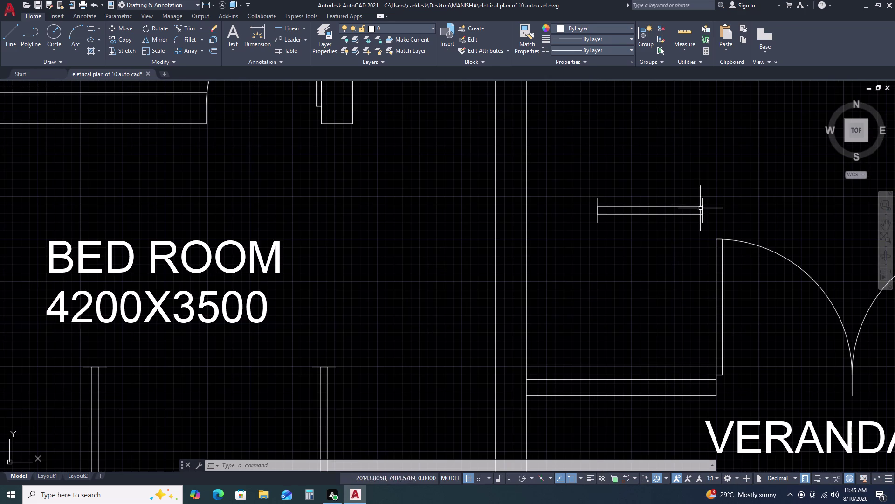
Move the drawing-room wall light slightly to the right beside the door.
click(735, 188)
click(583, 228)
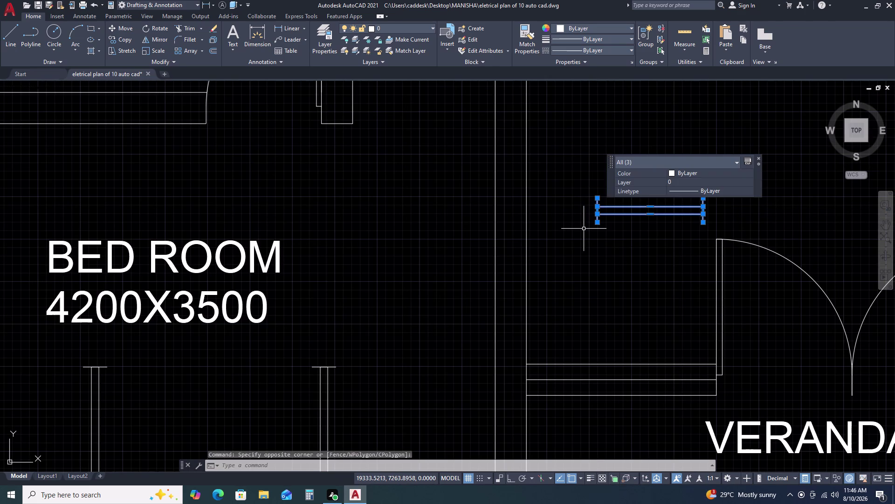
key(m)
key(space)
click(587, 226)
click(612, 222)
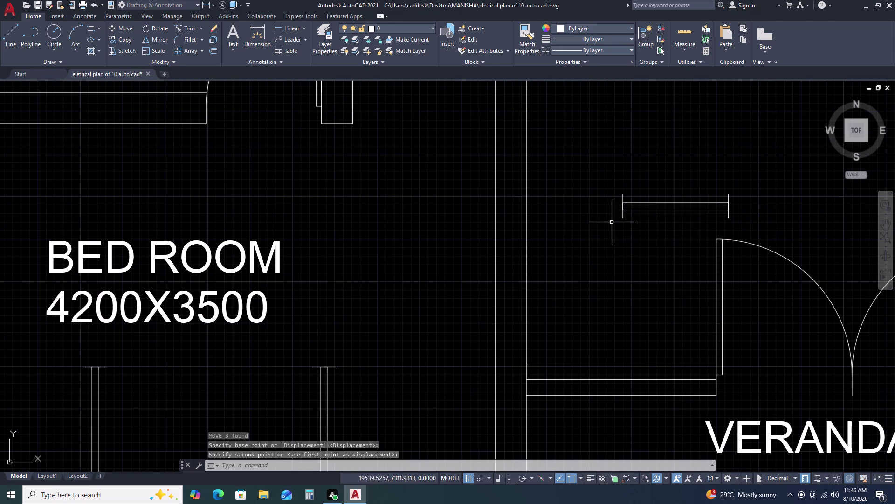
scroll(down, 3)
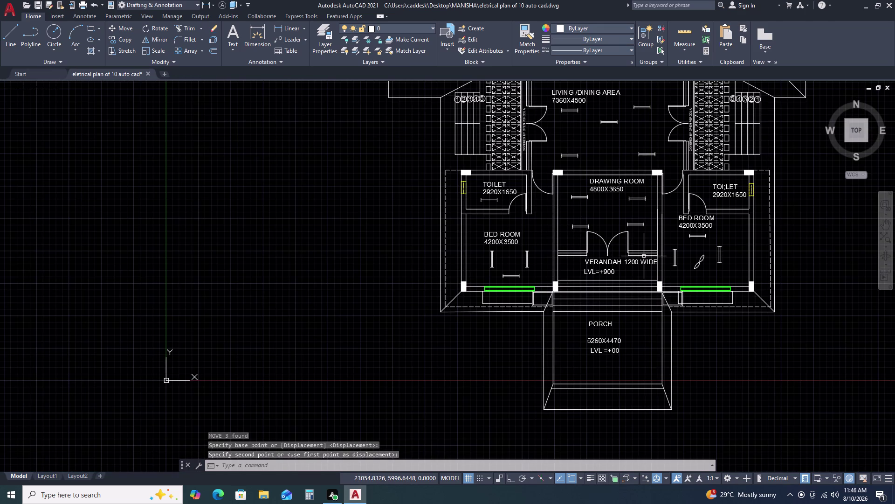
scroll(up, 3)
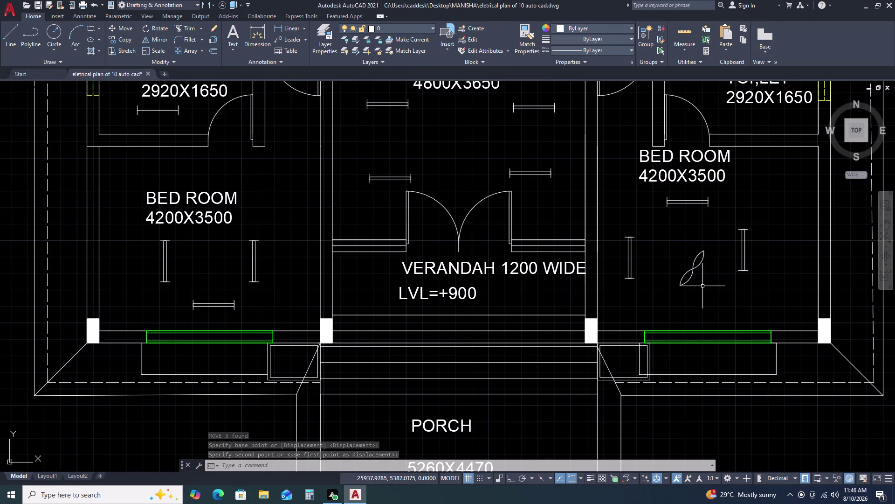
Move the lower-right bedroom's ceiling fan to the centre of the room.
click(712, 242)
click(661, 287)
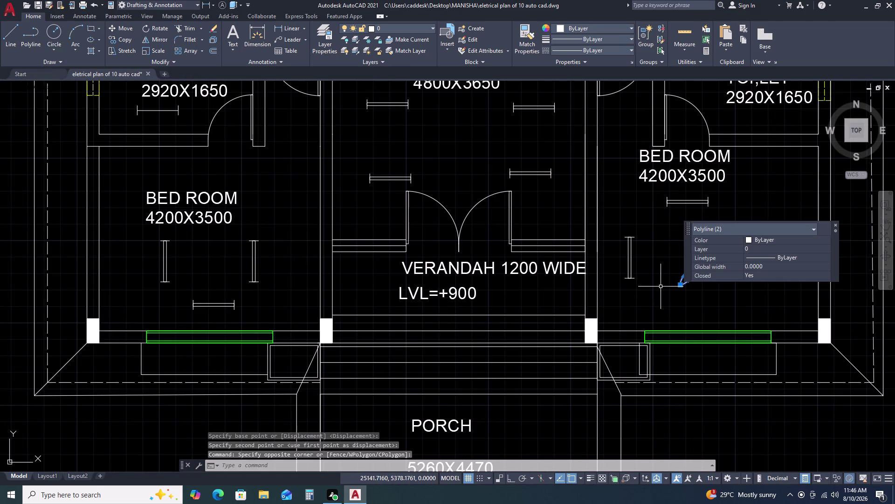
text(M)
key(space)
click(661, 286)
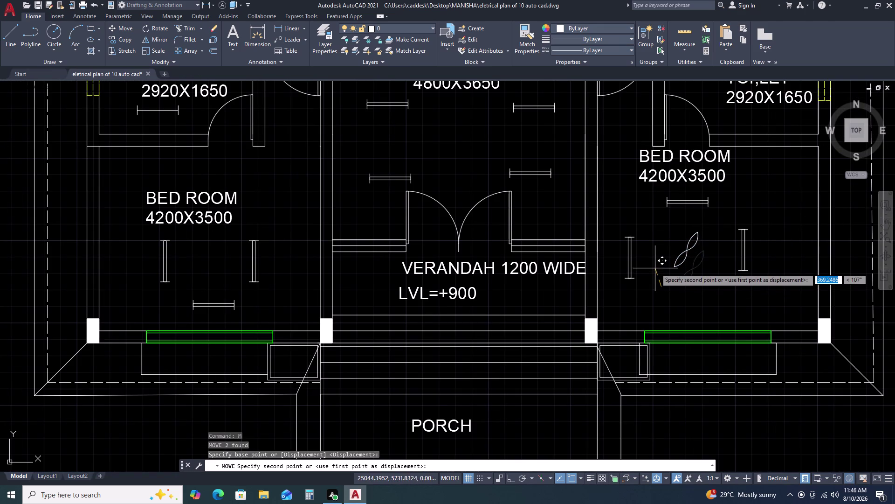
click(656, 270)
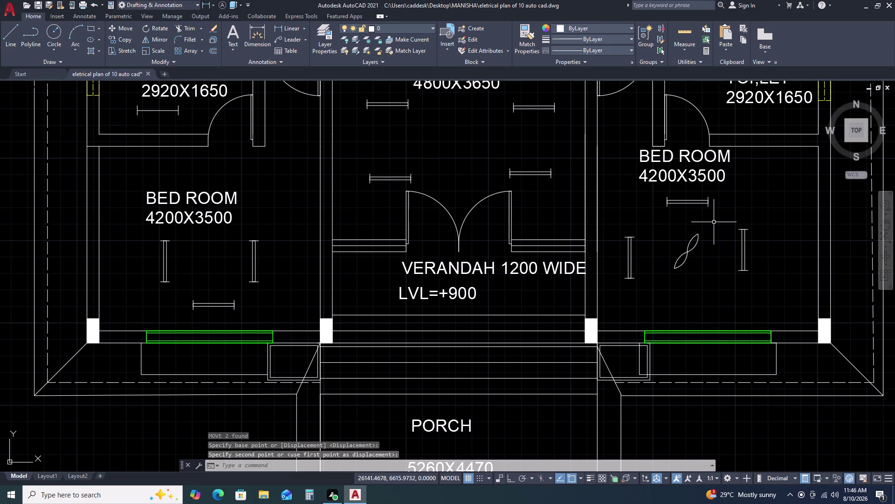
Shift the bedroom's left tube light a little further right.
click(608, 223)
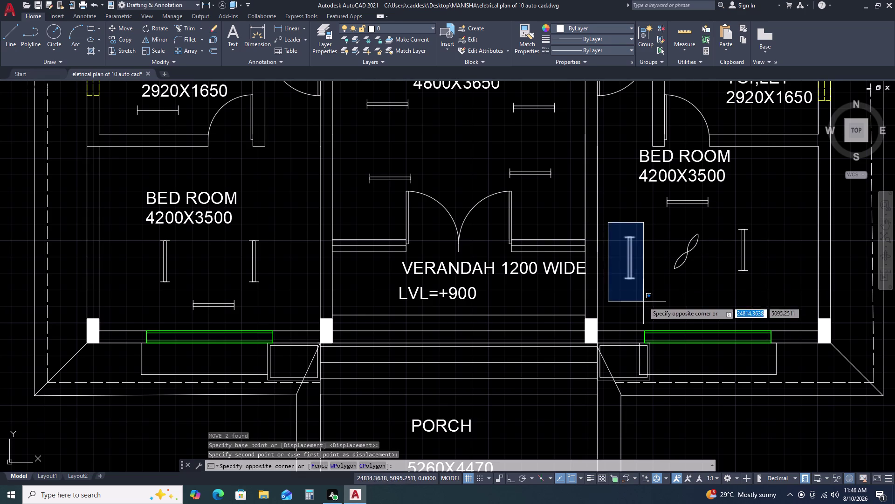
click(644, 301)
text(M)
key(space)
click(641, 291)
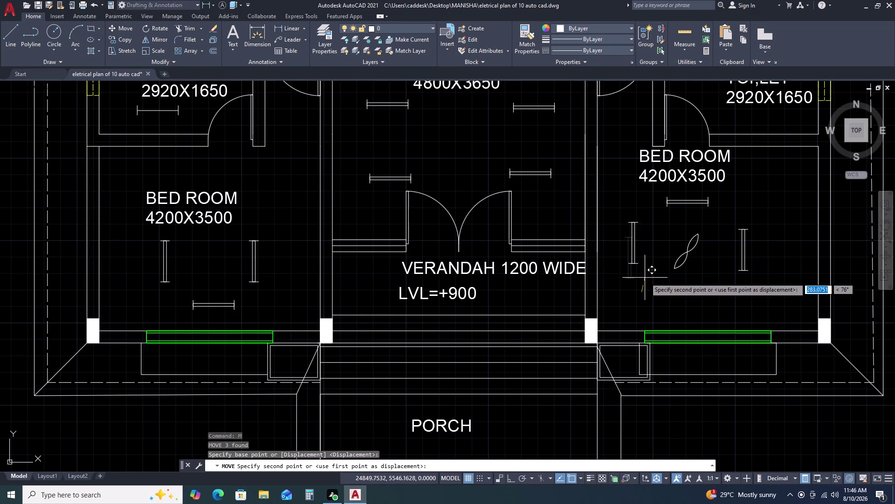
click(648, 284)
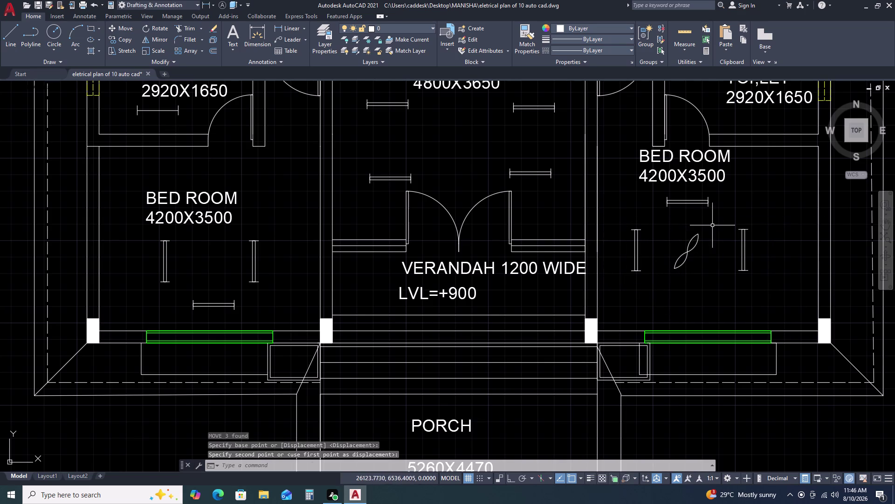
Select the centred ceiling fan and start the CO copy command.
click(713, 226)
click(659, 290)
text(C)
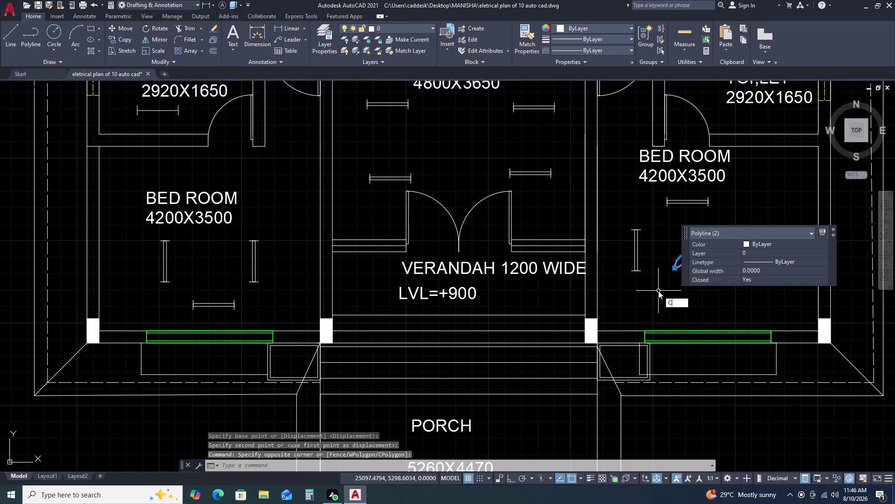
text(O)
key(space)
Place fan copies in the drawing room, living/dining area, master bedroom, and lower-left and upper-left bedrooms.
click(659, 291)
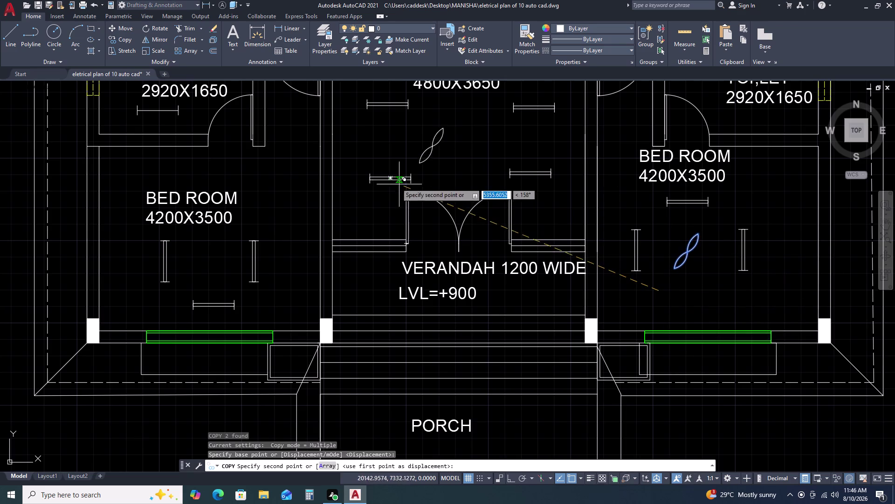
click(427, 185)
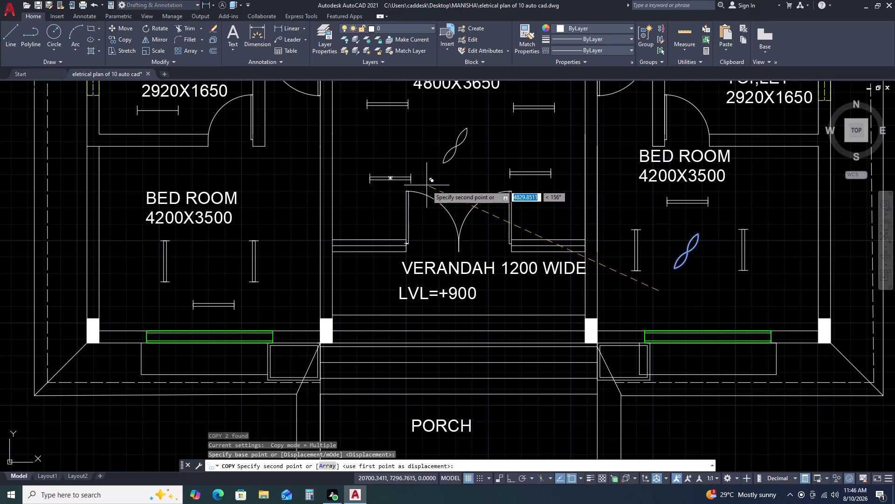
click(184, 306)
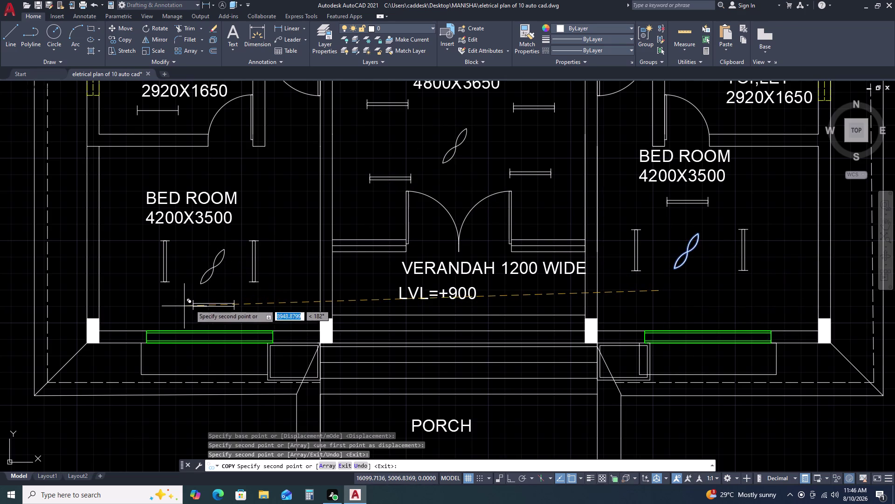
scroll(down, 3)
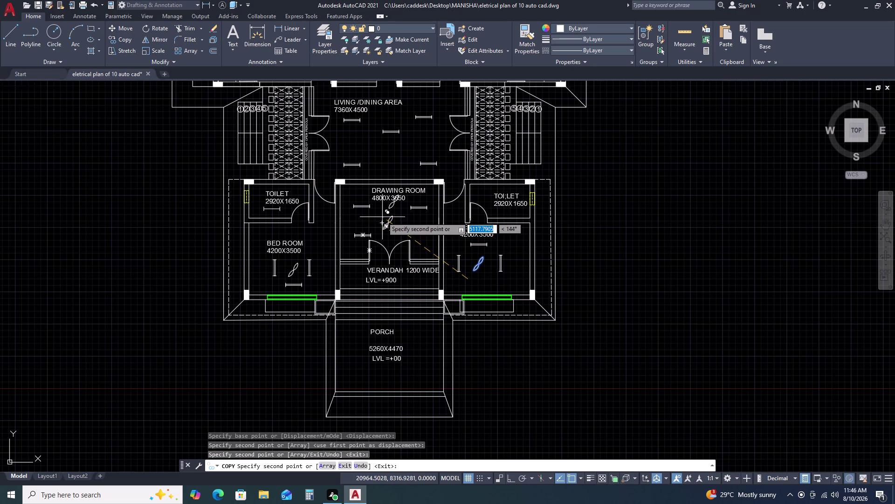
click(382, 165)
scroll(down, 3)
scroll(up, 3)
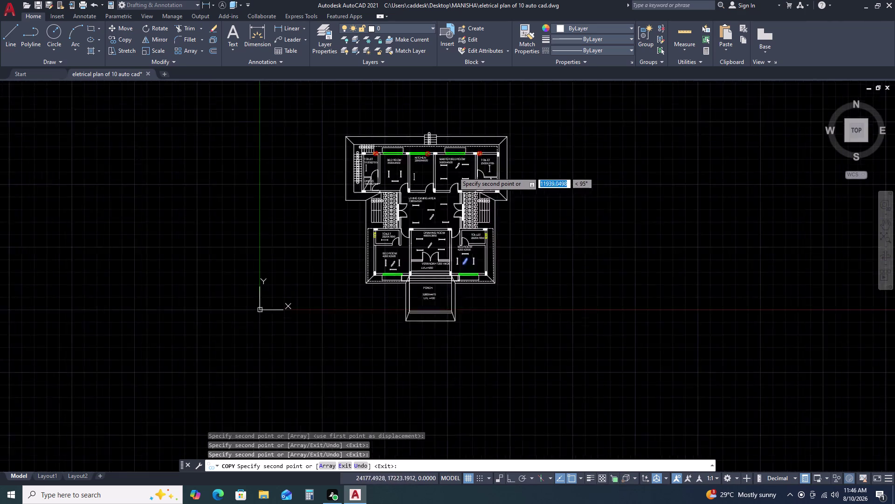
scroll(up, 3)
click(443, 193)
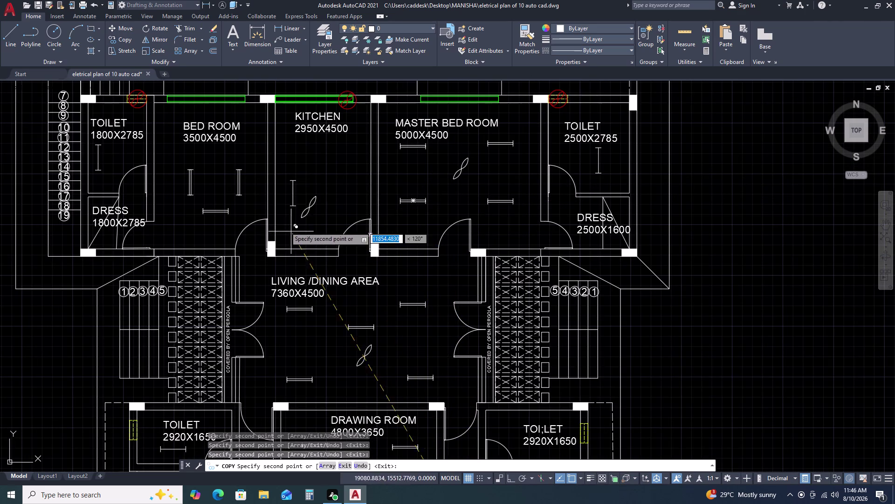
click(199, 207)
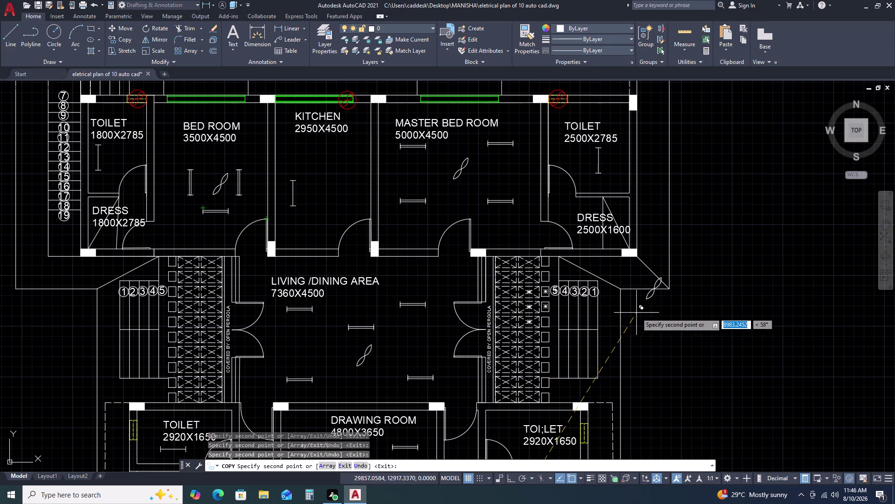
key(Escape)
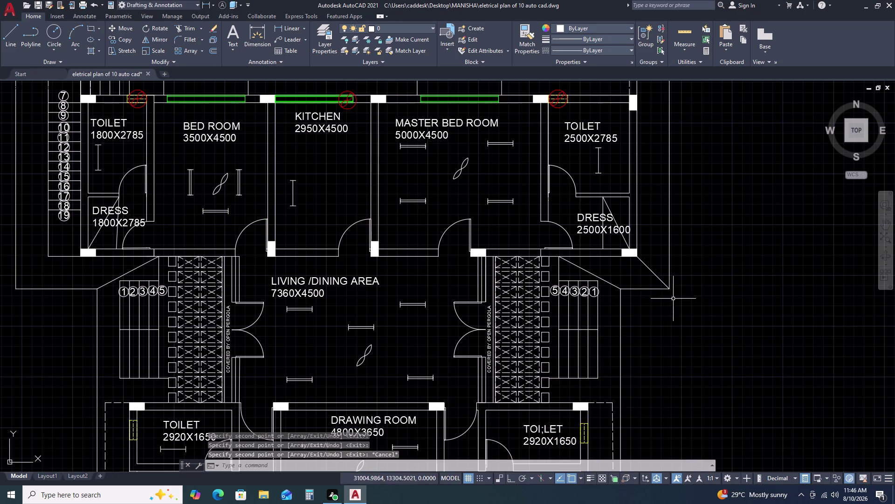
Move the 2500X2785 toilet's tube light to a new spot.
scroll(down, 3)
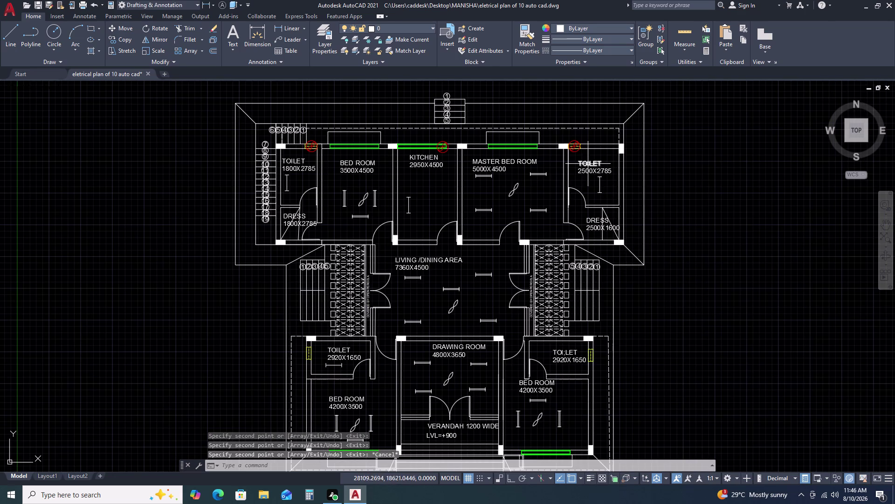
scroll(up, 3)
click(596, 174)
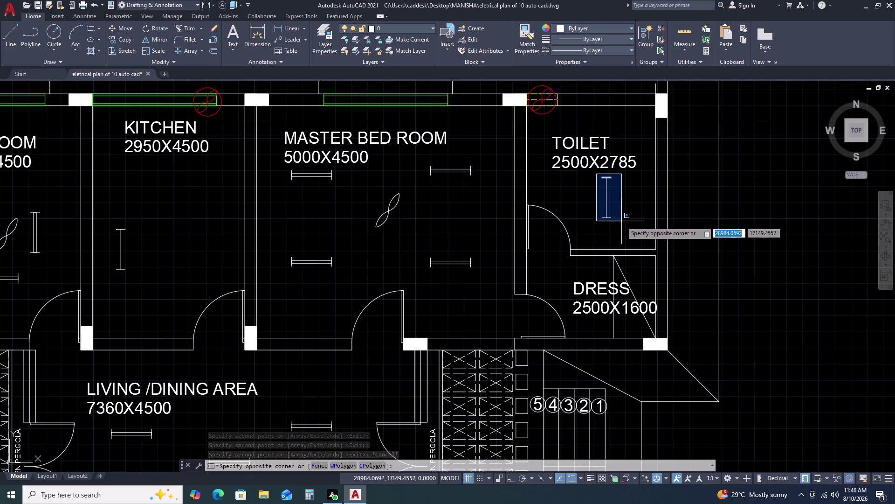
click(621, 230)
text(M)
key(space)
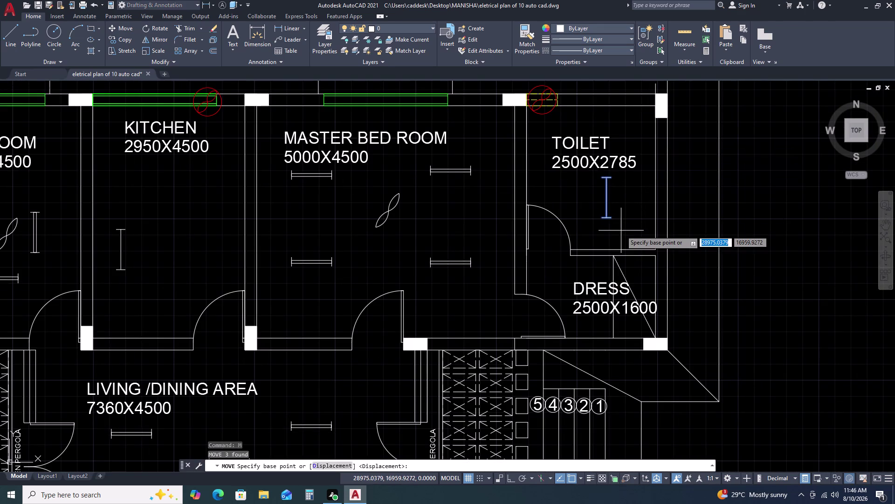
click(622, 231)
click(561, 199)
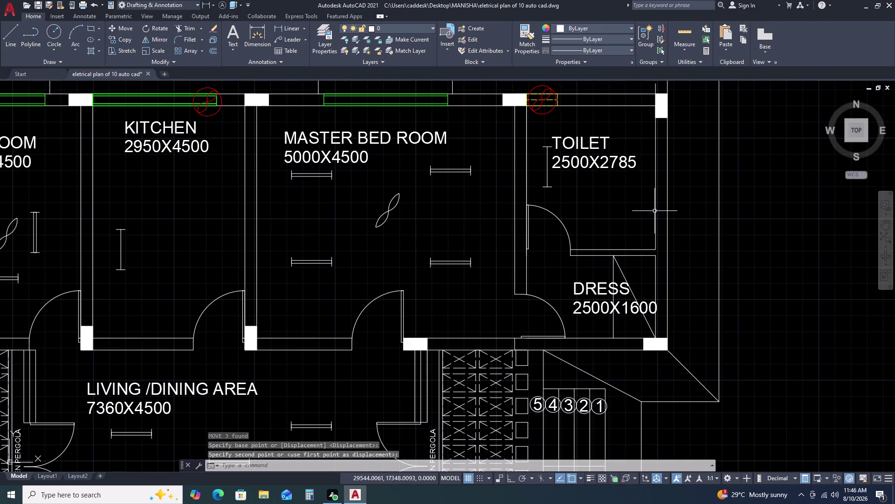
key(Escape)
Window-select the toilet tube light again and place it higher in the toilet.
scroll(up, 3)
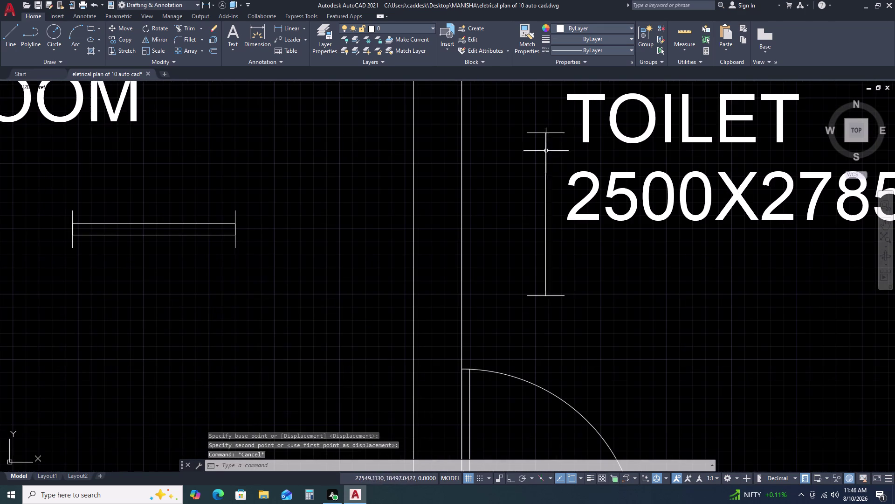
click(519, 121)
click(570, 321)
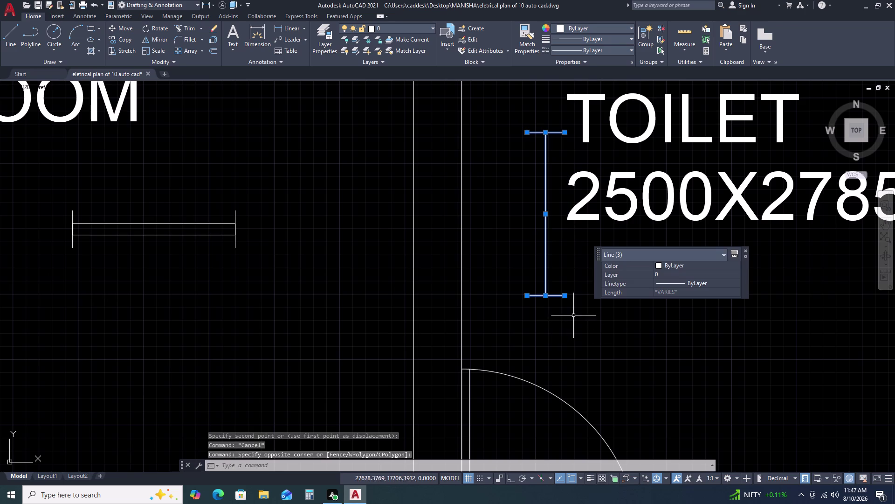
text(M)
key(space)
click(584, 313)
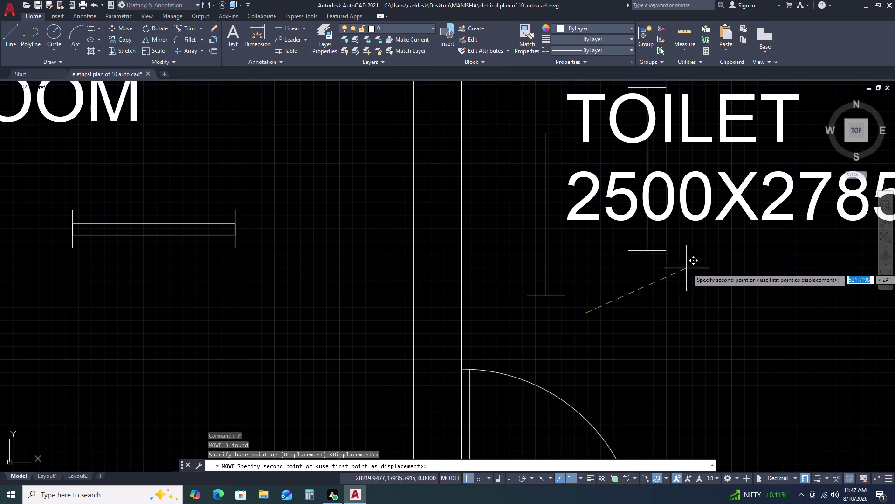
scroll(down, 3)
scroll(down, 3)
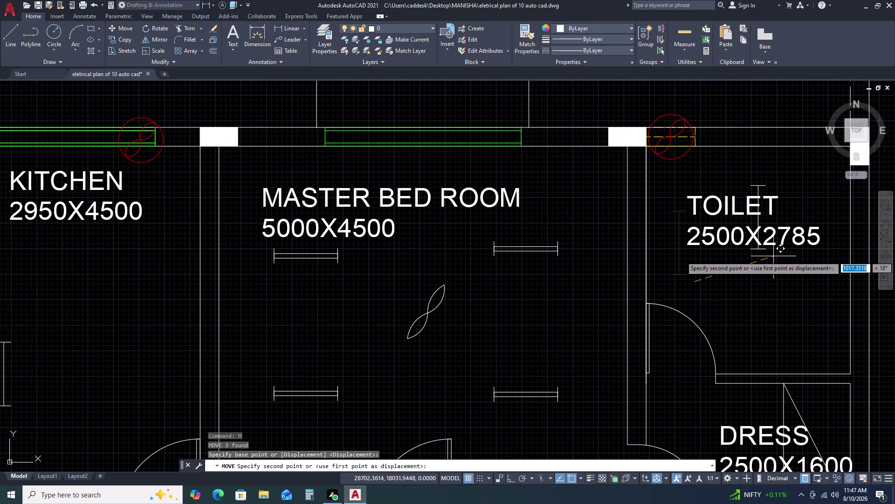
click(783, 244)
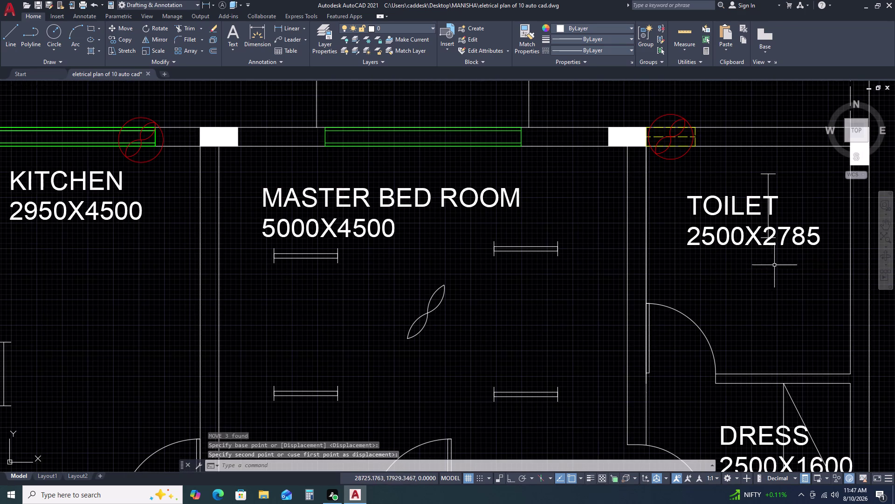
Move the TOILET 2500X2785 label lower in the room.
click(731, 192)
click(685, 262)
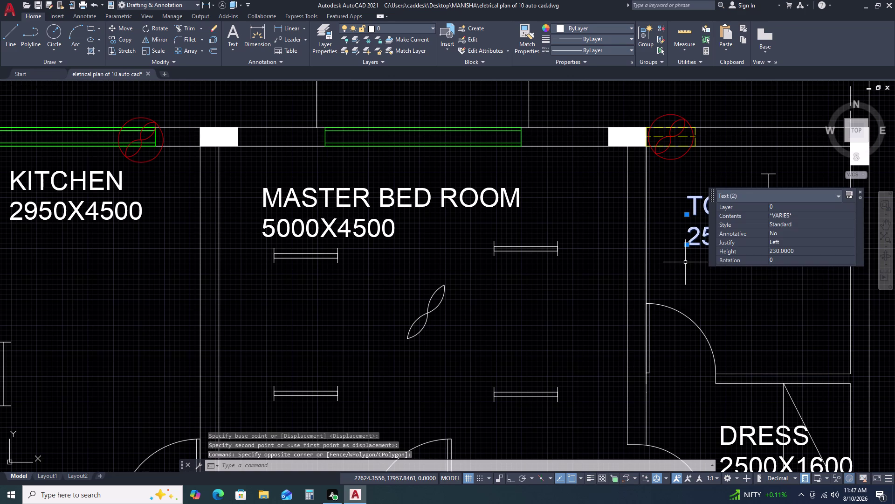
key(m)
key(space)
click(686, 263)
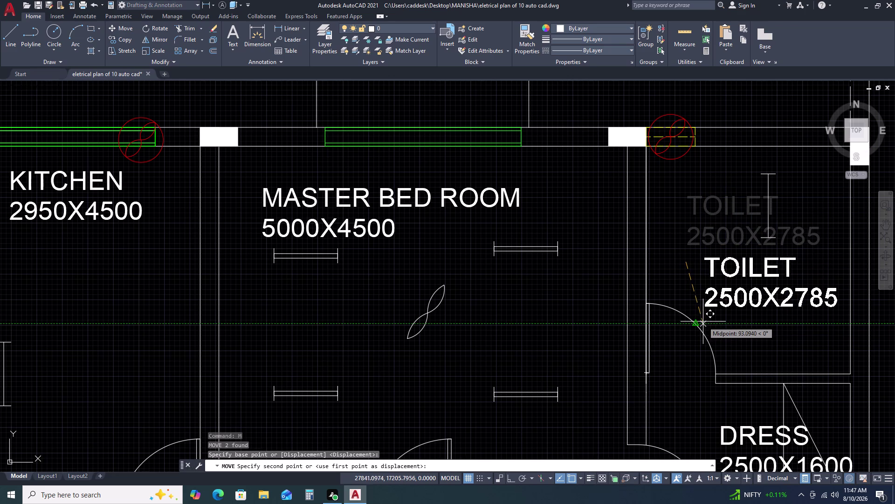
click(705, 321)
scroll(down, 3)
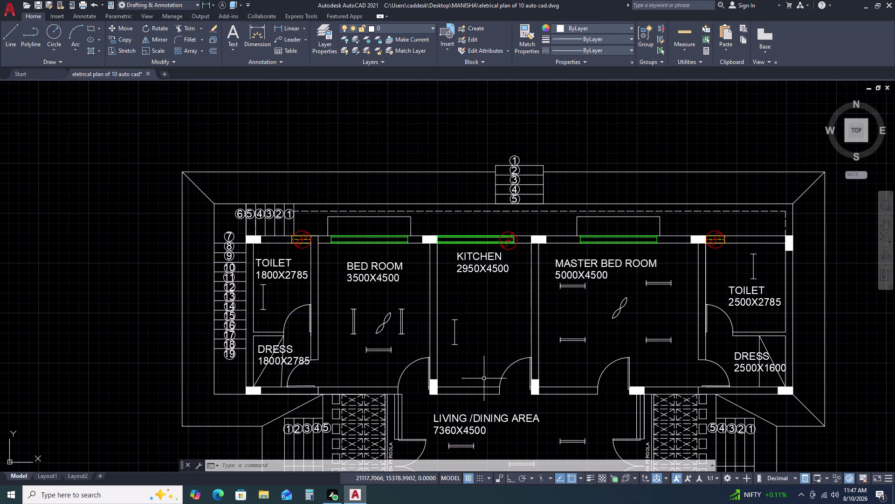
Window-select the 3500X4500 bedroom's ceiling fan, nudge it slightly, and zoom out to the full plan.
scroll(up, 3)
drag(350, 340, 348, 332)
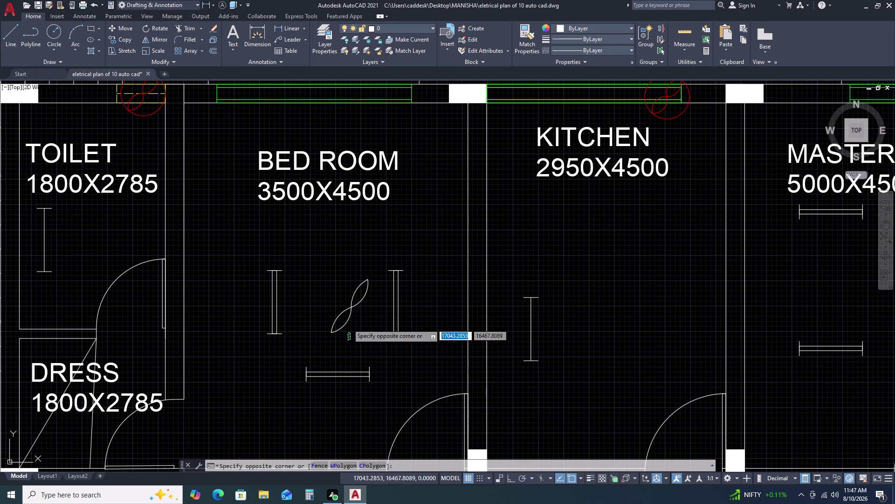
click(344, 275)
drag(362, 321, 362, 316)
click(345, 260)
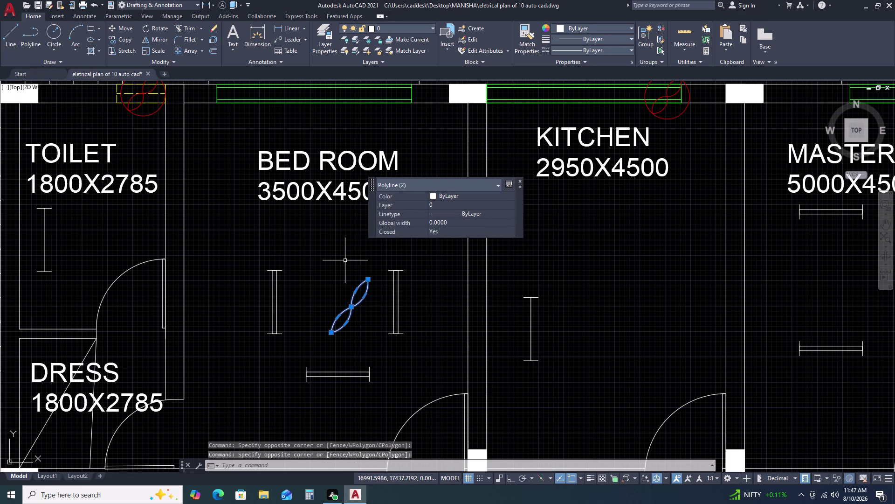
text(M)
key(space)
click(345, 266)
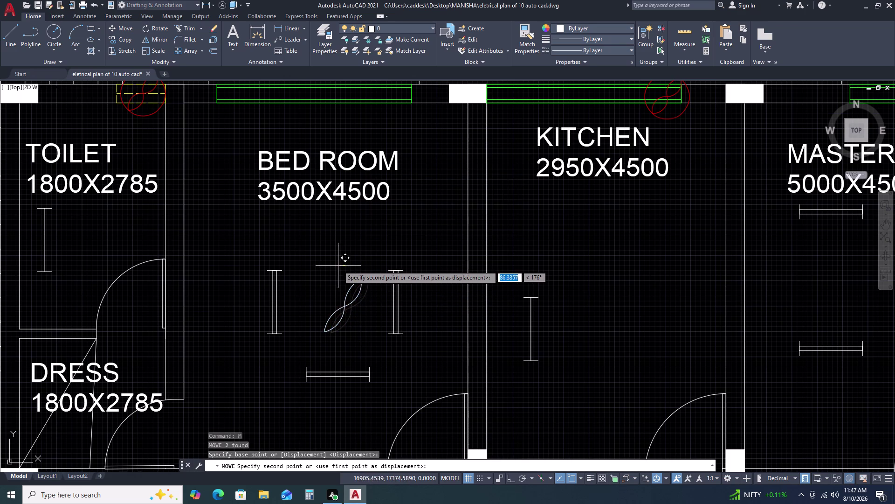
click(331, 267)
scroll(down, 3)
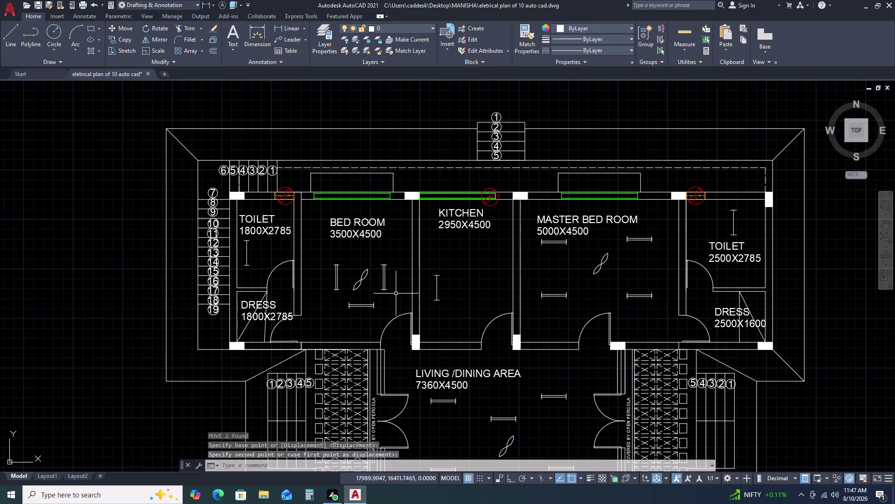
scroll(down, 3)
middle_drag(519, 351, 492, 269)
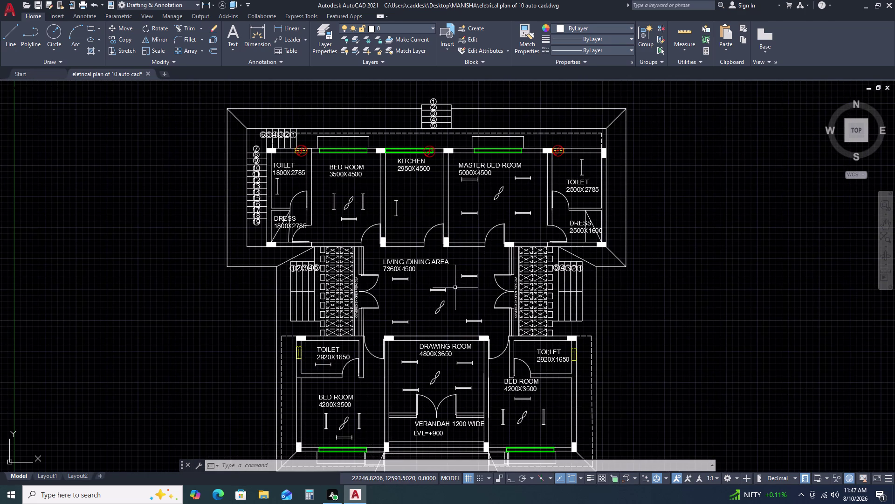
scroll(down, 3)
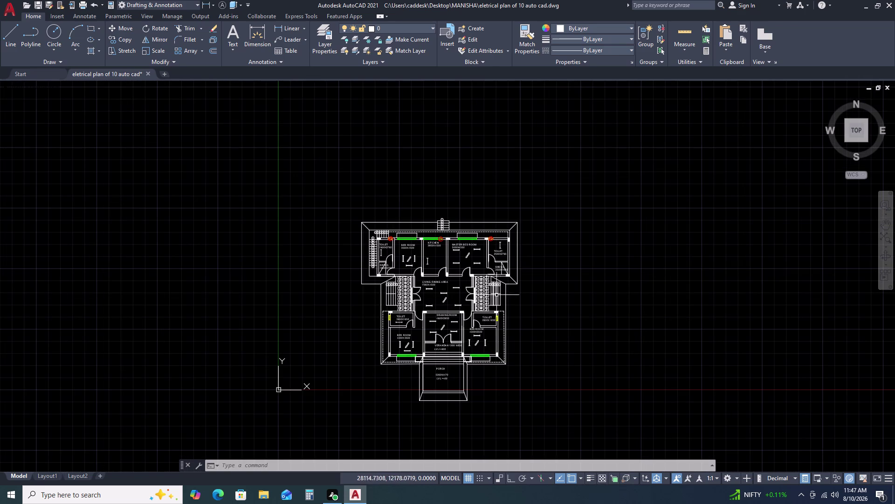
Draw a short horizontal lead line with Ortho on and a small circle at its end.
text(L)
key(space)
scroll(up, 3)
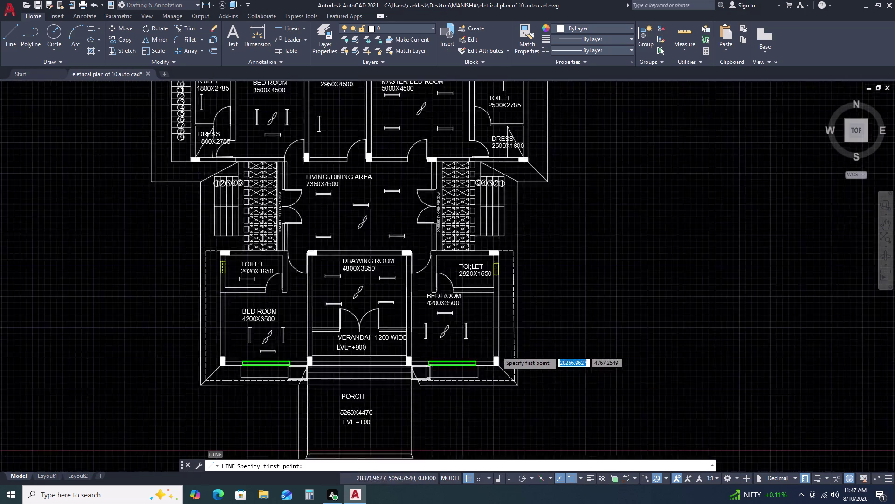
click(492, 319)
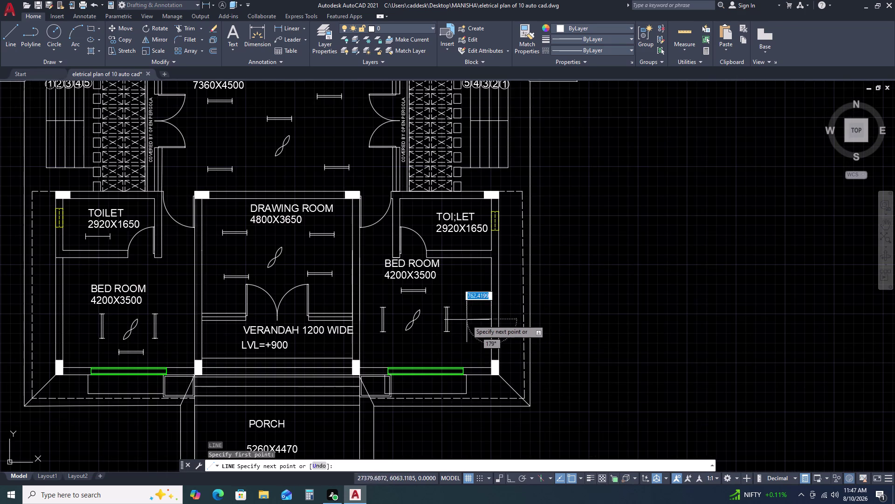
key(F8)
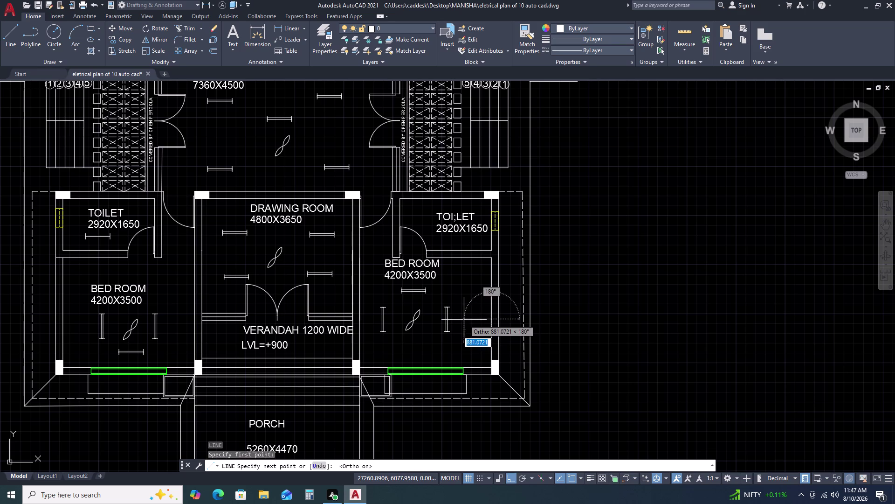
click(464, 319)
key(Escape)
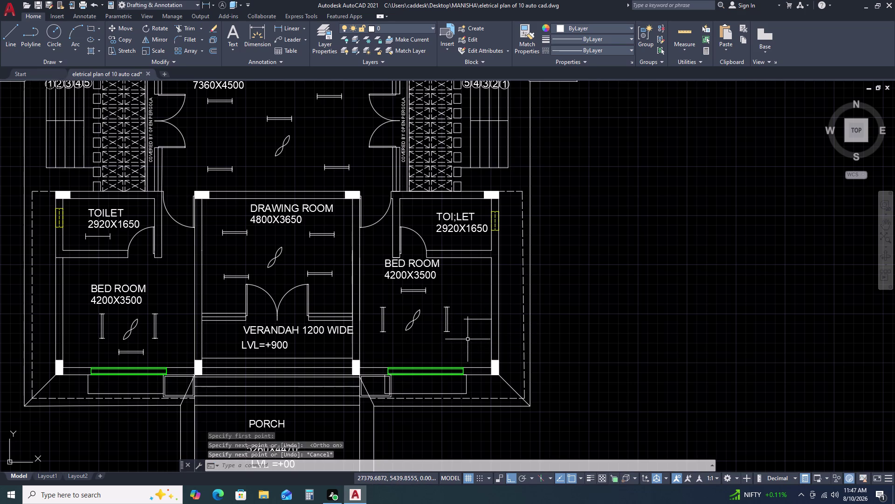
text(C)
key(space)
scroll(up, 3)
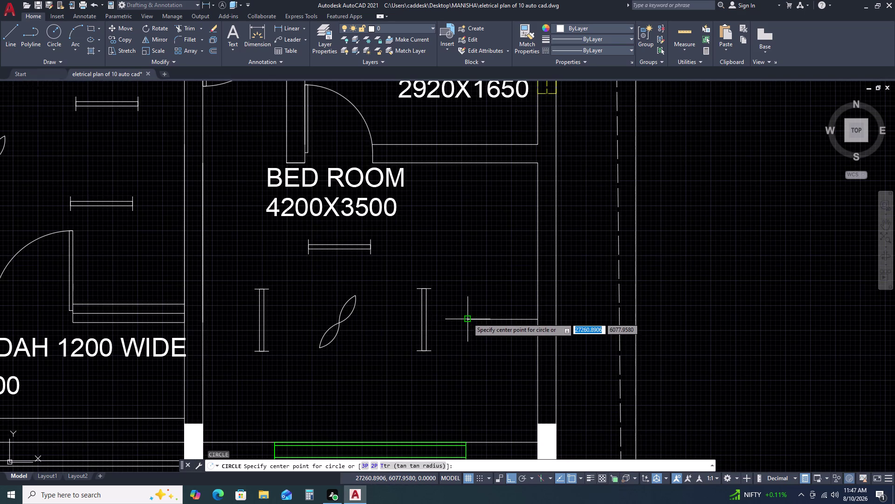
click(468, 317)
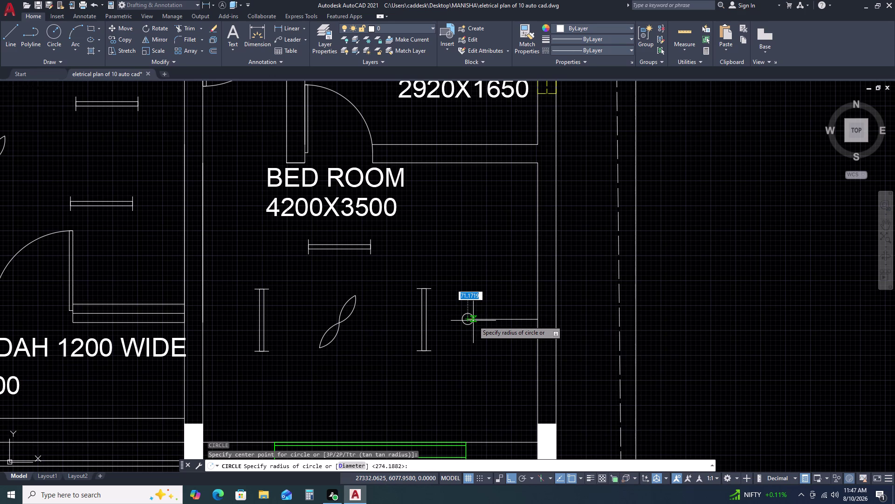
click(474, 321)
Move the circle-and-line switch symbol onto the bedroom's right wall.
scroll(up, 3)
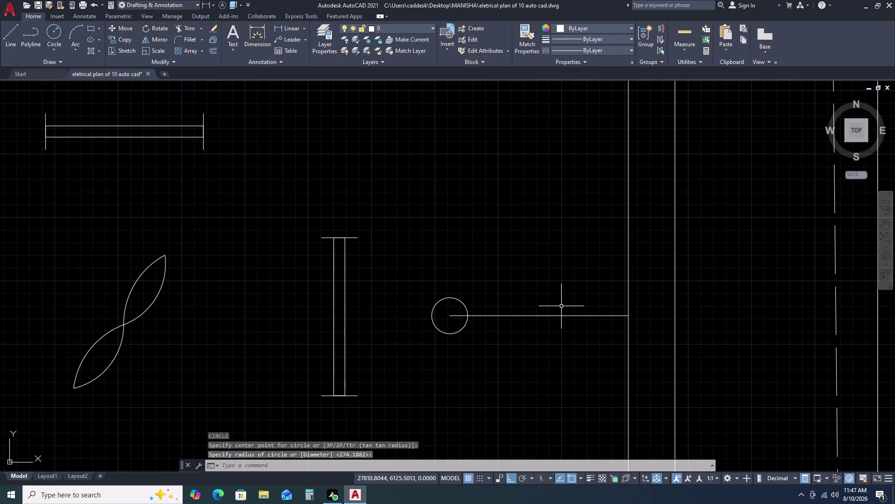
click(562, 306)
click(535, 335)
text(M)
key(space)
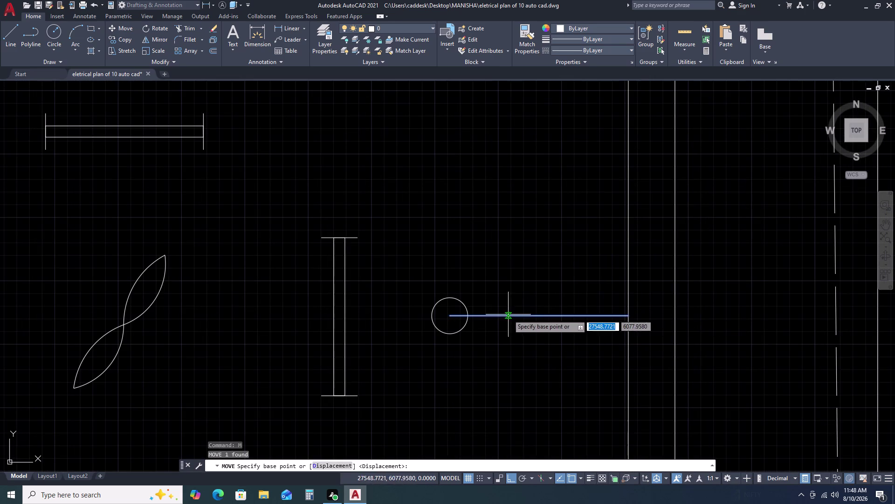
key(Escape)
click(486, 283)
click(435, 345)
text(M)
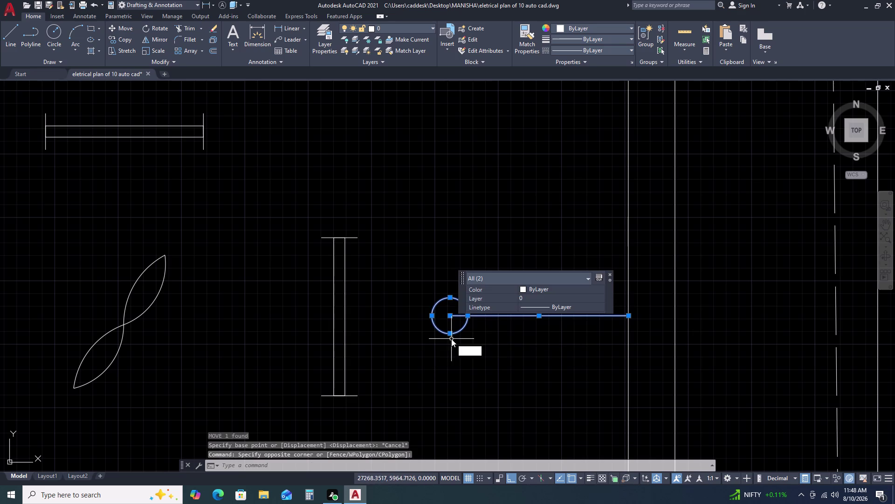
key(space)
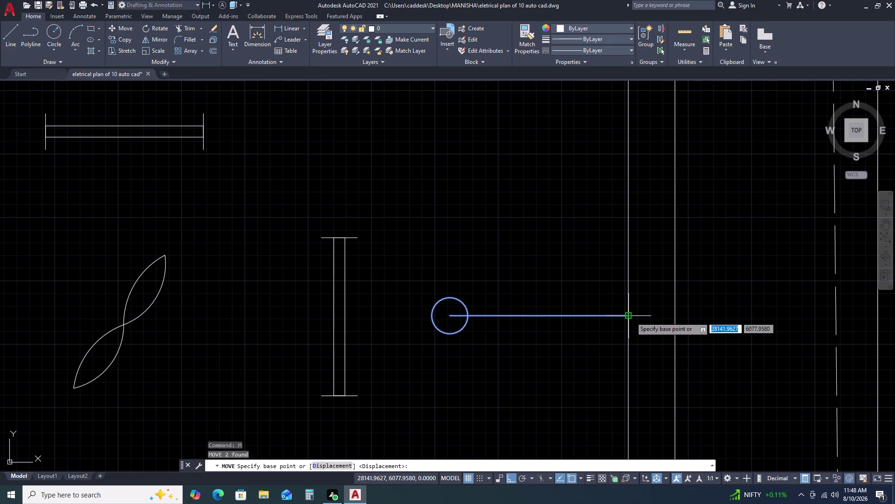
click(631, 317)
click(704, 319)
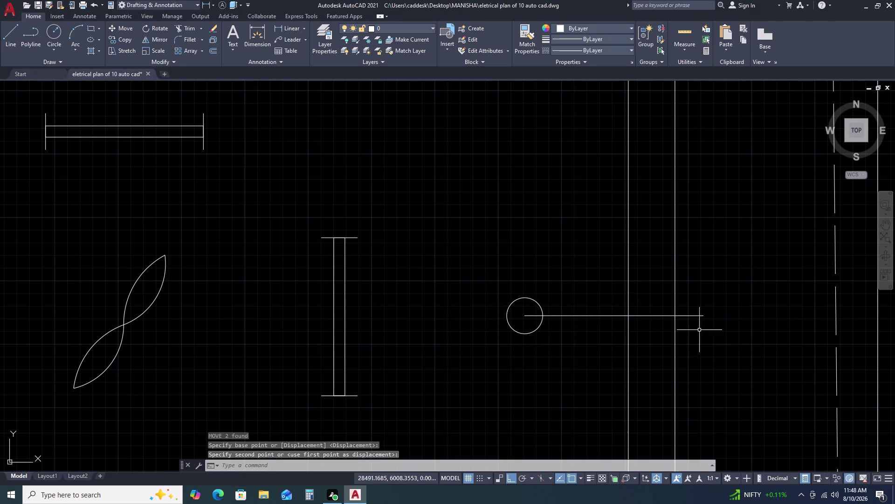
key(Escape)
Trim the switch lead line where it overshoots the wall.
text(TR)
key(space)
click(645, 287)
click(650, 347)
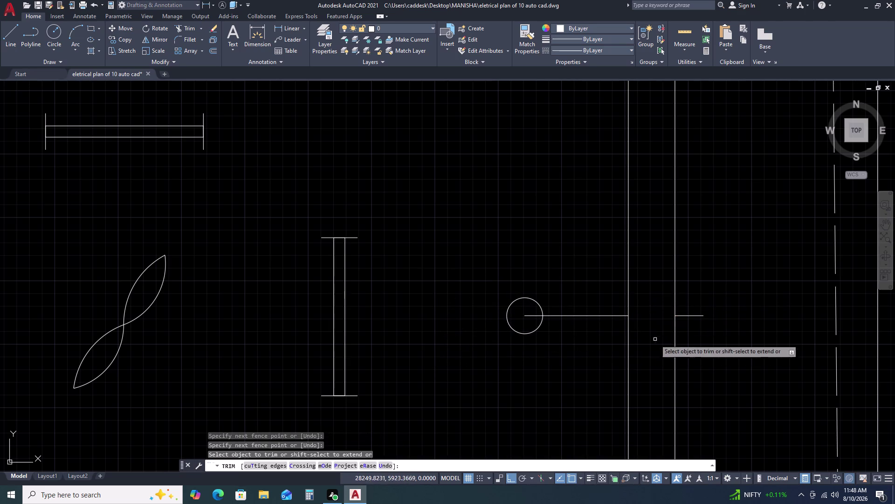
drag(689, 290, 689, 324)
click(689, 326)
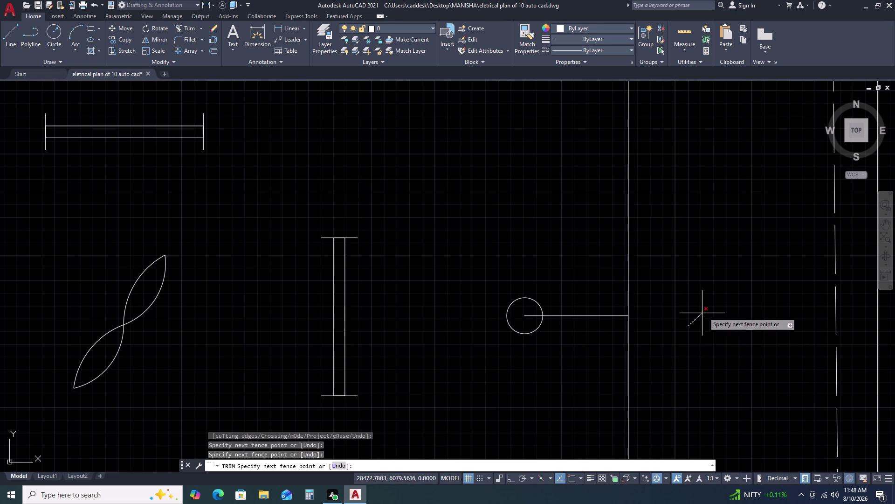
click(709, 311)
click(534, 315)
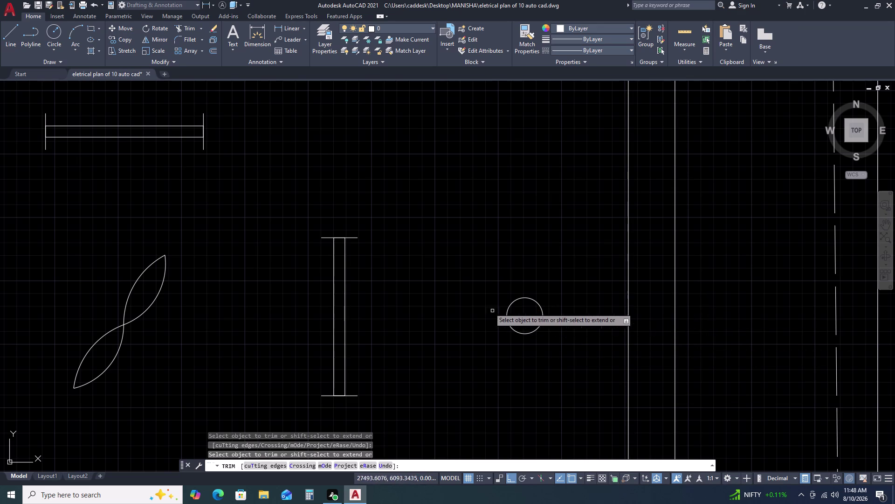
key(Escape)
scroll(down, 3)
scroll(down, 3)
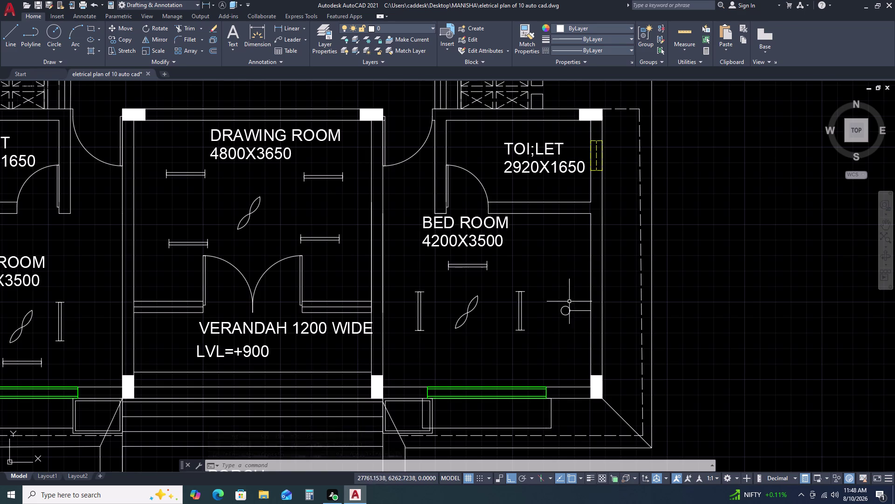
Copy the right bedroom switch symbol into the left bed room.
click(553, 299)
click(595, 323)
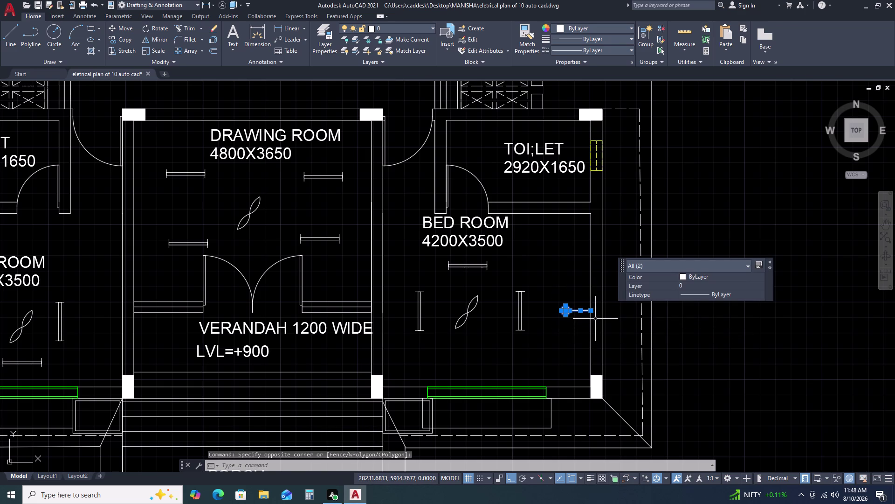
text(CO)
key(space)
click(596, 319)
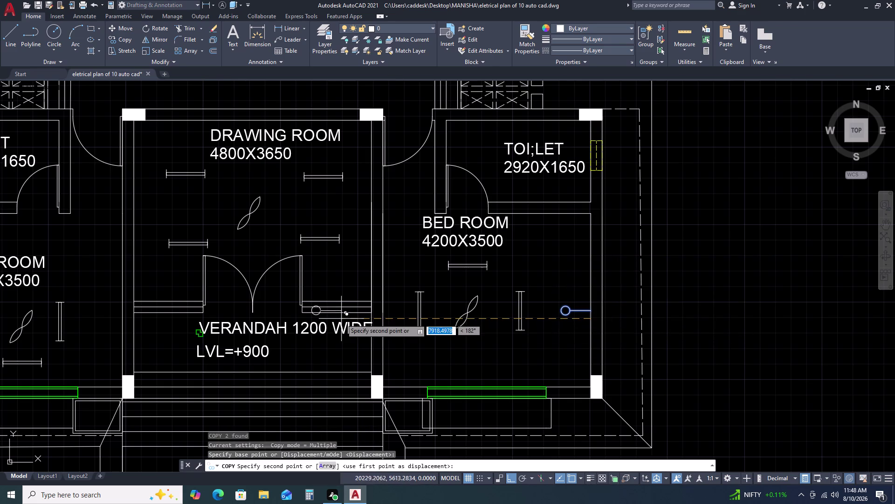
scroll(down, 3)
scroll(up, 3)
click(190, 334)
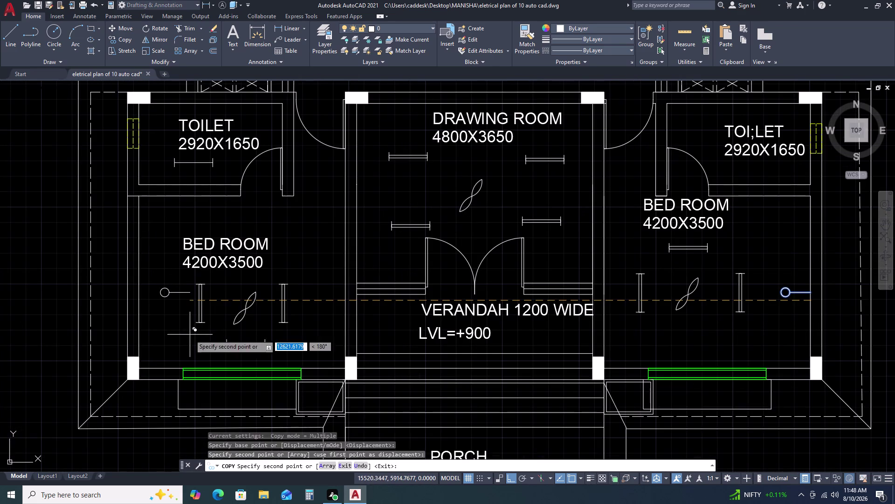
key(Escape)
Try mirroring the copied switch, undo it, and reselect the switch to mirror again.
click(155, 281)
click(191, 303)
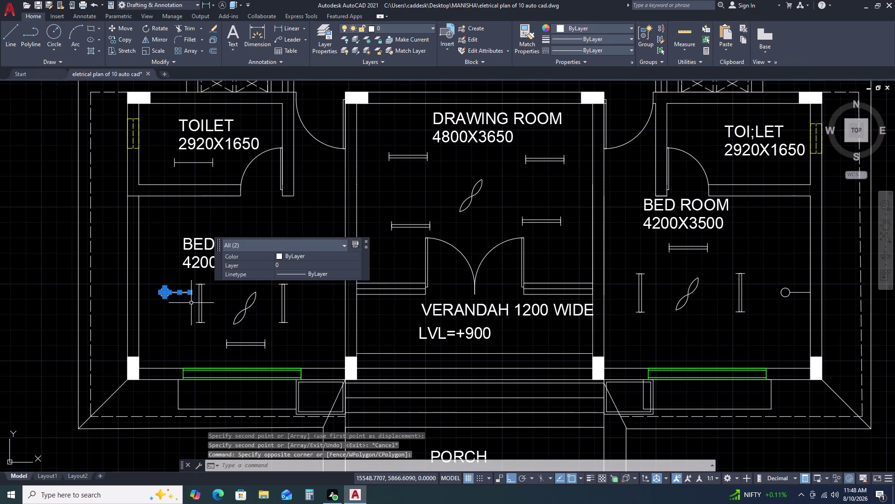
text(MI)
key(space)
click(191, 303)
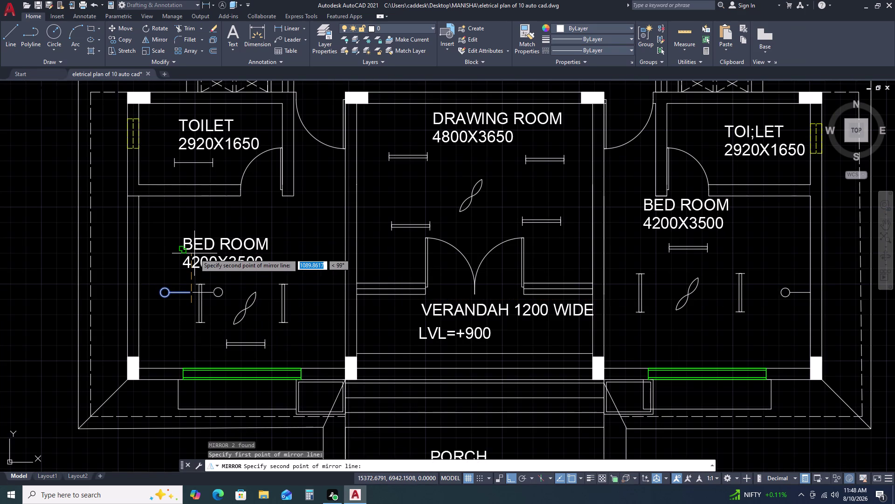
click(195, 254)
key(ctrl+z)
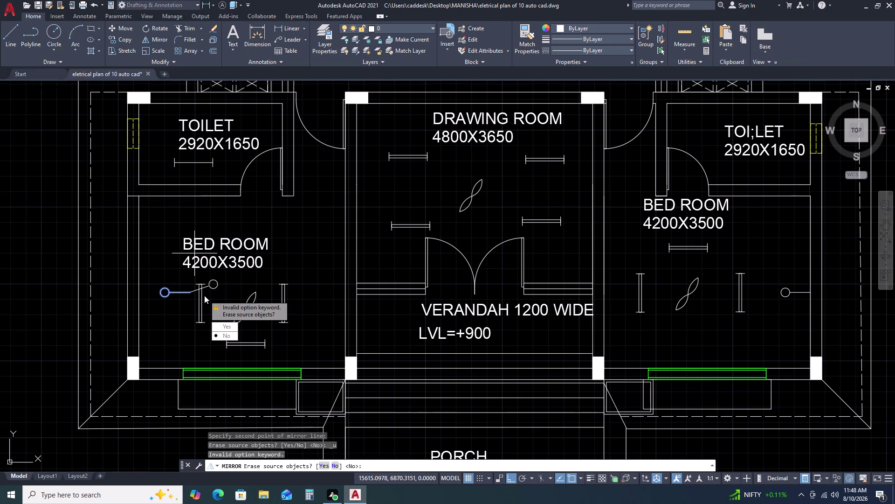
key(ctrl+z)
key(Escape)
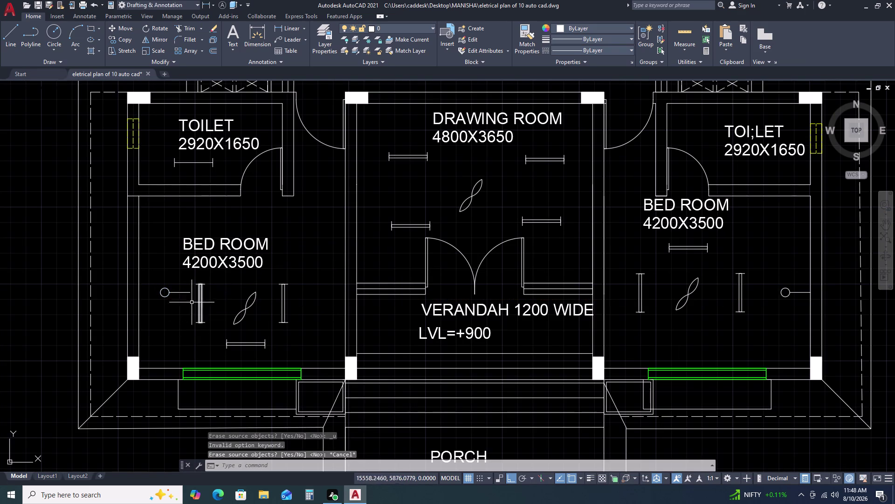
click(193, 286)
click(156, 308)
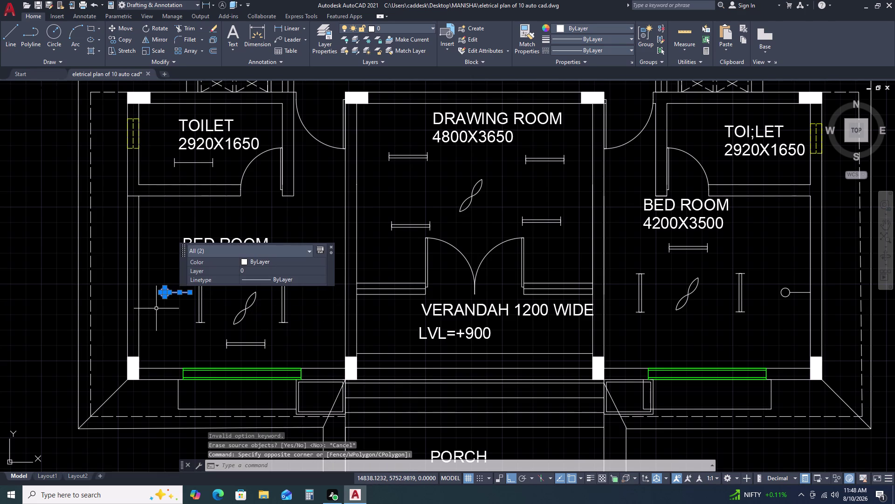
text(MI)
key(space)
Mirror the switch about a vertical axis, then undo the result.
scroll(up, 3)
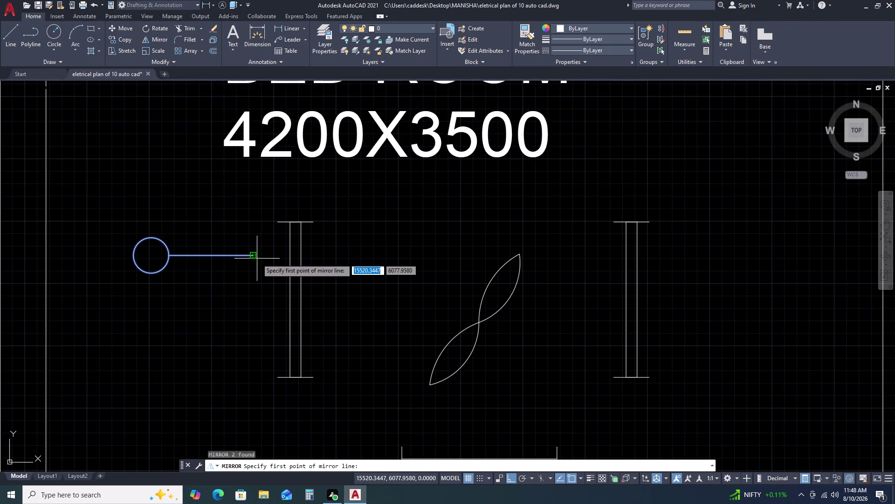
click(253, 256)
click(254, 202)
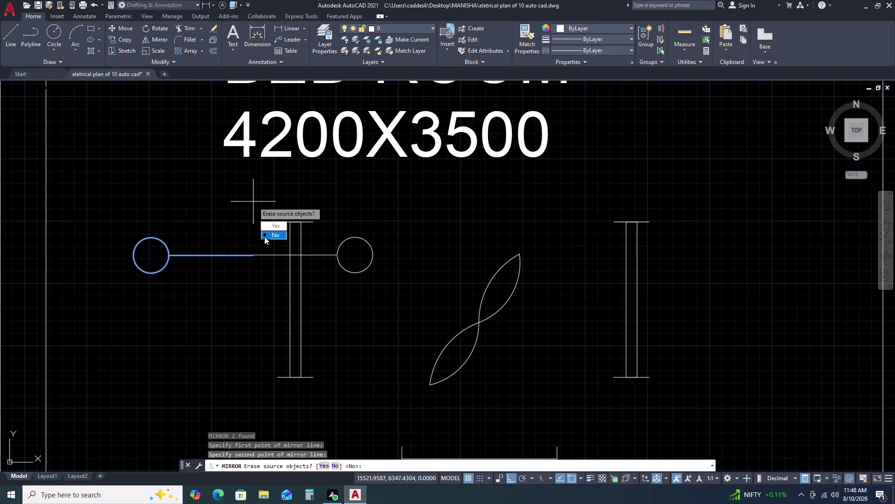
click(278, 219)
click(275, 225)
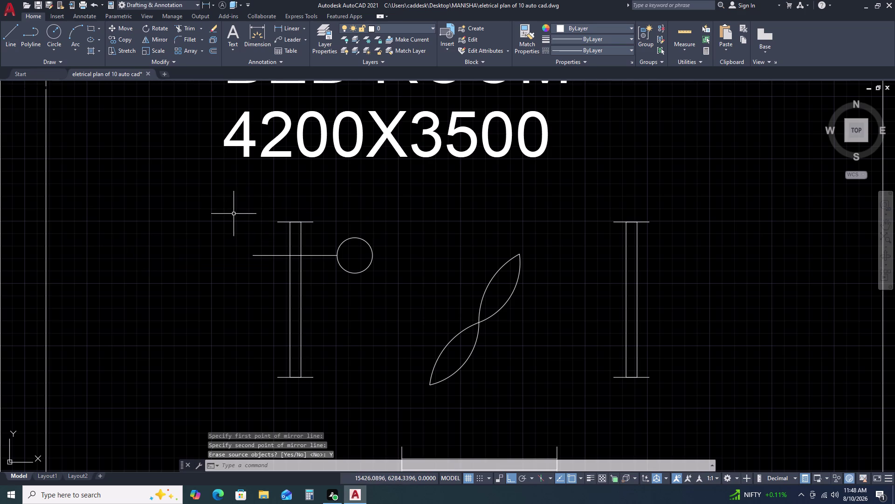
click(233, 213)
key(Escape)
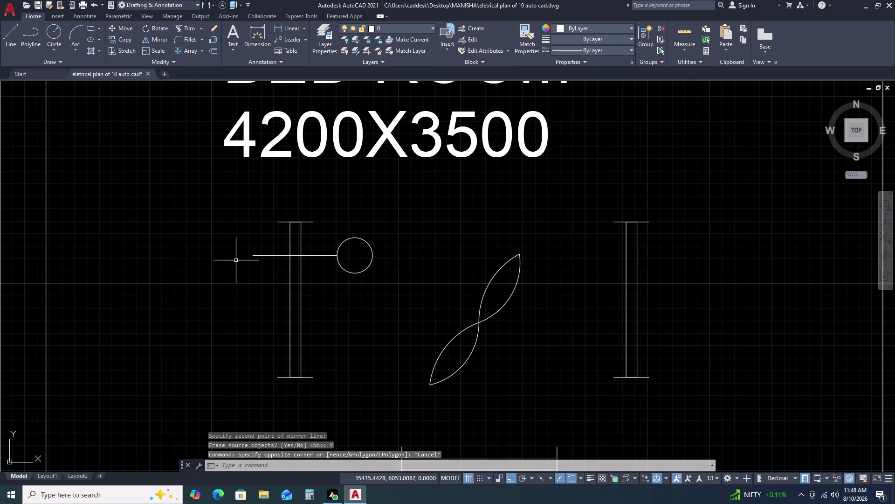
key(ctrl+z)
Mirror the switch about its circle, erasing the original so the lead faces the left wall.
scroll(up, 3)
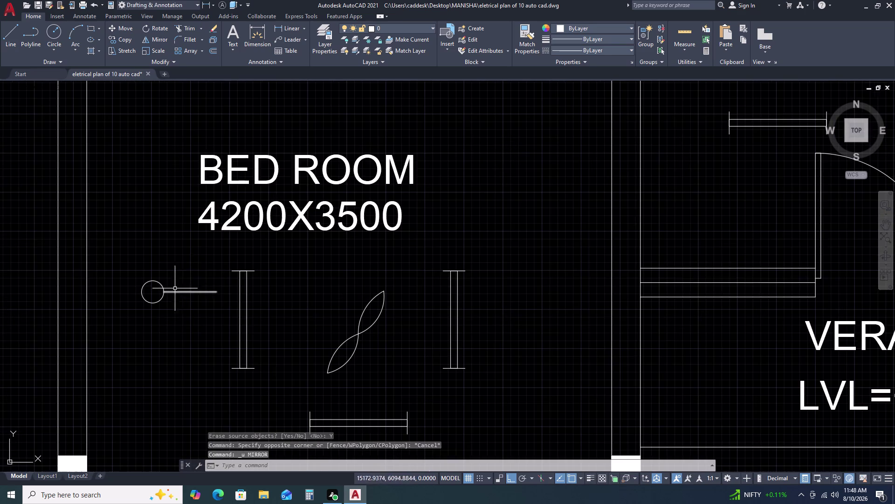
click(217, 282)
click(124, 314)
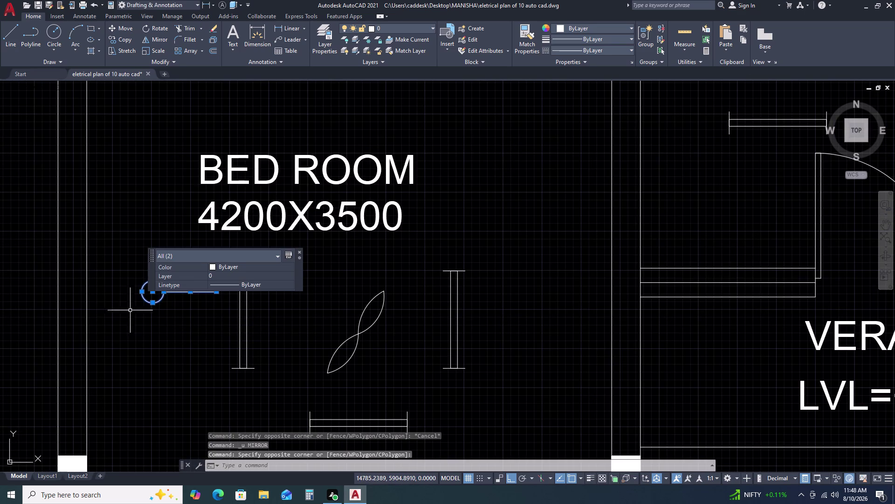
key(m)
text(I)
key(space)
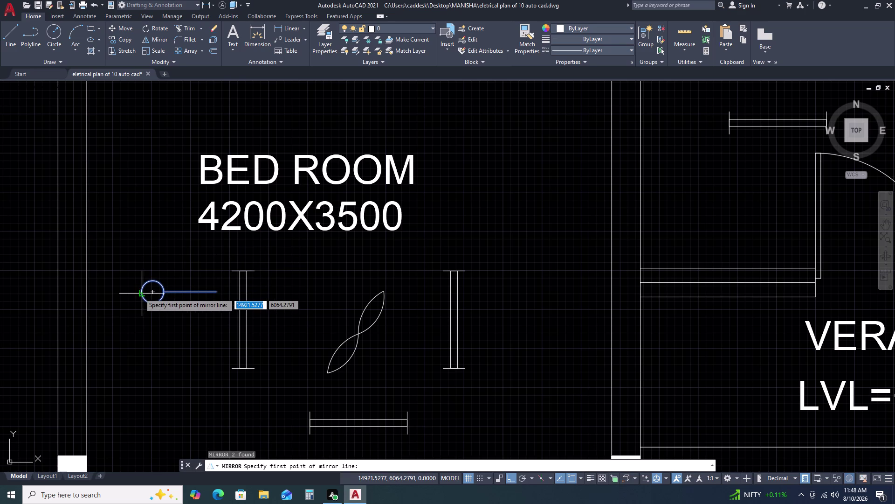
drag(140, 291, 140, 283)
click(143, 170)
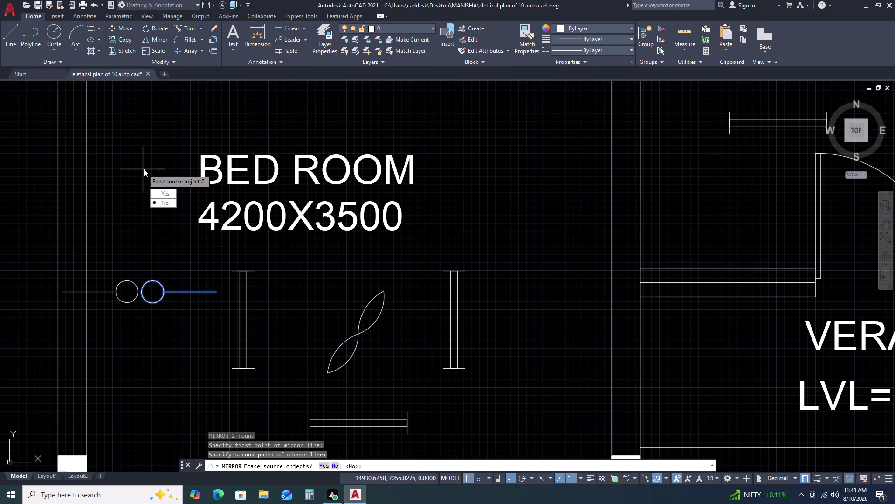
drag(169, 191, 143, 169)
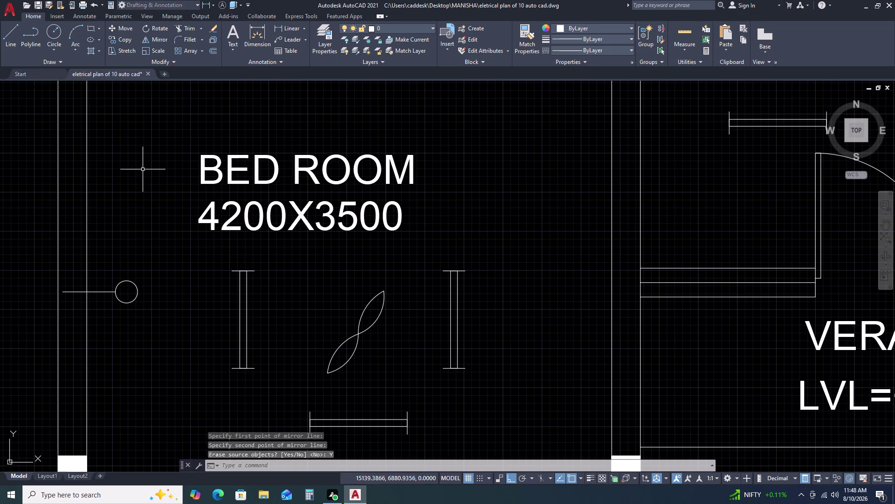
drag(39, 269, 49, 288)
click(152, 323)
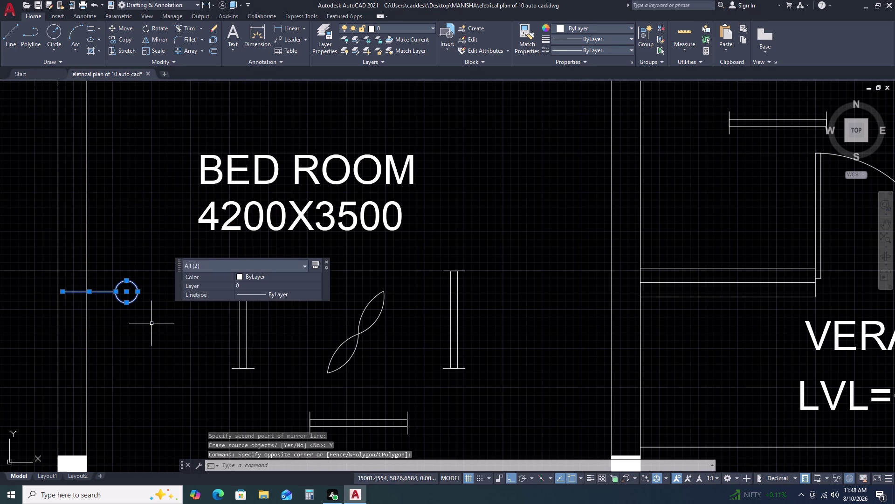
Shift the flipped switch slightly to its final position.
text(M)
key(space)
scroll(up, 3)
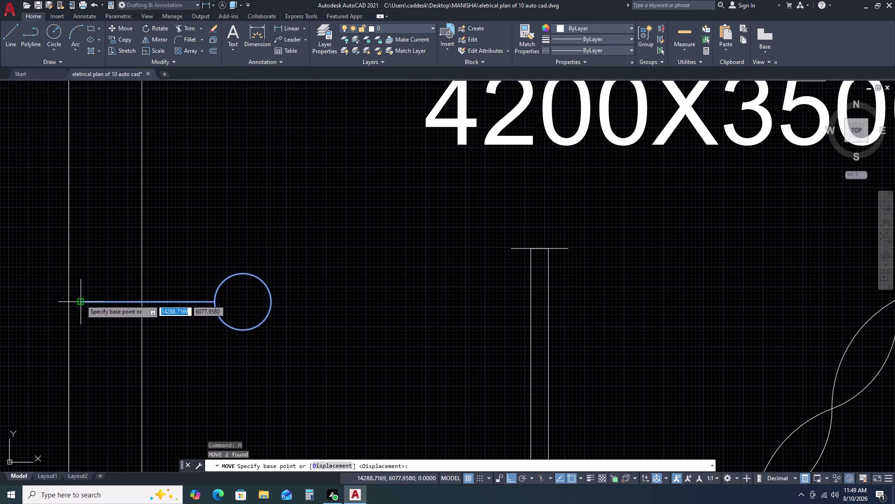
click(82, 300)
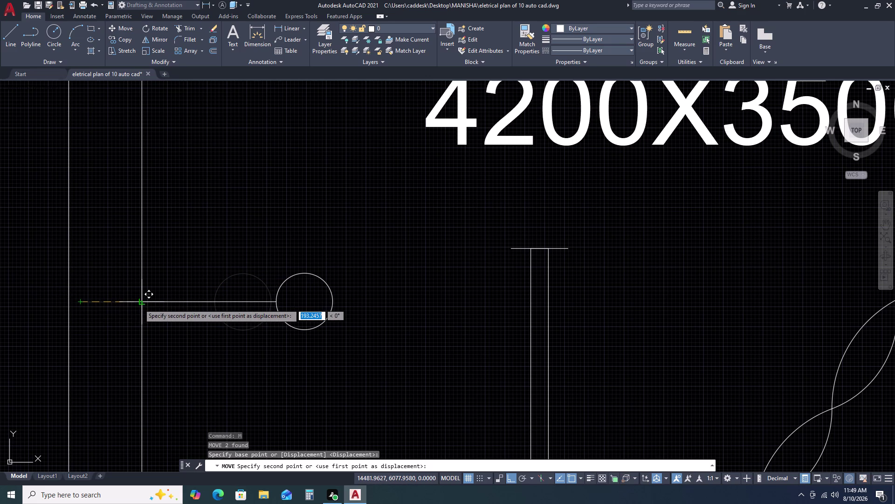
click(139, 303)
scroll(down, 3)
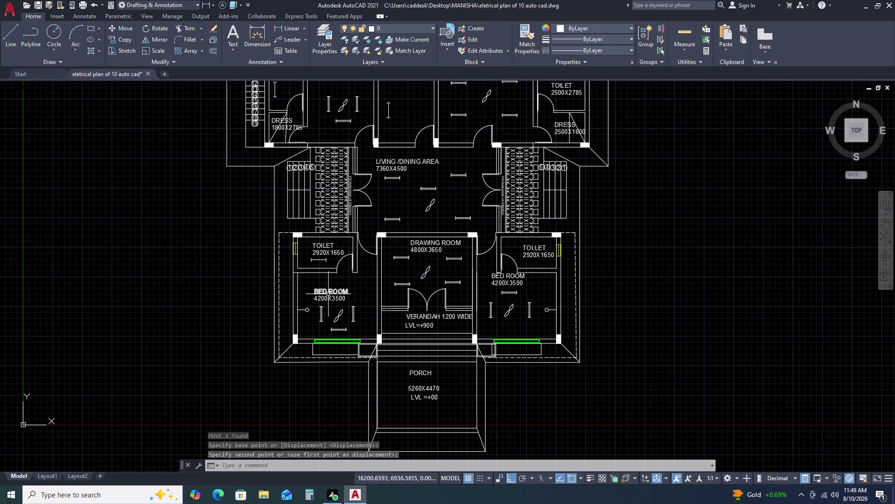
Select the right bedroom switch, cancelling an accidentally started command.
scroll(down, 3)
scroll(up, 3)
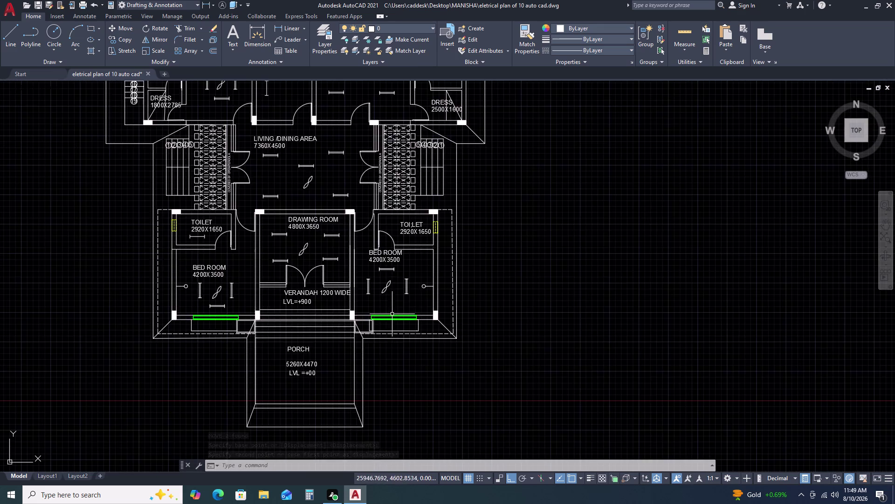
scroll(up, 3)
click(439, 239)
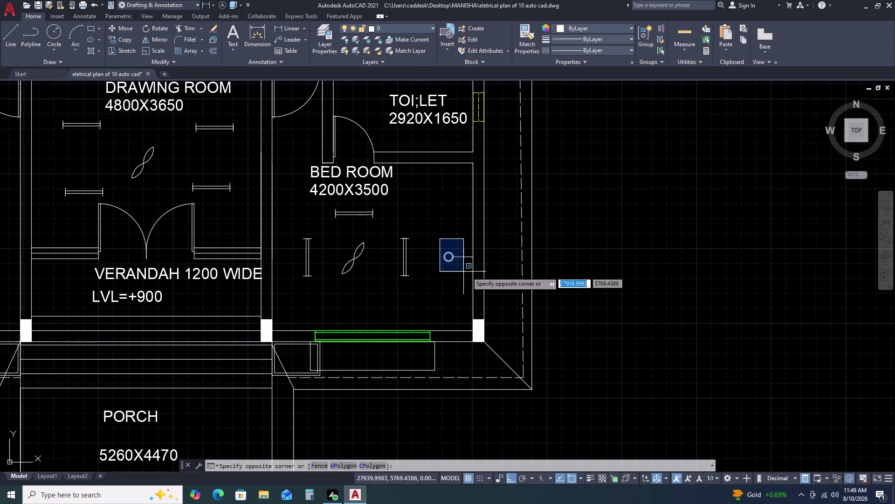
double_click(482, 272)
key(v)
key(o)
key(space)
text(M)
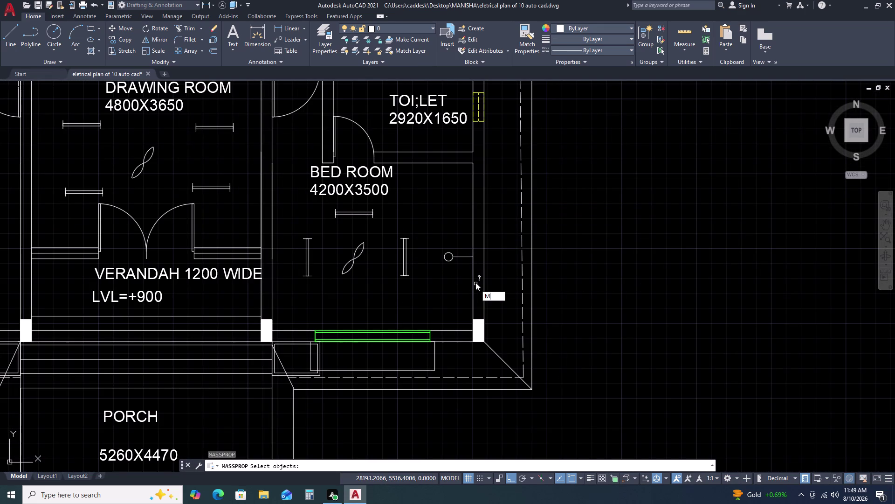
key(Escape)
Copy the switch symbol into the 2500X2785 toilet beside the master bedroom.
click(431, 245)
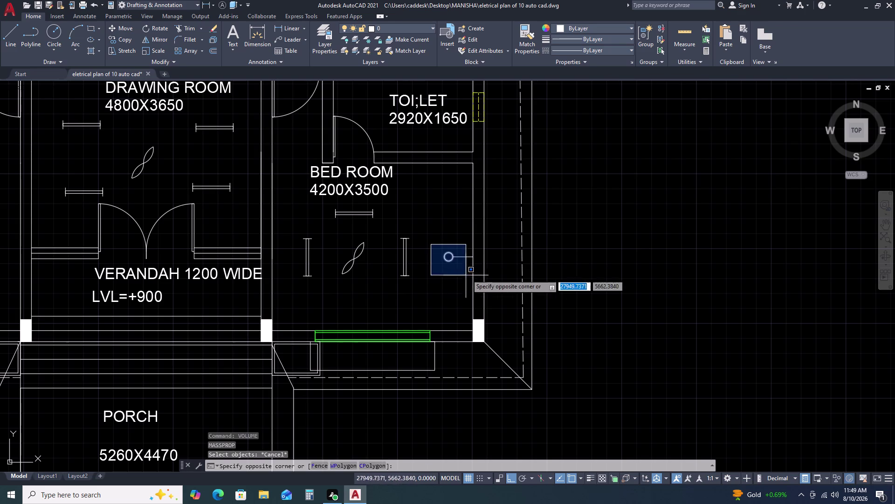
click(477, 269)
key(v)
key(BackSpace)
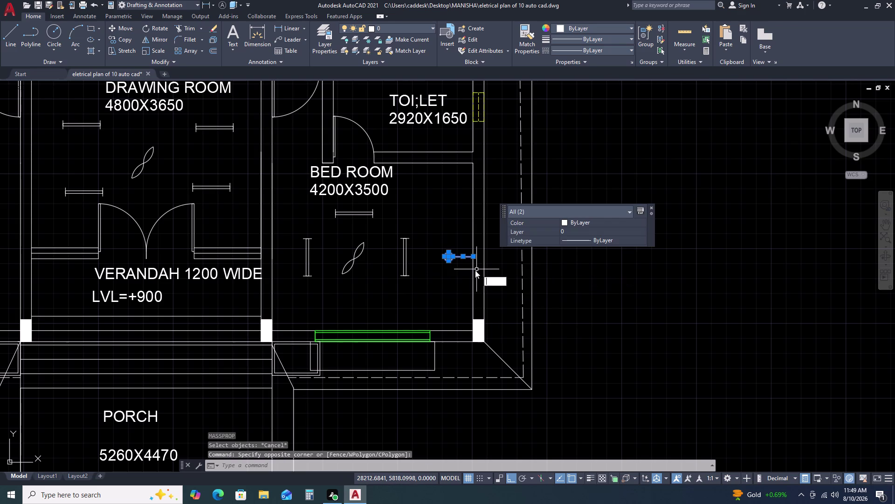
key(c)
text(O)
key(space)
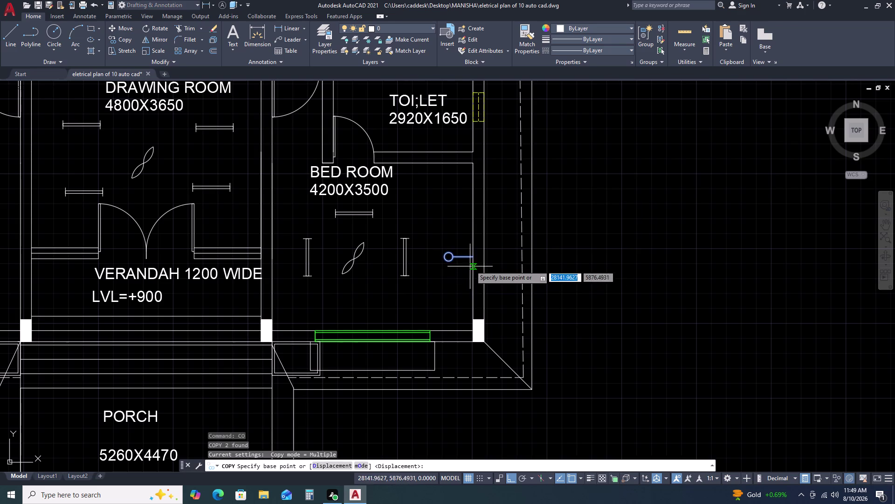
click(474, 260)
scroll(down, 3)
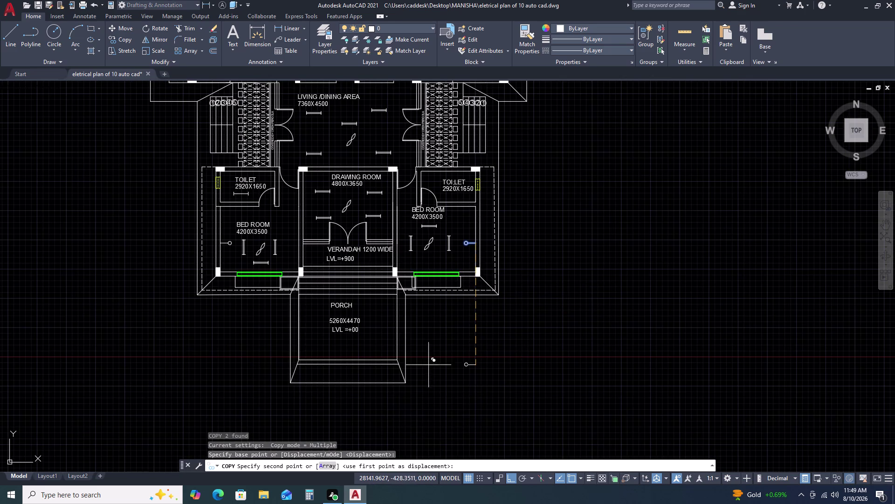
scroll(down, 3)
scroll(up, 3)
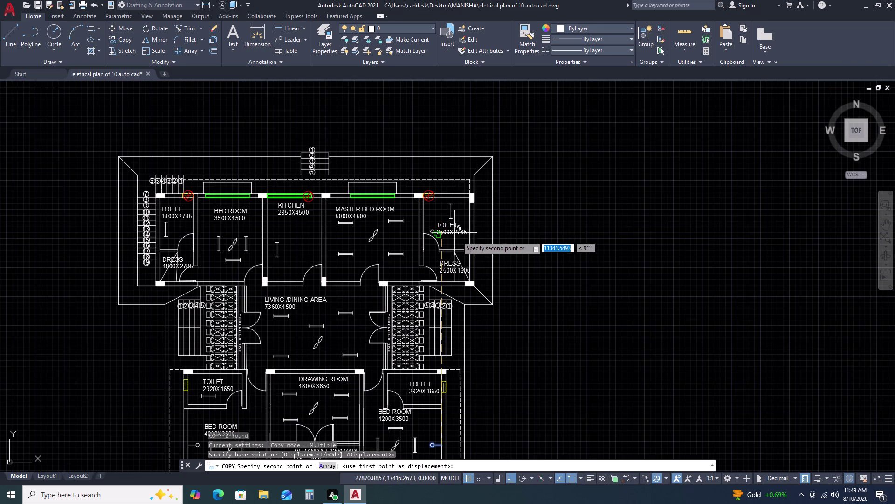
scroll(up, 3)
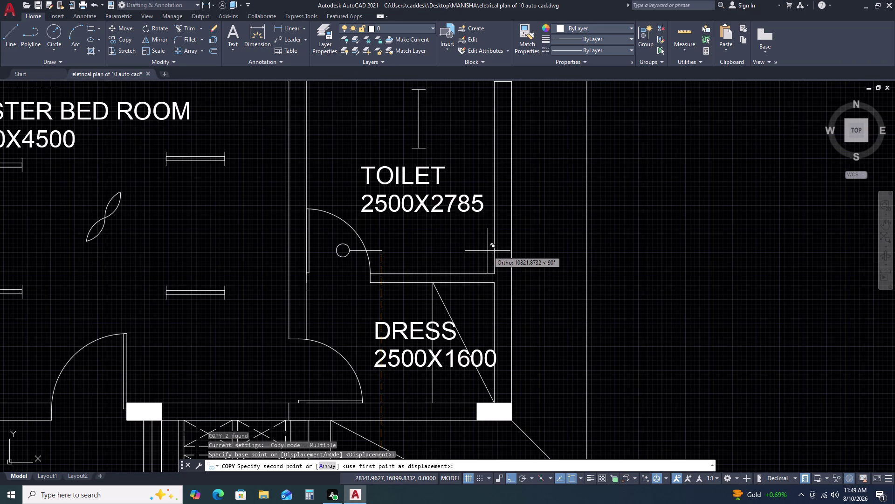
key(F8)
scroll(up, 3)
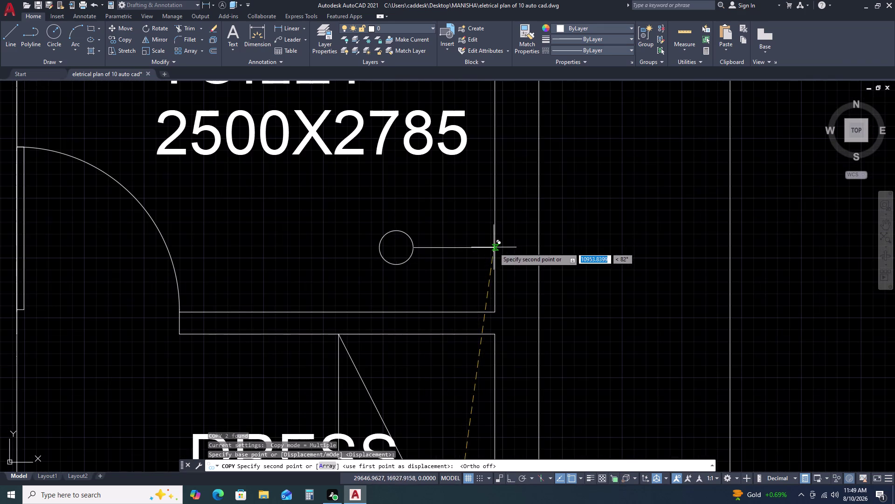
scroll(down, 3)
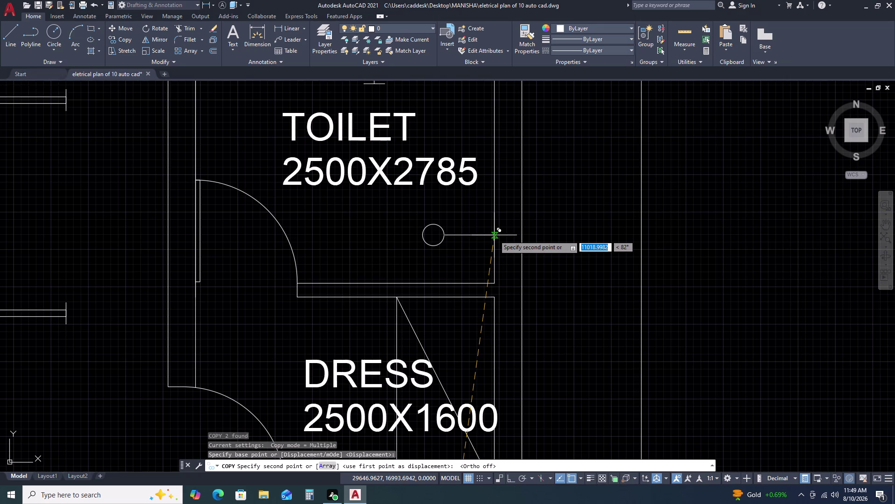
scroll(down, 3)
scroll(up, 3)
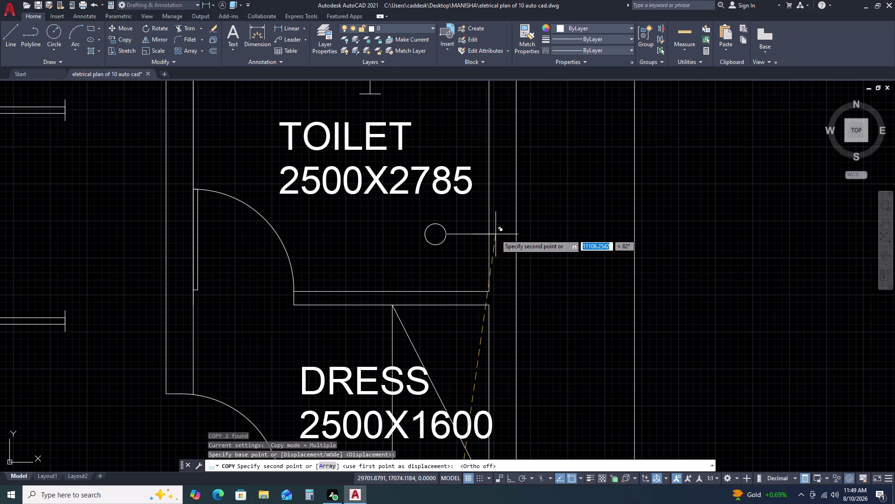
scroll(up, 3)
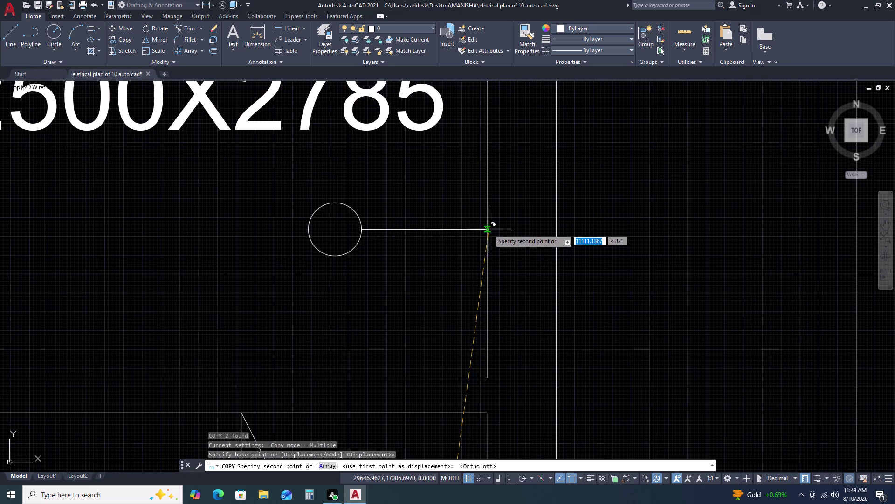
scroll(down, 3)
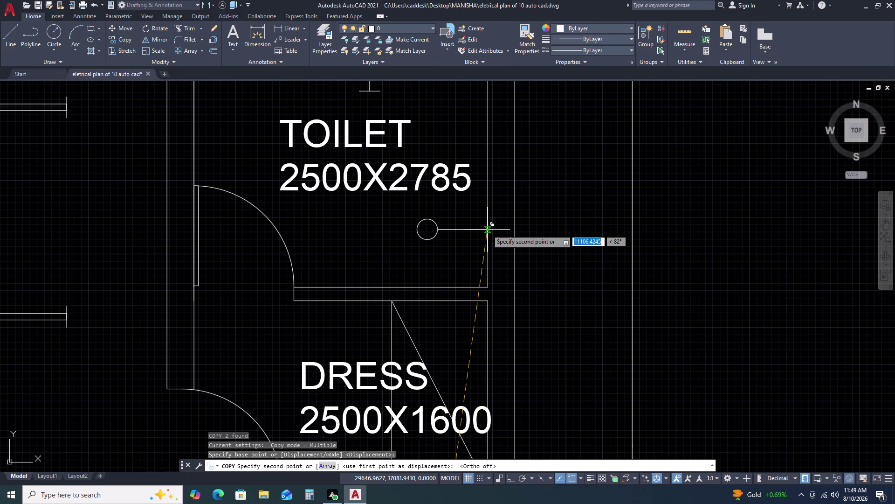
scroll(down, 3)
scroll(up, 3)
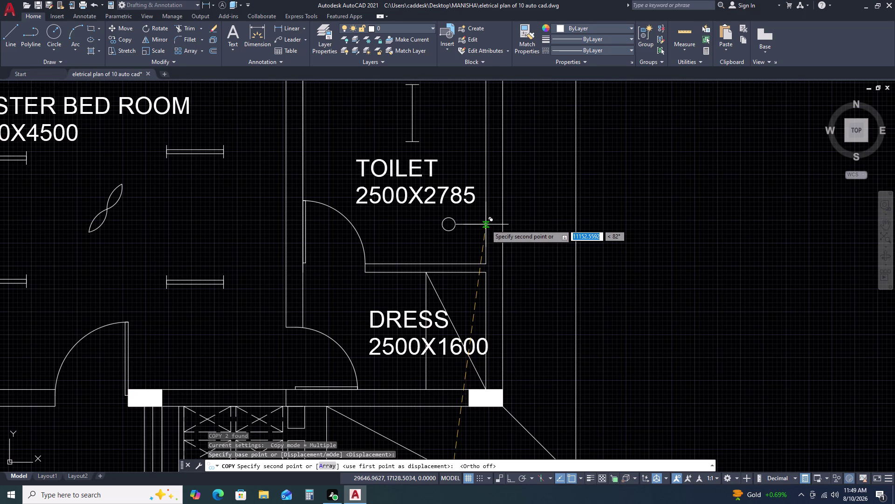
click(486, 224)
key(Escape)
scroll(down, 3)
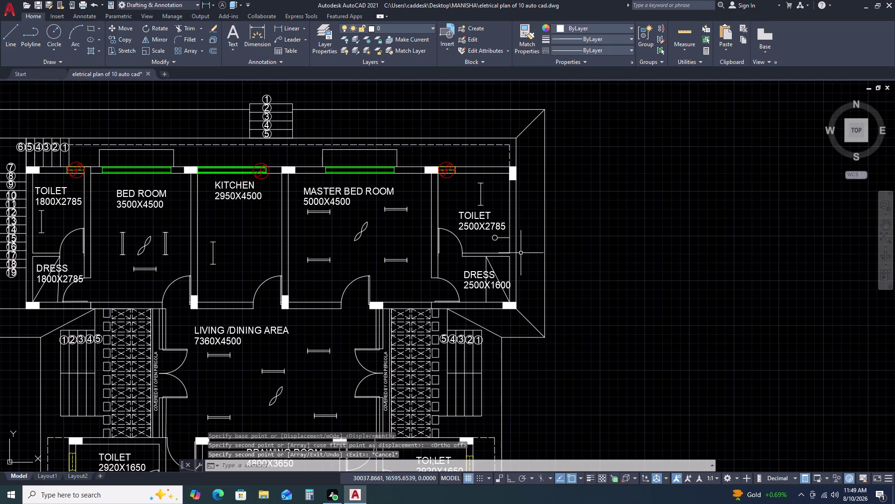
Draw a switch line from the toilet wall to the light's circle.
text(L)
key(space)
scroll(up, 3)
click(525, 227)
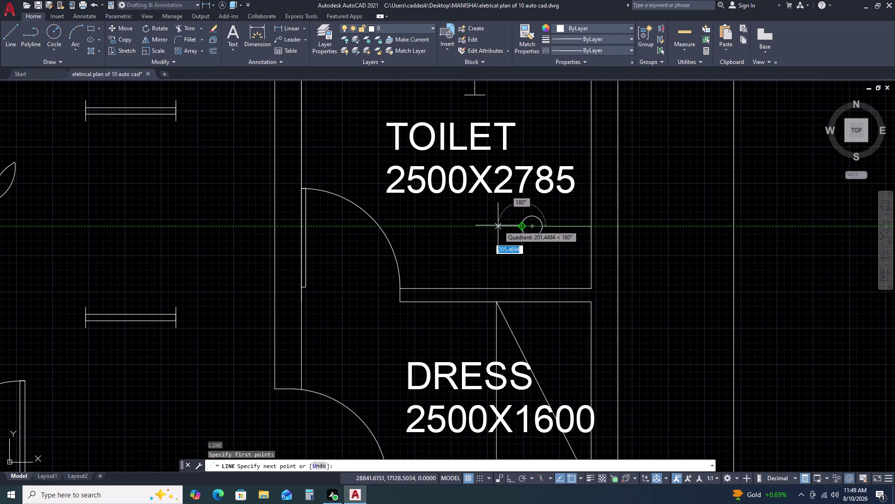
click(497, 226)
key(Escape)
scroll(down, 3)
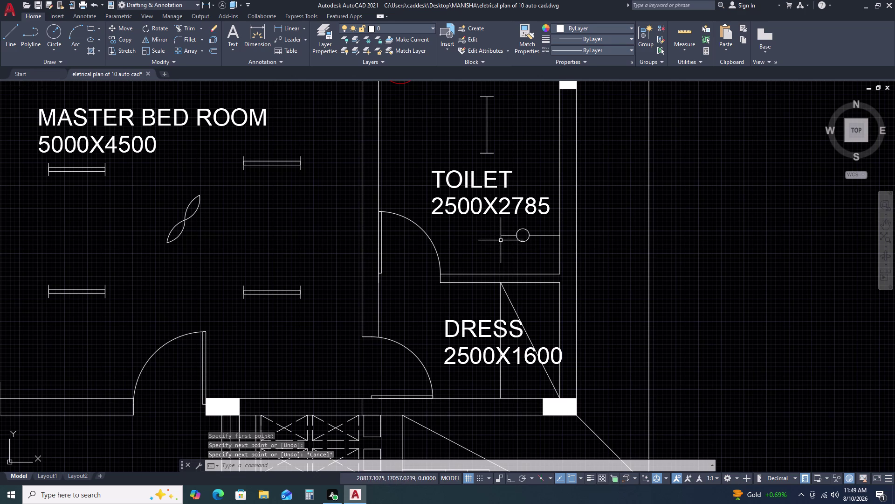
scroll(up, 3)
scroll(down, 3)
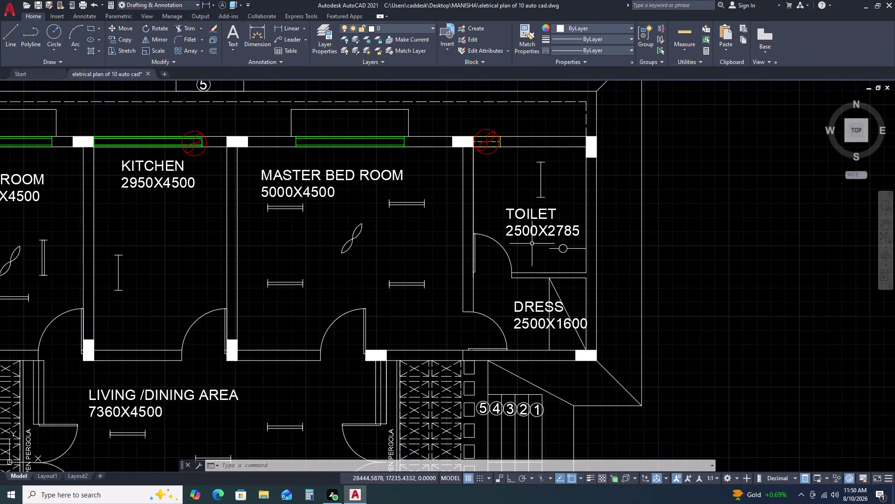
scroll(up, 3)
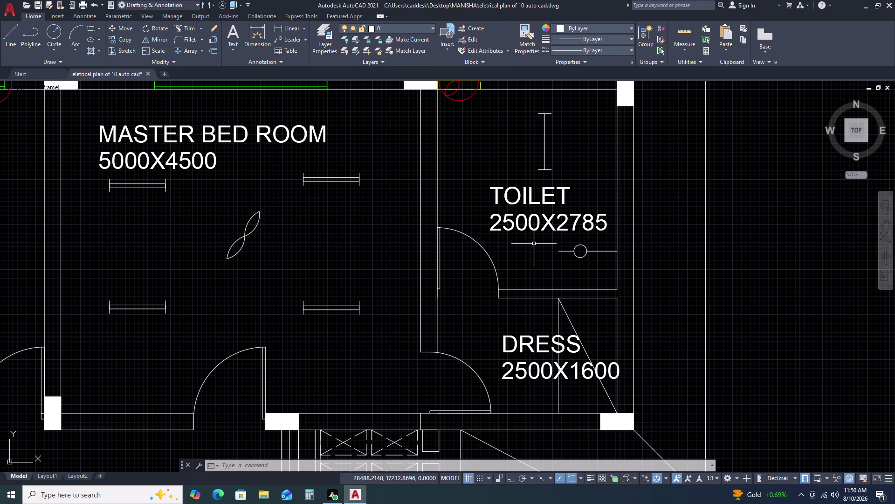
click(545, 244)
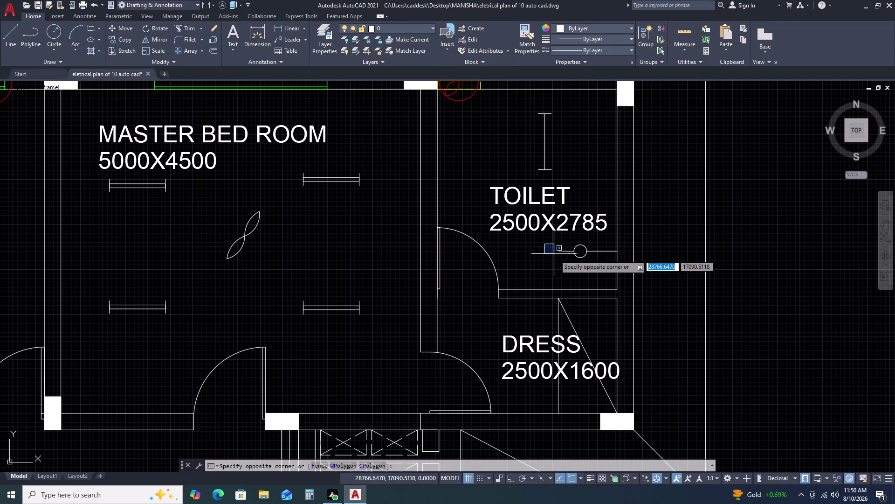
Mirror the toilet wall light about a vertical axis onto the 3500X4500 bed room's left wall, keeping the original.
click(640, 266)
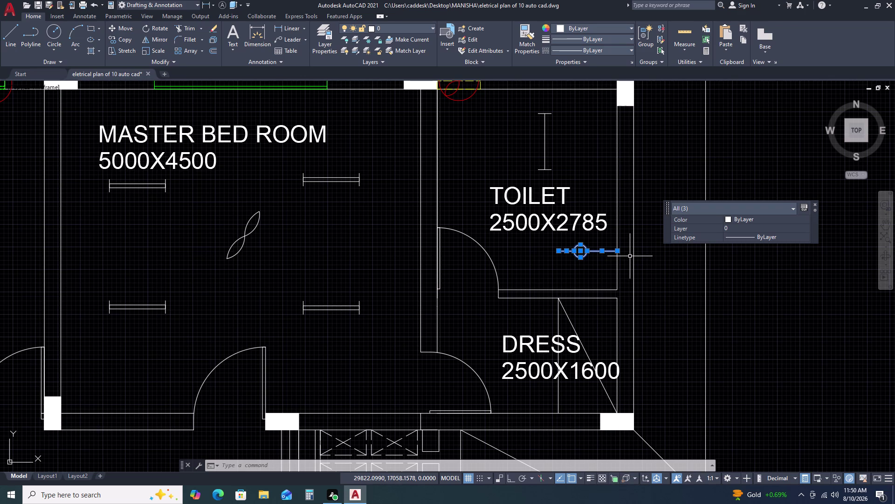
text(MI)
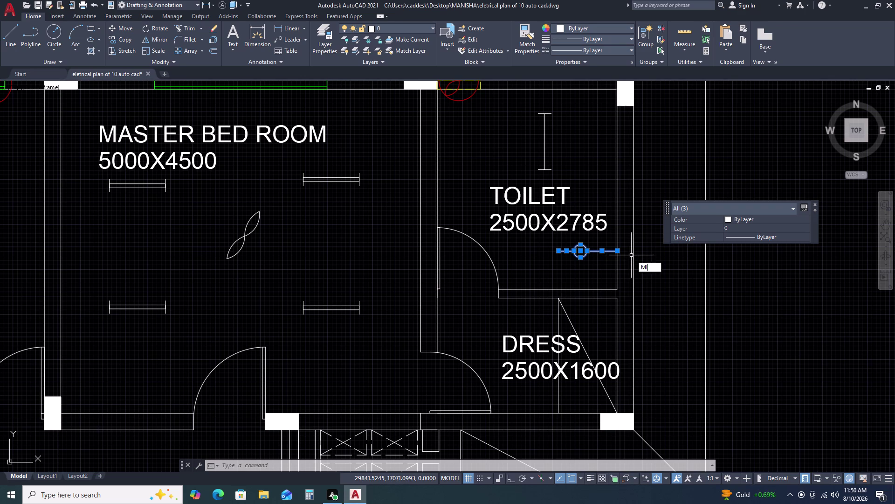
key(space)
scroll(down, 3)
scroll(down, 3)
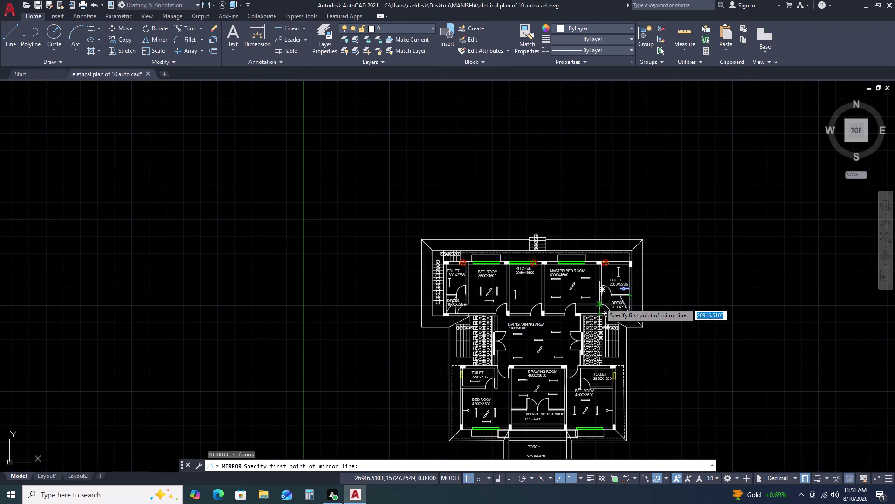
scroll(up, 3)
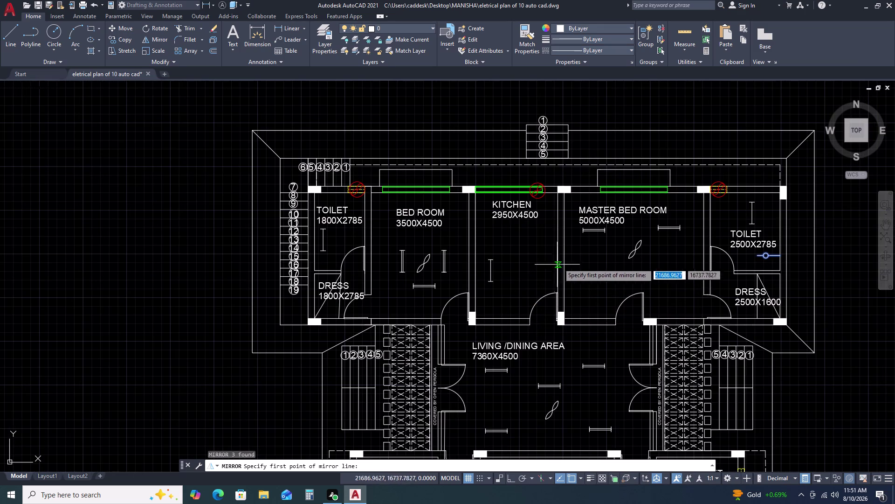
click(576, 308)
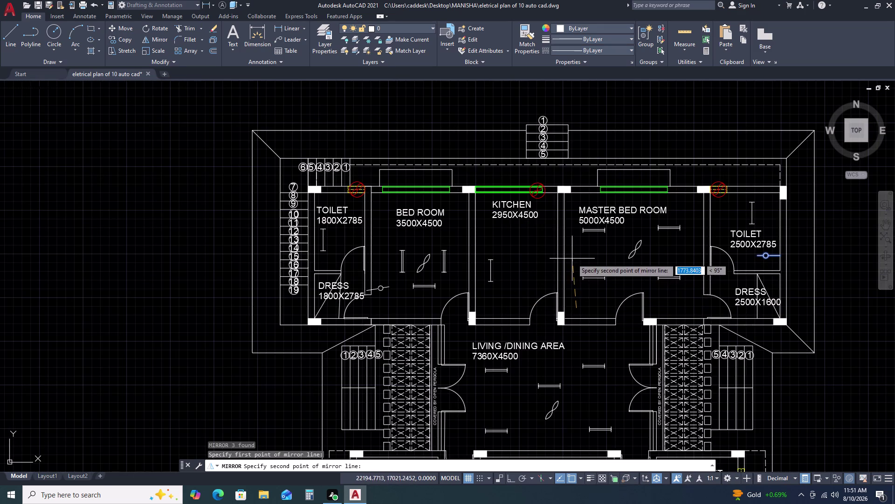
key(F8)
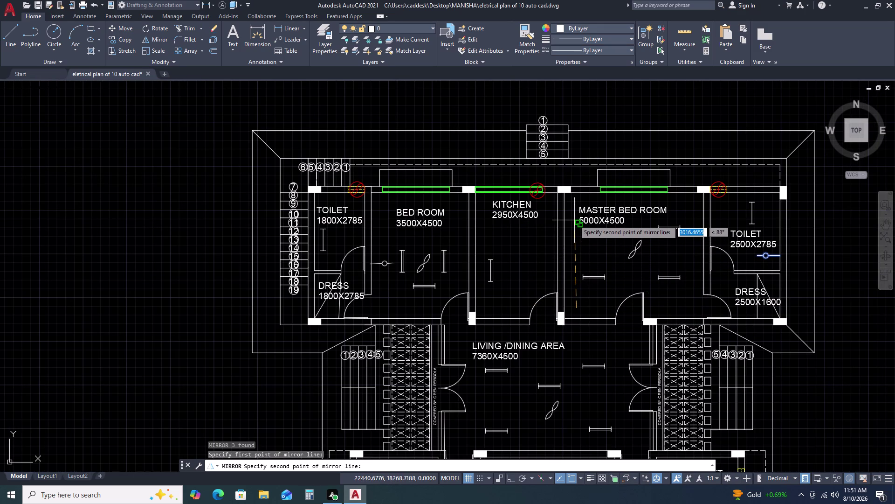
click(580, 177)
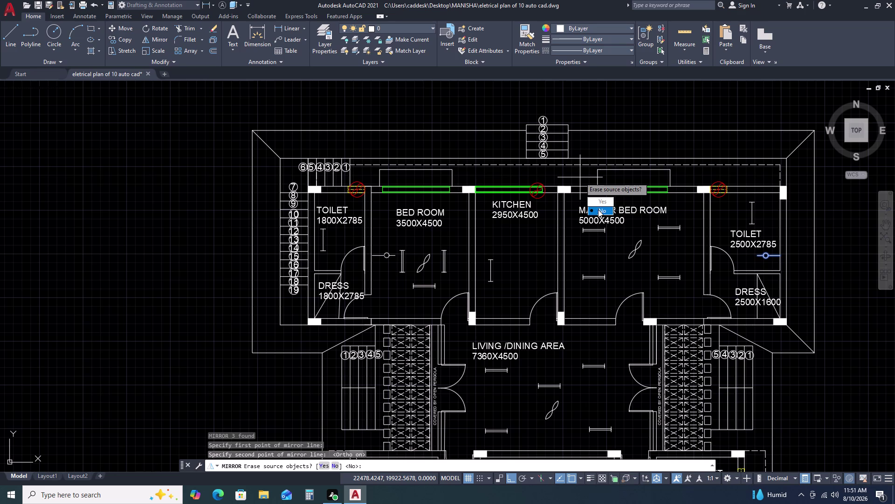
click(599, 209)
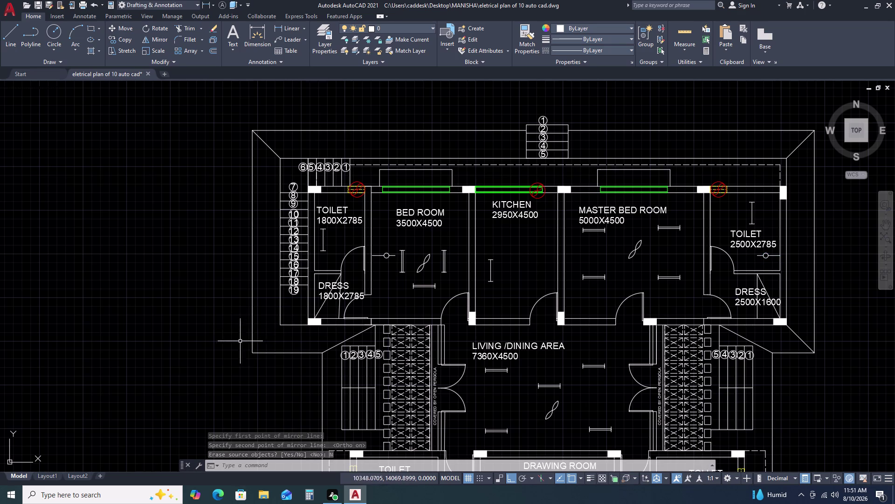
scroll(up, 3)
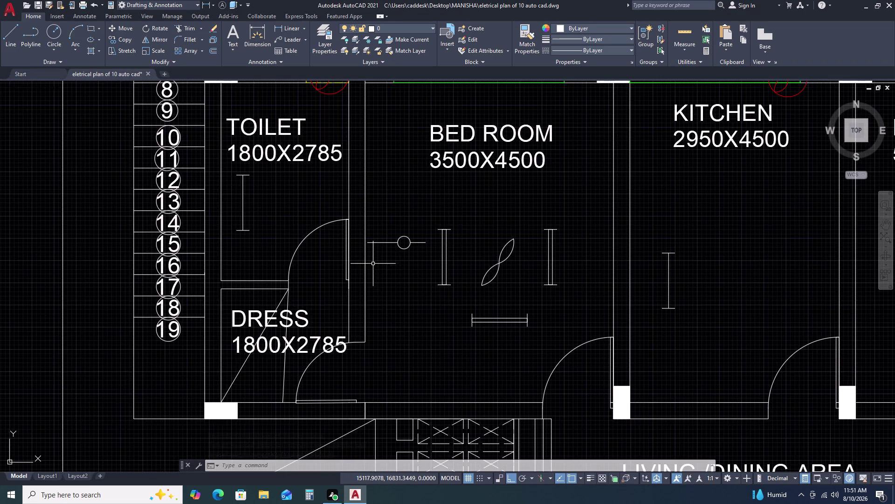
Move the mirrored wall light so it sits against the wall line.
scroll(up, 3)
click(321, 149)
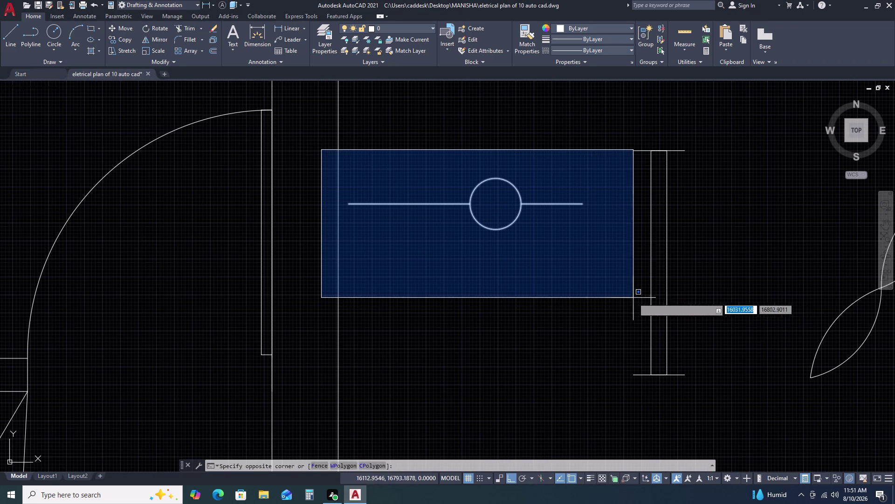
click(625, 295)
text(M)
key(space)
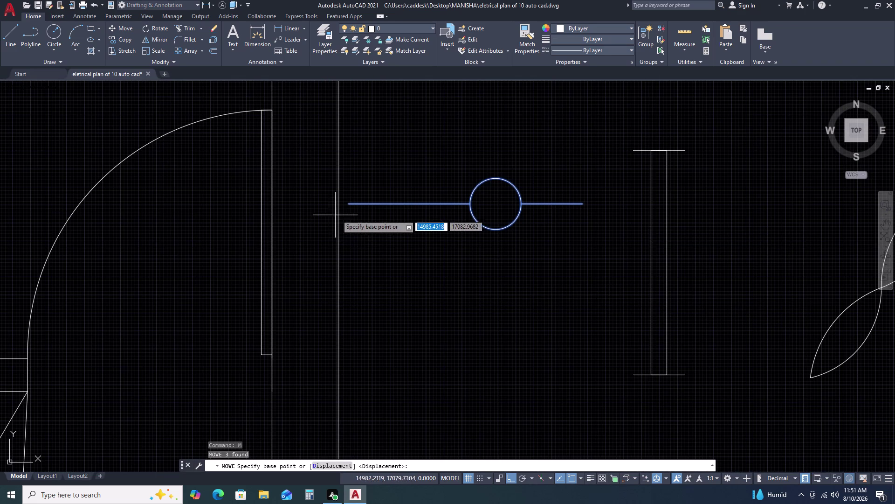
click(349, 203)
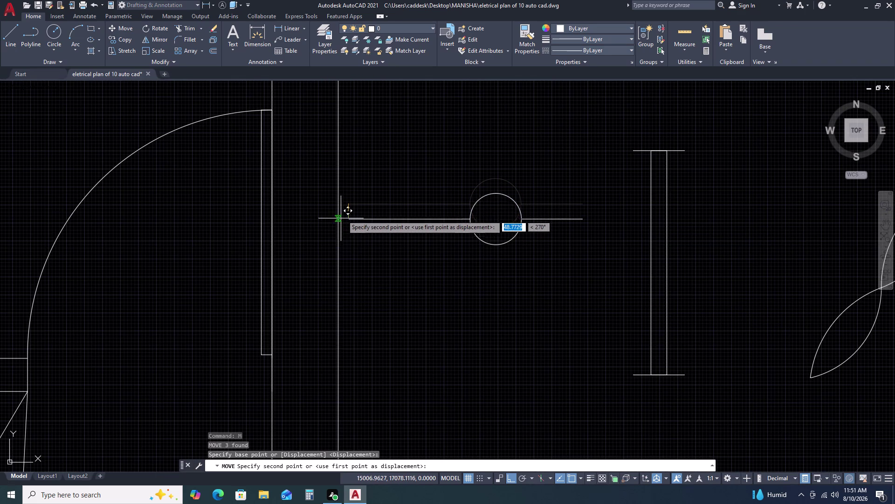
click(338, 204)
key(Escape)
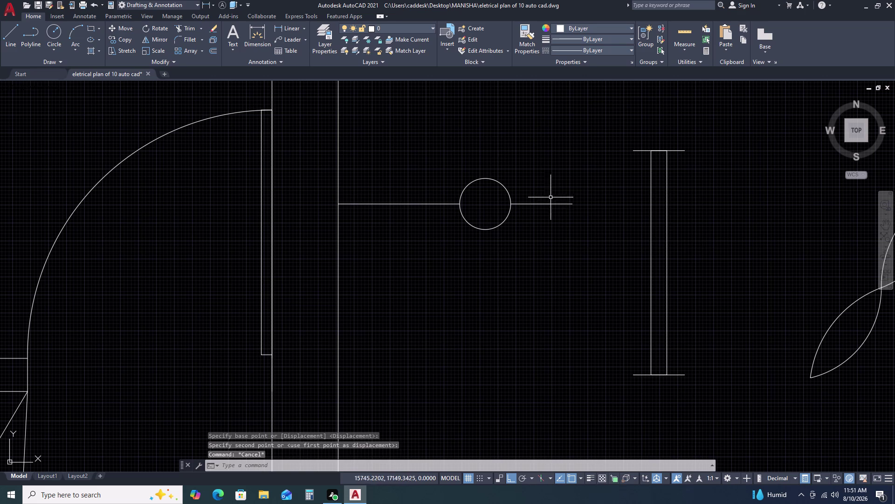
Delete the leftover stub line.
click(566, 185)
click(556, 235)
key(Delete)
scroll(down, 3)
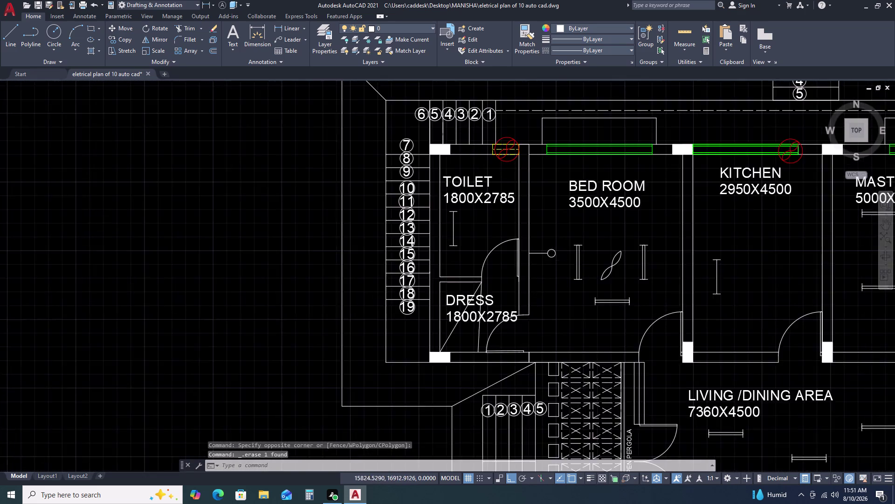
scroll(down, 3)
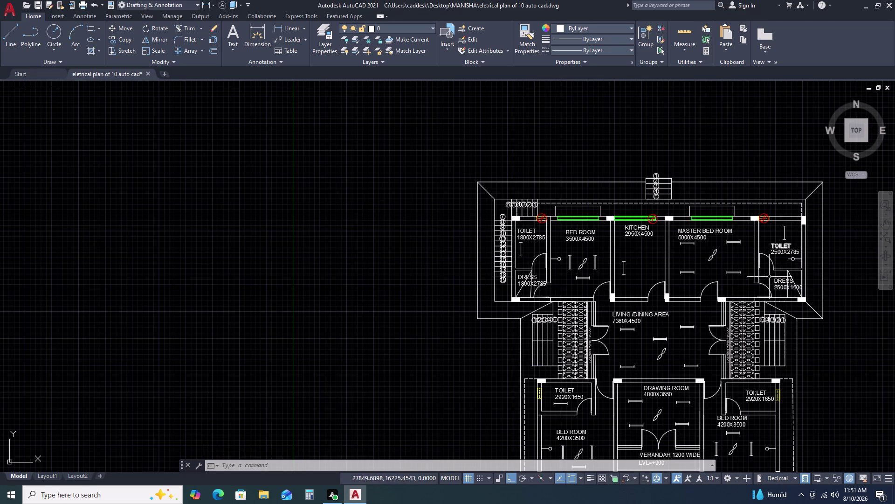
scroll(up, 3)
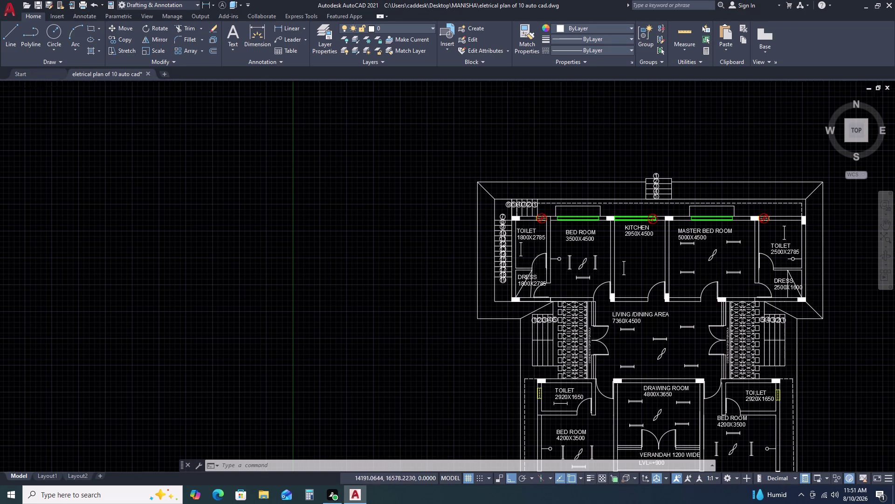
scroll(up, 3)
Copy the bedroom wall light into the left toilet.
click(637, 219)
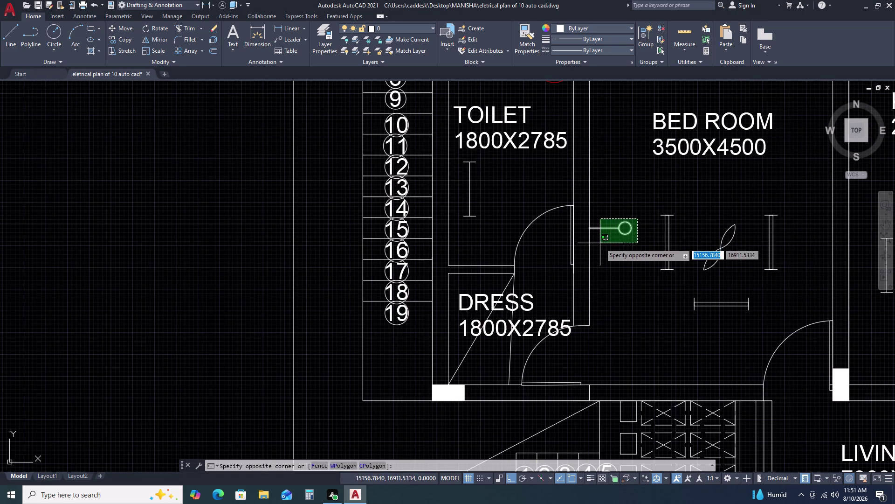
click(600, 243)
key(c)
key(o)
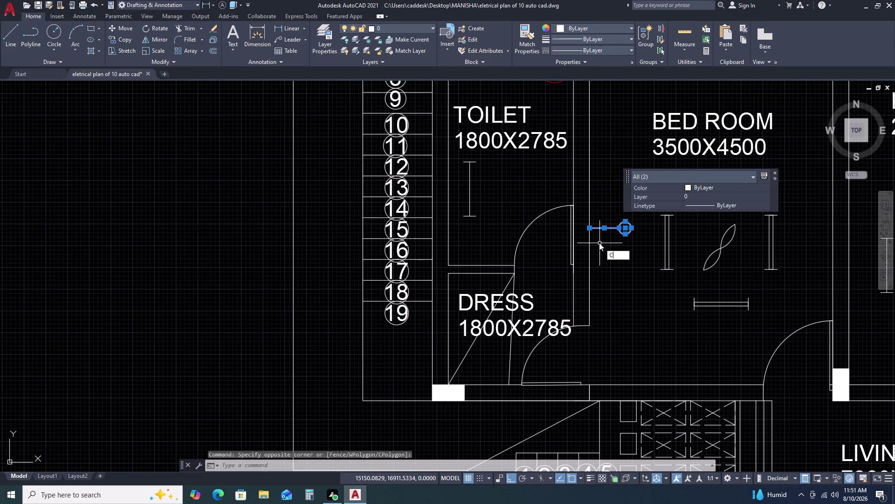
key(space)
click(599, 240)
click(475, 251)
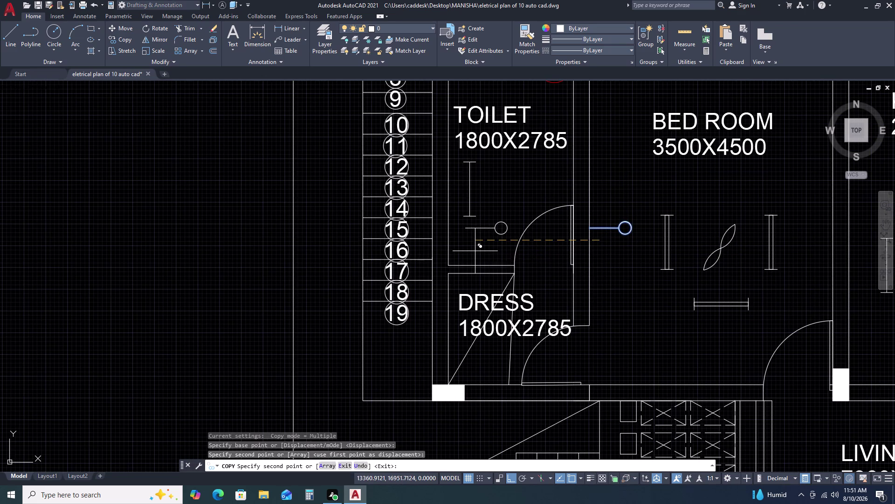
key(Escape)
click(469, 223)
click(520, 238)
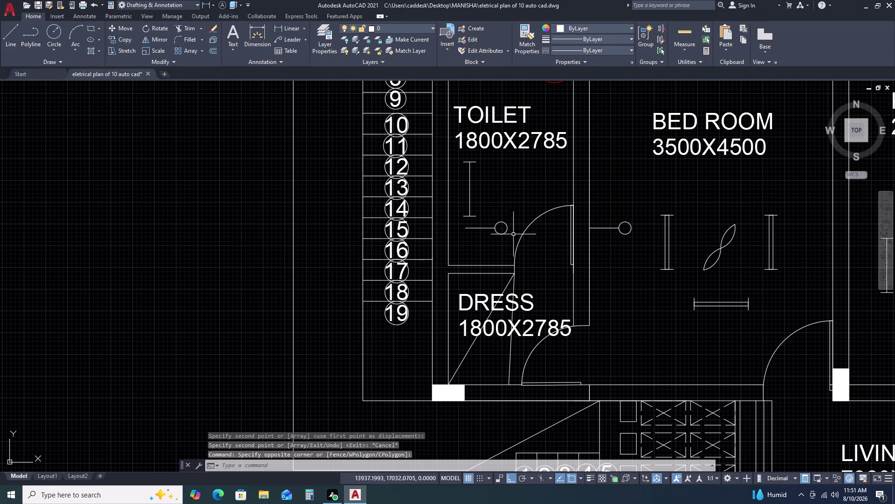
Rotate the toilet's new wall light upright about its wall end.
click(511, 223)
click(488, 242)
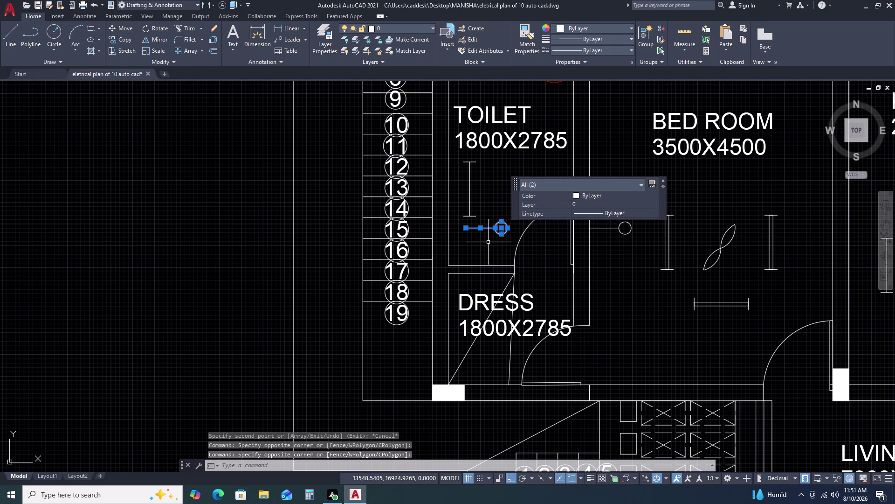
text(RO)
key(space)
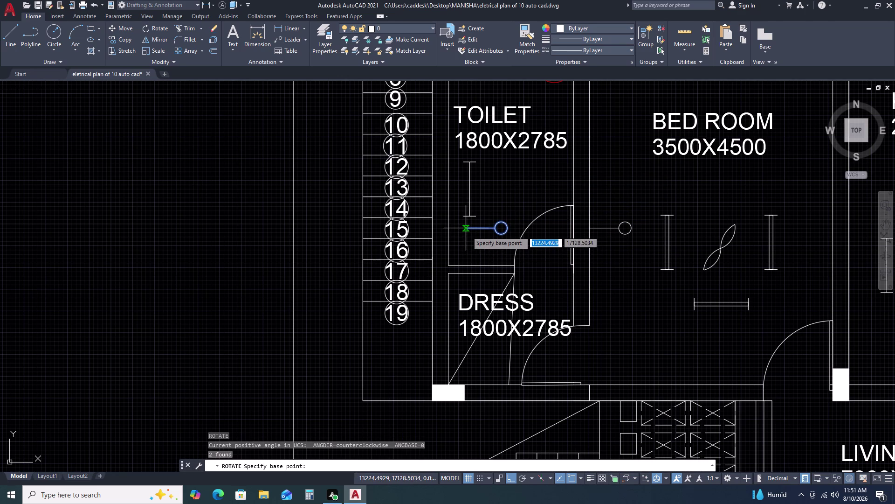
click(467, 231)
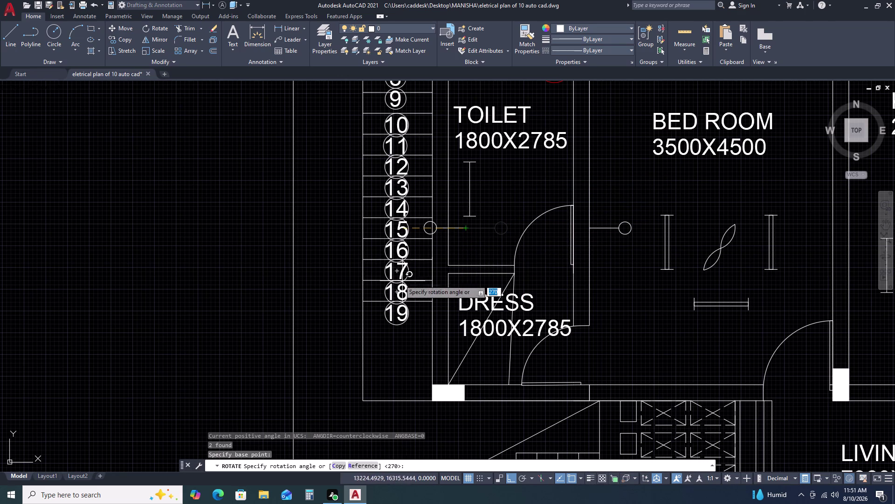
click(467, 156)
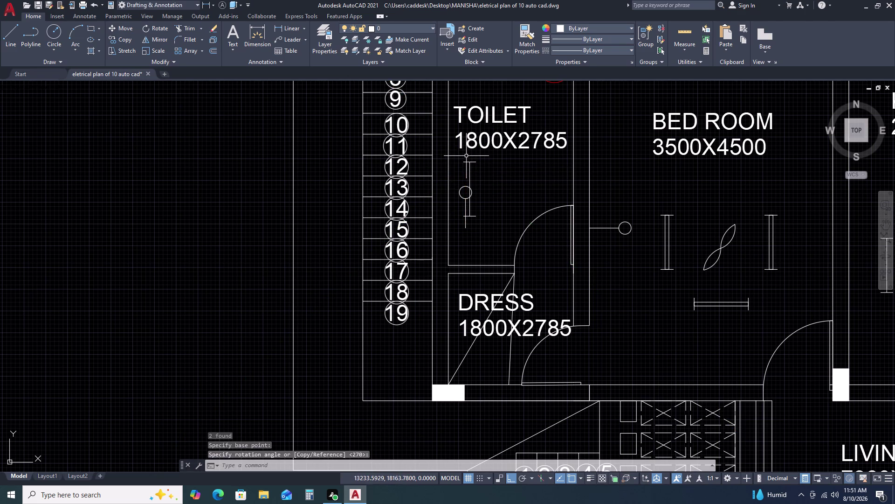
click(456, 185)
click(464, 197)
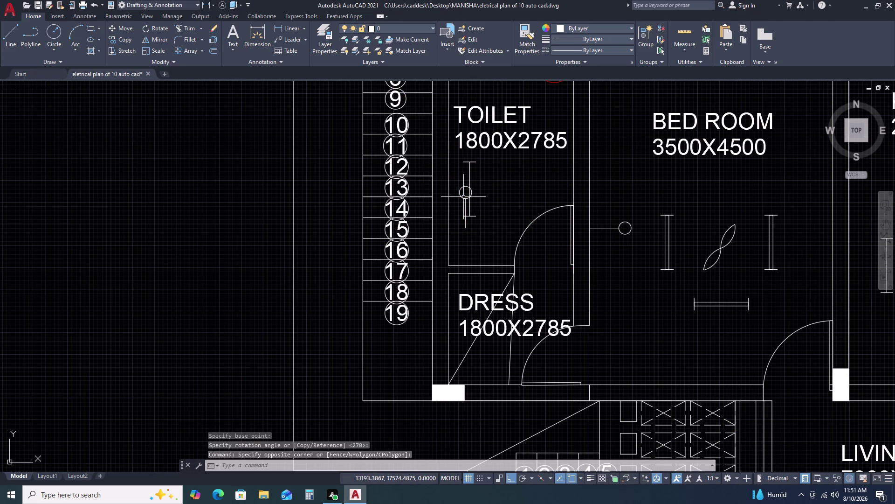
click(463, 197)
click(460, 192)
Move the toilet wall light down, below the tube light.
scroll(up, 3)
click(467, 207)
click(459, 194)
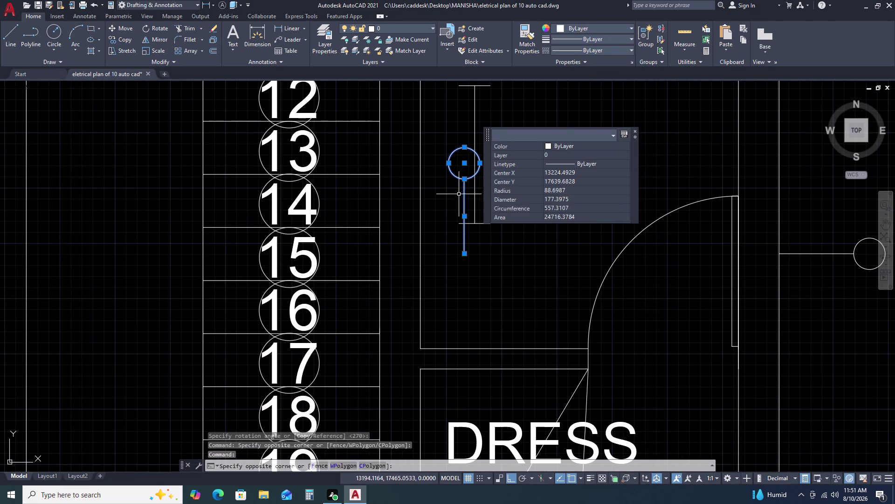
text(M)
key(space)
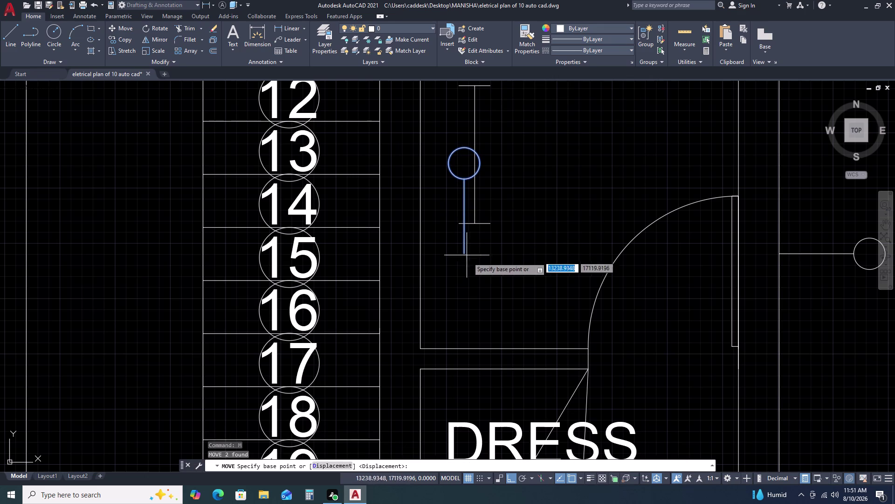
click(465, 255)
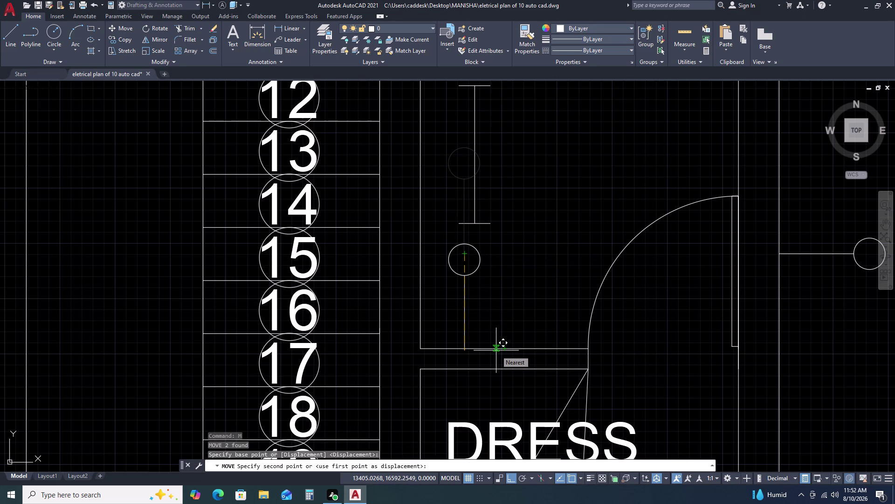
click(468, 347)
scroll(down, 3)
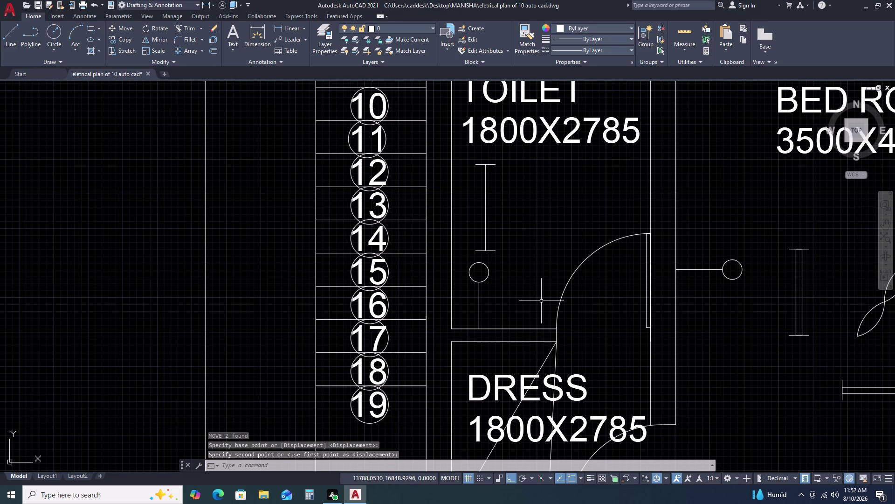
key(Escape)
scroll(down, 3)
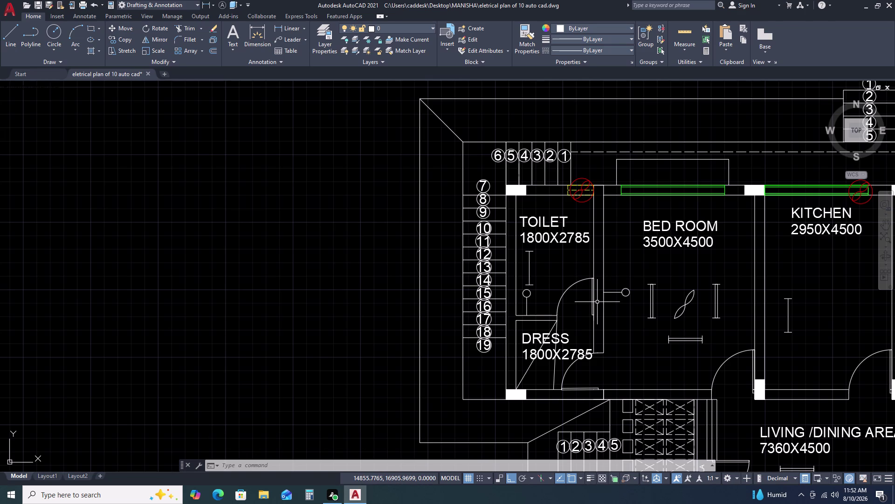
Copy the bedroom's right tube light into the kitchen.
scroll(down, 3)
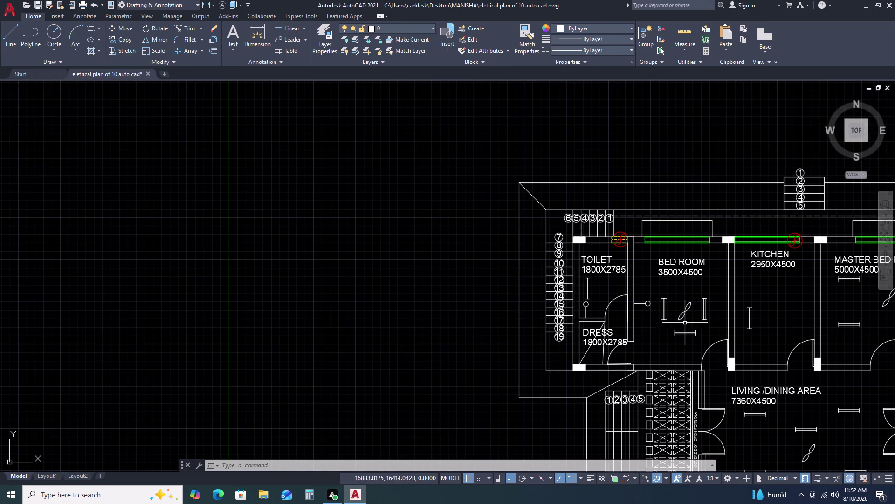
middle_drag(675, 324, 627, 302)
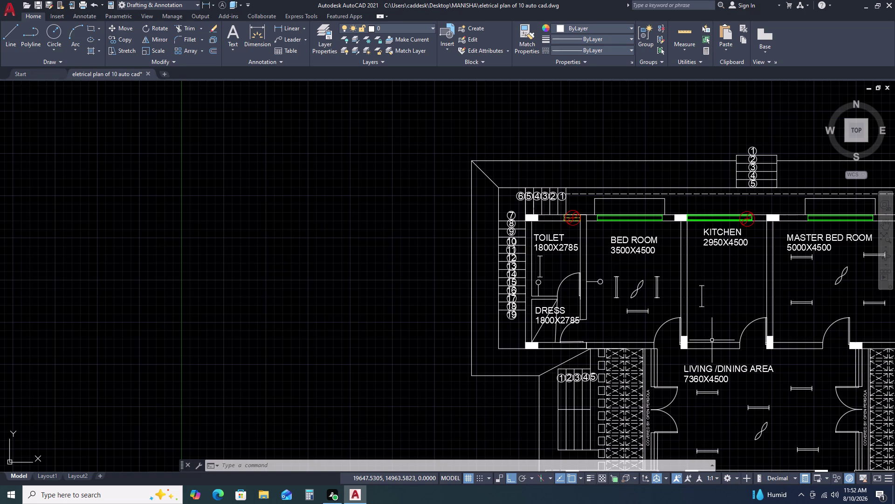
middle_drag(760, 334, 646, 301)
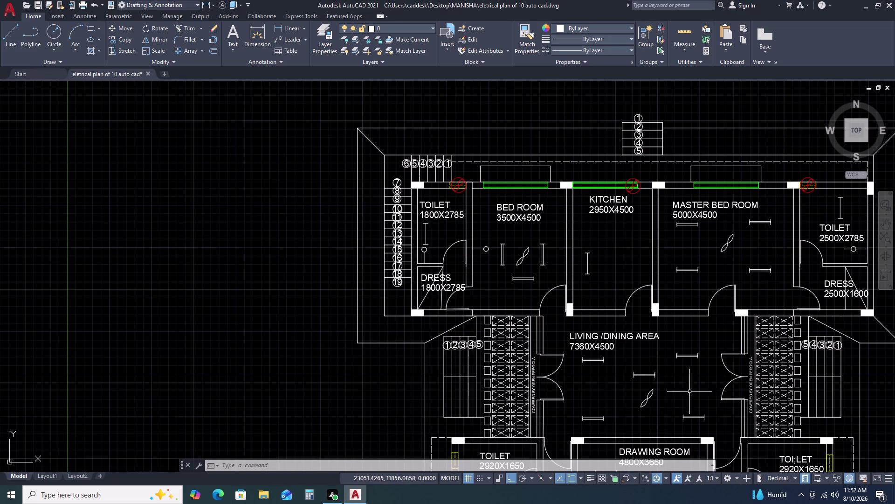
scroll(up, 3)
click(540, 192)
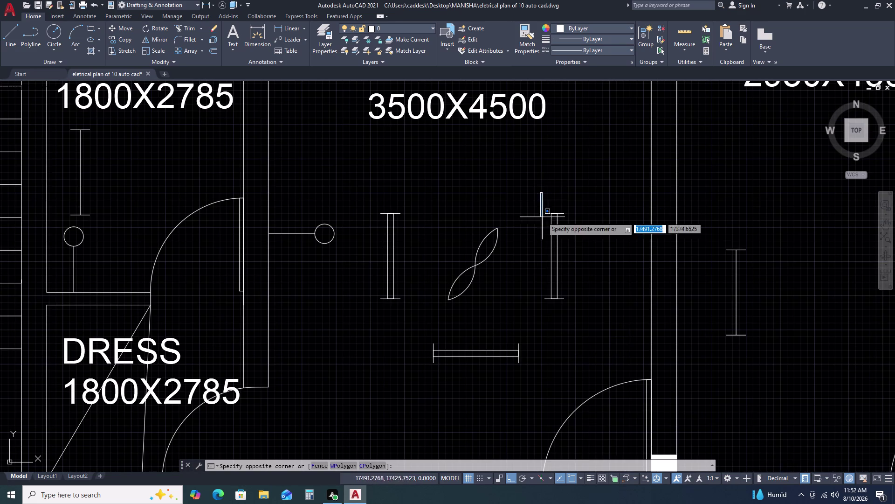
click(605, 336)
key(c)
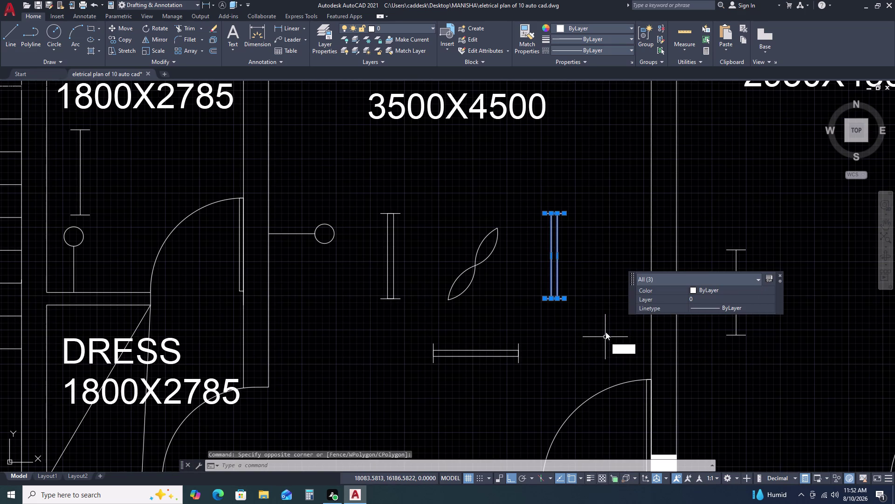
key(o)
key(space)
click(596, 311)
scroll(down, 3)
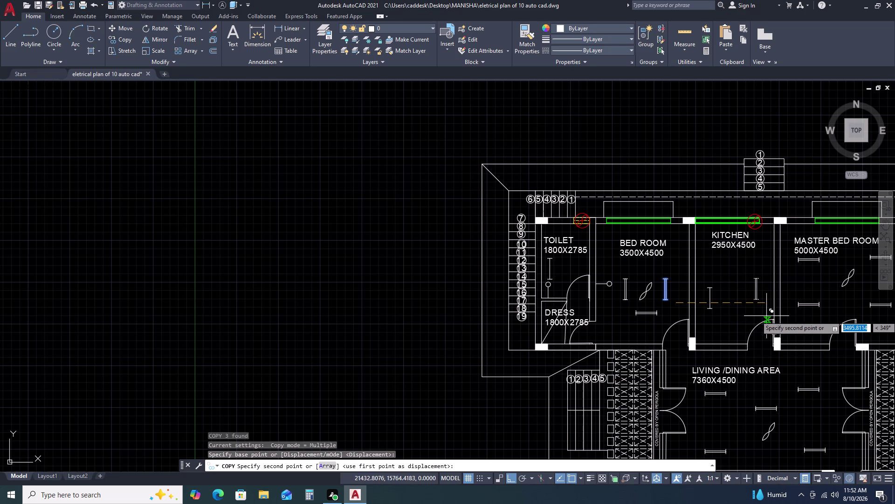
click(767, 316)
key(Escape)
Move the copied tube light up next to the kitchen's right wall.
scroll(up, 3)
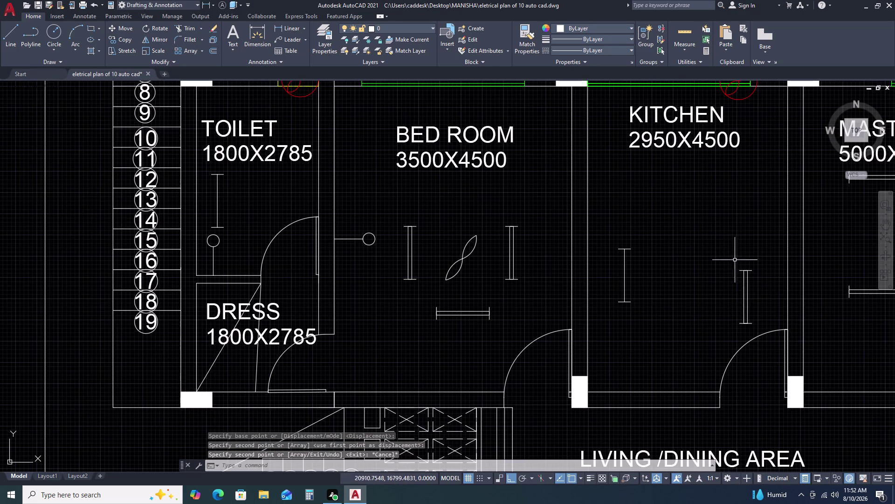
click(731, 249)
click(758, 326)
text(M)
key(space)
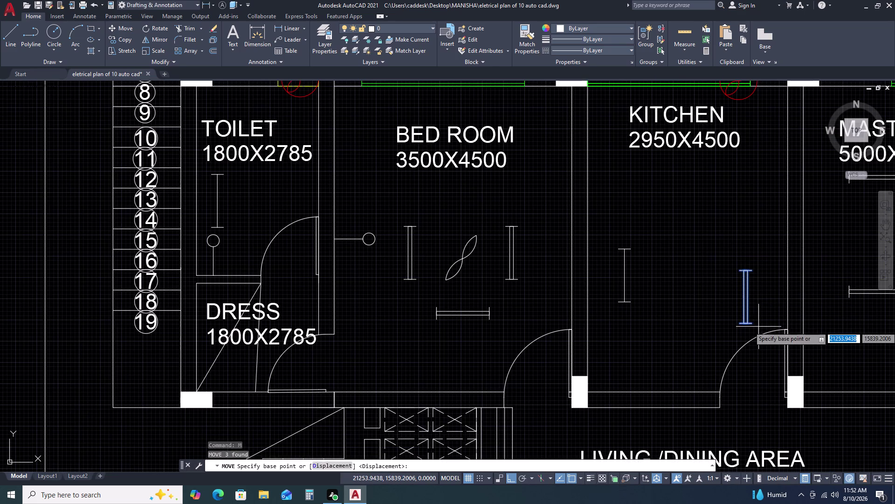
click(759, 326)
click(770, 283)
text(L)
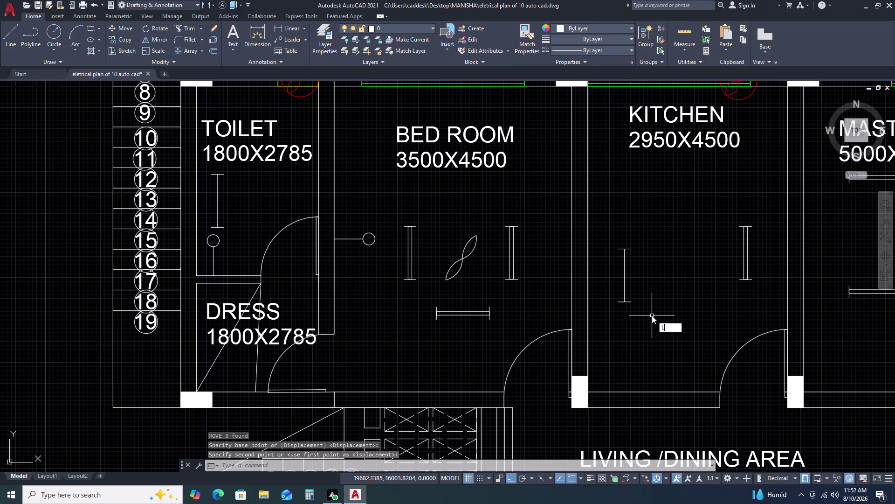
key(space)
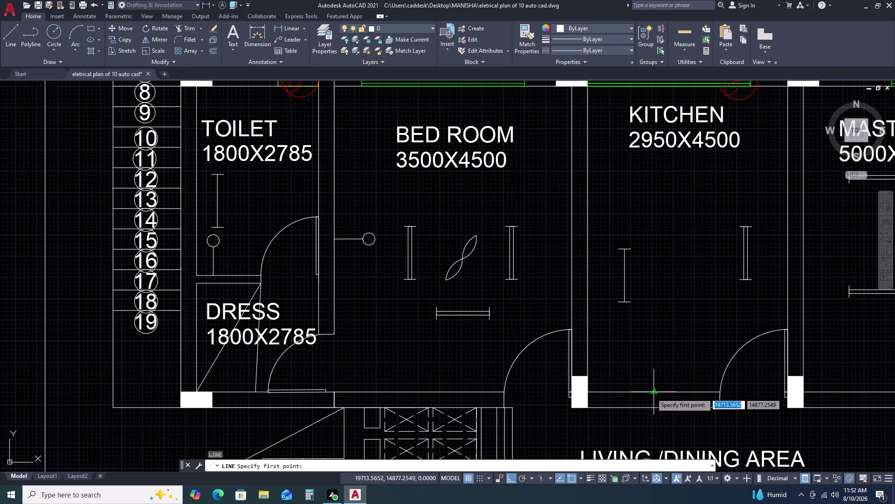
Draw a vertical wiring line up the kitchen's left side from the bottom wall.
drag(651, 392, 653, 383)
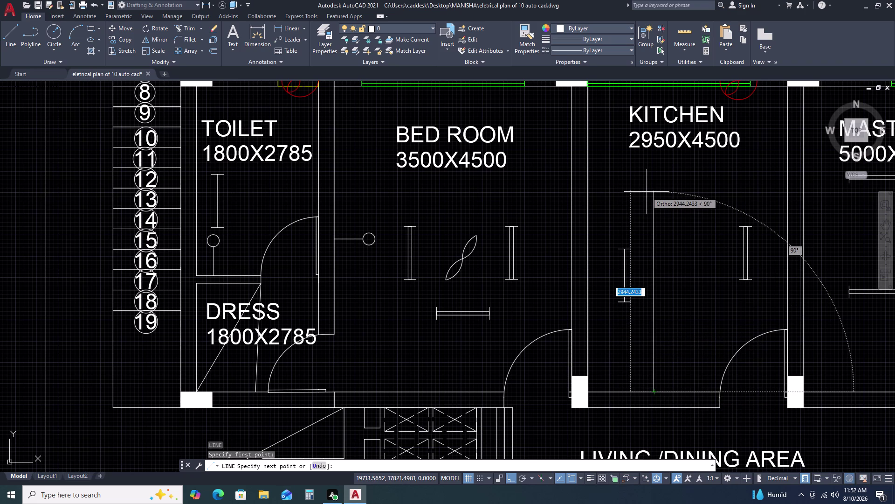
key(Escape)
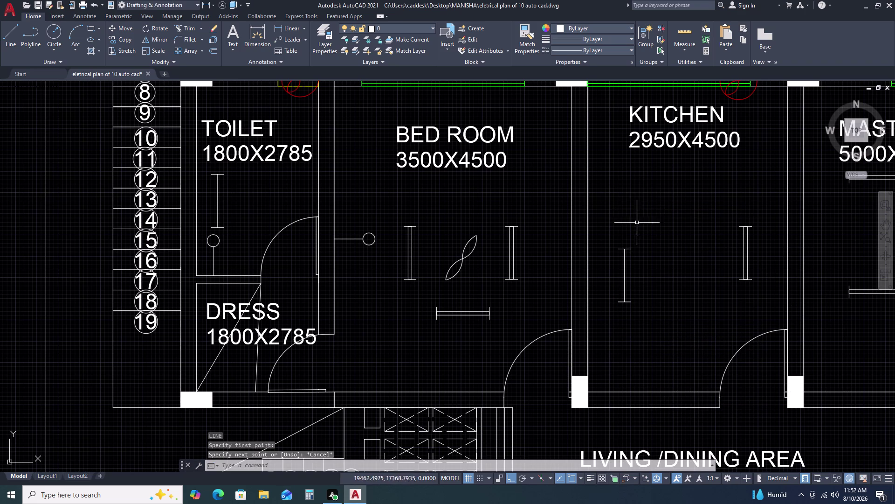
key(space)
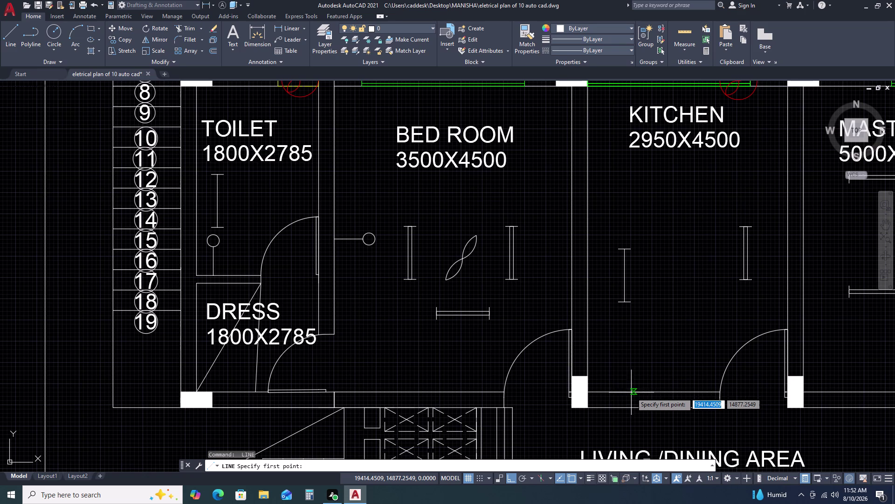
drag(630, 392, 630, 389)
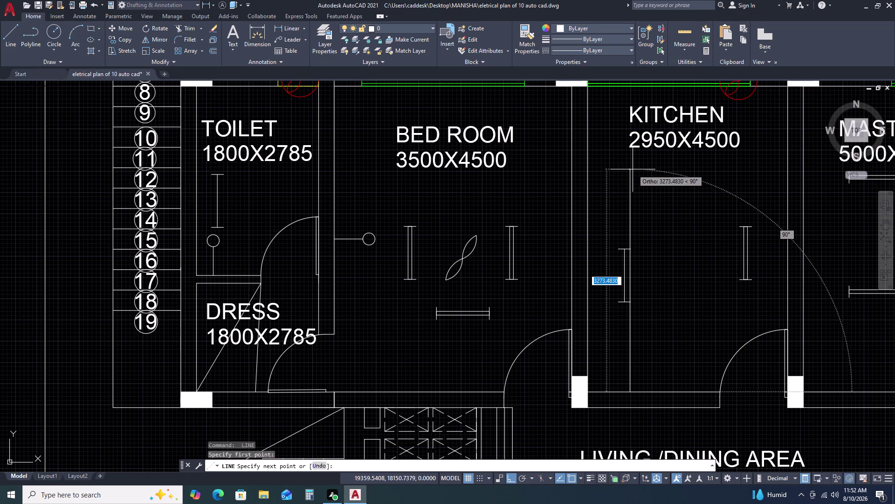
click(632, 165)
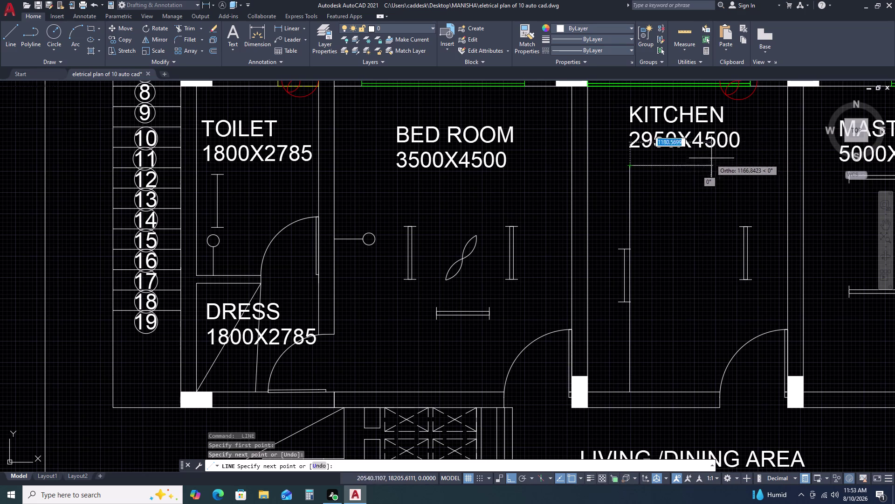
scroll(down, 3)
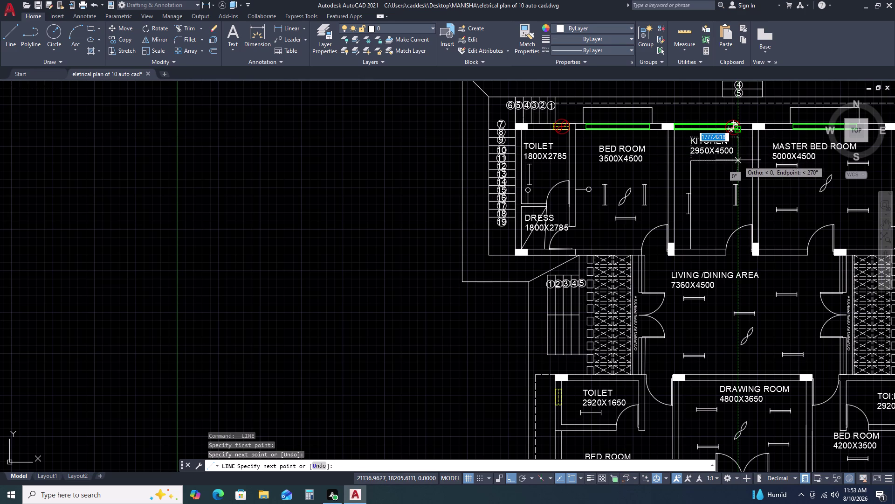
Extend the kitchen wiring line across toward the fan and finish it.
click(738, 160)
click(737, 133)
key(Escape)
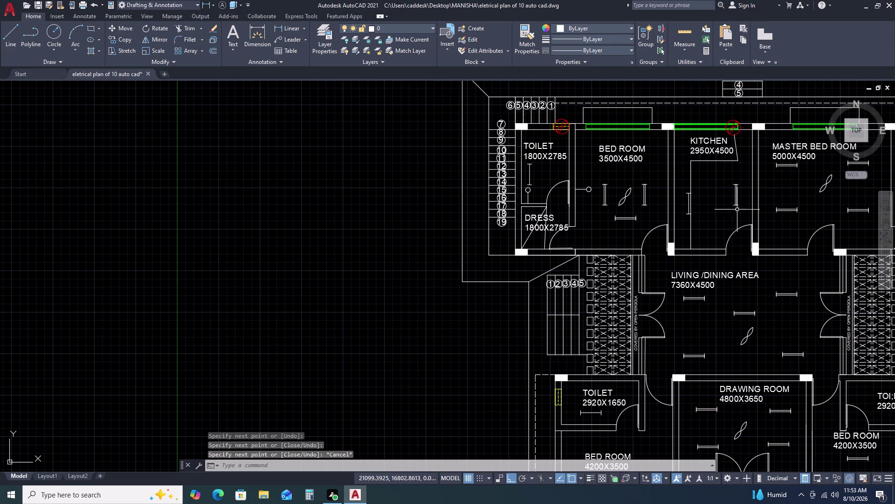
scroll(down, 3)
scroll(up, 3)
scroll(up, 3)
Stretch the slanted line's upper endpoint and delete the stray segment.
click(737, 206)
click(727, 224)
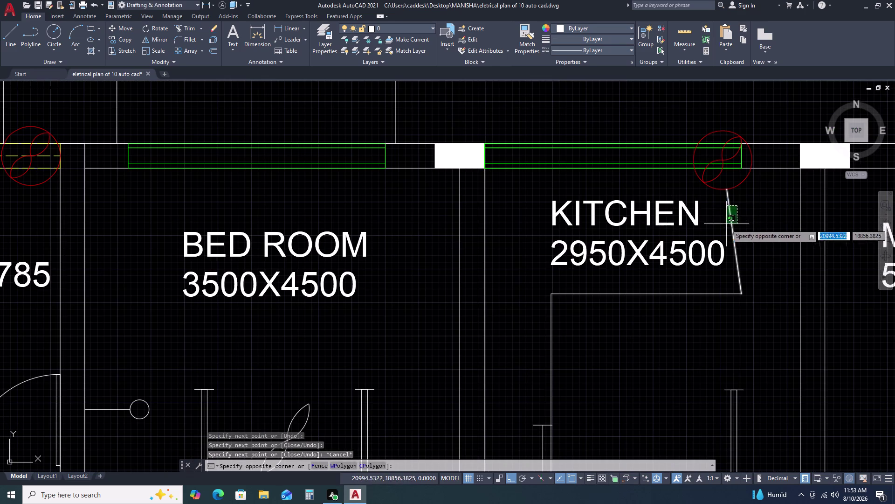
click(727, 189)
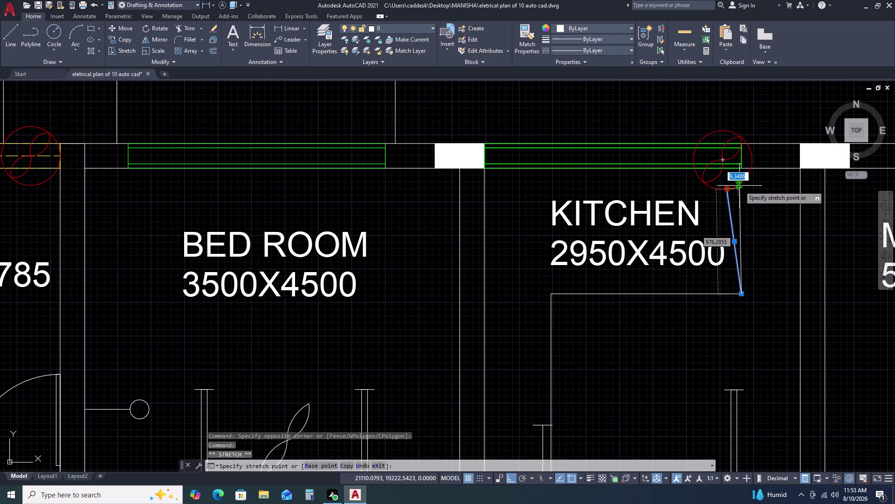
click(740, 186)
key(Escape)
scroll(down, 3)
scroll(up, 3)
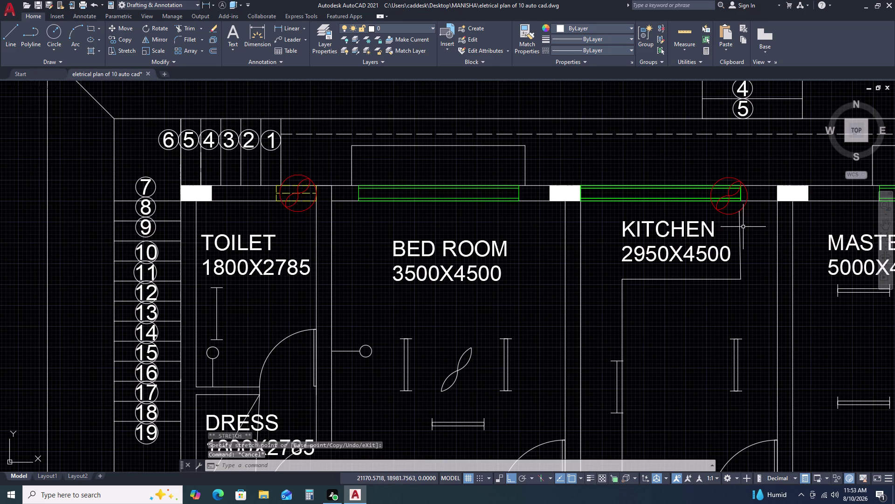
click(743, 227)
click(736, 230)
key(Delete)
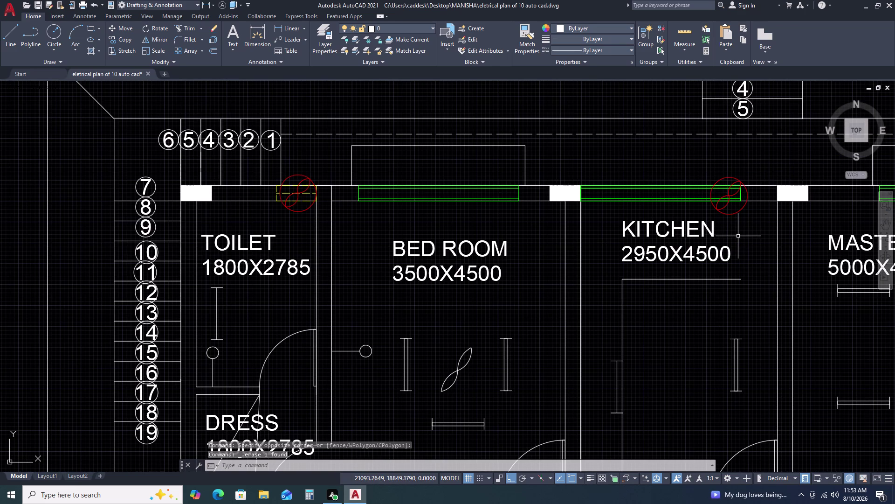
Draw a short vertical line up to the kitchen fan.
text(L)
key(space)
click(742, 280)
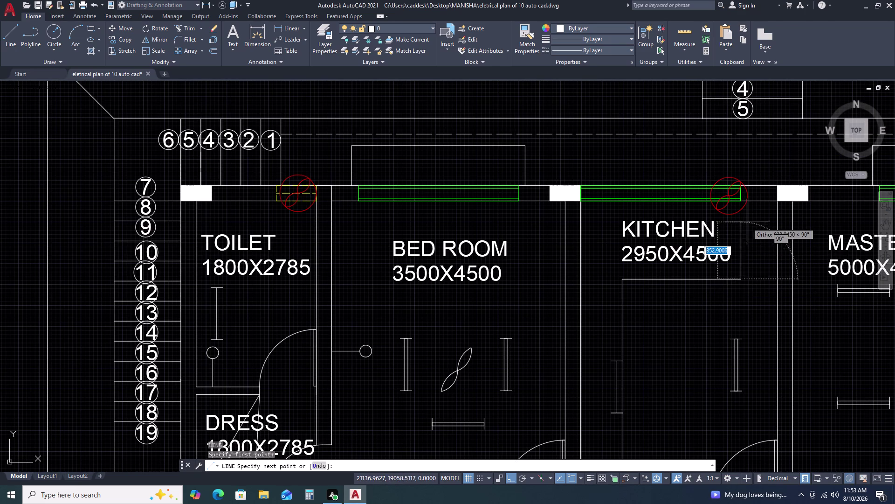
click(742, 202)
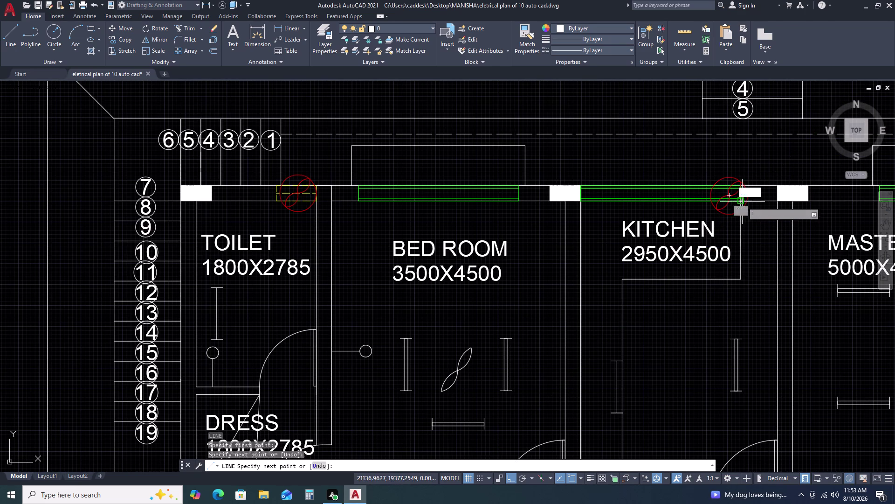
key(Escape)
scroll(down, 3)
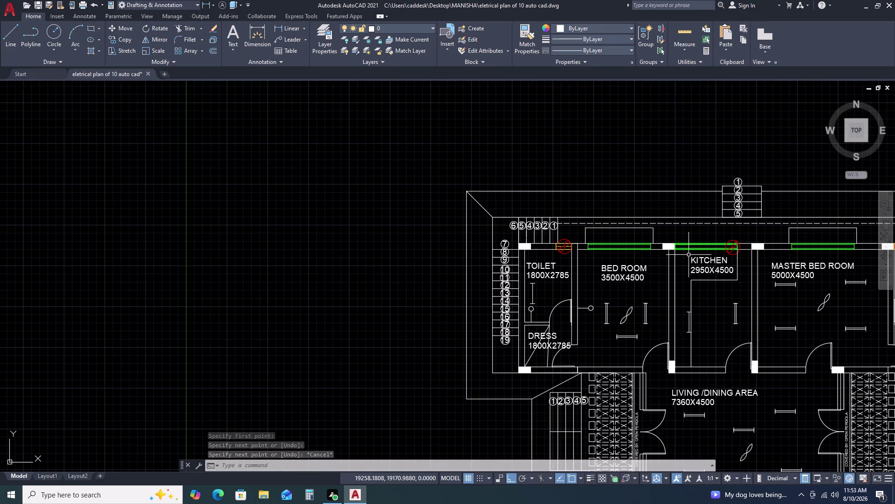
scroll(down, 3)
scroll(down, 3)
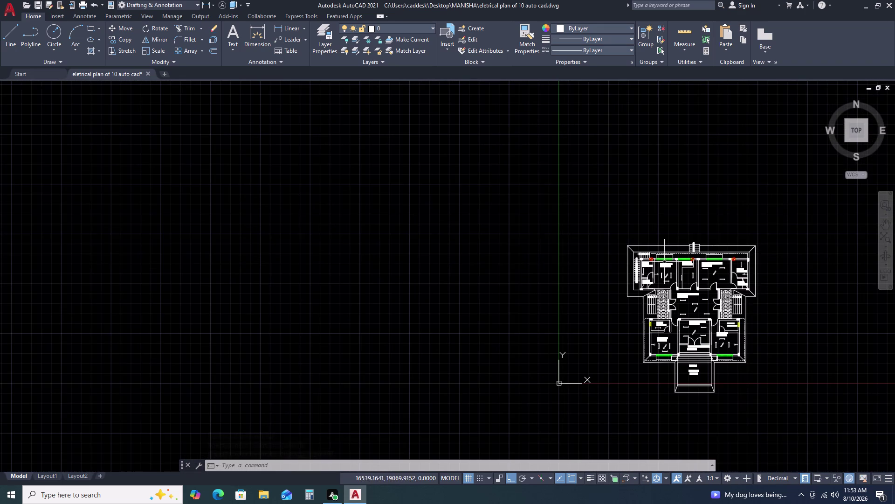
scroll(up, 3)
scroll(up, 3)
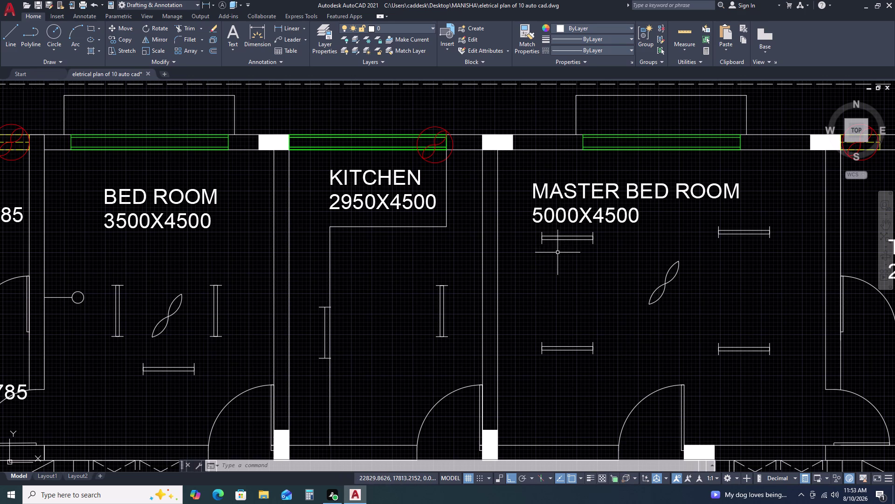
scroll(down, 3)
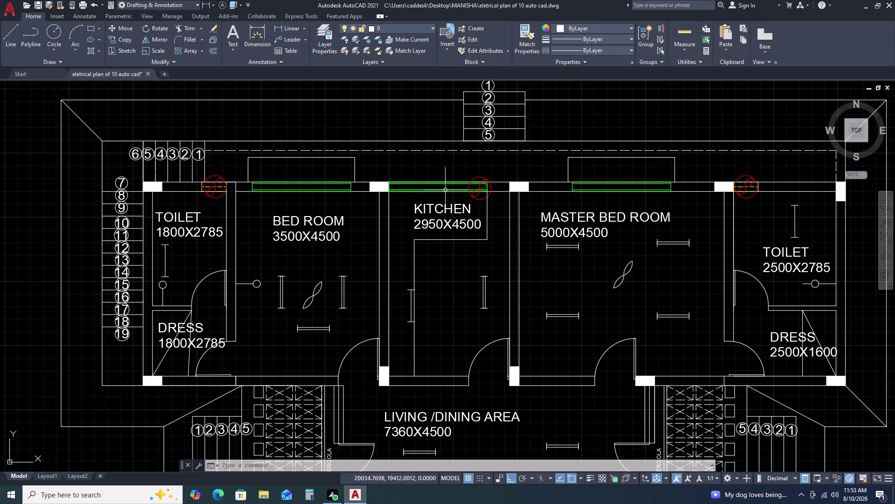
scroll(up, 3)
scroll(down, 3)
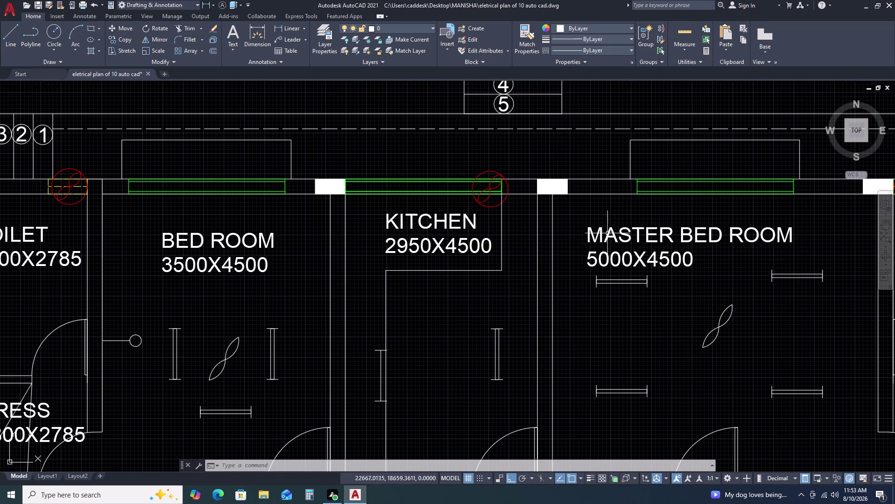
scroll(down, 3)
scroll(down, 3)
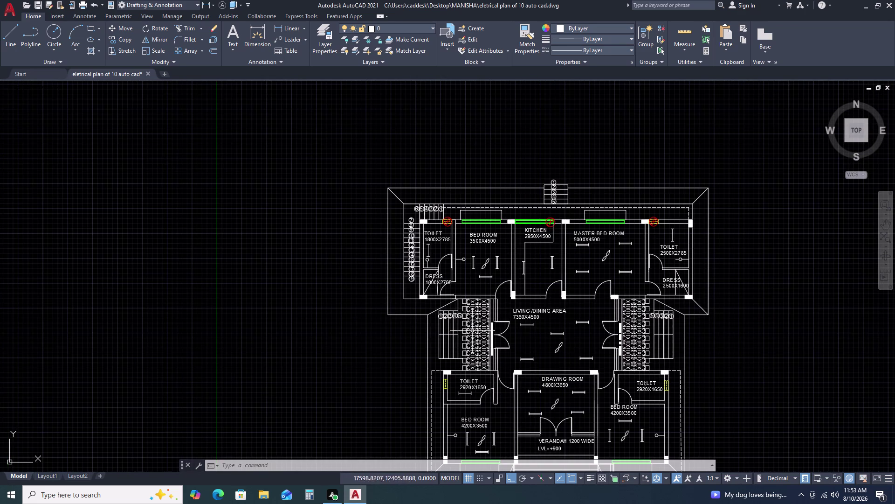
scroll(up, 3)
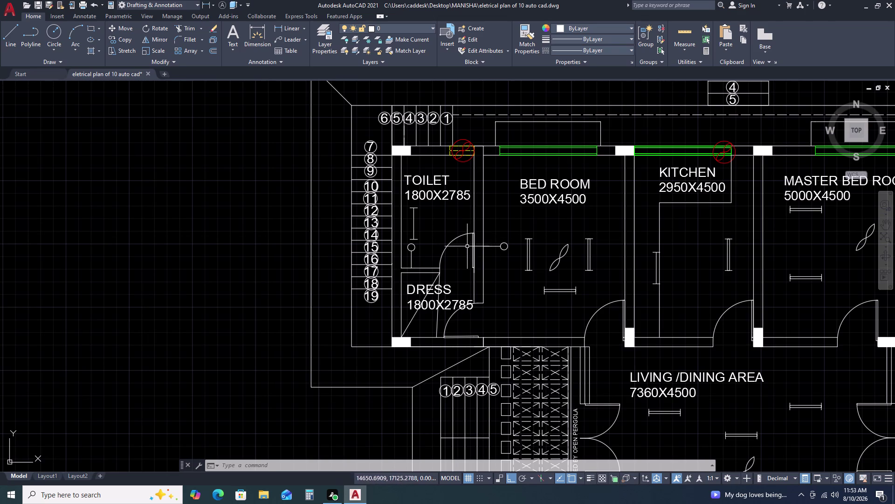
Copy the dress room door into the bed room.
scroll(up, 3)
drag(475, 263, 474, 259)
drag(471, 236, 468, 231)
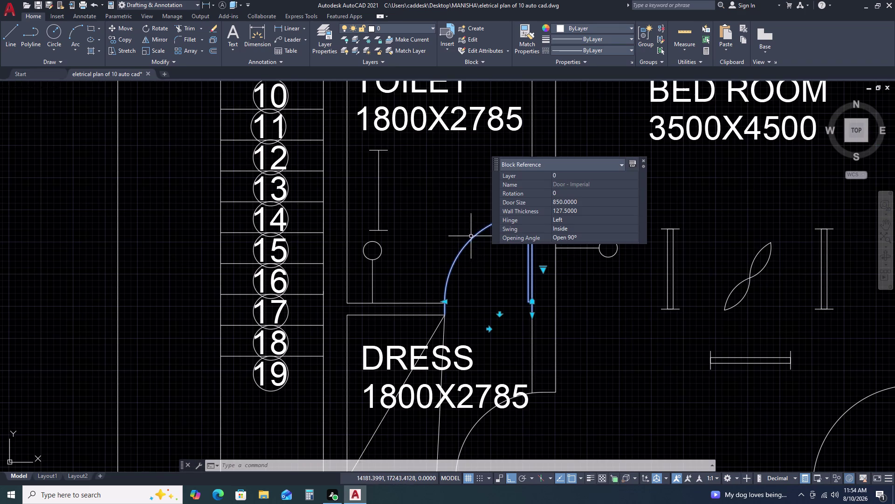
text(CO)
key(space)
drag(468, 229, 488, 227)
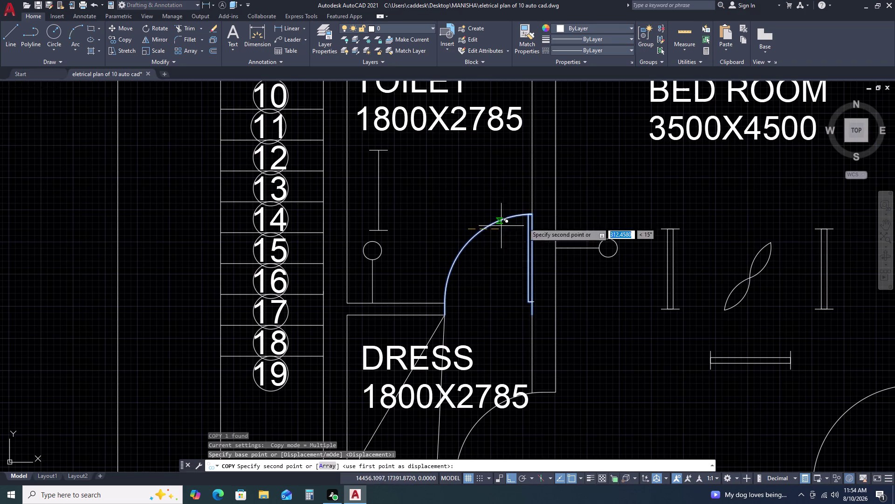
scroll(down, 3)
key(F8)
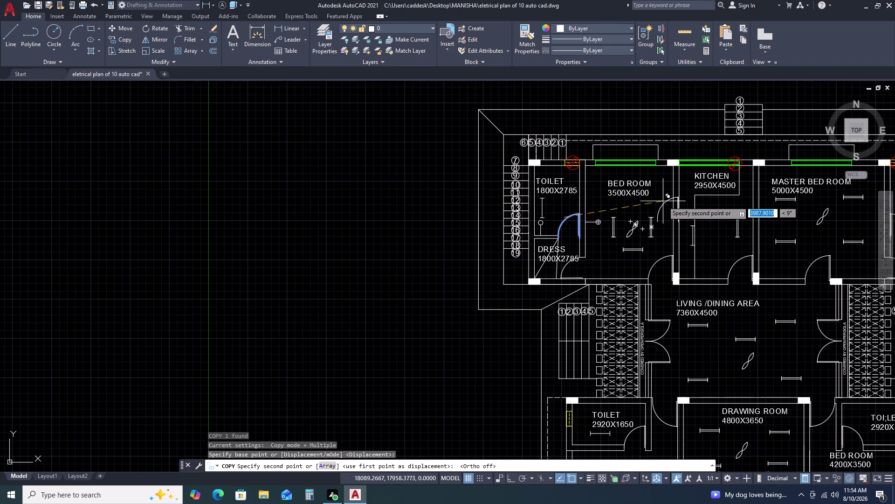
scroll(up, 3)
click(640, 190)
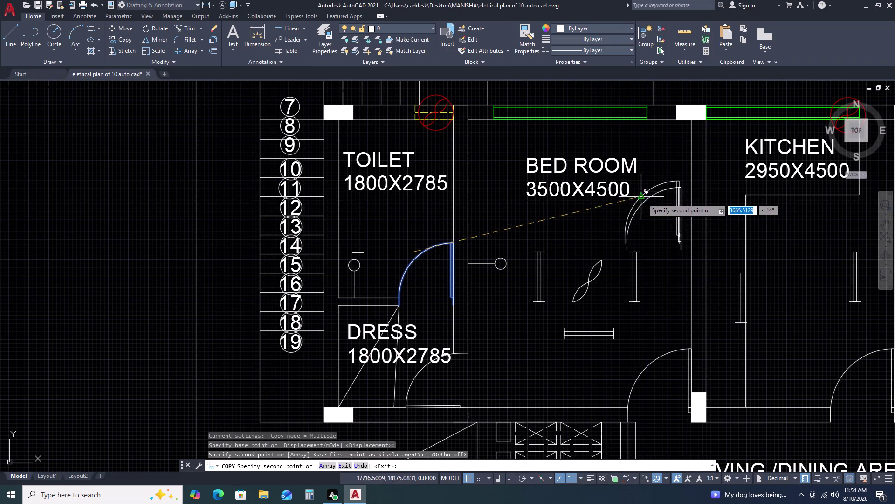
key(Escape)
Rotate the copied door a quarter turn with Ortho on.
scroll(down, 3)
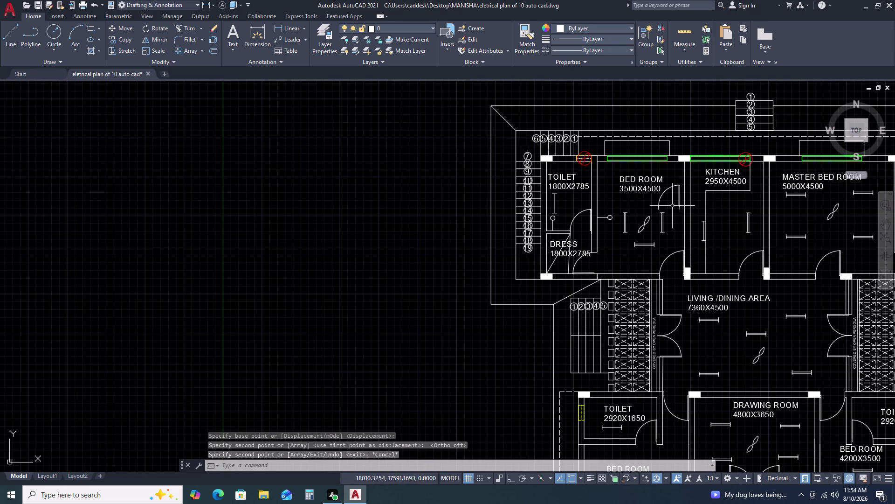
scroll(up, 3)
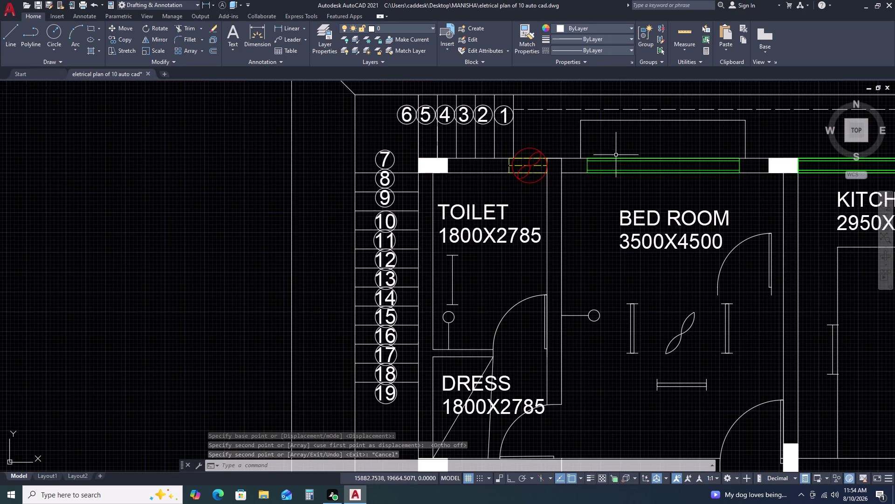
scroll(down, 3)
scroll(up, 3)
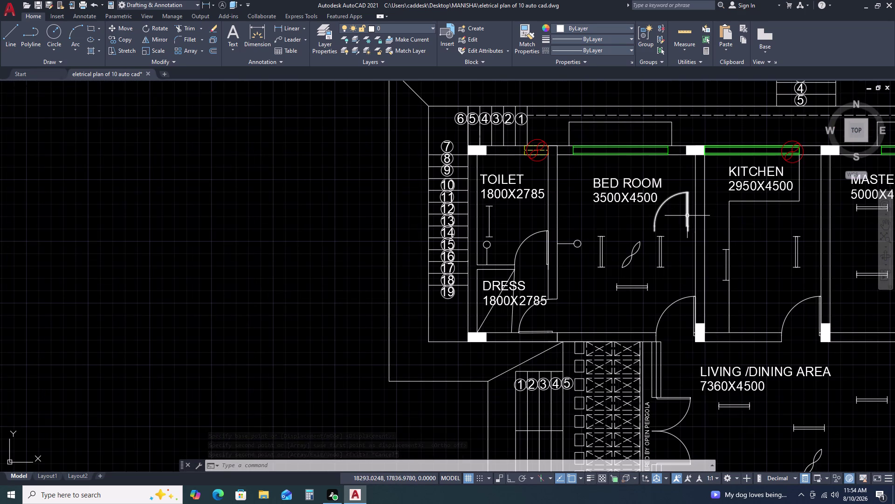
click(687, 215)
text(RO)
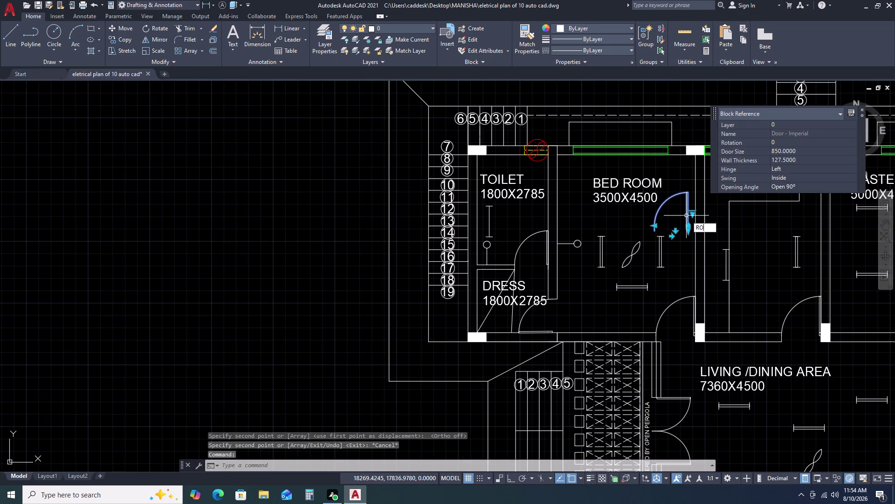
key(space)
click(687, 216)
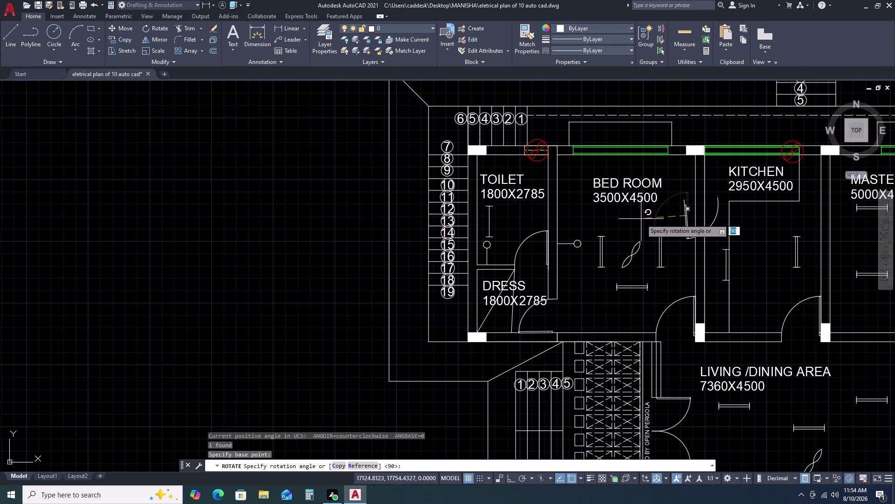
key(F8)
click(640, 216)
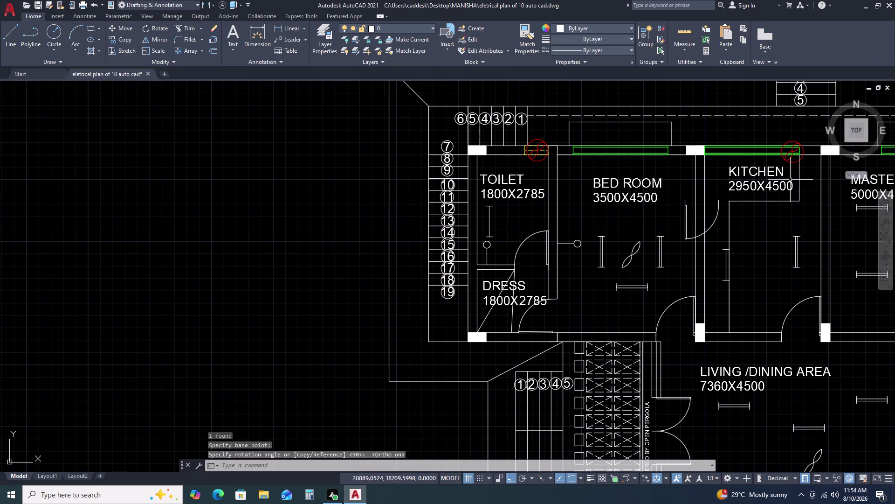
scroll(up, 3)
middle_drag(790, 158, 758, 207)
scroll(up, 3)
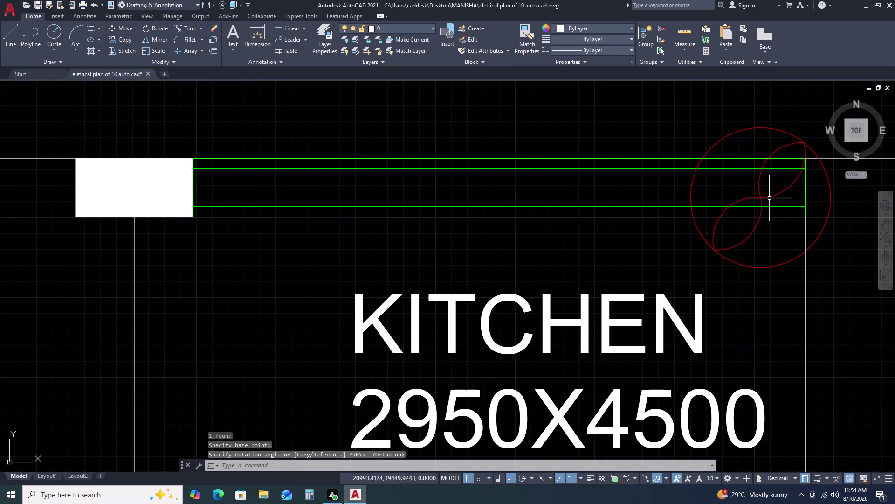
Window-select the kitchen ceiling fan and move it lower inside the kitchen.
click(779, 199)
click(680, 185)
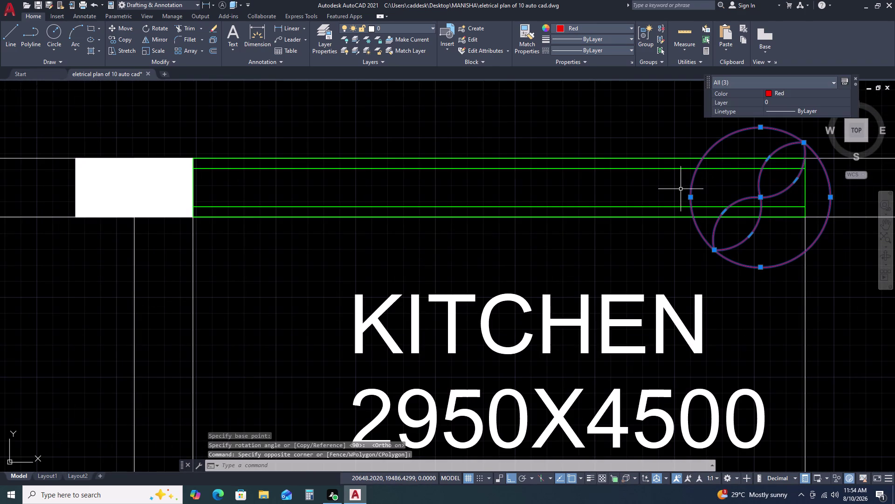
text(M)
key(space)
click(681, 189)
scroll(down, 3)
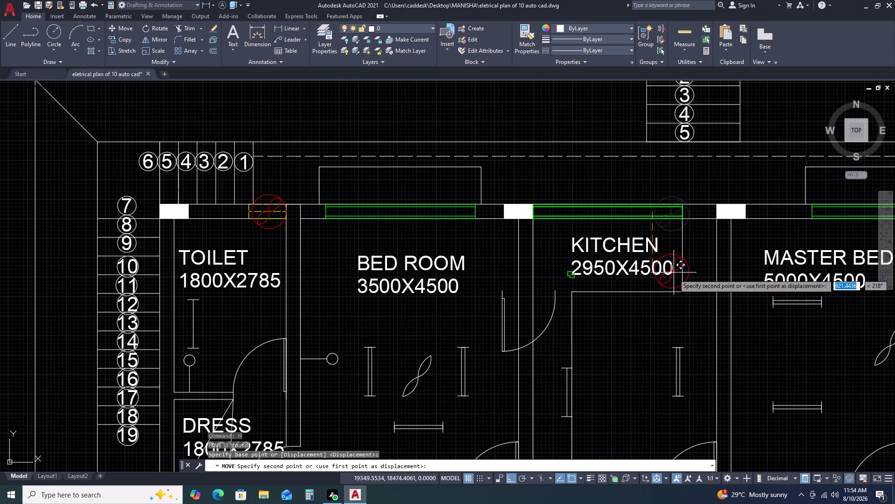
click(617, 331)
key(Escape)
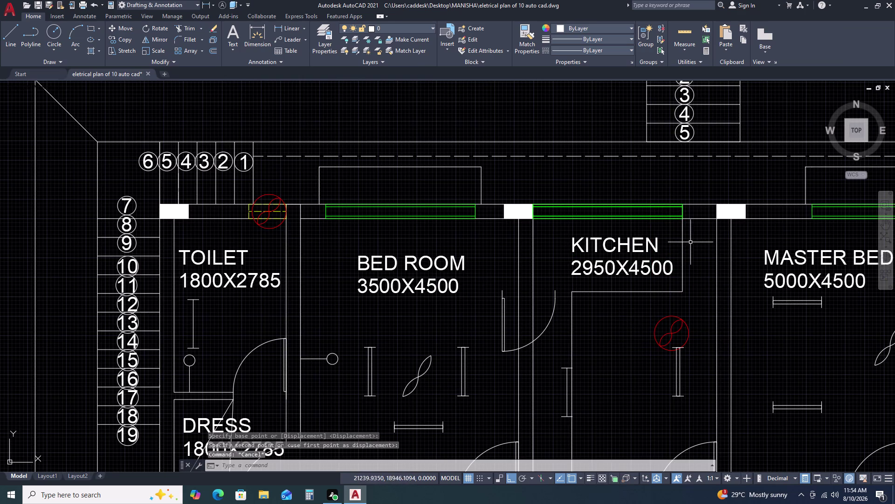
scroll(up, 3)
scroll(down, 3)
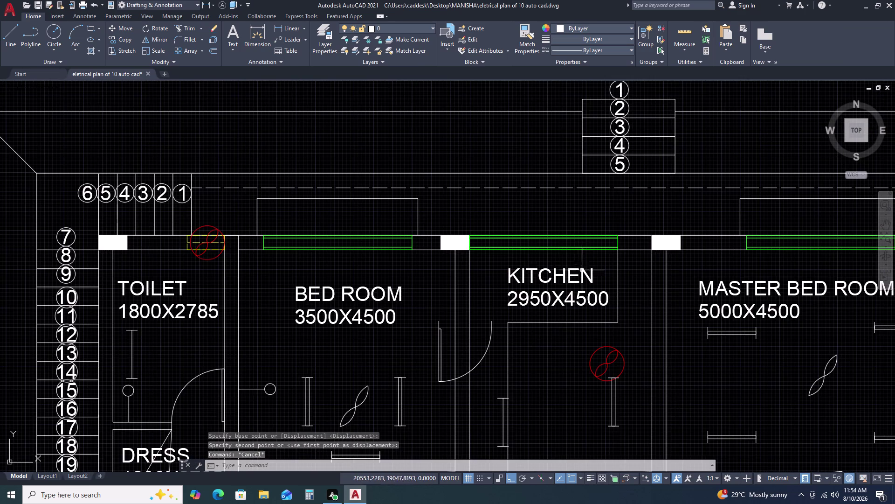
Move the KITCHEN name and size label further down in the room.
middle_drag(575, 275, 605, 242)
scroll(down, 3)
scroll(up, 3)
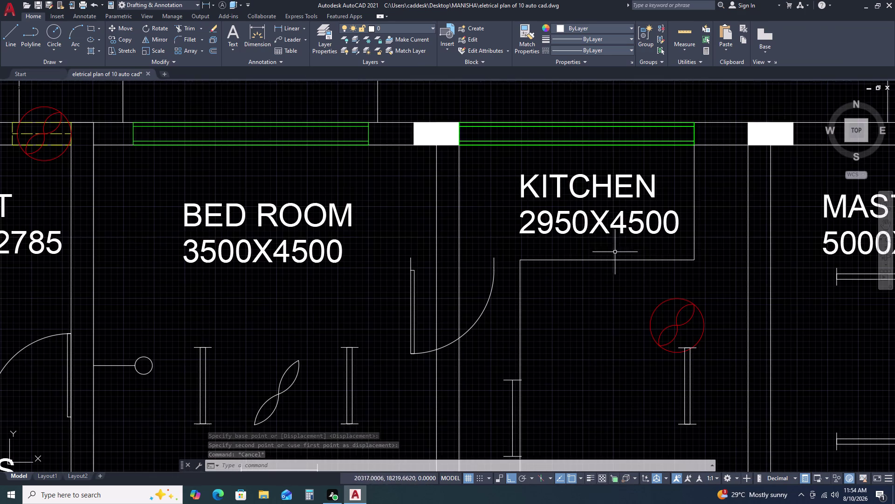
drag(625, 240, 626, 233)
click(603, 182)
text(M)
key(space)
click(609, 201)
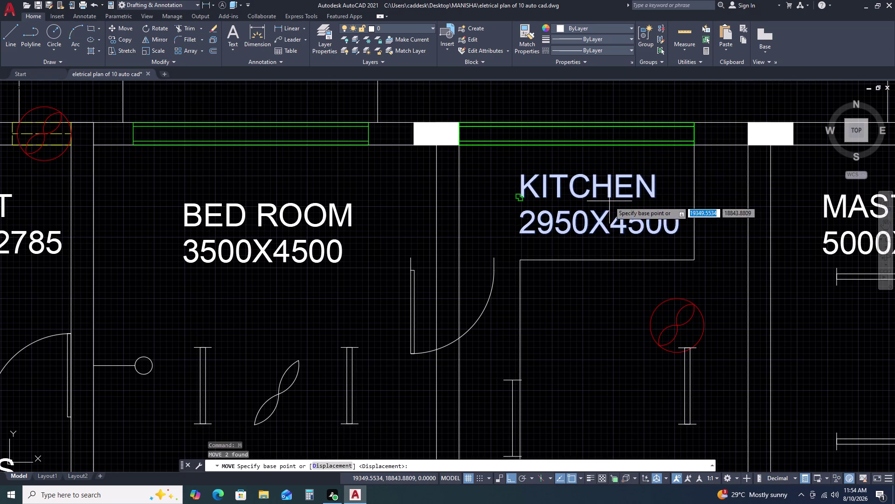
scroll(down, 3)
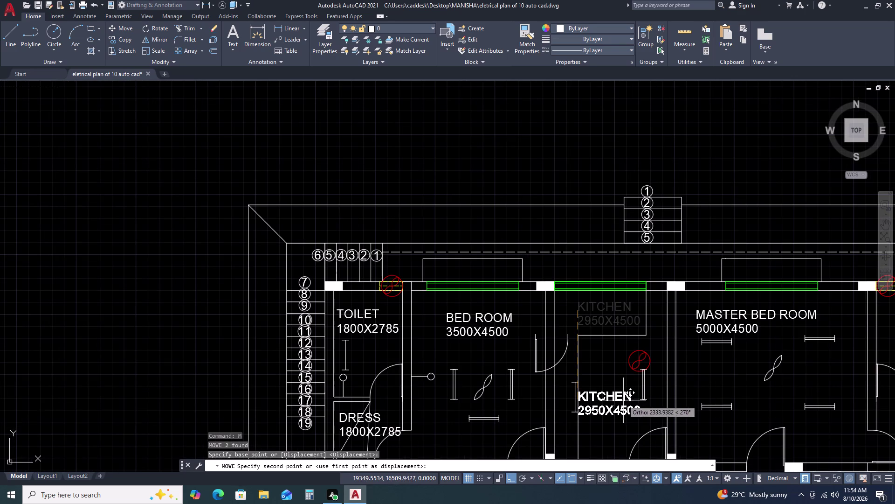
click(624, 400)
scroll(up, 3)
click(649, 274)
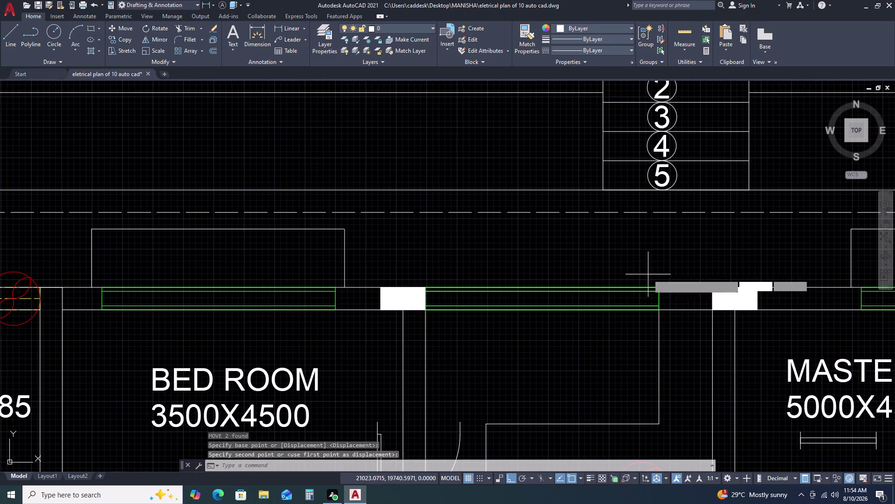
key(Escape)
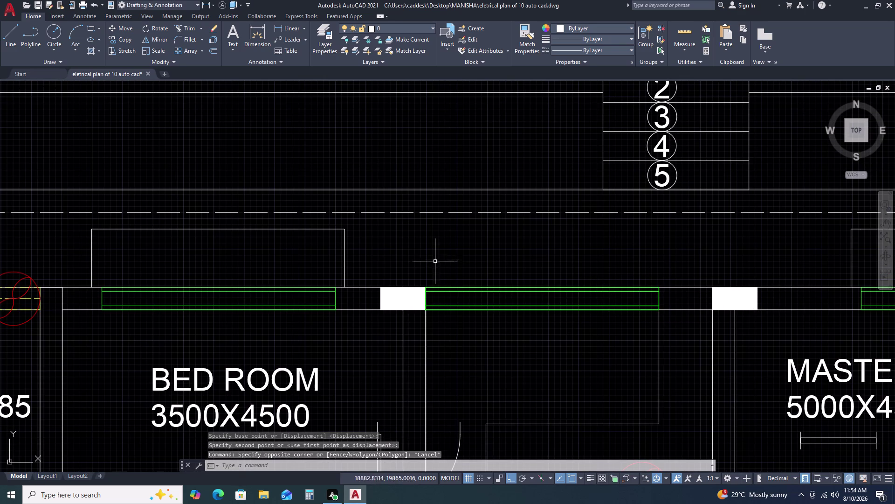
Stretch the kitchen window's right end back toward the window edge.
click(422, 266)
click(685, 356)
scroll(up, 3)
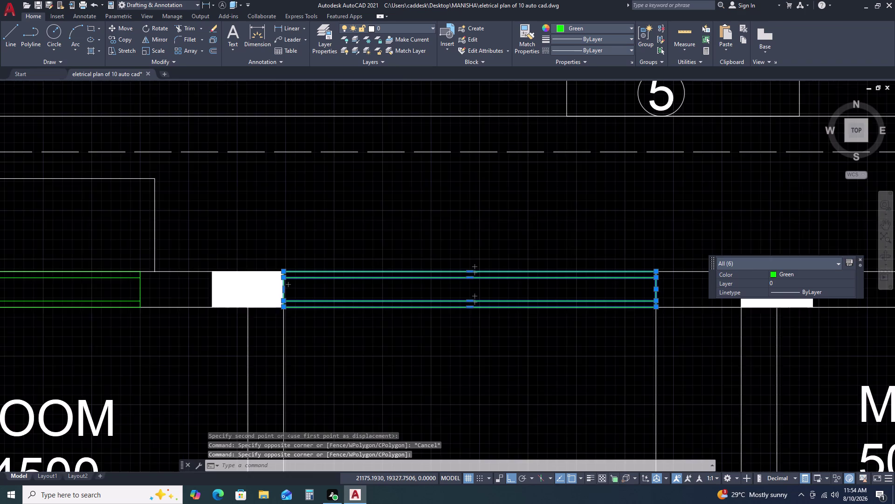
scroll(up, 3)
click(645, 252)
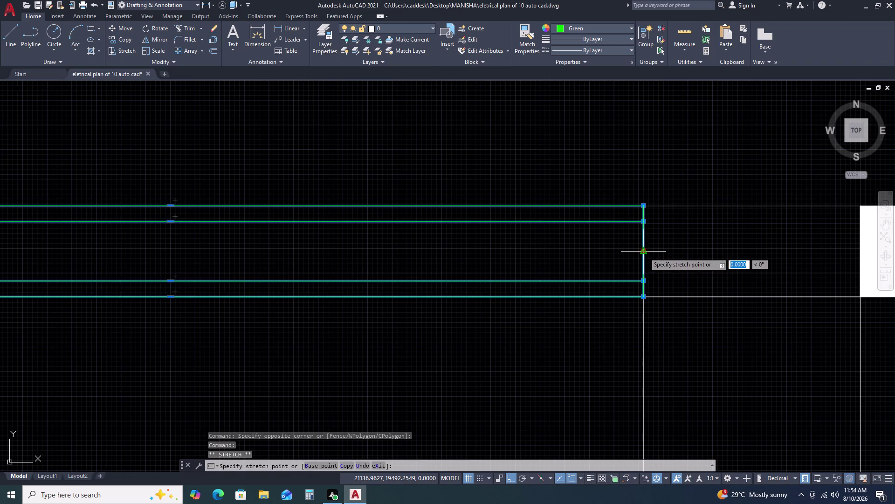
click(423, 254)
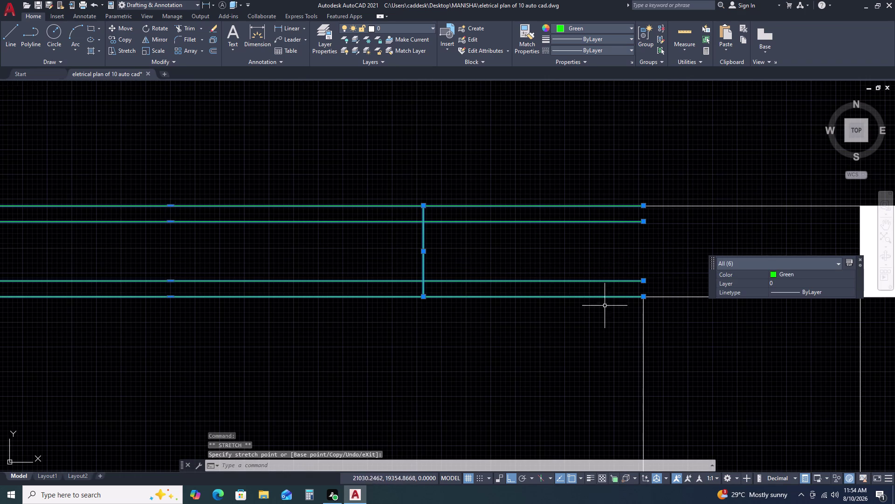
key(Escape)
Trim the leftover excess window line segments with TR.
text(T)
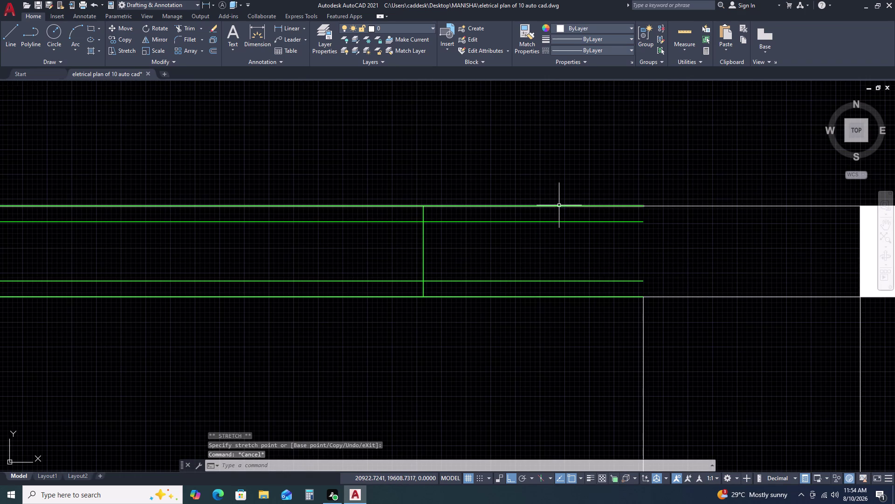
text(R)
key(space)
click(559, 206)
click(556, 223)
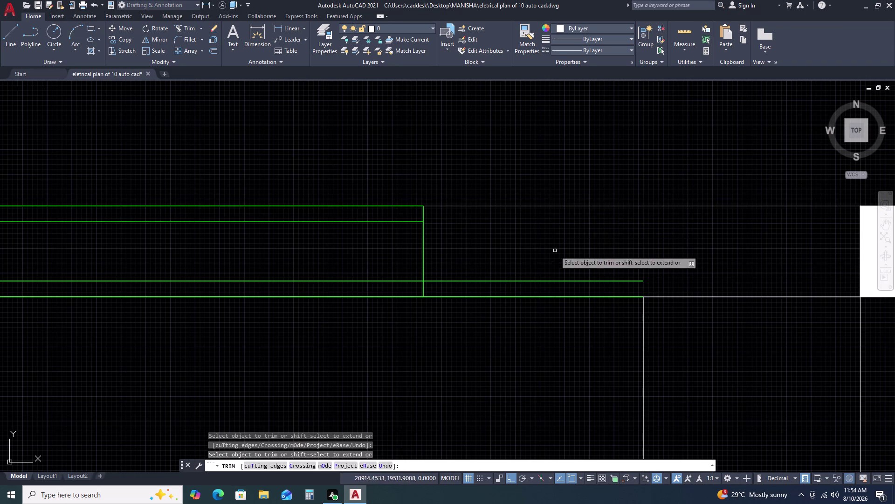
click(555, 281)
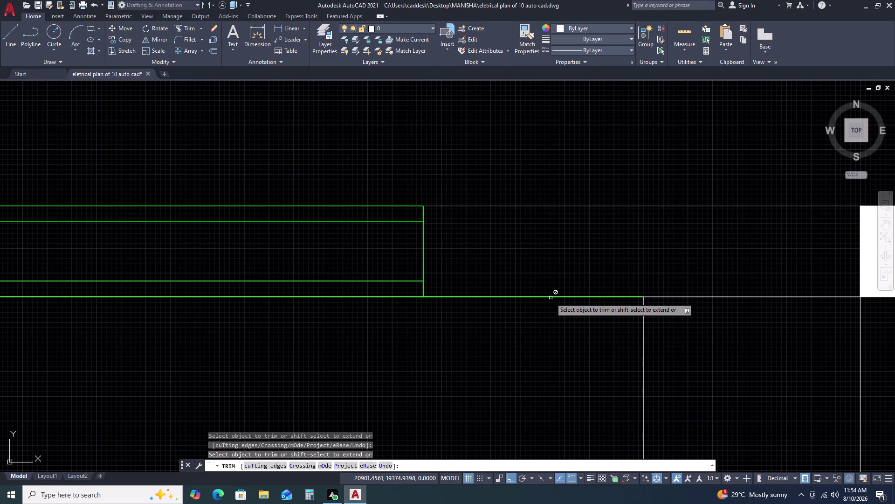
click(551, 297)
click(551, 296)
click(551, 297)
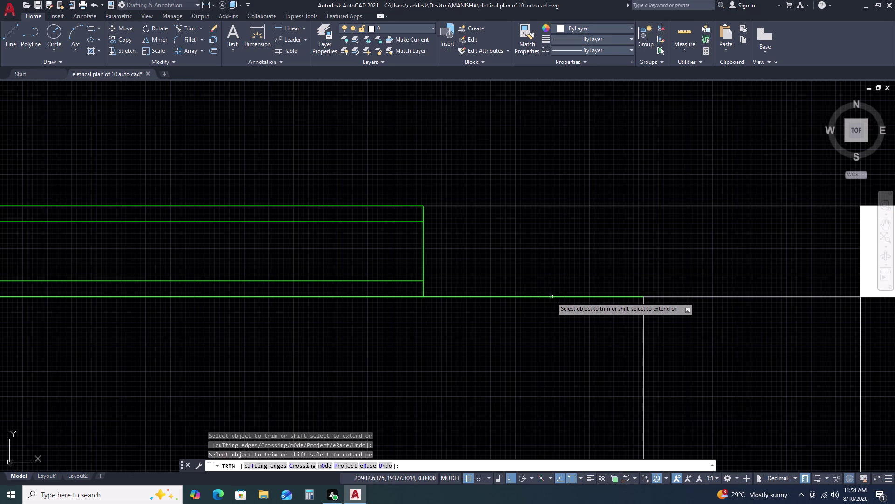
double_click(551, 296)
double_click(551, 297)
key(Escape)
Stretch the green window outline's end back flush with the window edge.
click(552, 296)
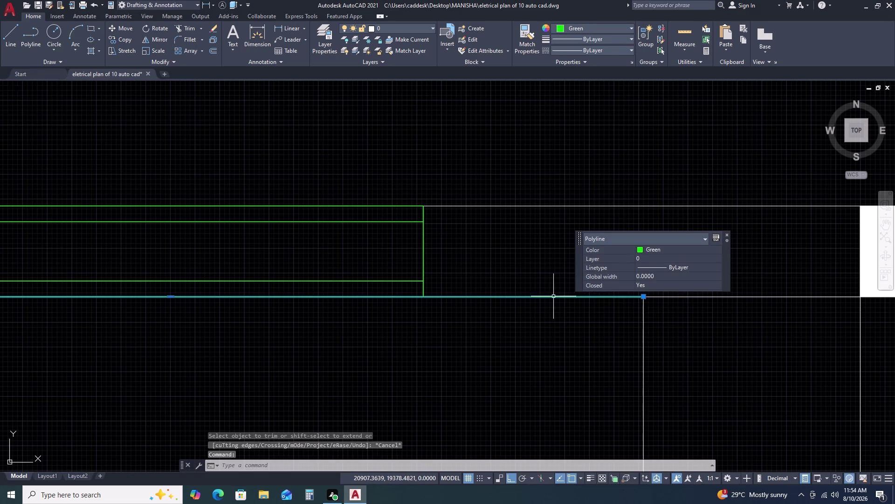
click(645, 298)
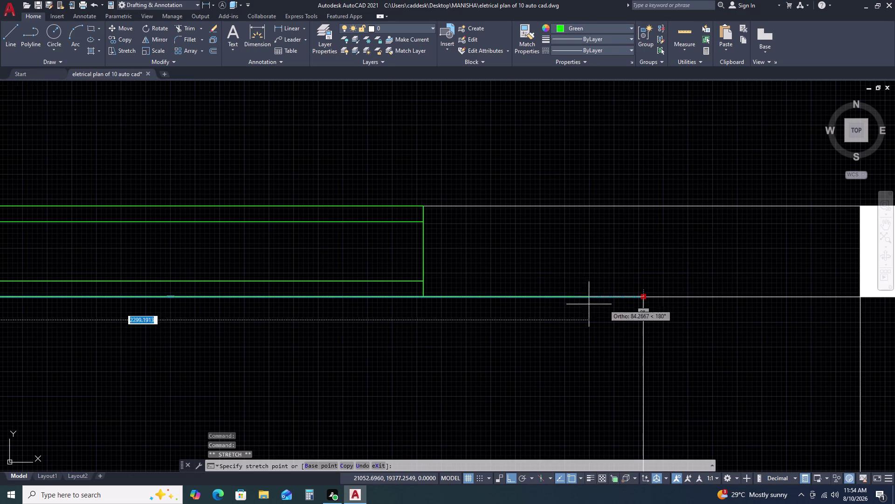
click(423, 297)
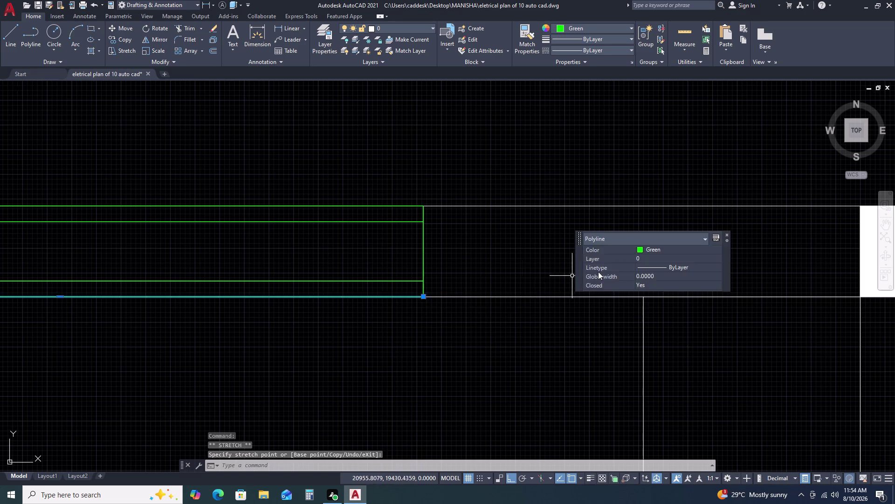
key(Escape)
scroll(down, 3)
scroll(down, 3)
middle_drag(654, 337, 664, 288)
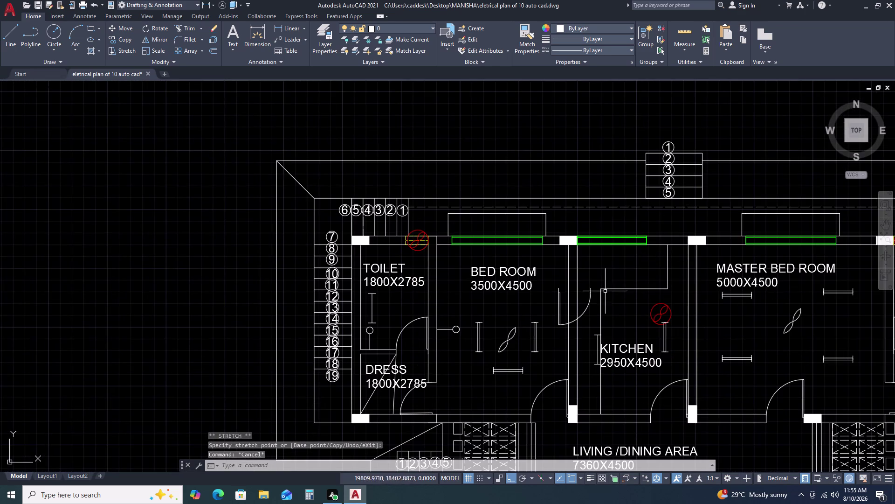
Select the door near the kitchen and begin a mirror, then cancel it.
scroll(up, 3)
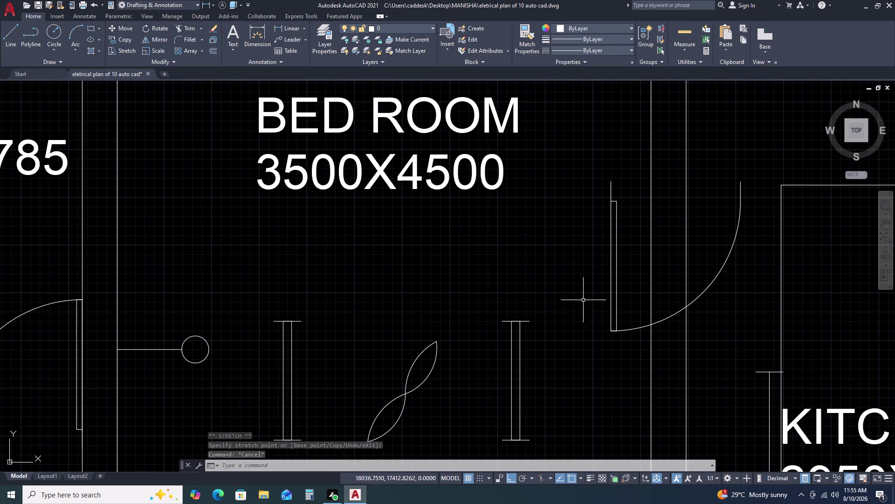
click(625, 271)
click(583, 277)
text(MI)
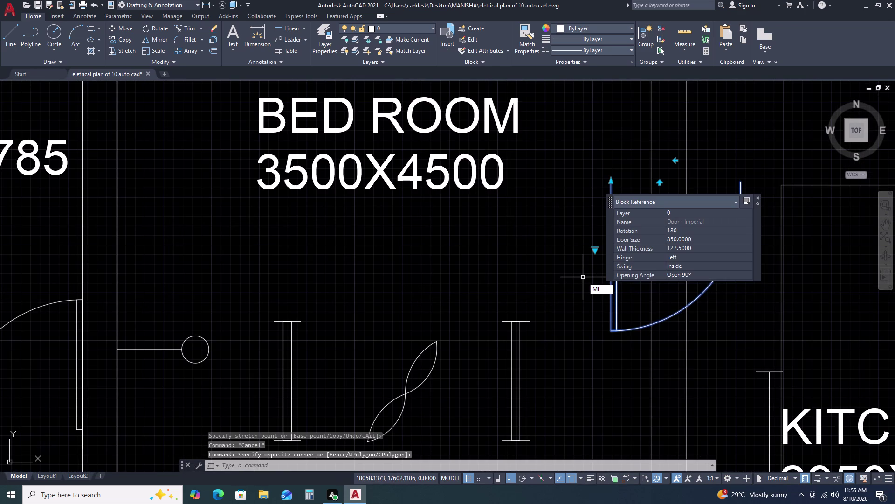
key(space)
click(612, 181)
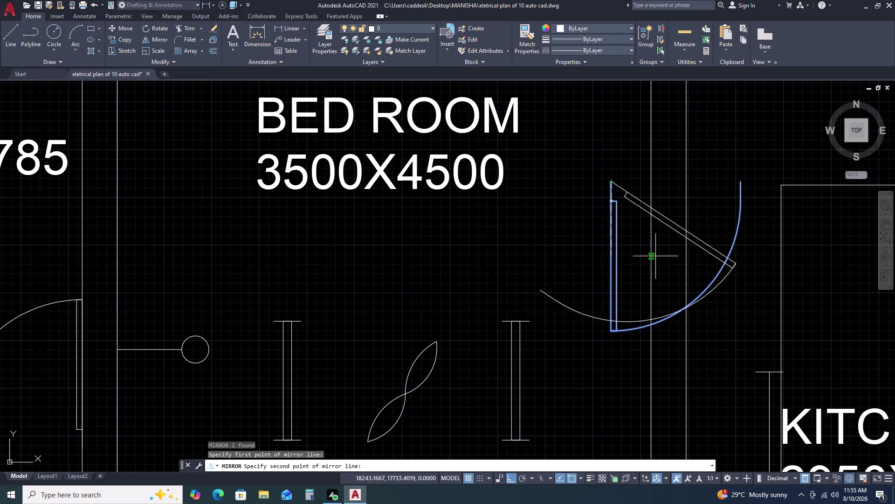
key(Escape)
Mirror the door about a vertical line at its tip, erasing the original.
click(725, 274)
click(717, 234)
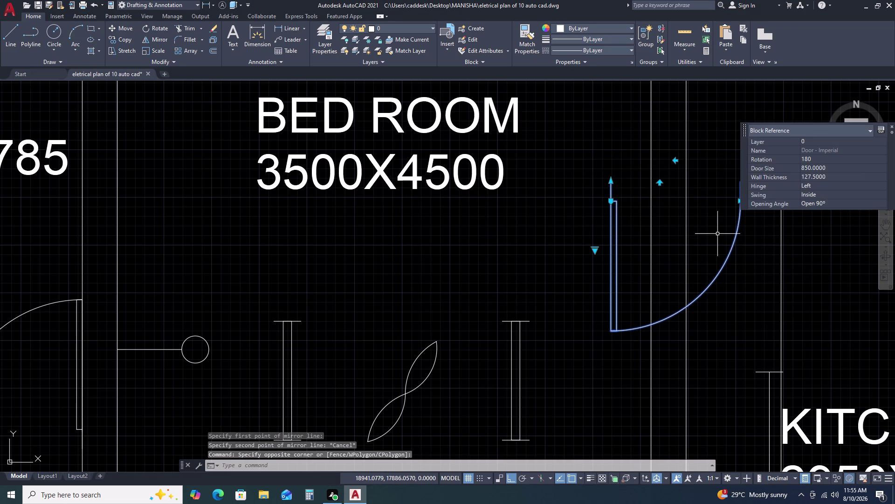
text(MI)
key(space)
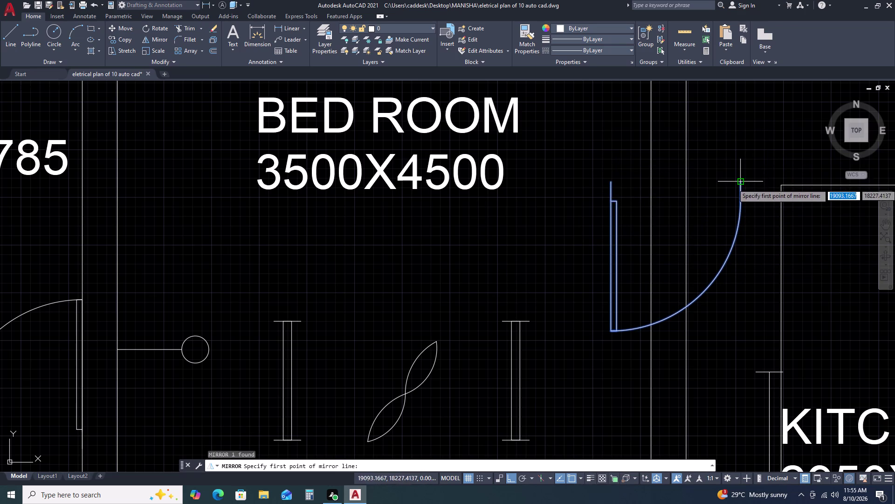
click(741, 184)
click(730, 125)
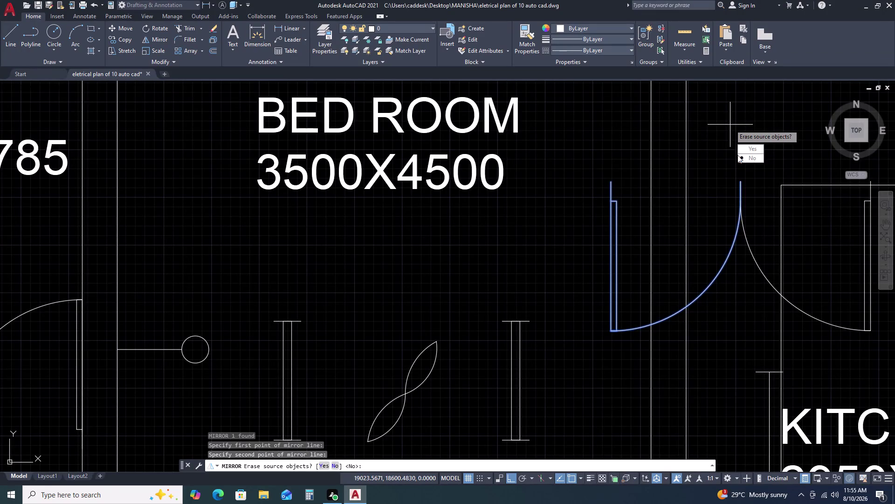
click(756, 138)
drag(751, 147, 730, 125)
scroll(down, 3)
click(767, 195)
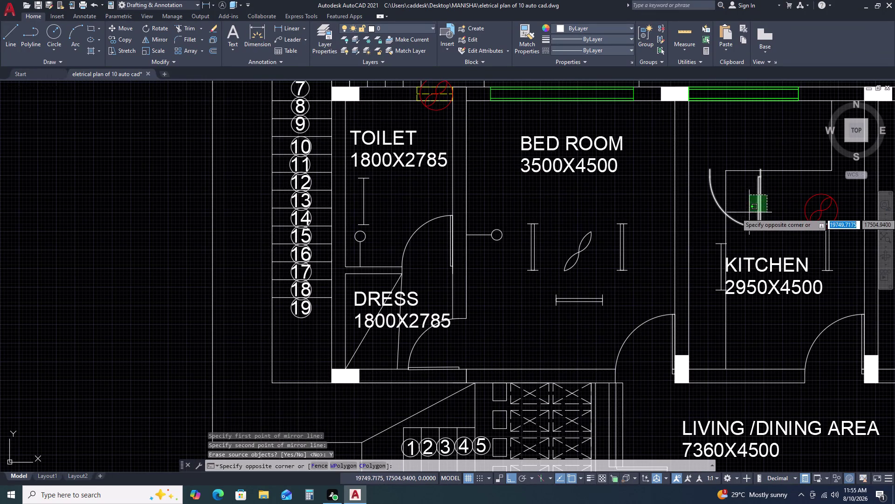
Move the mirrored door with Ortho off, snapping its top end to the upper wall corner.
click(749, 213)
text(M)
key(space)
middle_drag(726, 217, 517, 246)
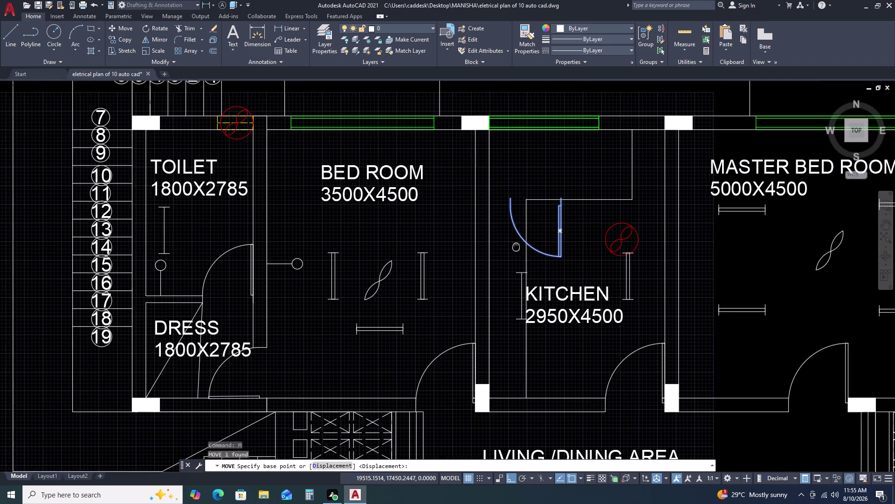
scroll(up, 3)
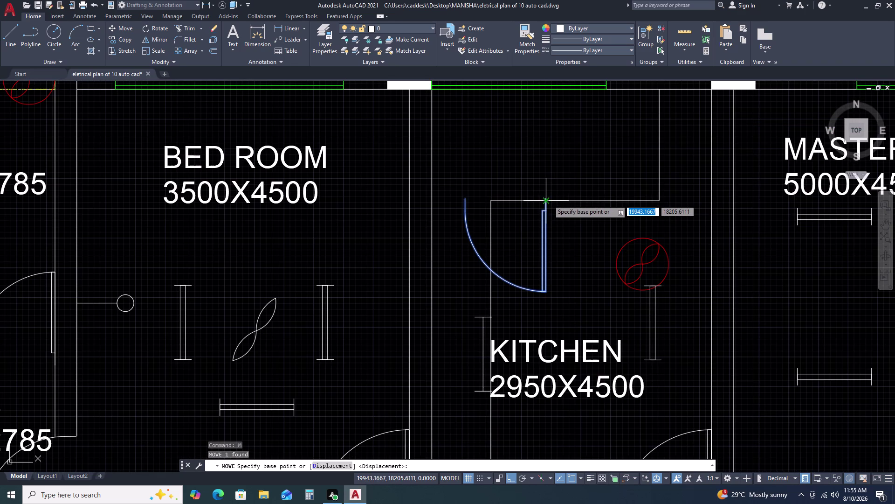
click(548, 199)
key(F8)
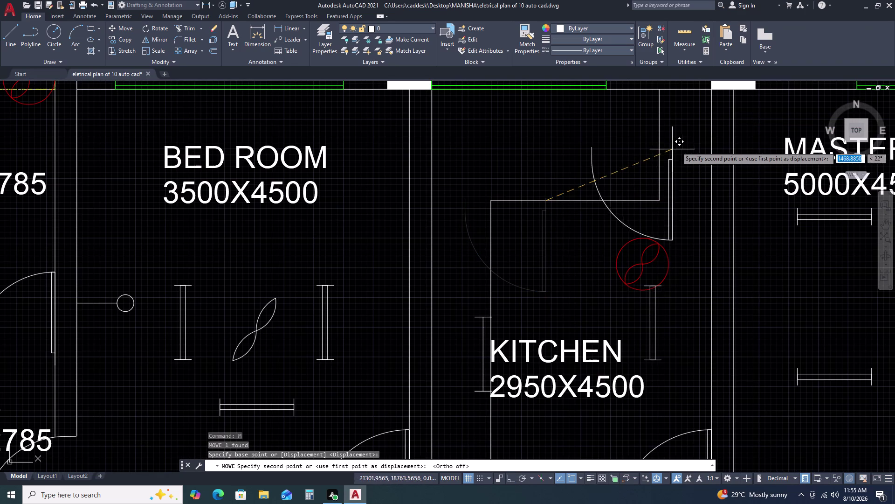
scroll(down, 3)
middle_drag(693, 141, 638, 243)
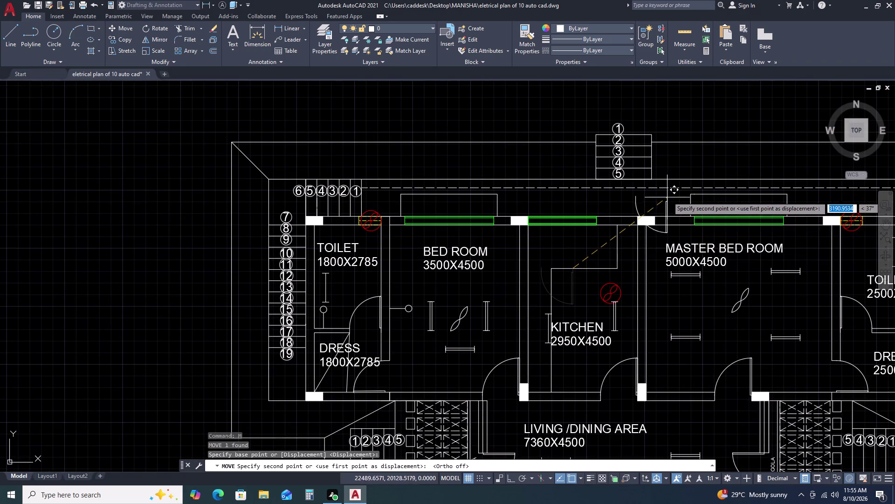
scroll(up, 3)
scroll(up, 3)
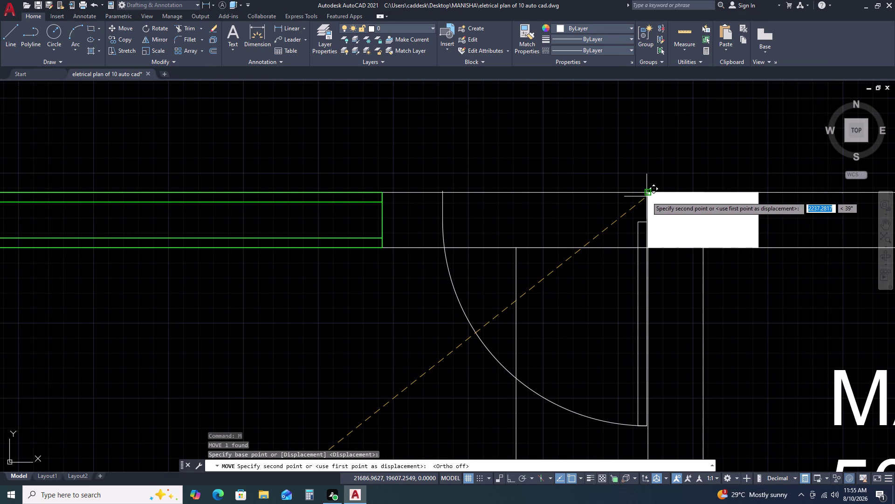
scroll(up, 3)
click(646, 189)
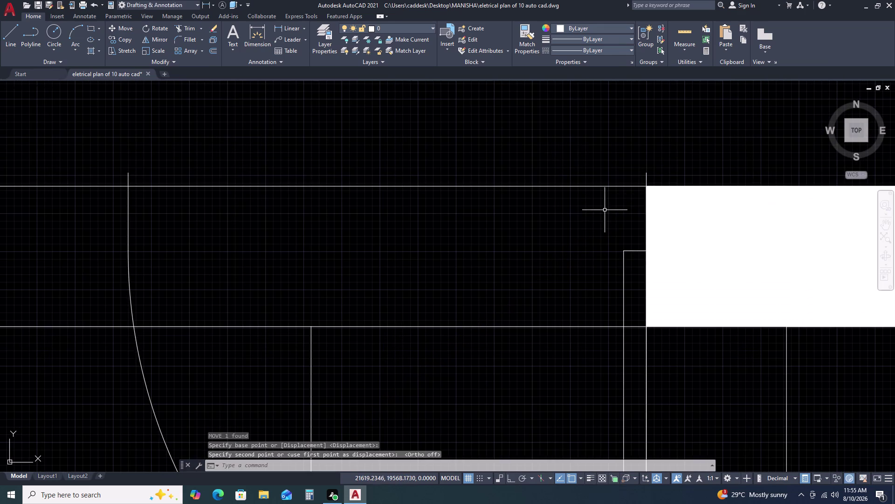
scroll(down, 3)
scroll(down, 3)
Nudge the door down onto the wall line with a second move.
click(572, 313)
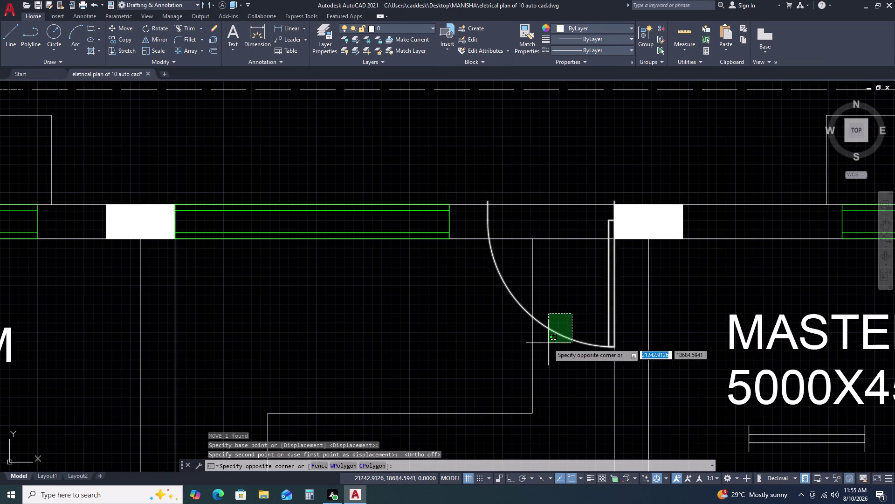
click(549, 343)
scroll(up, 3)
scroll(up, 3)
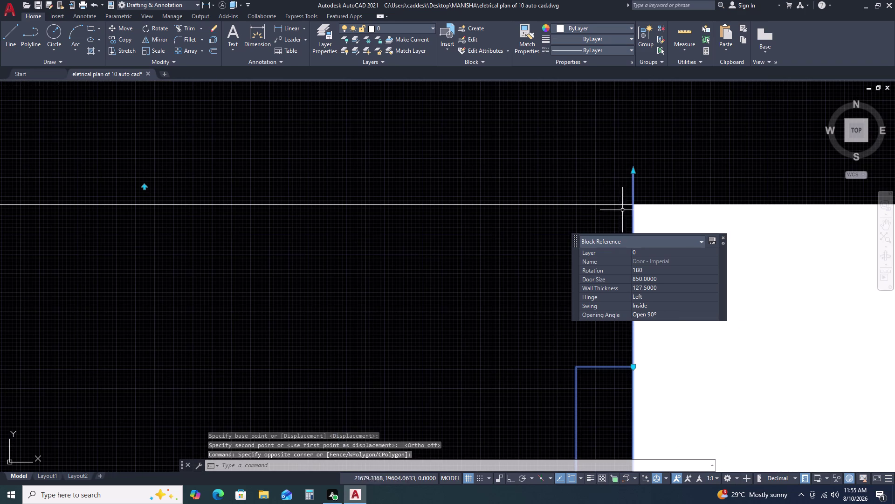
text(M)
key(space)
click(634, 173)
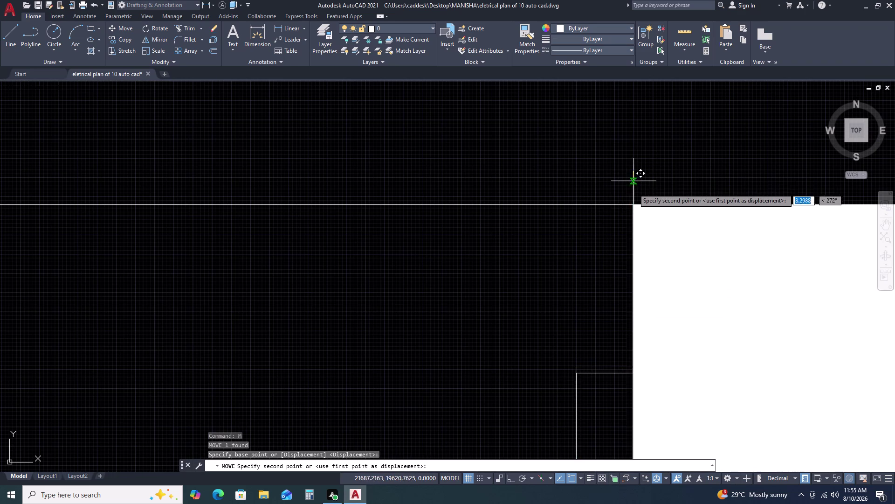
click(632, 206)
scroll(down, 3)
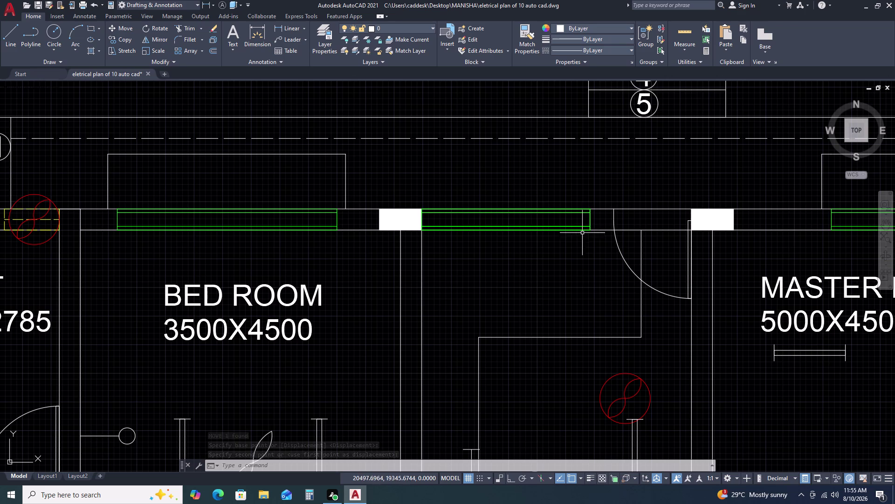
scroll(up, 3)
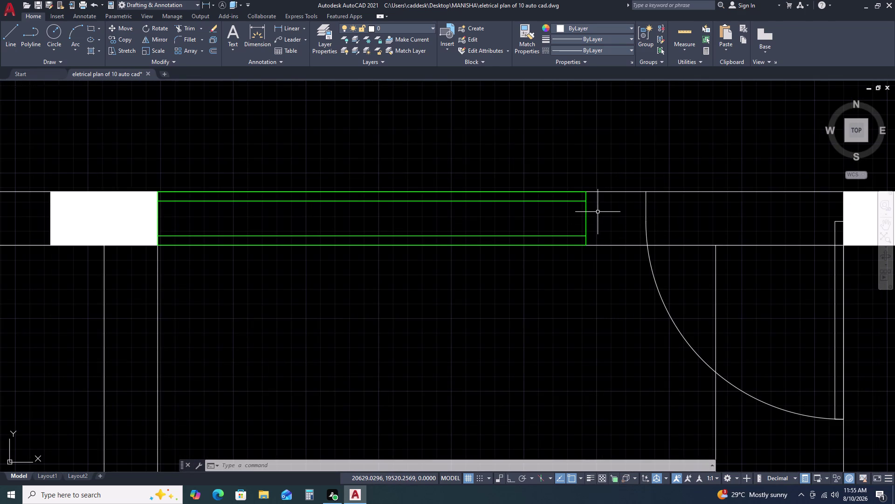
Stretch the window's right end to the left.
key(Escape)
scroll(down, 3)
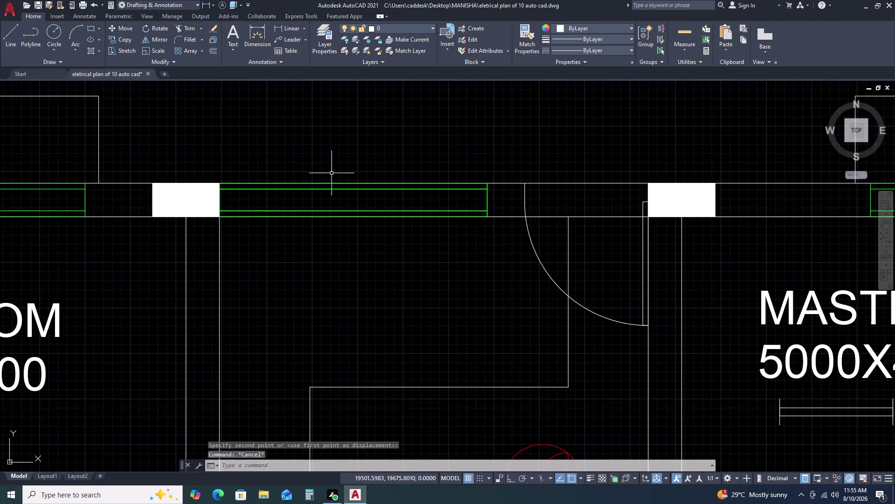
scroll(down, 3)
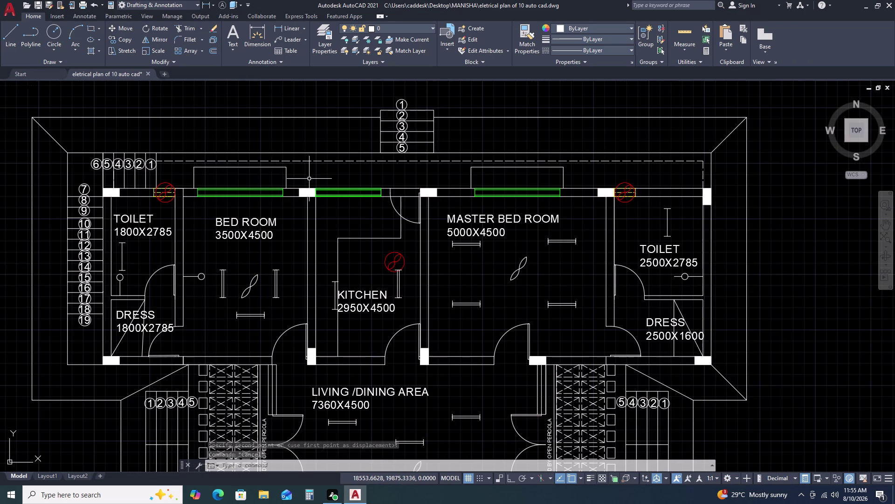
click(307, 178)
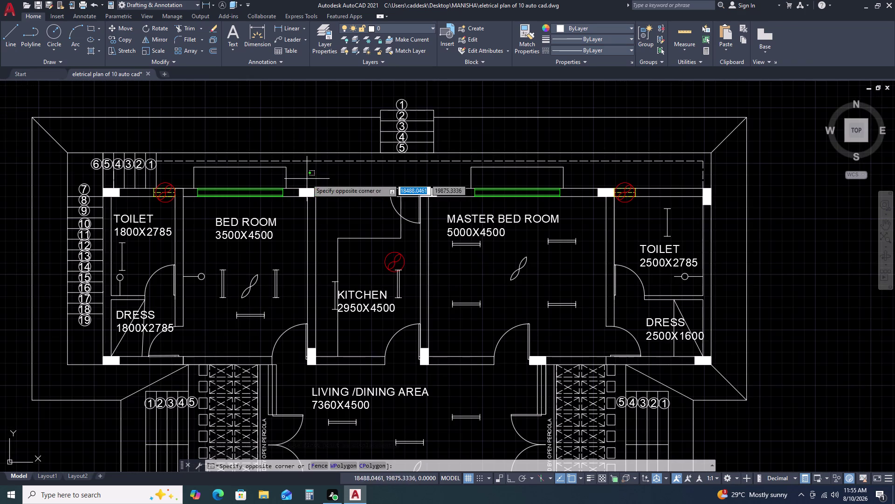
click(400, 209)
scroll(up, 3)
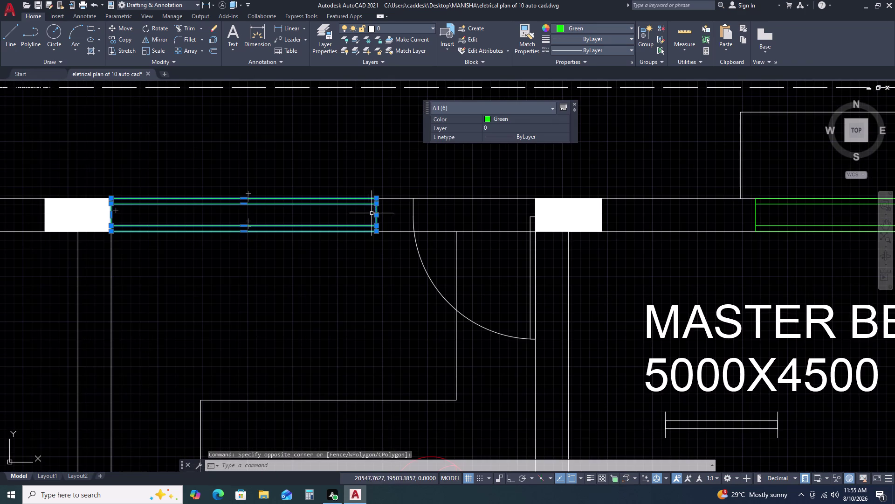
click(376, 214)
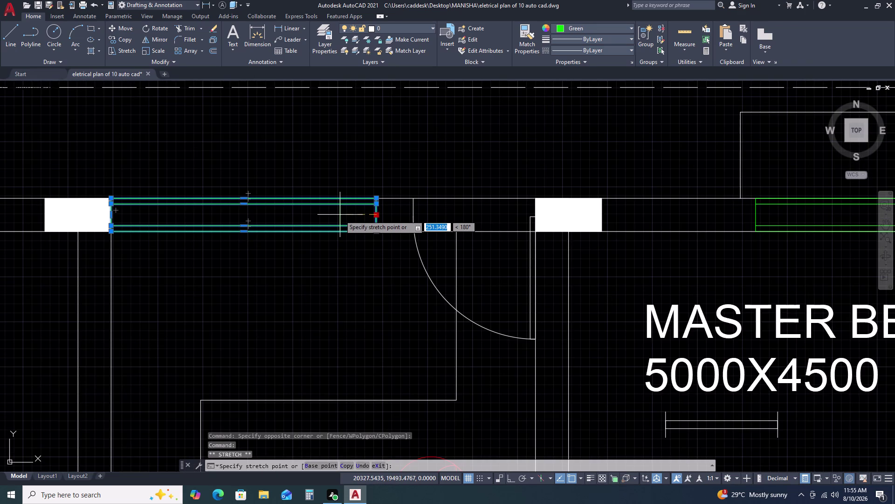
click(340, 215)
key(Escape)
Attempt to trim the overhanging window line ends, then cancel.
scroll(up, 3)
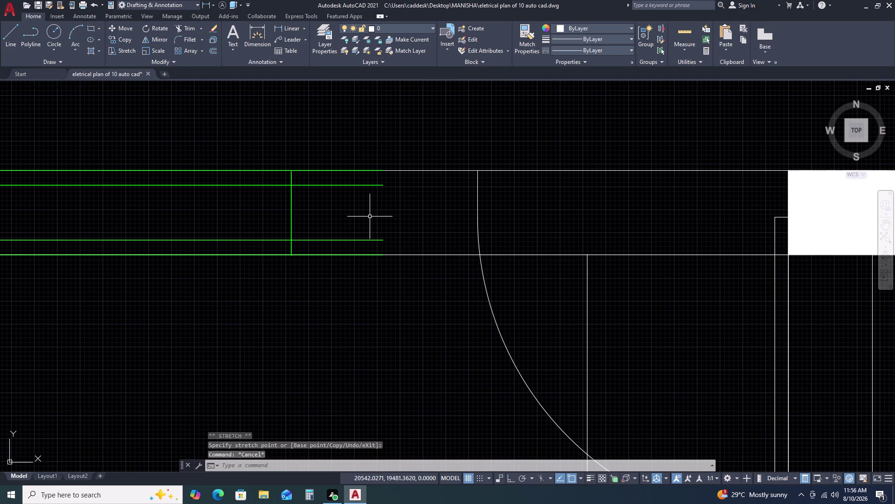
text(TR)
key(space)
click(359, 242)
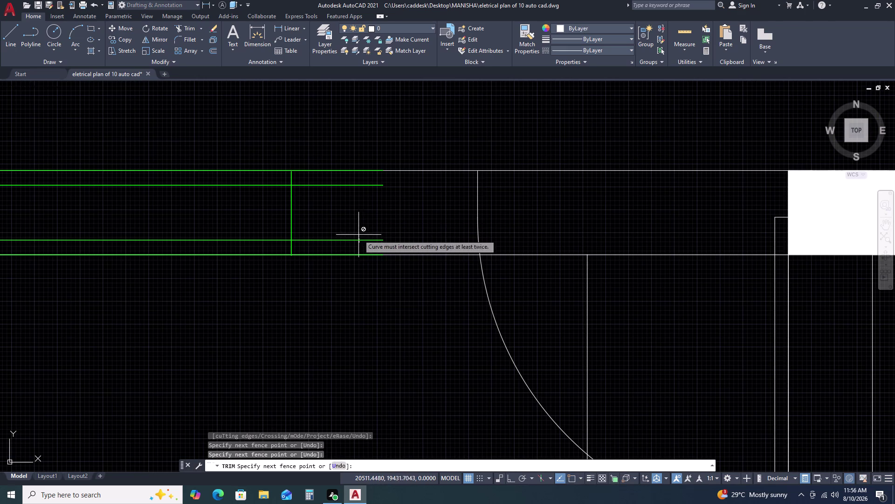
click(359, 234)
click(368, 185)
key(Escape)
Stretch the window's inner line end back to the window edge.
click(353, 183)
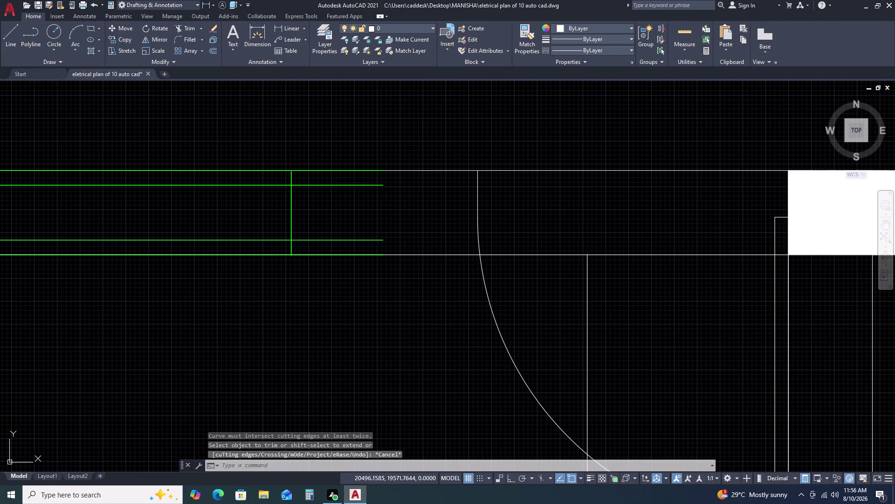
click(347, 196)
middle_drag(363, 203, 368, 268)
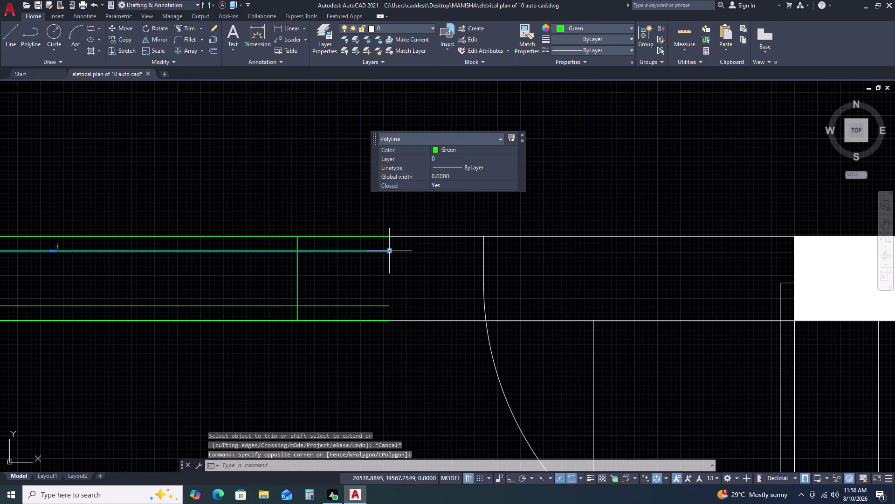
click(389, 249)
click(295, 253)
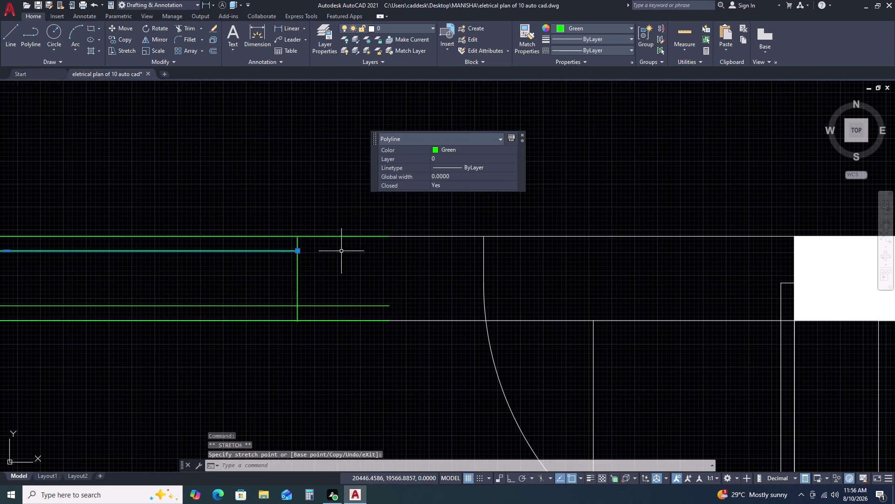
scroll(down, 3)
key(Escape)
Stretch a frame line endpoint back to the opening edge.
scroll(up, 3)
click(355, 273)
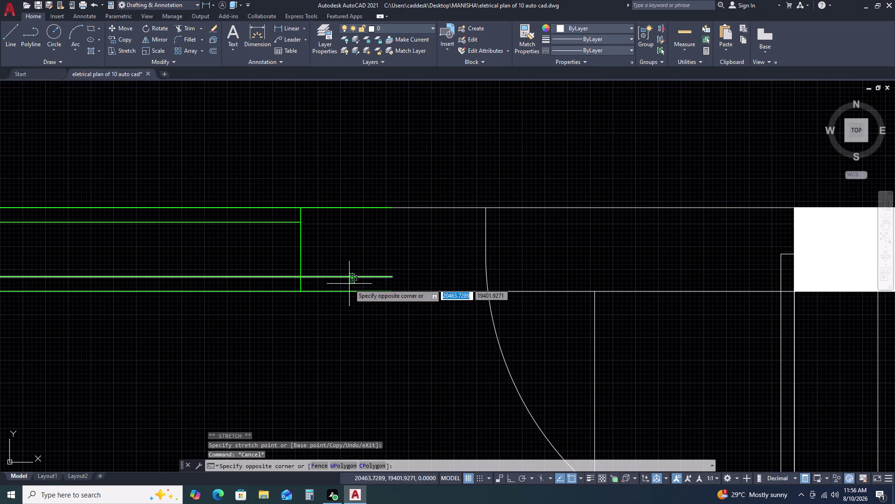
click(349, 284)
click(394, 277)
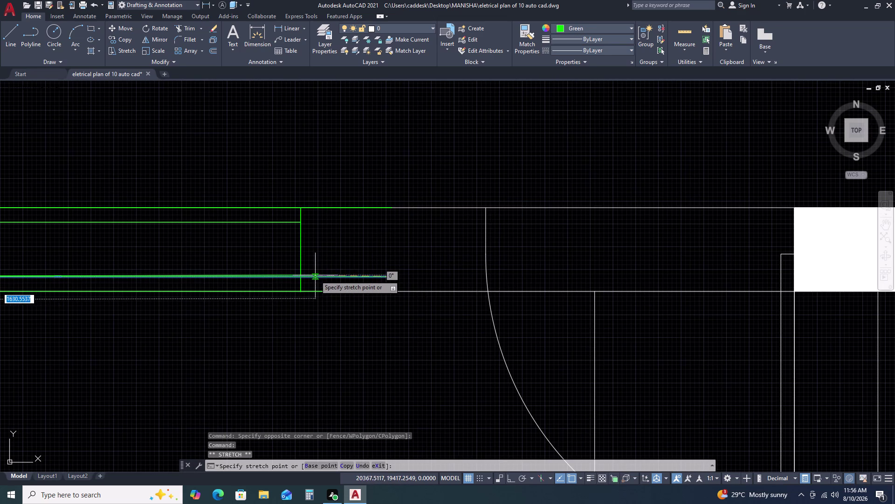
click(302, 277)
key(Escape)
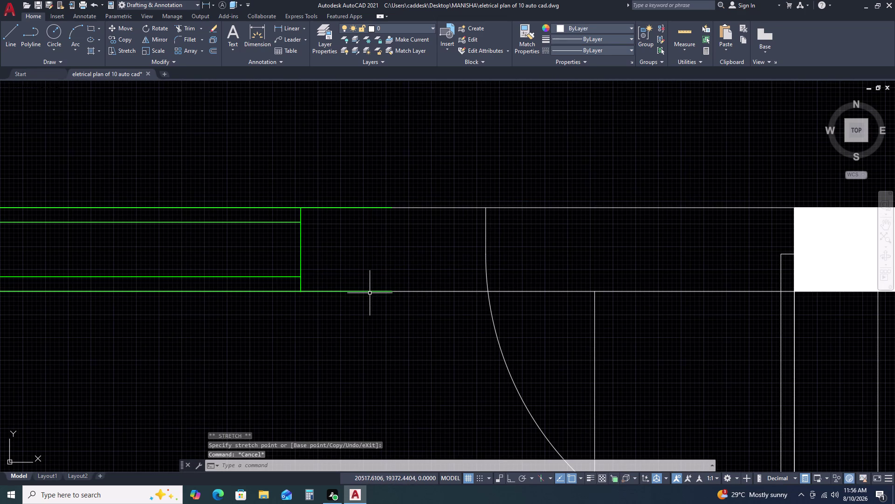
Pull the next frame line and the top frame line back to the opening edge.
click(370, 292)
click(392, 291)
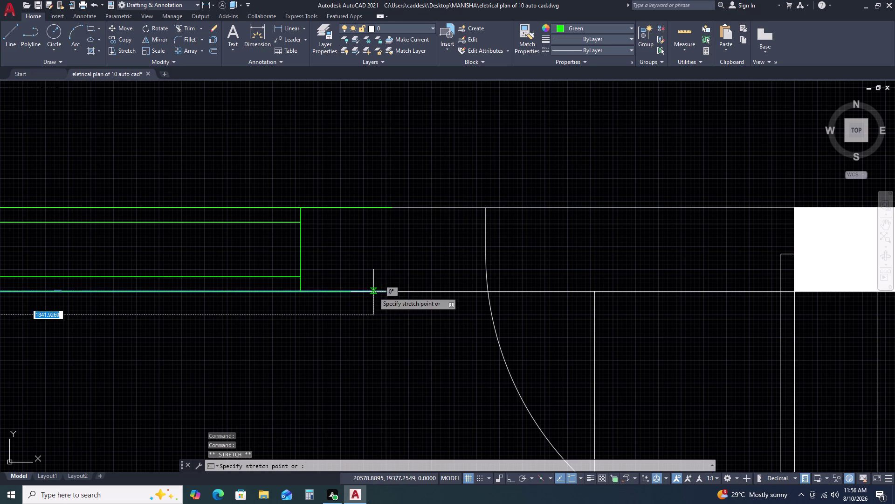
click(303, 291)
key(Escape)
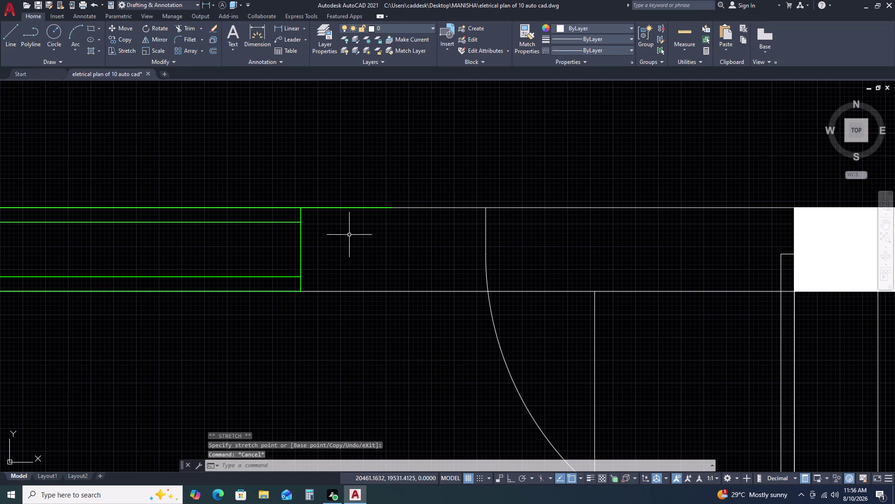
click(358, 207)
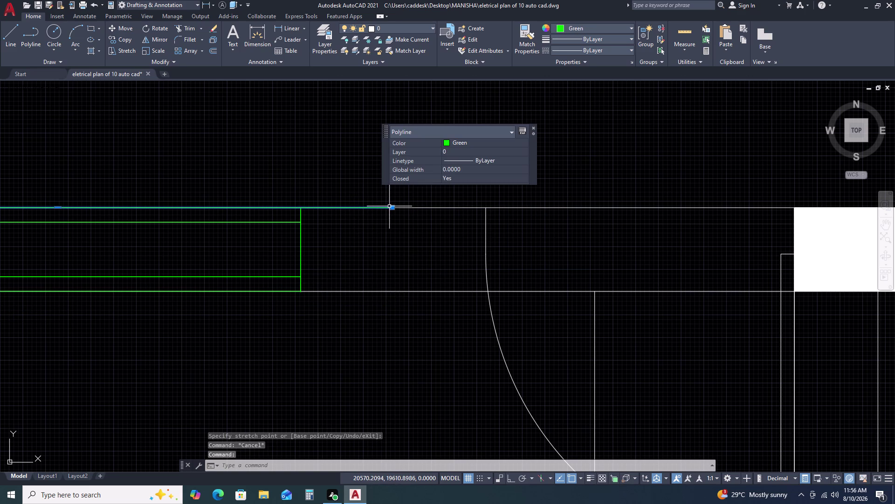
click(393, 207)
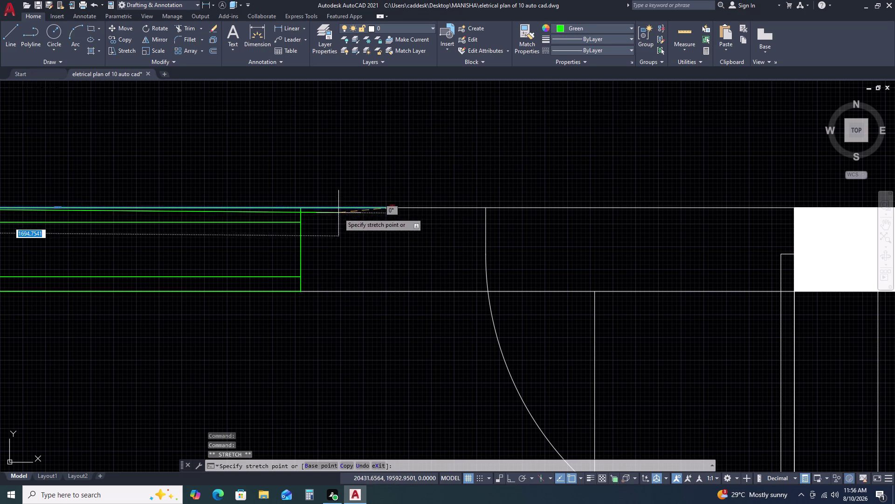
click(302, 207)
key(Escape)
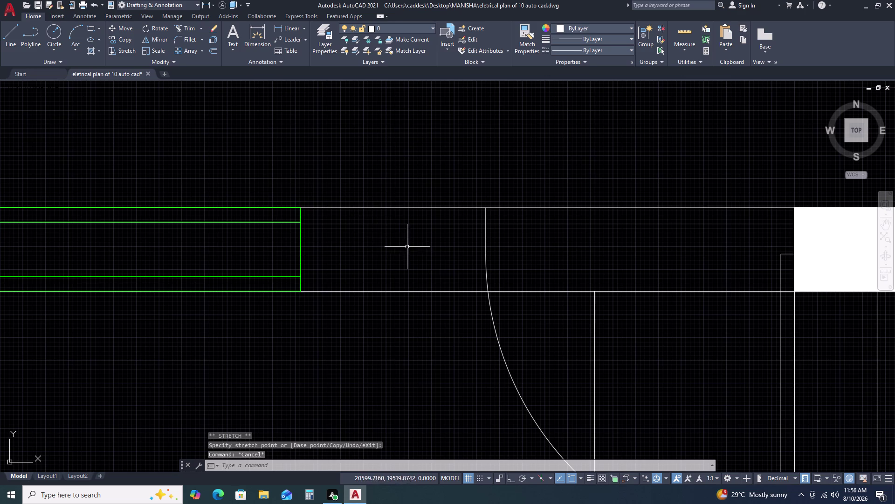
scroll(down, 3)
scroll(up, 3)
scroll(down, 3)
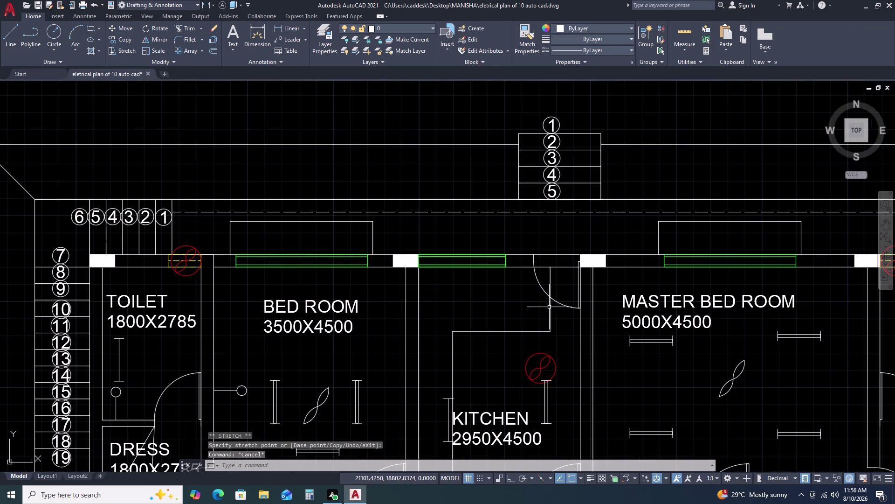
Erase the leftover line by the kitchen doorway.
click(559, 321)
click(532, 320)
key(Delete)
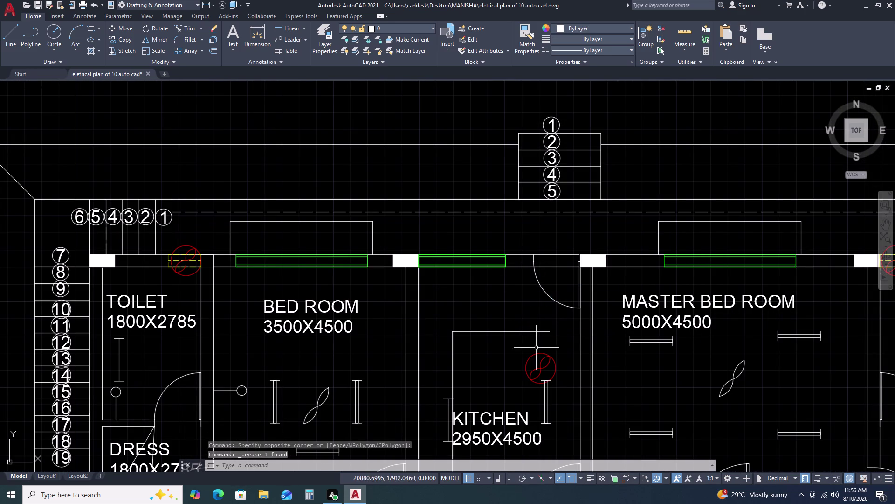
Attempt to trim two kitchen wall lines with TRIM, then cancel.
text(TR)
key(space)
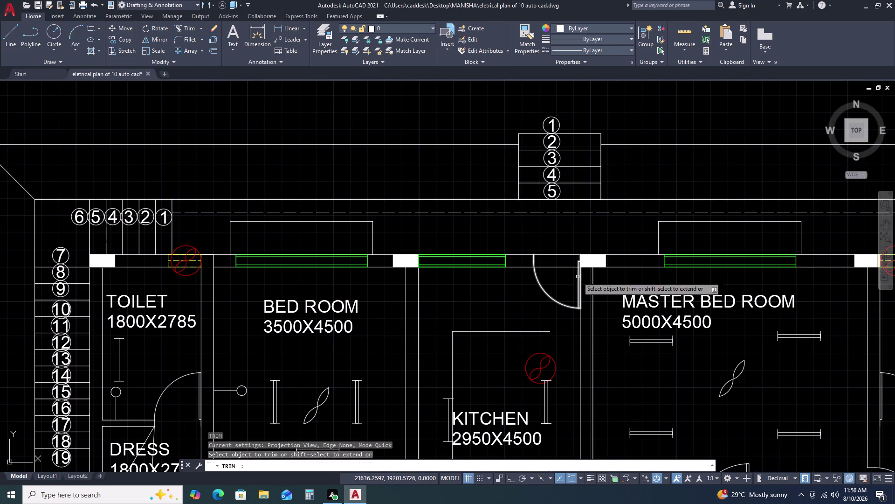
click(563, 247)
click(558, 286)
key(Escape)
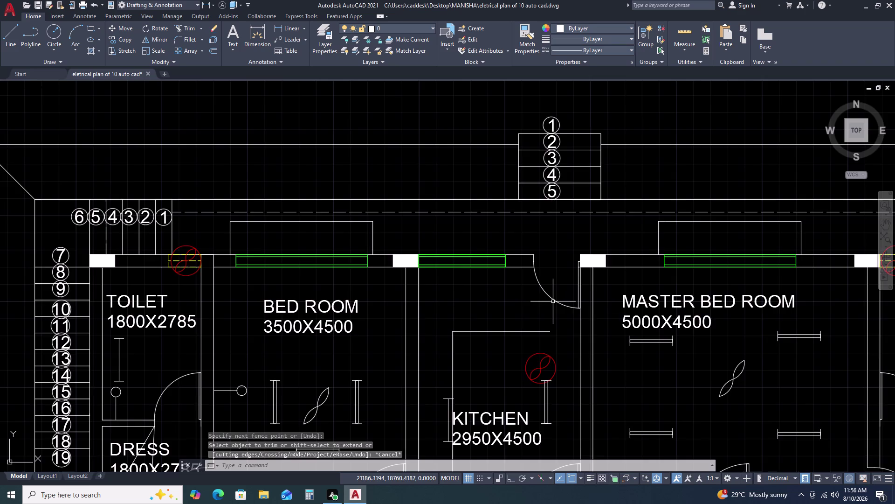
scroll(down, 3)
scroll(up, 3)
Select all parts of the red circular fan symbol in the kitchen.
click(616, 252)
click(546, 260)
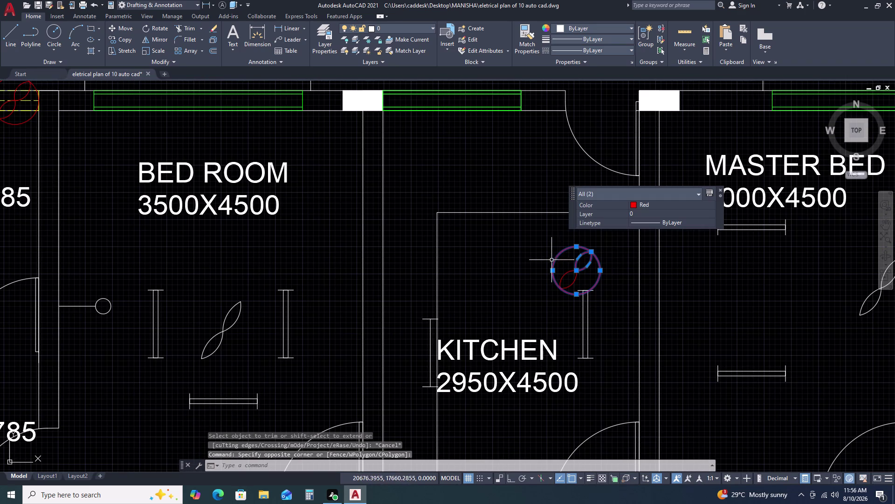
click(564, 290)
click(558, 264)
click(561, 293)
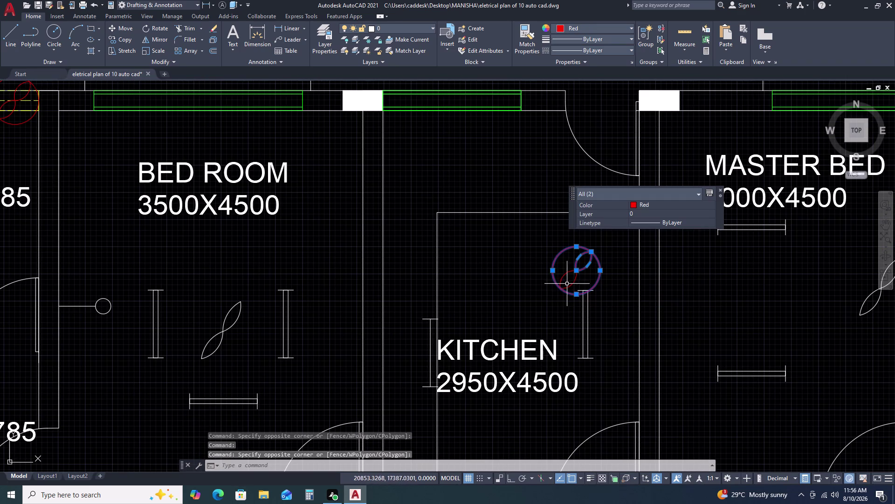
click(568, 283)
click(563, 259)
Move the red kitchen fan symbol onto the kitchen window in the top wall.
text(M)
key(space)
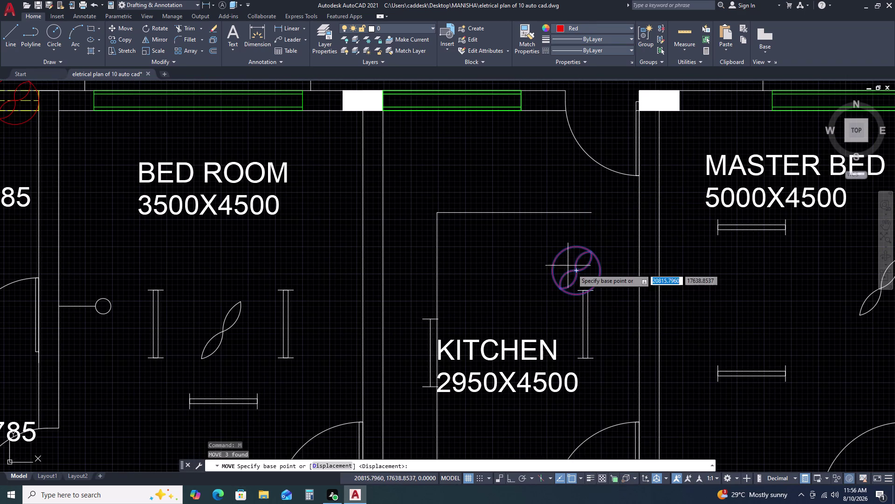
click(577, 273)
scroll(up, 3)
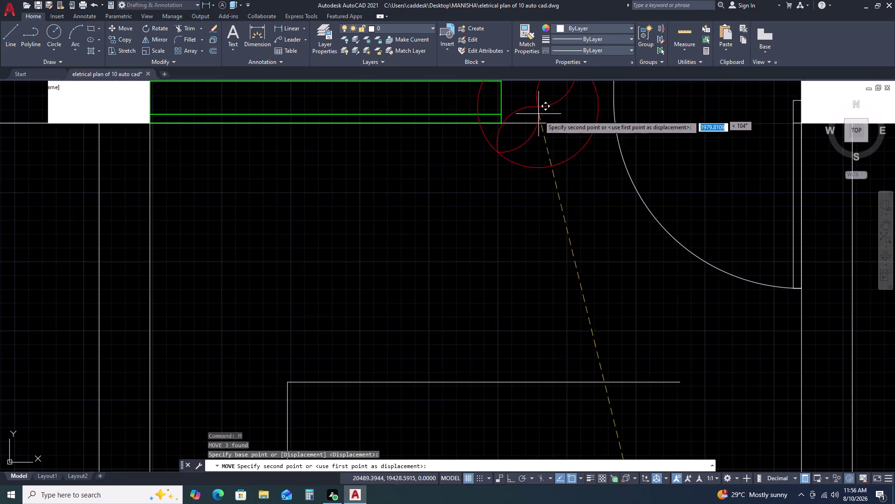
middle_drag(555, 155, 606, 226)
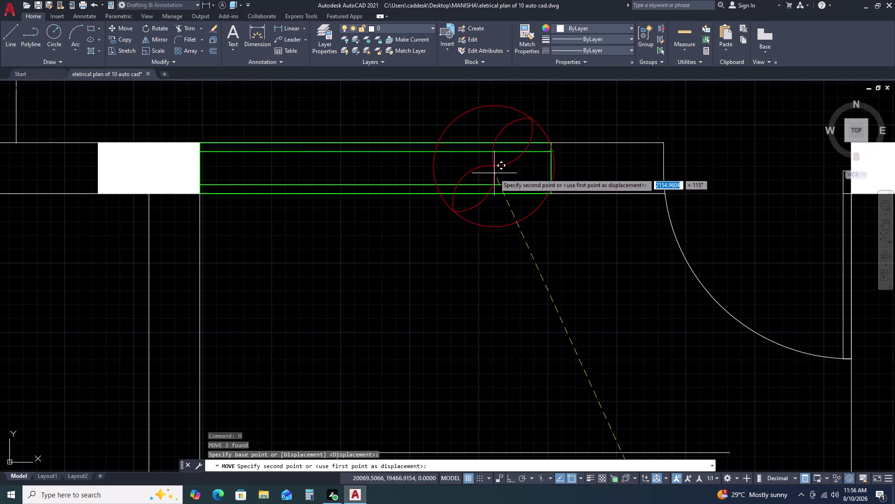
click(495, 171)
scroll(down, 3)
scroll(down, 3)
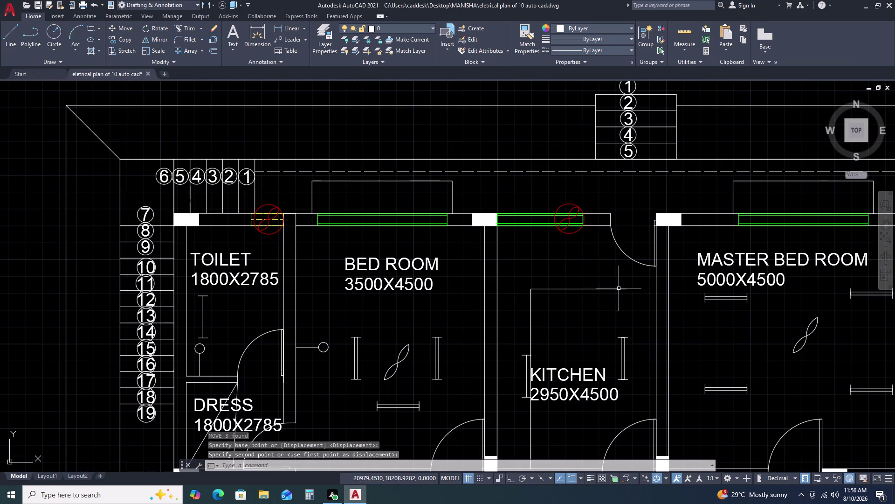
Start a line by the door wall, then cancel it.
key(l)
key(space)
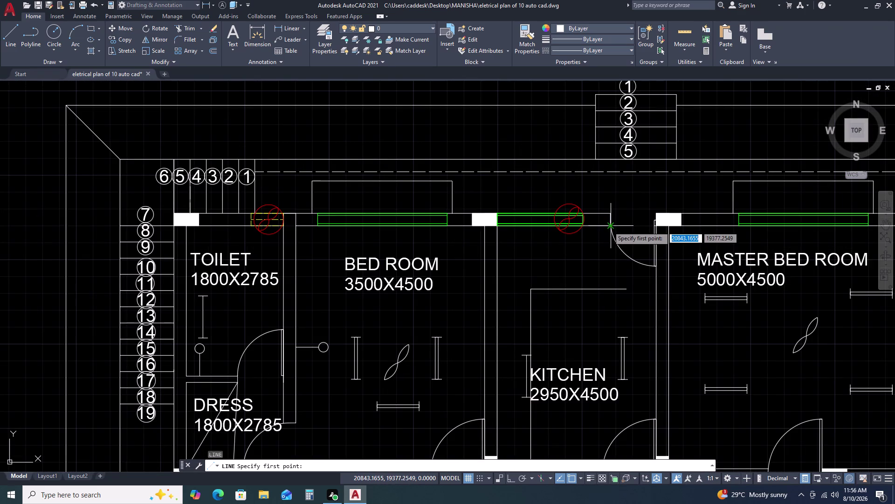
click(609, 227)
click(610, 287)
key(Escape)
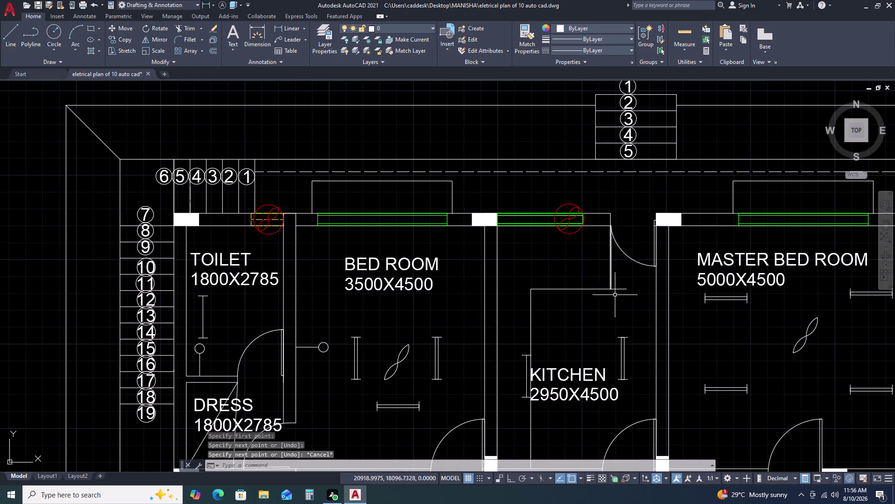
scroll(up, 3)
scroll(up, 3)
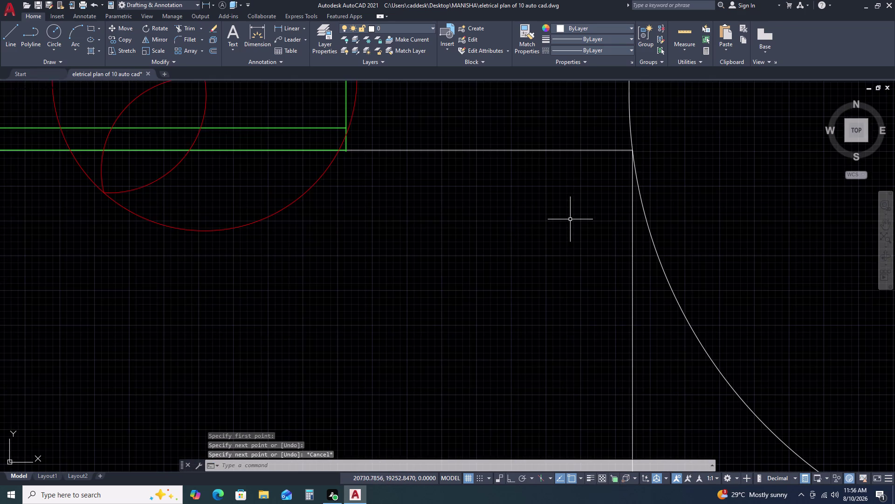
scroll(down, 3)
Attempt trimming lines lower in the kitchen, then cancel and re-center the kitchen view.
text(TR)
key(space)
click(617, 343)
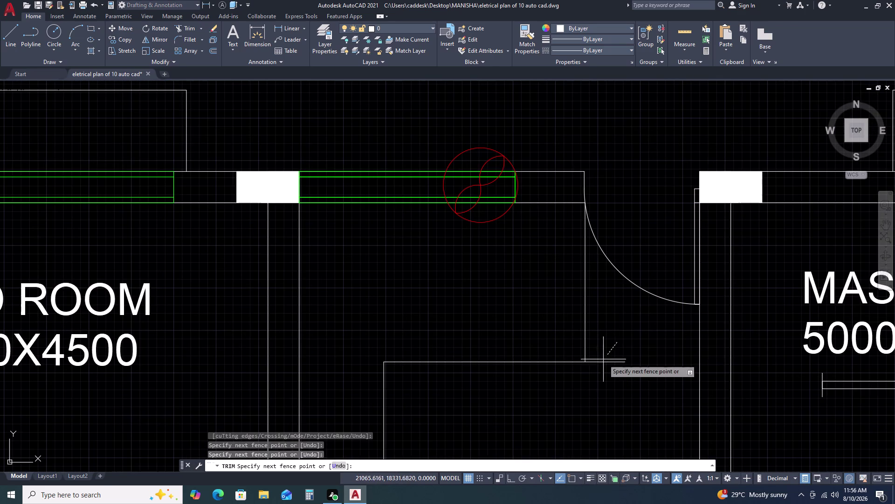
click(595, 373)
key(Escape)
scroll(down, 3)
scroll(up, 3)
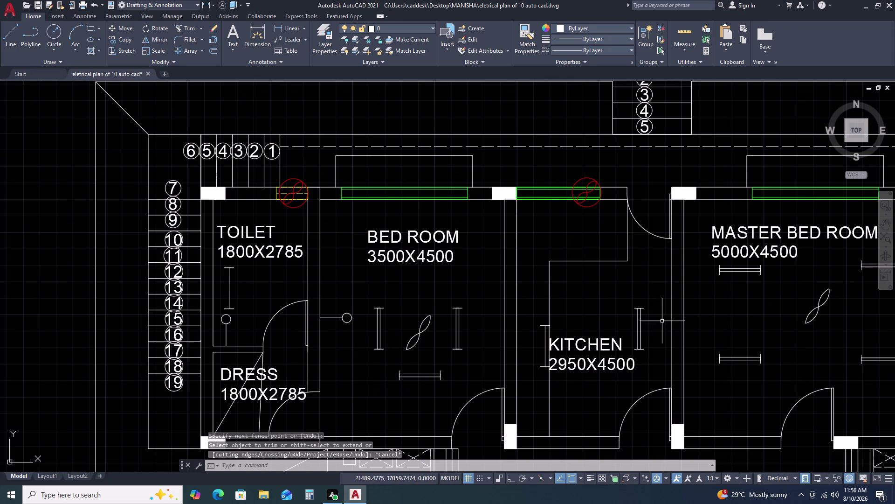
middle_drag(633, 295, 629, 266)
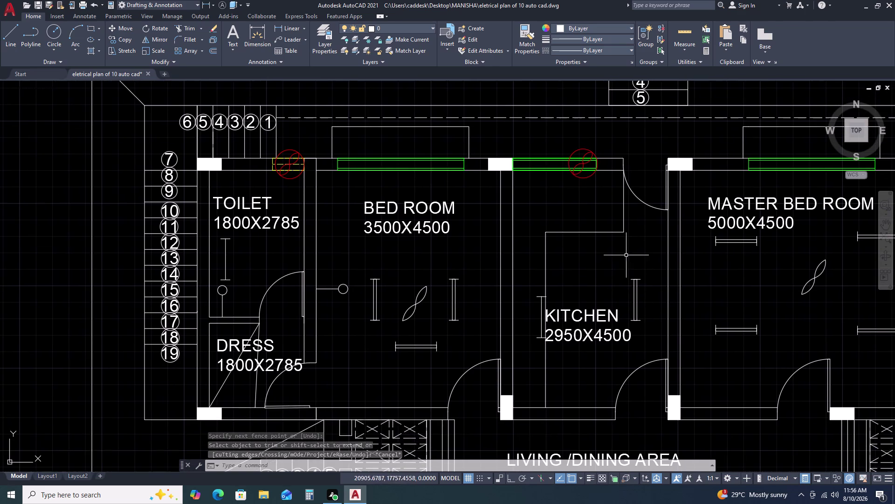
scroll(up, 3)
Move the kitchen's left tube light further into the room.
click(520, 176)
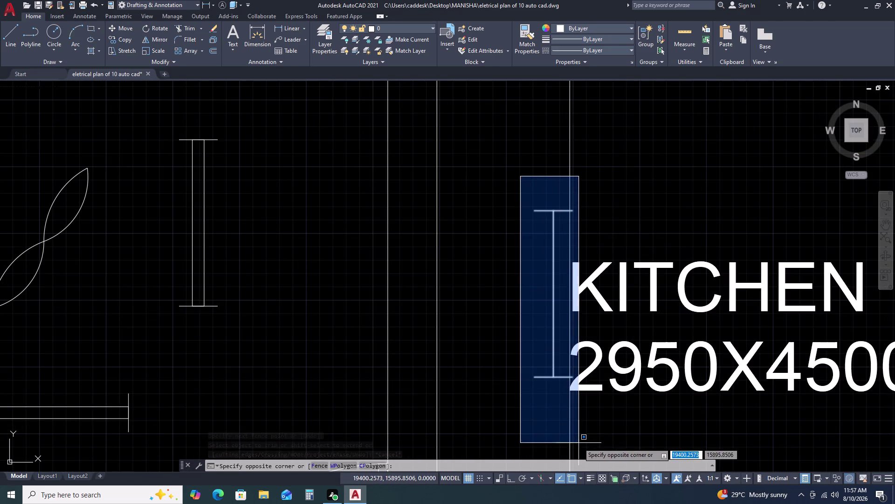
click(579, 442)
key(m)
key(space)
click(573, 412)
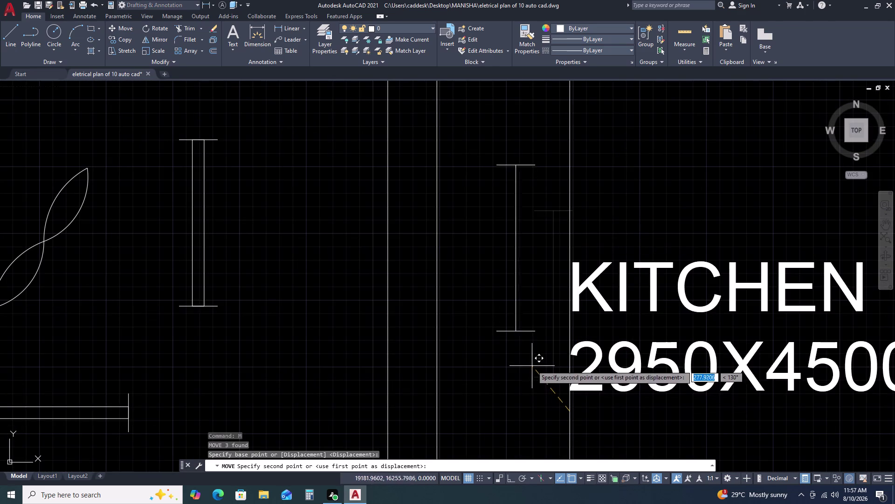
click(529, 359)
scroll(down, 3)
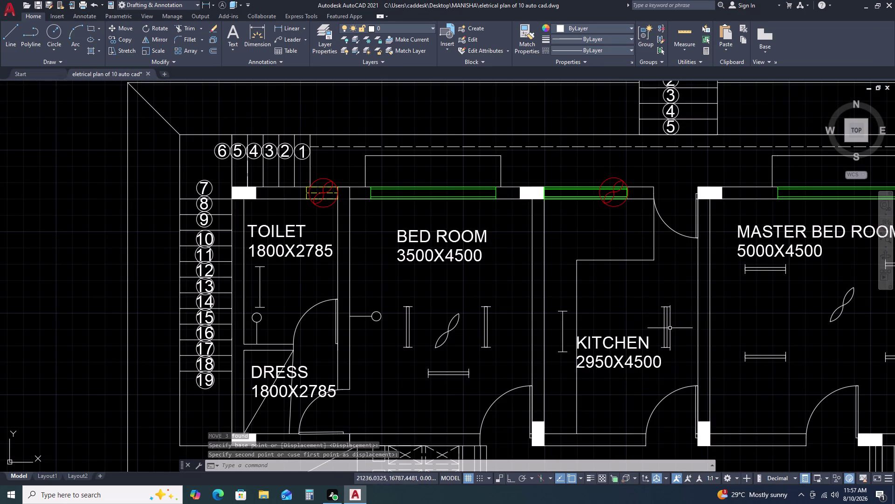
scroll(up, 3)
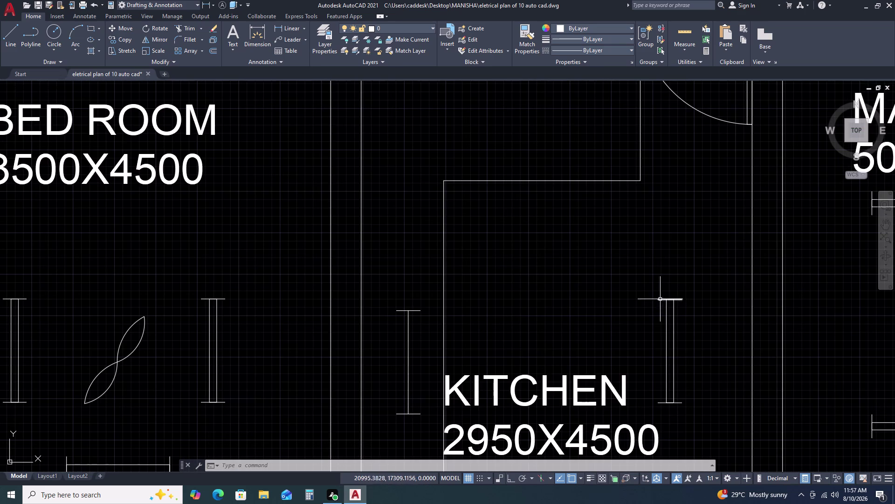
scroll(down, 3)
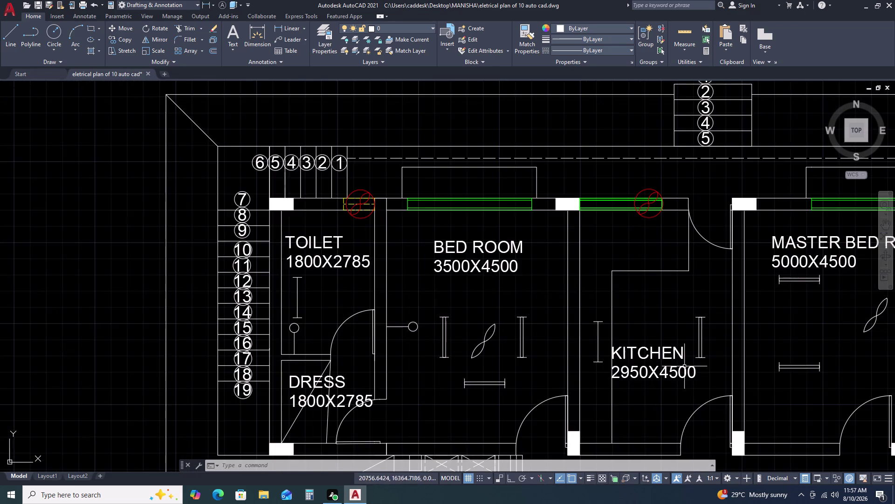
scroll(up, 3)
Move the KITCHEN 2950X4500 label clear of the tube light.
drag(673, 382, 671, 370)
click(636, 280)
text(M)
key(space)
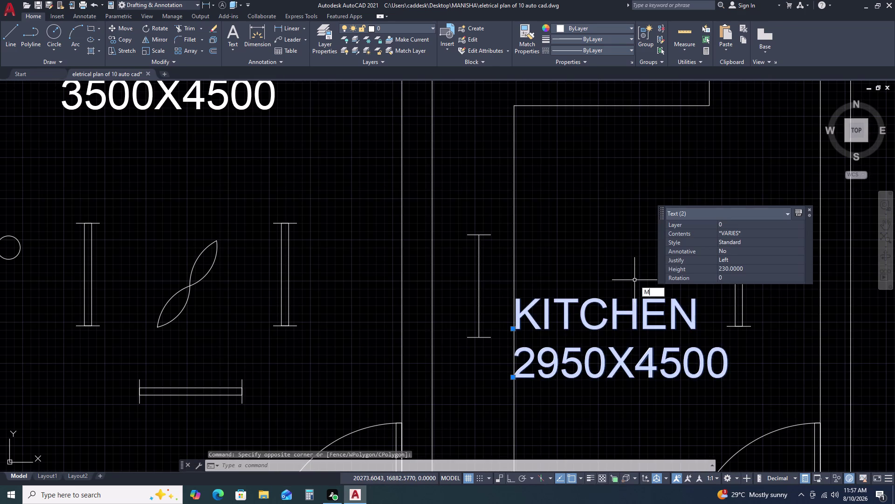
click(634, 280)
click(643, 262)
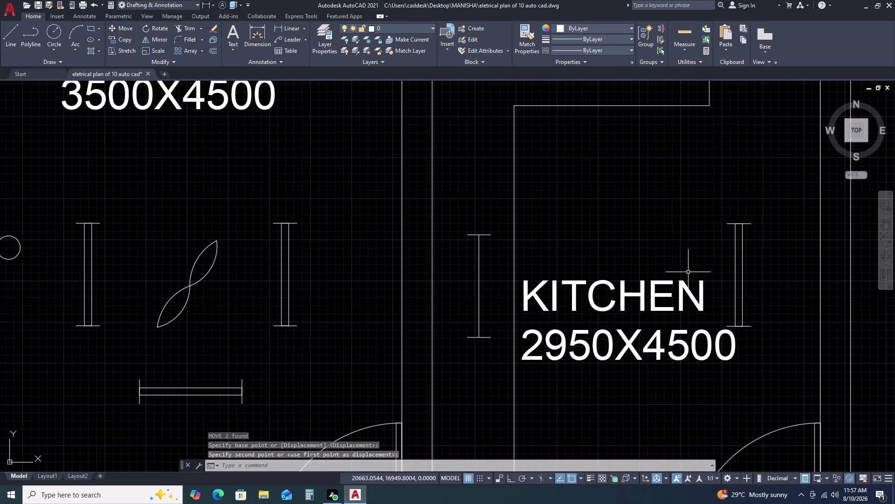
scroll(down, 3)
middle_drag(747, 342, 694, 244)
scroll(down, 3)
middle_drag(716, 308, 655, 232)
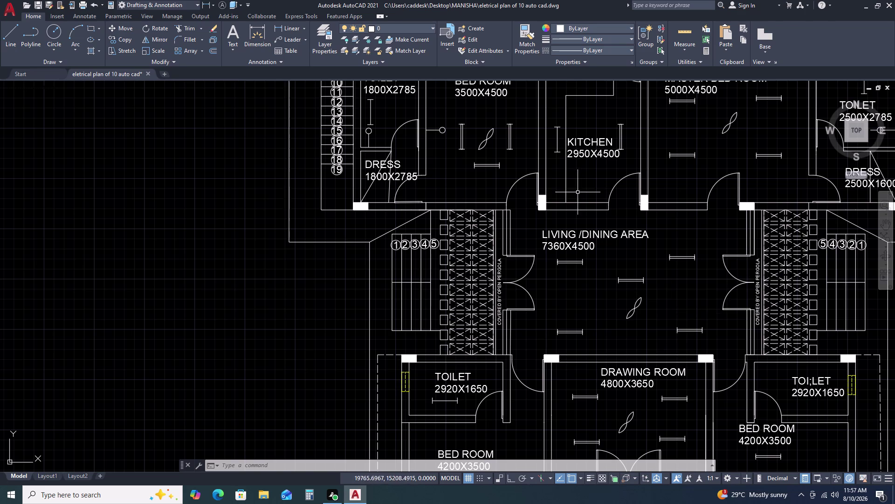
middle_drag(653, 344, 648, 308)
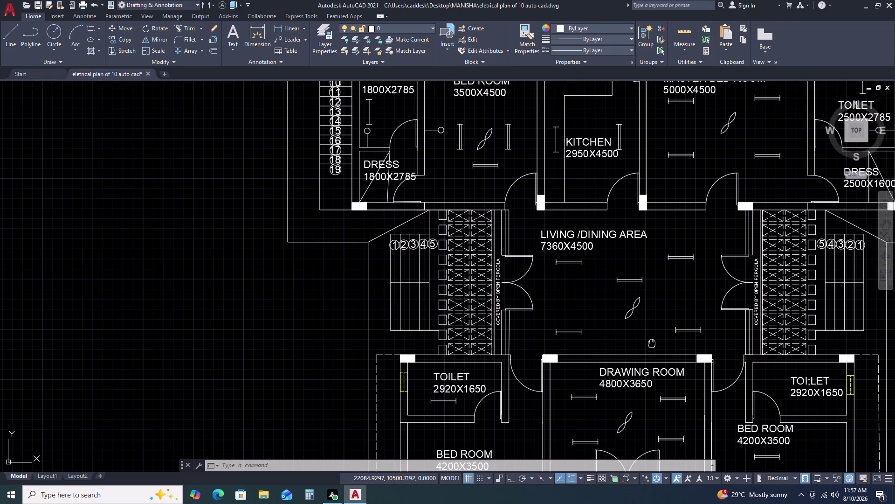
middle_drag(649, 308, 648, 301)
scroll(down, 3)
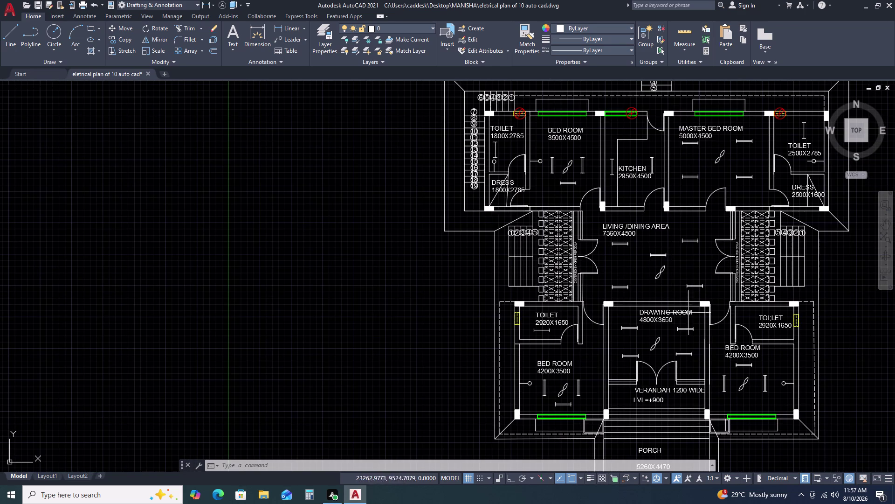
scroll(up, 3)
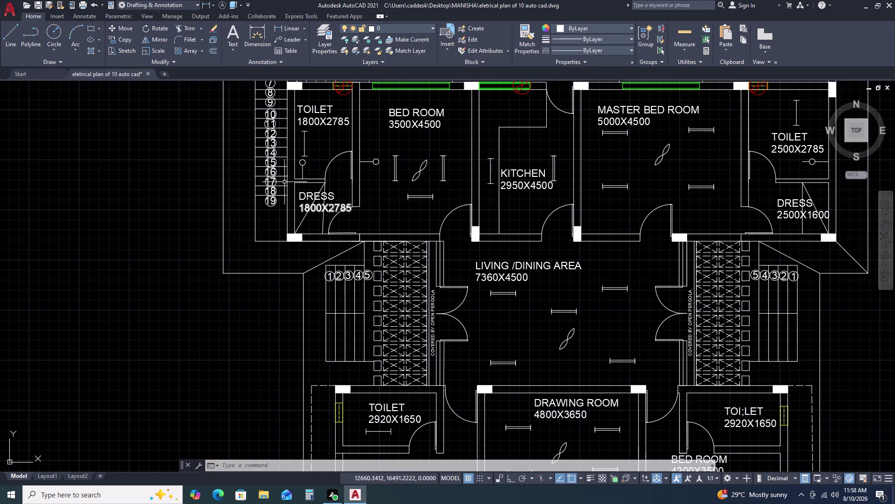
scroll(up, 3)
click(354, 288)
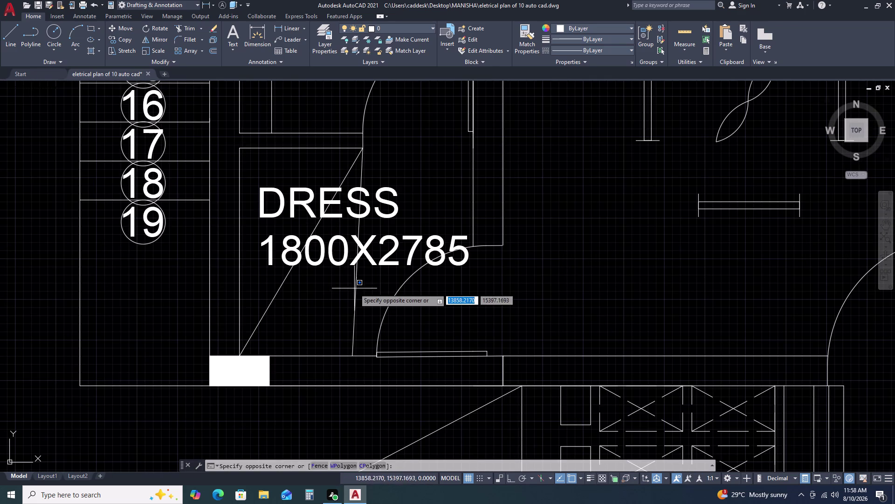
click(358, 300)
click(356, 304)
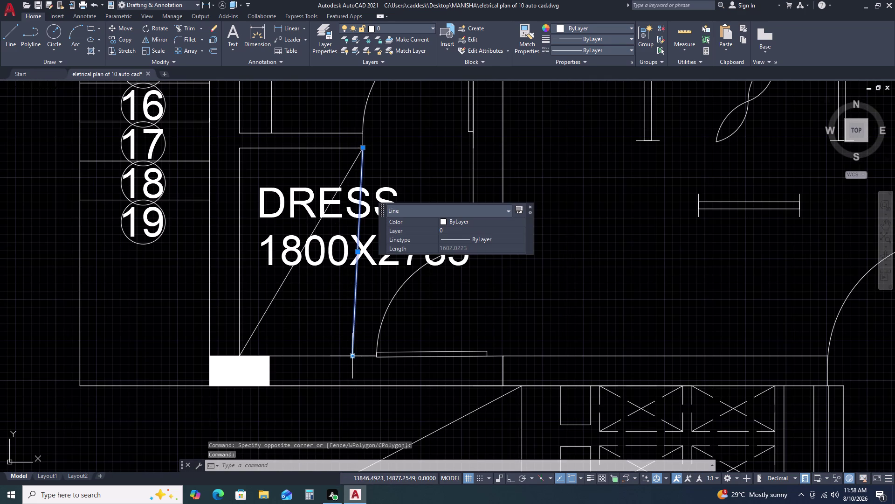
click(352, 357)
click(358, 359)
key(Escape)
scroll(down, 3)
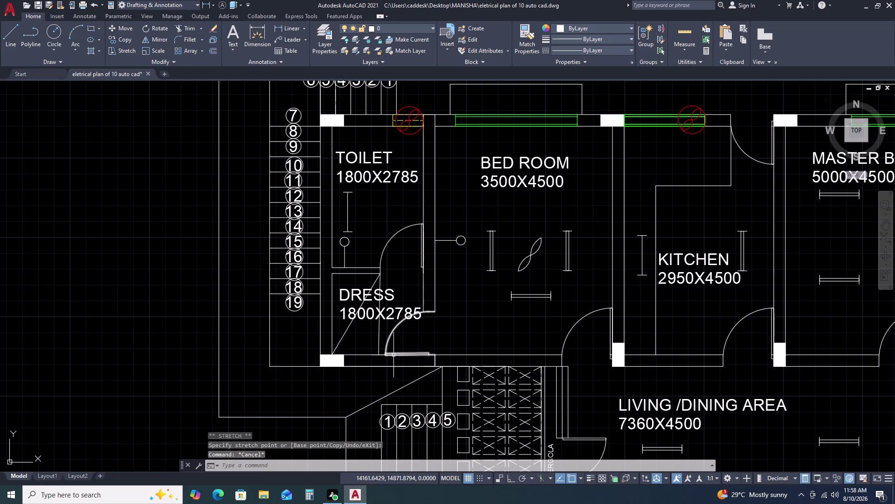
scroll(down, 3)
middle_click(790, 334)
middle_drag(790, 334, 552, 284)
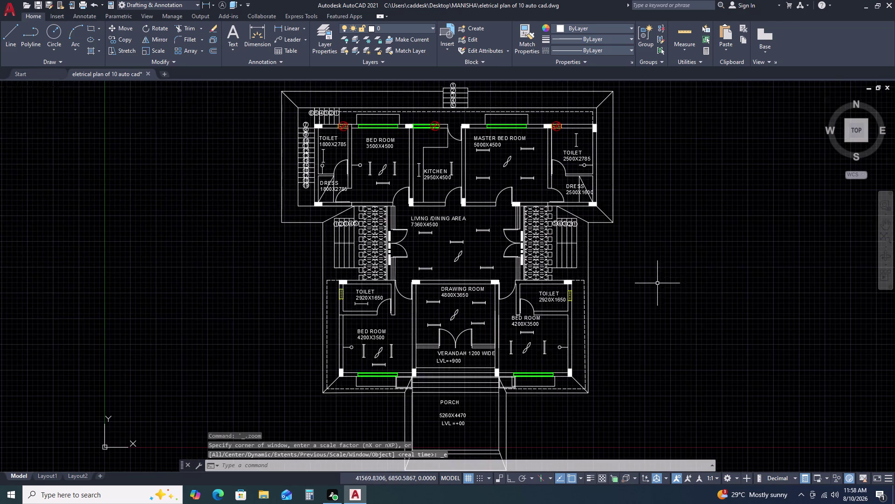
scroll(up, 3)
scroll(down, 3)
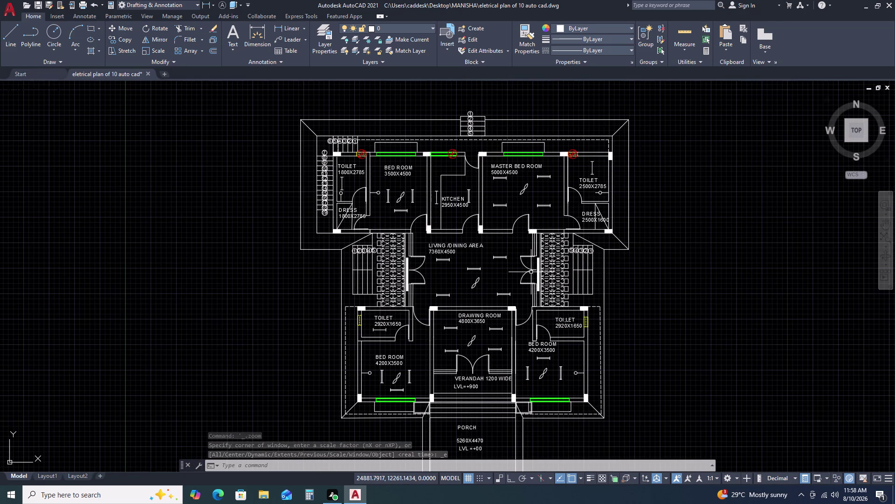
scroll(up, 3)
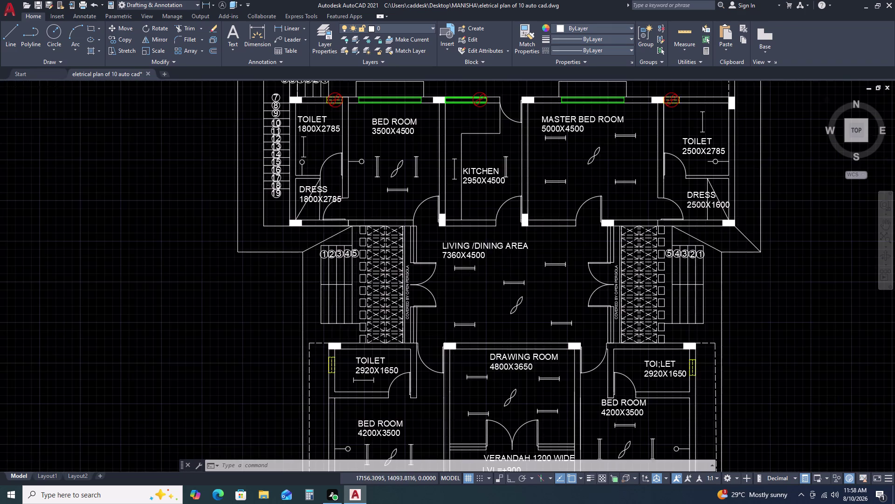
scroll(down, 3)
scroll(up, 3)
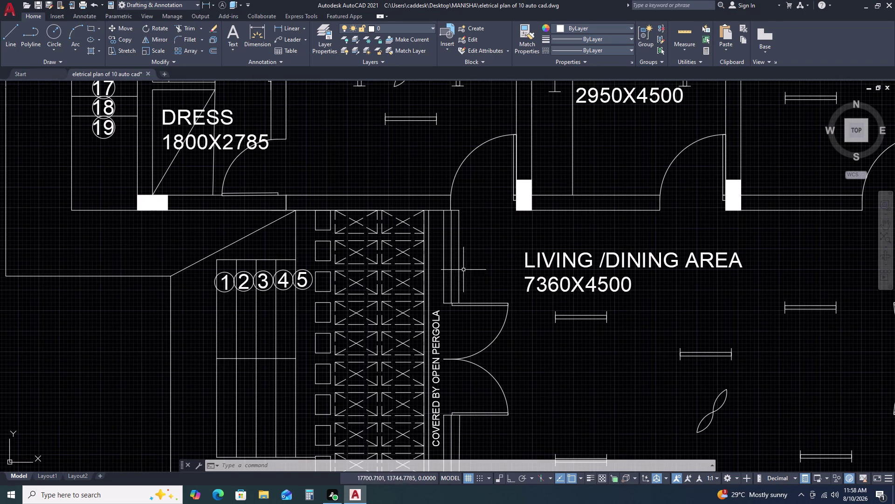
middle_drag(465, 279, 483, 217)
scroll(down, 3)
scroll(down, 3)
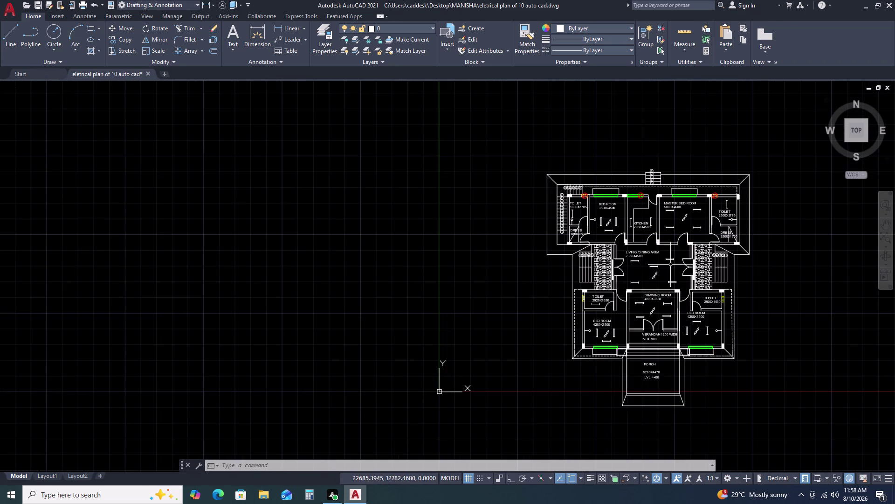
scroll(up, 3)
scroll(up, 3)
middle_drag(758, 337, 665, 270)
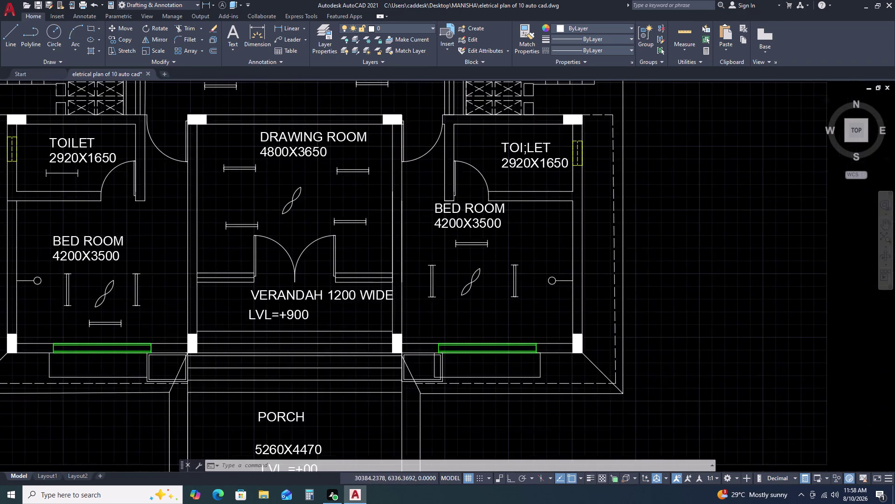
scroll(down, 3)
scroll(down, 3)
middle_drag(618, 297, 669, 236)
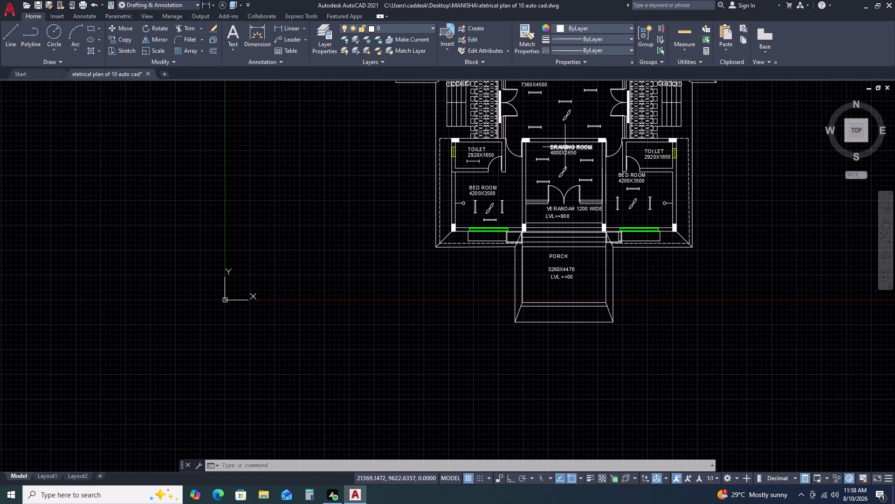
scroll(up, 3)
scroll(down, 3)
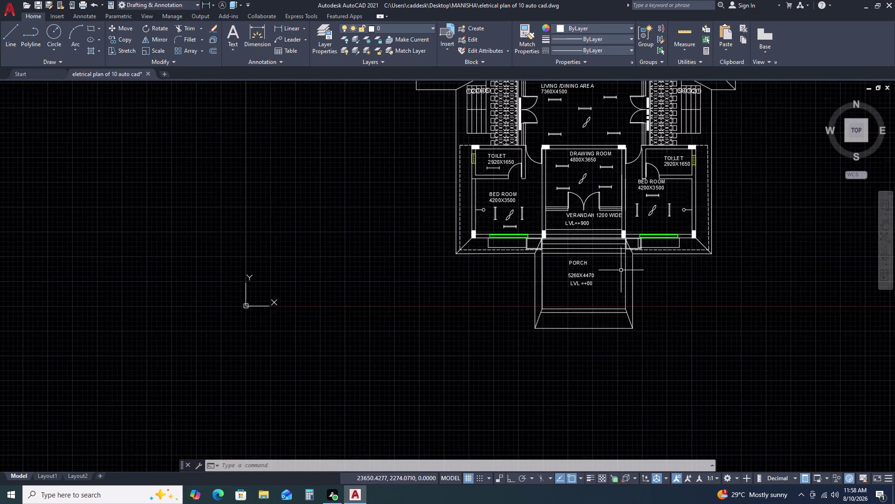